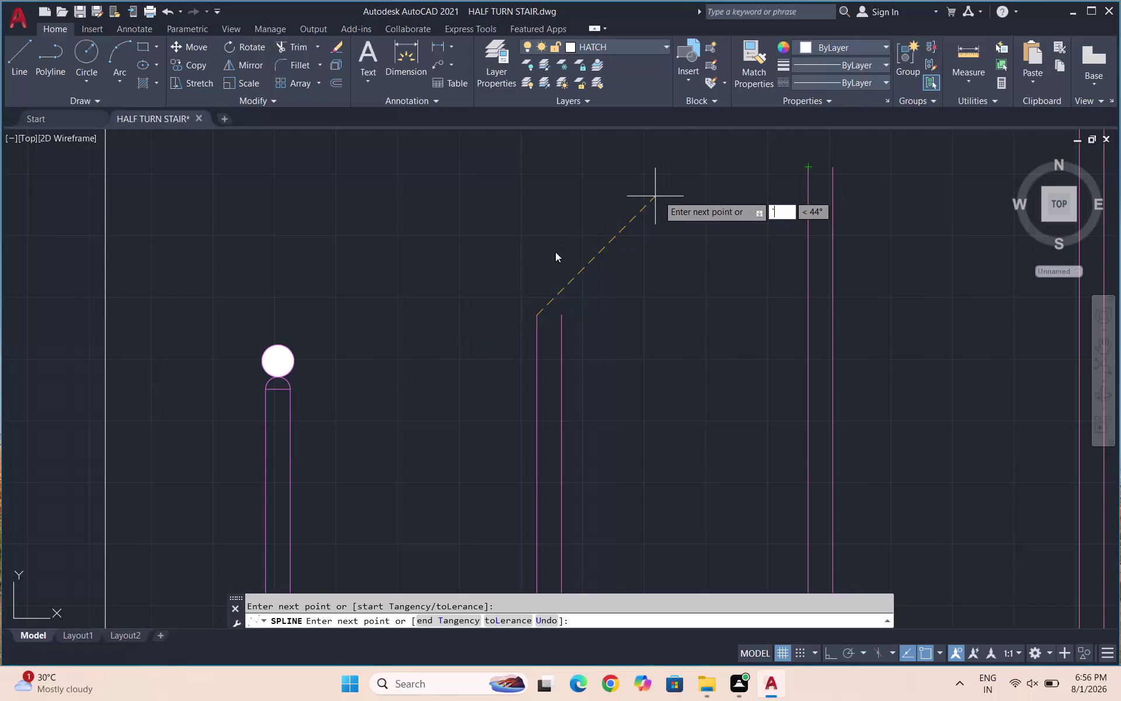
Cancel the unfinished spline on the half-turn stair drawing.
key(Escape)
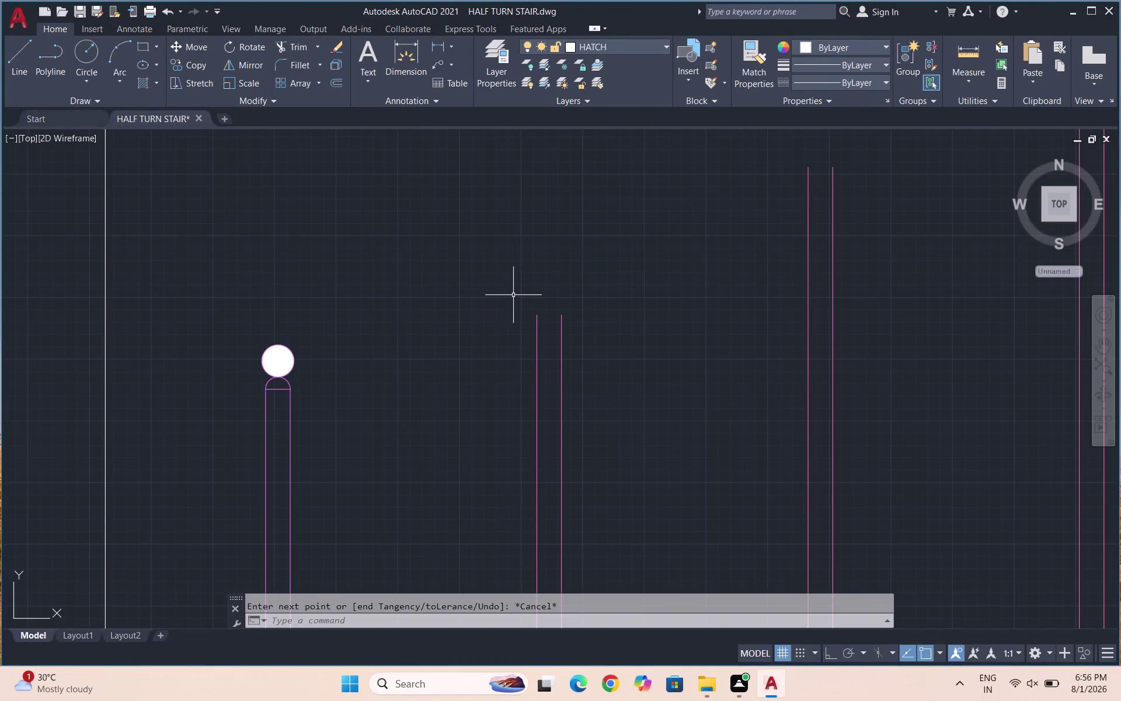
Start a handrail polyline (PL) at the bottom baluster top and run it across the first balusters.
text(PL)
key(Return)
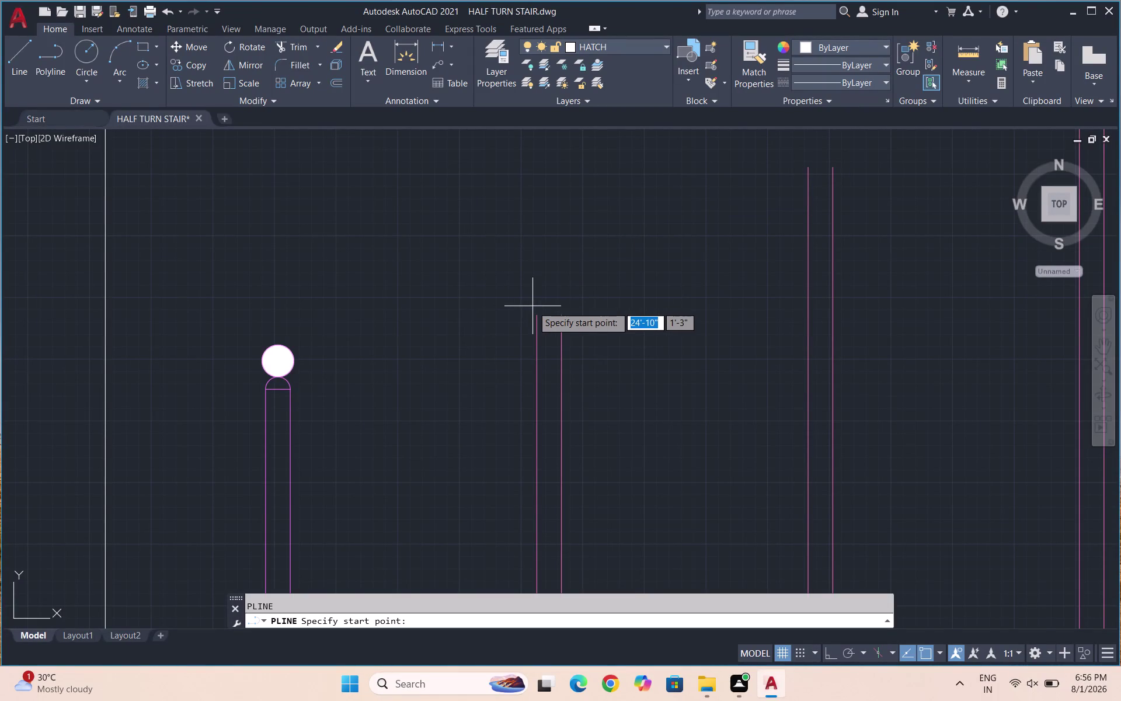
click(535, 319)
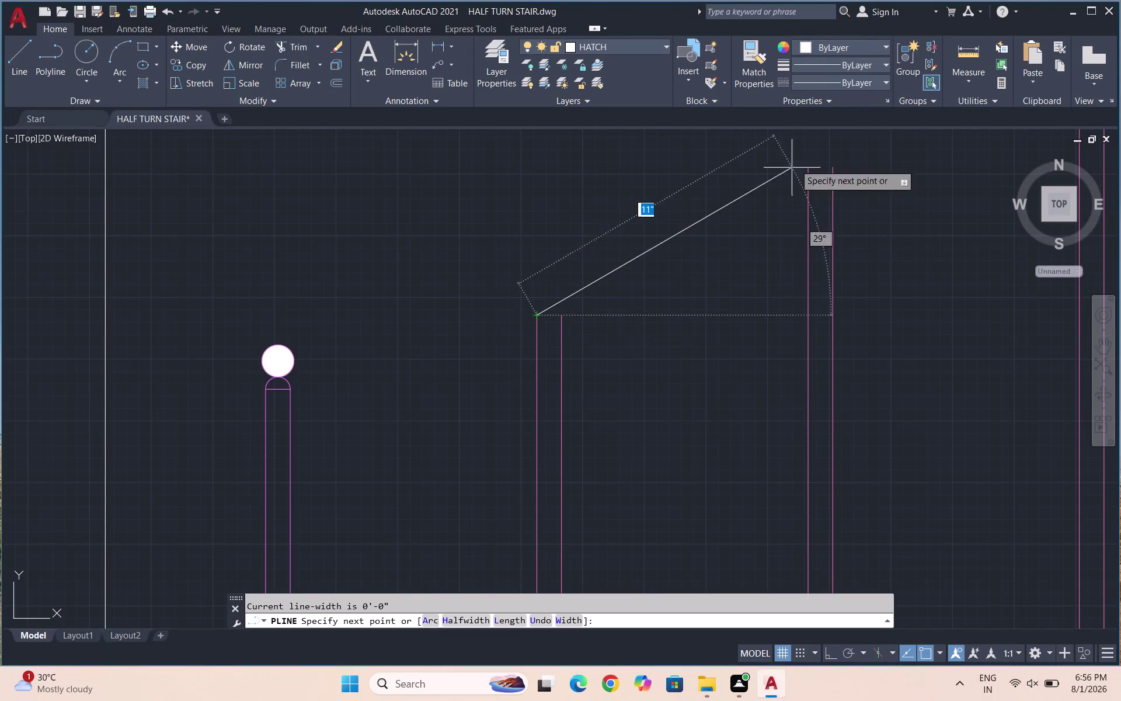
click(809, 163)
scroll(down, 3)
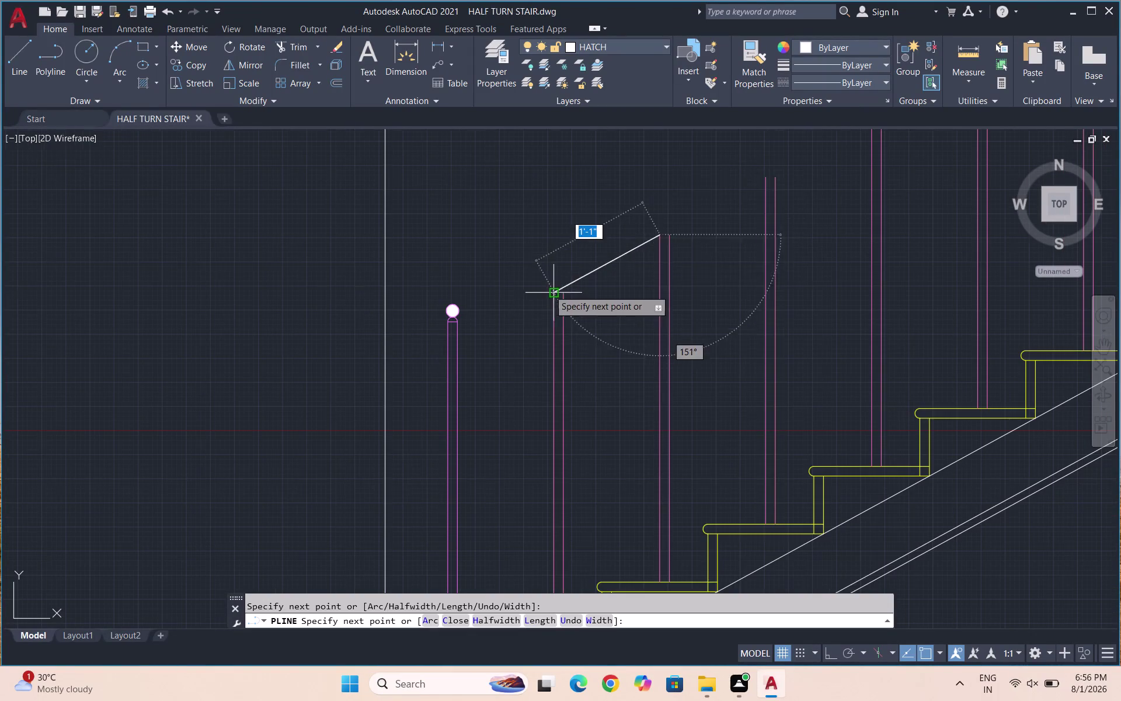
click(765, 175)
scroll(down, 3)
scroll(up, 3)
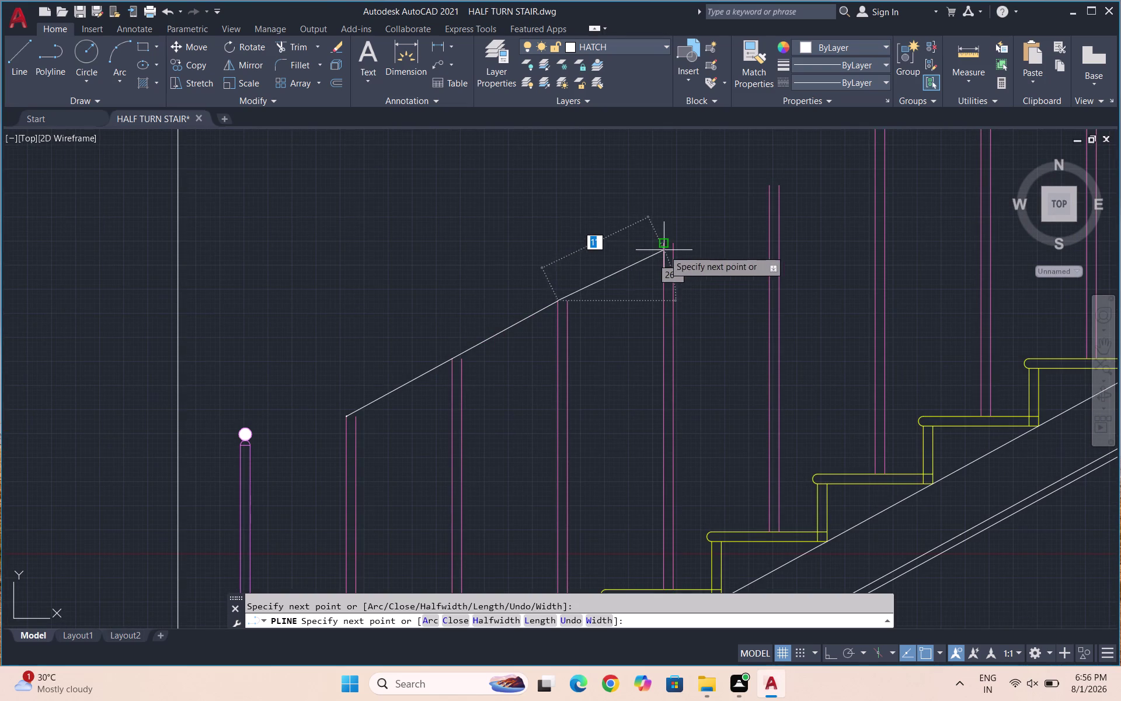
click(664, 248)
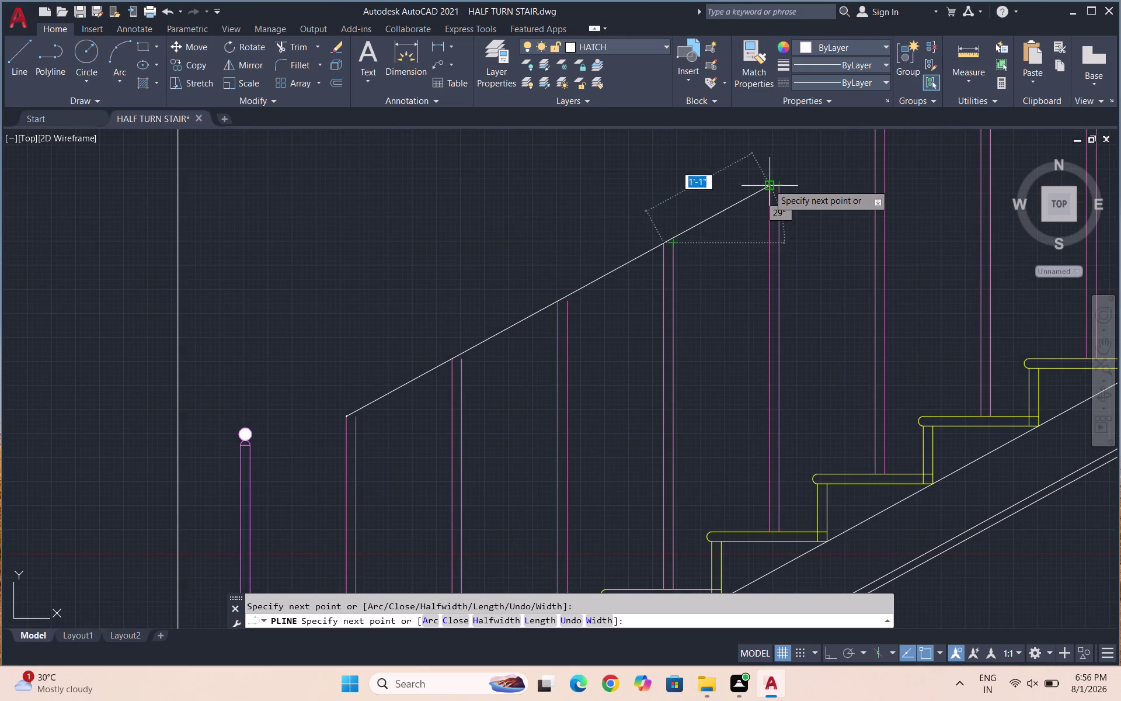
click(769, 184)
scroll(down, 3)
scroll(up, 3)
click(753, 195)
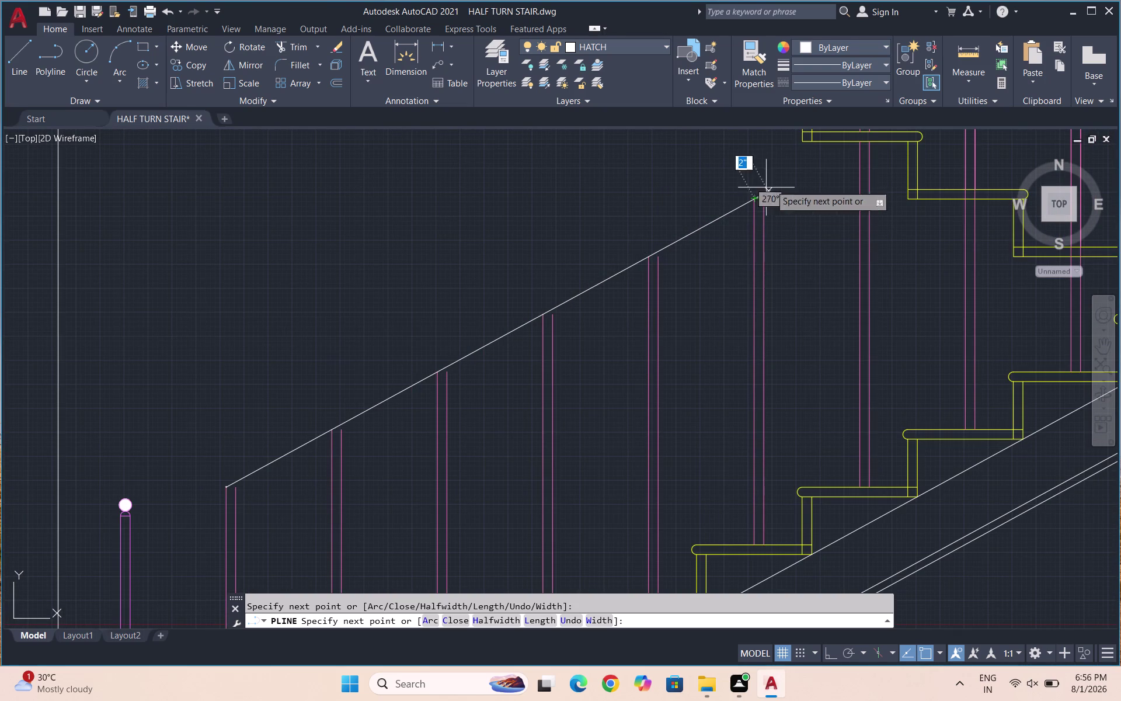
Continue the handrail to the baluster by the landing, finish it, and select it.
scroll(down, 3)
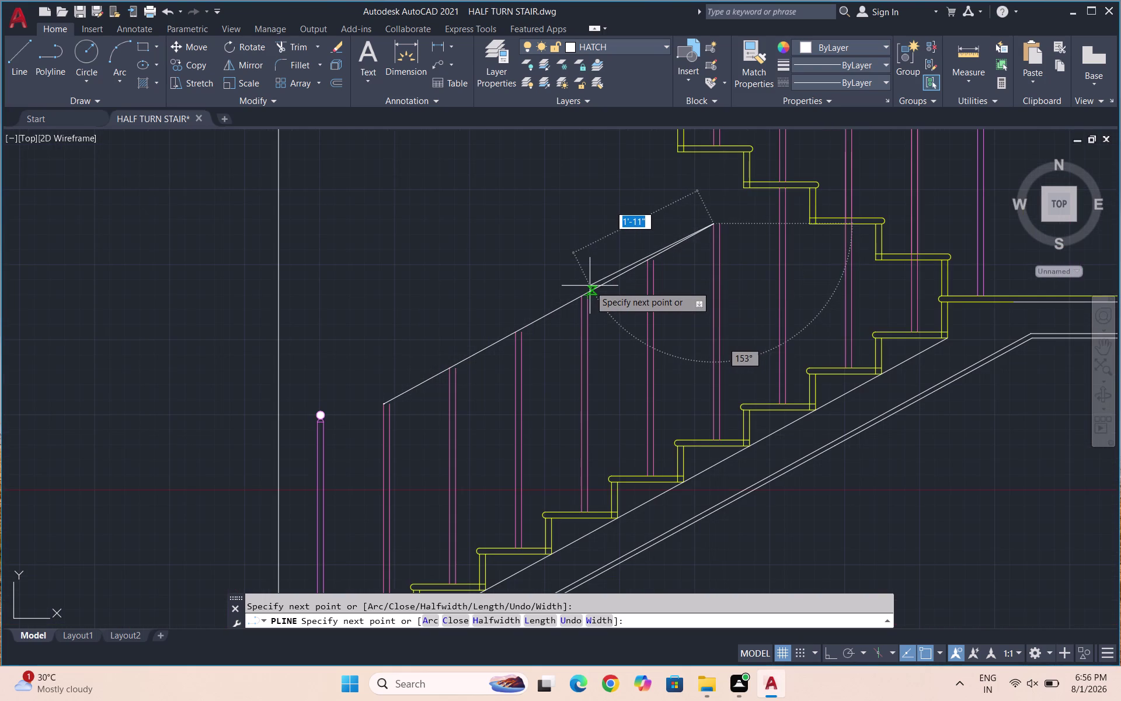
click(777, 191)
scroll(down, 3)
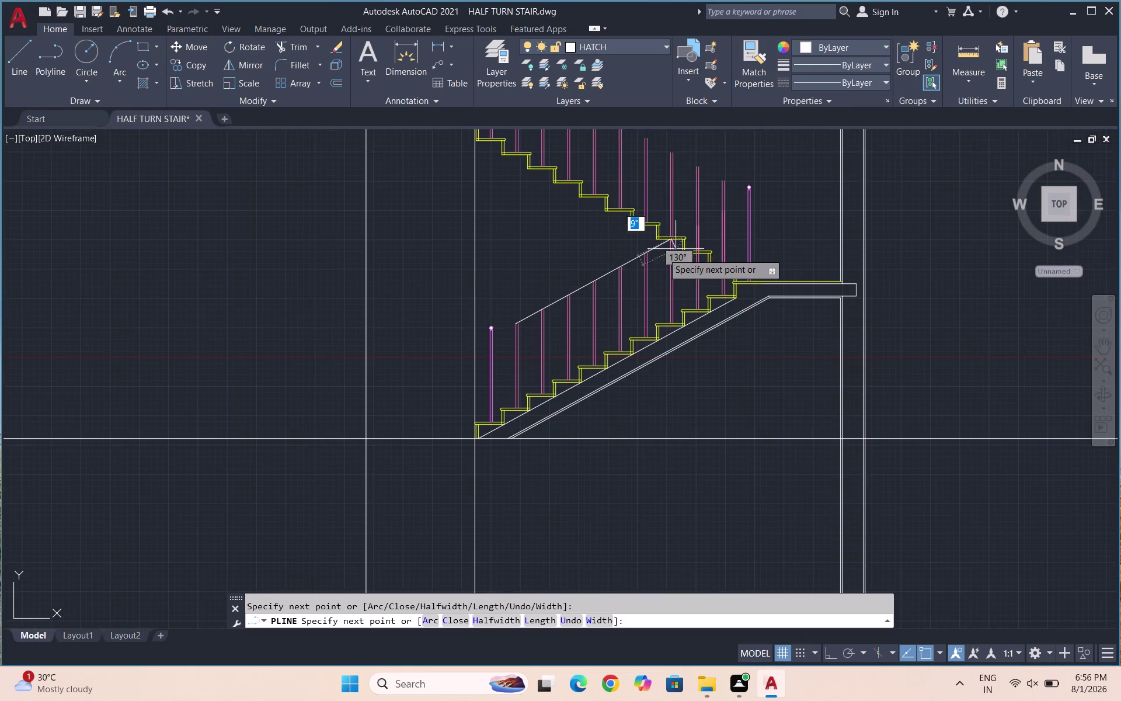
scroll(up, 3)
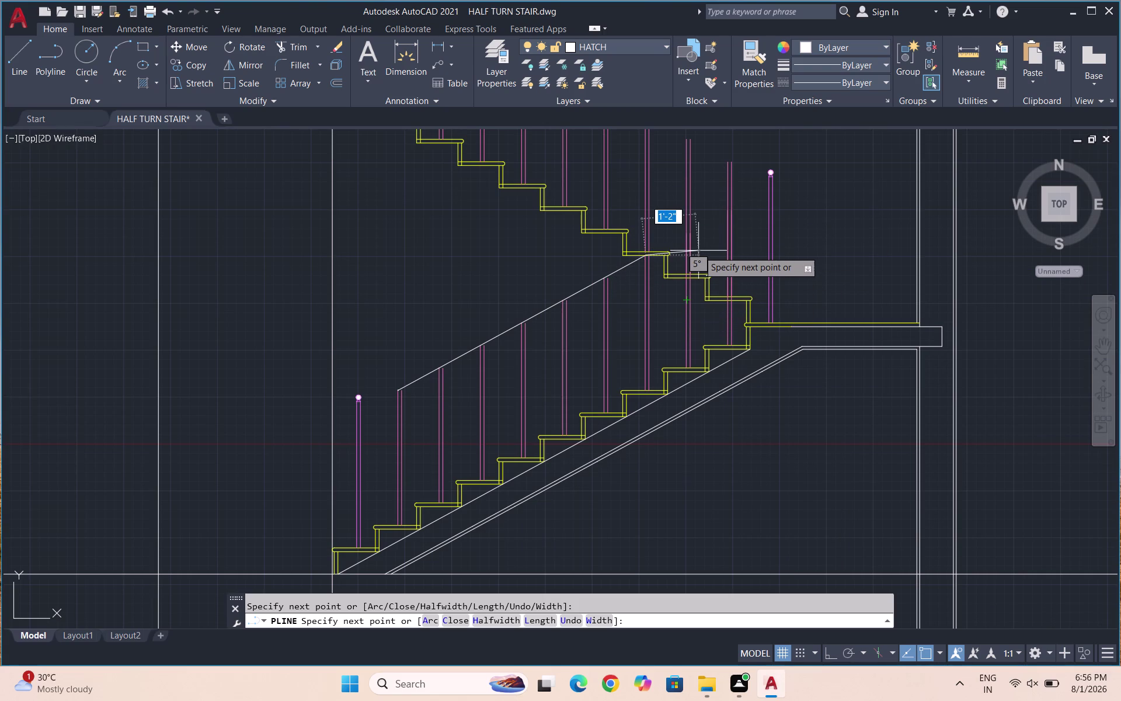
scroll(up, 3)
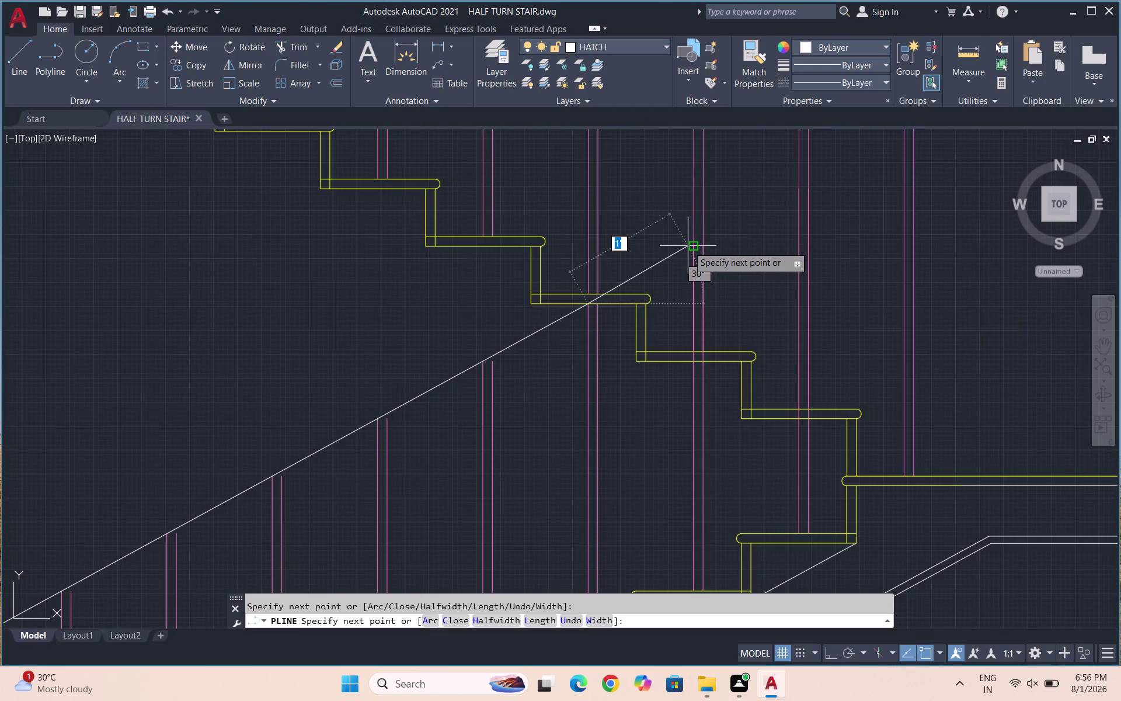
click(697, 247)
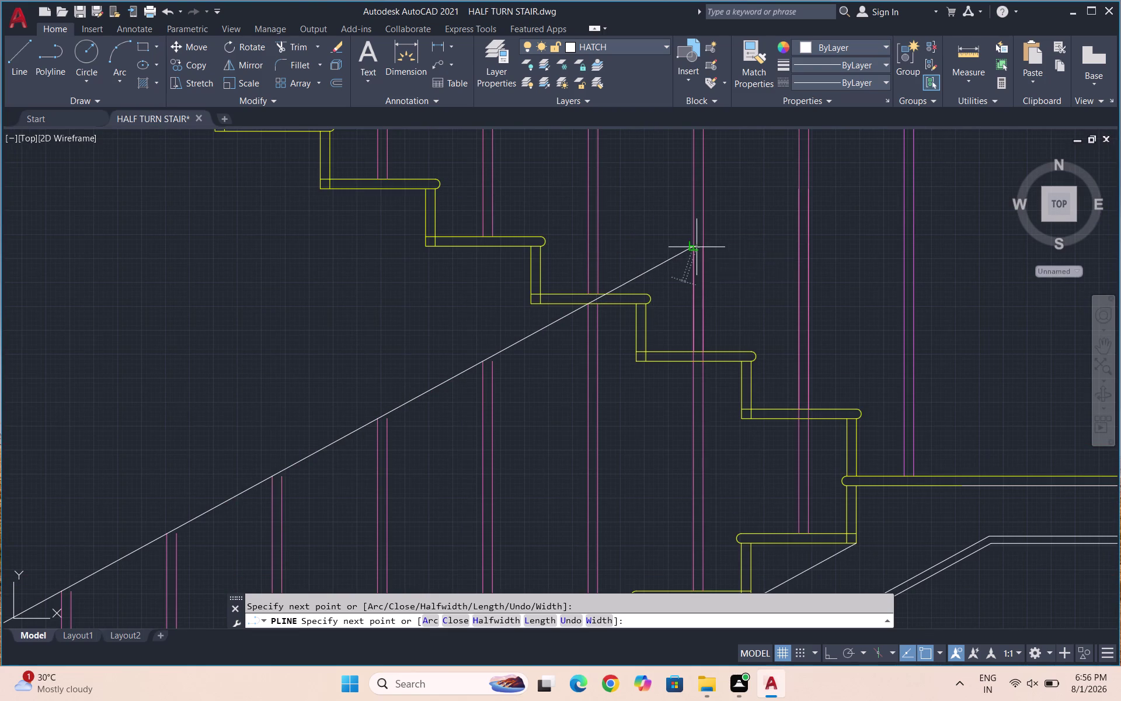
click(799, 184)
scroll(down, 3)
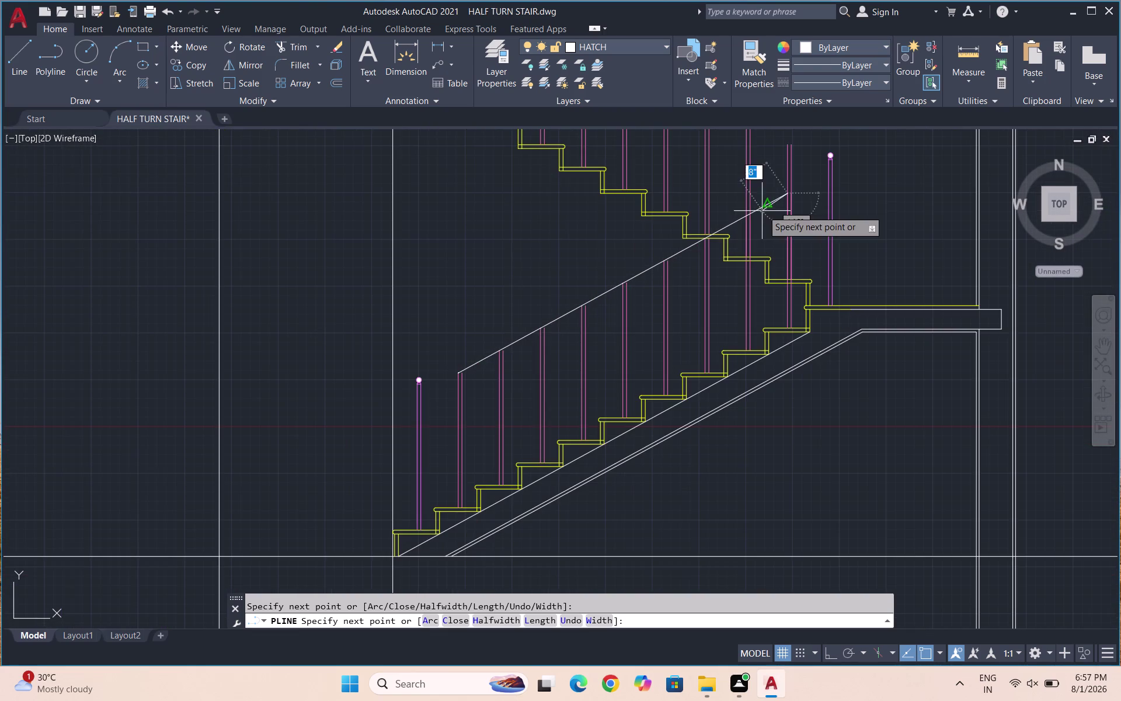
scroll(up, 3)
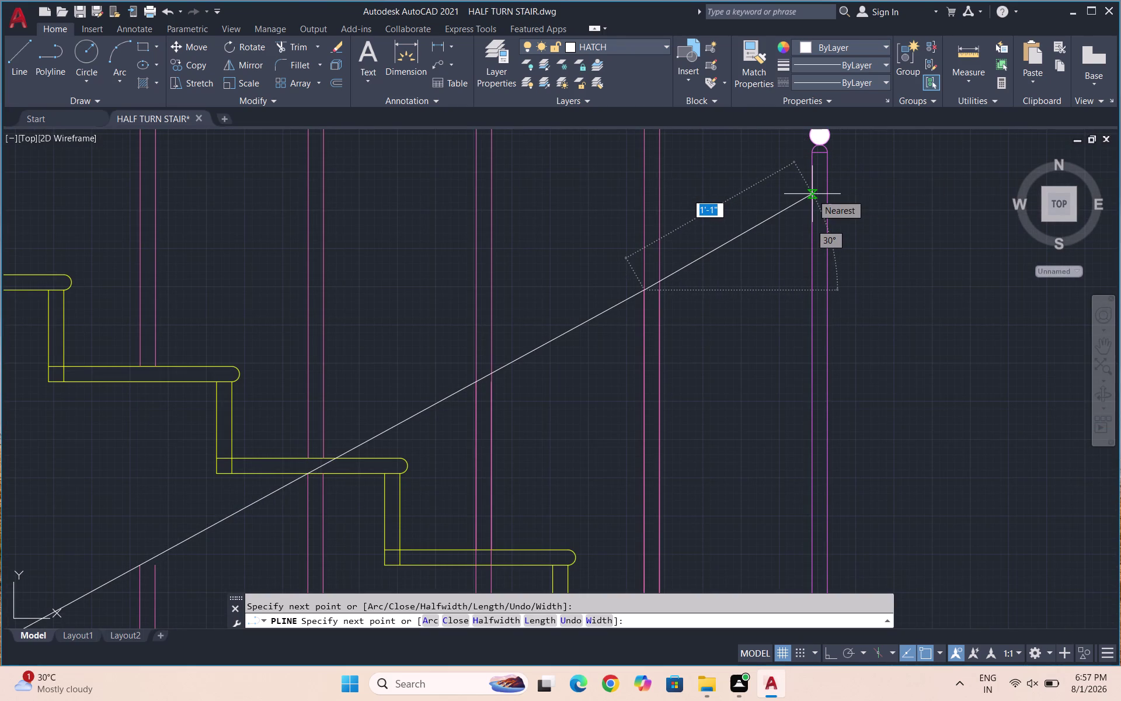
click(815, 198)
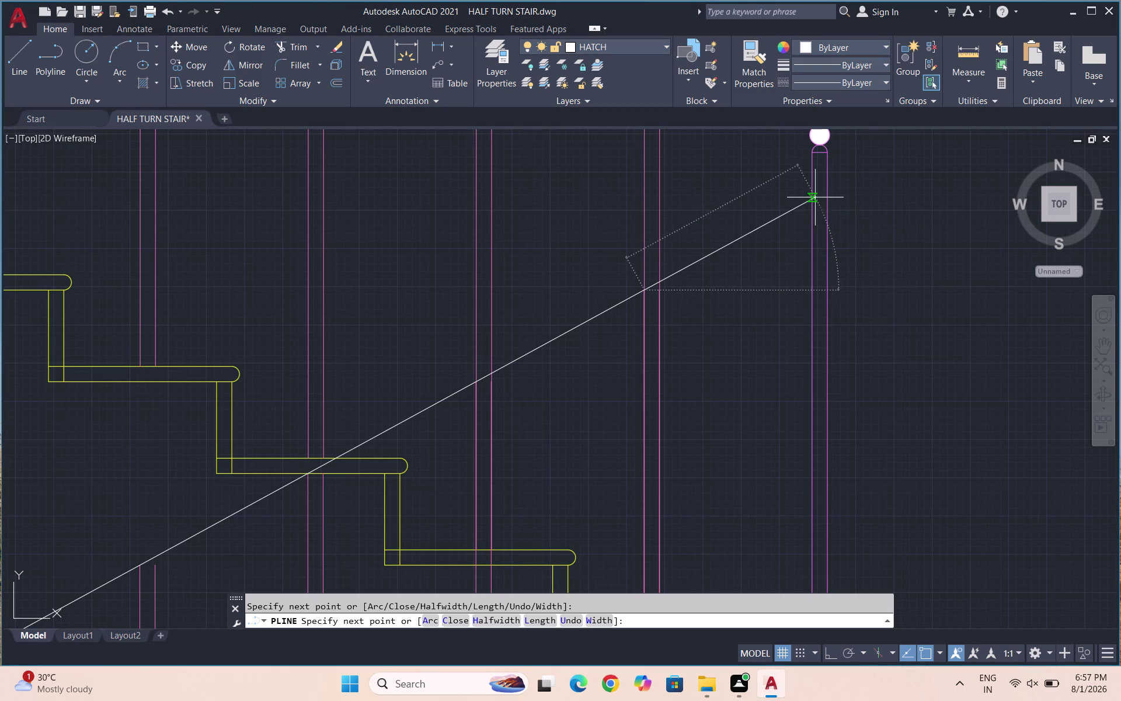
key(Escape)
scroll(down, 3)
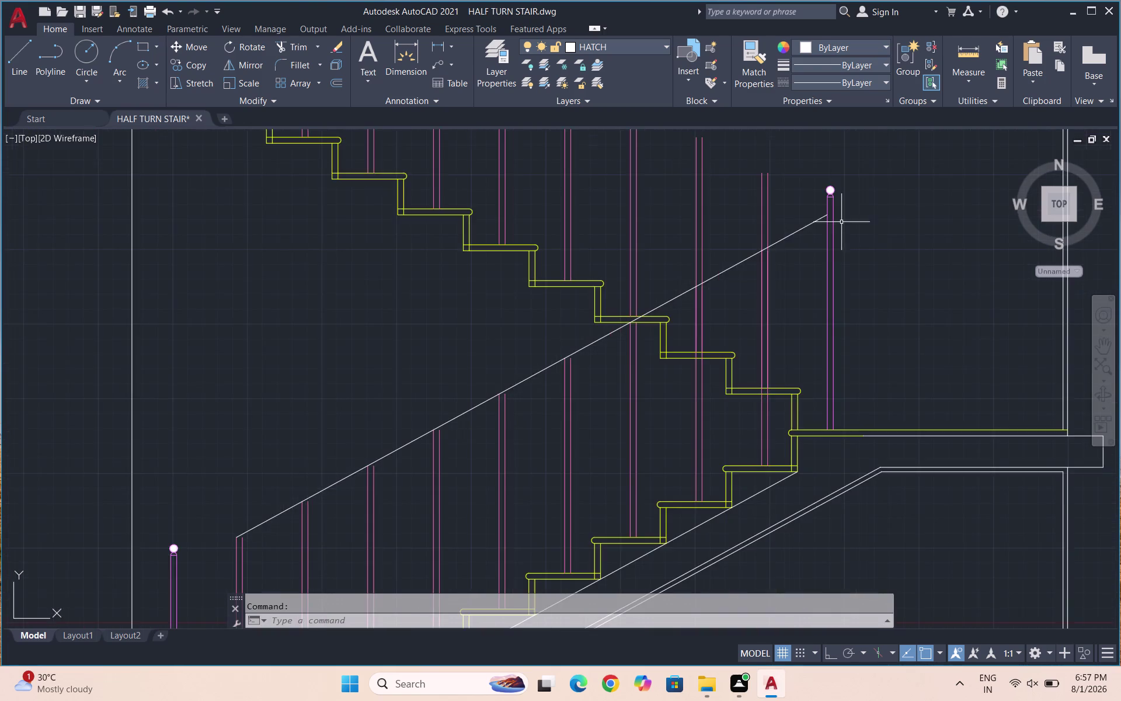
scroll(down, 3)
scroll(up, 3)
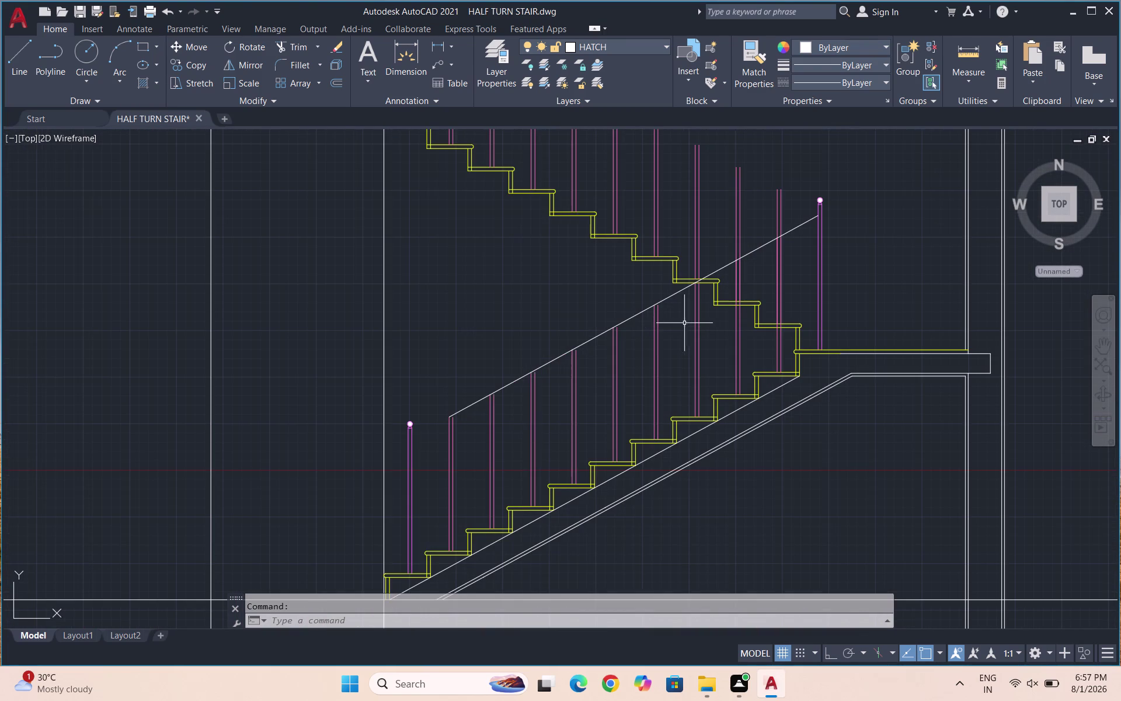
scroll(up, 3)
drag(630, 332, 619, 327)
click(597, 305)
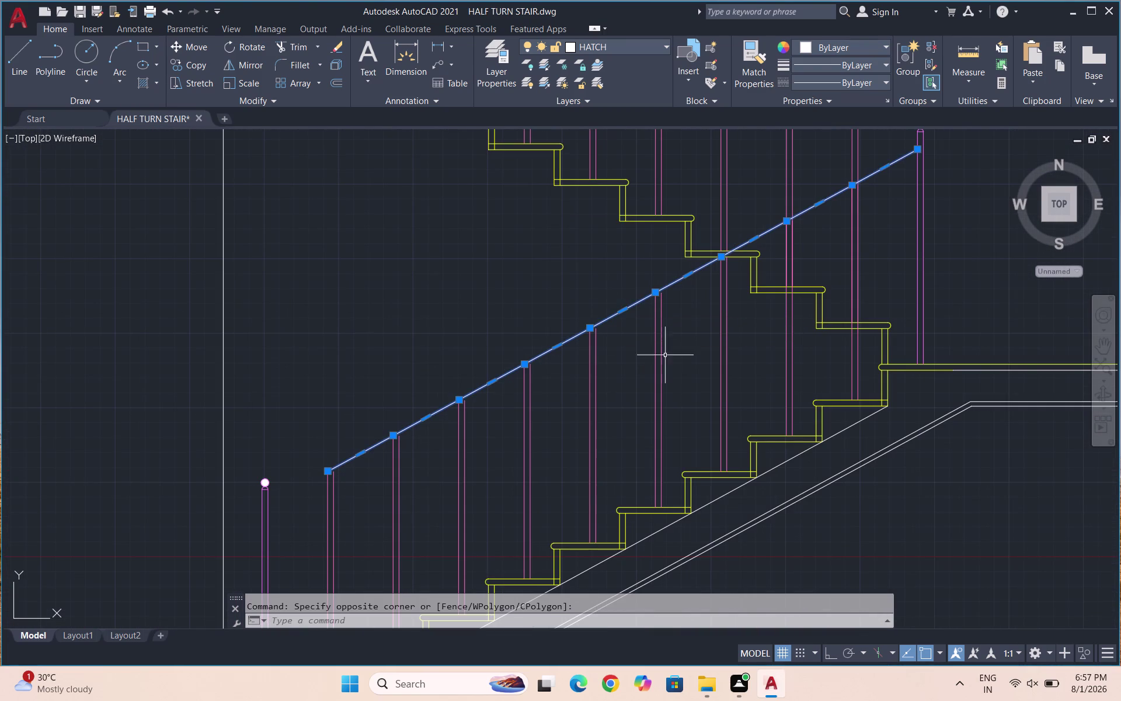
Offset the handrail 1 inch below, then undo that copy.
key(o)
key(Return)
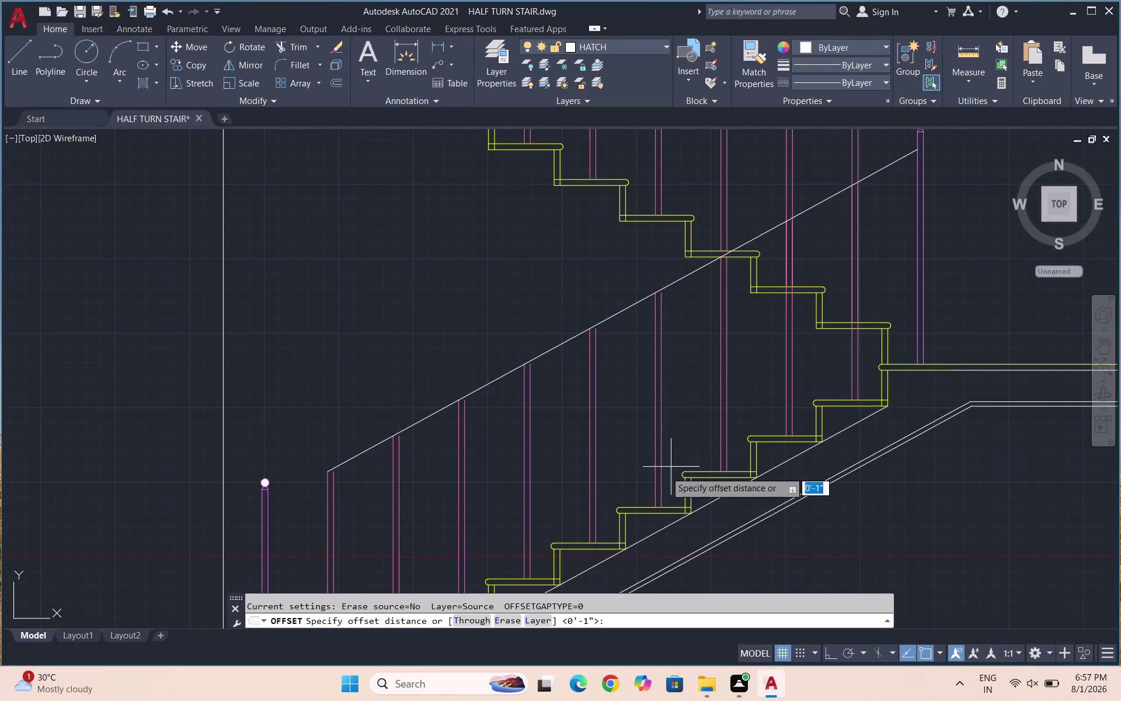
text(1)
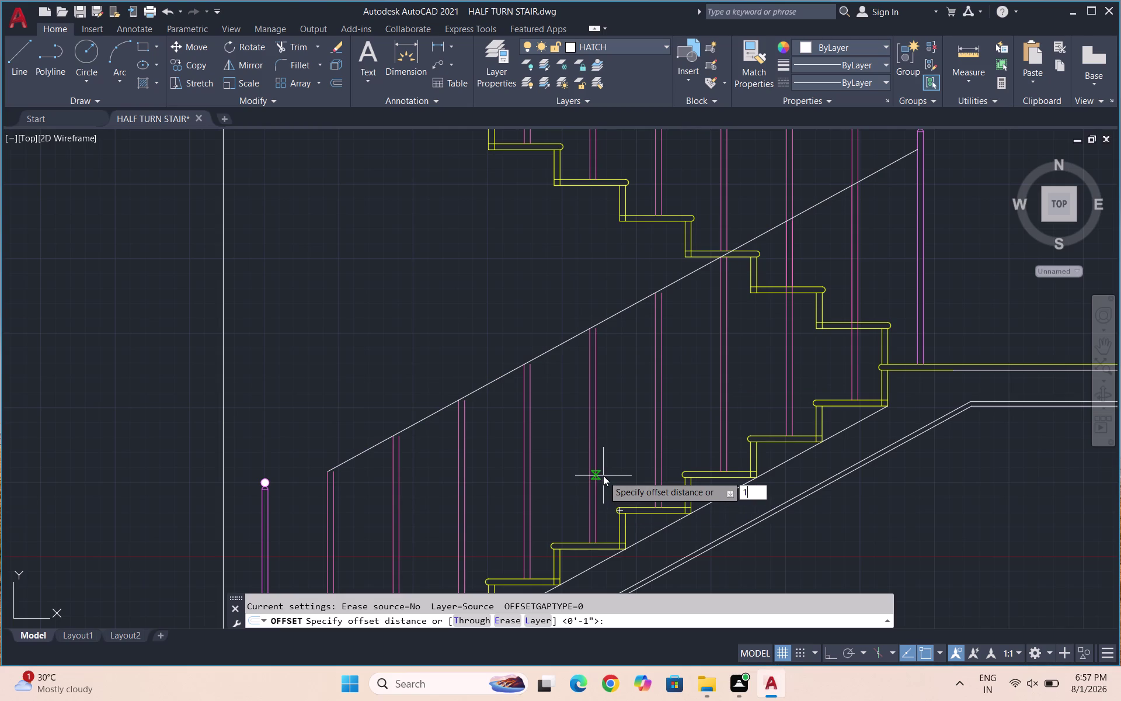
text(")
key(Return)
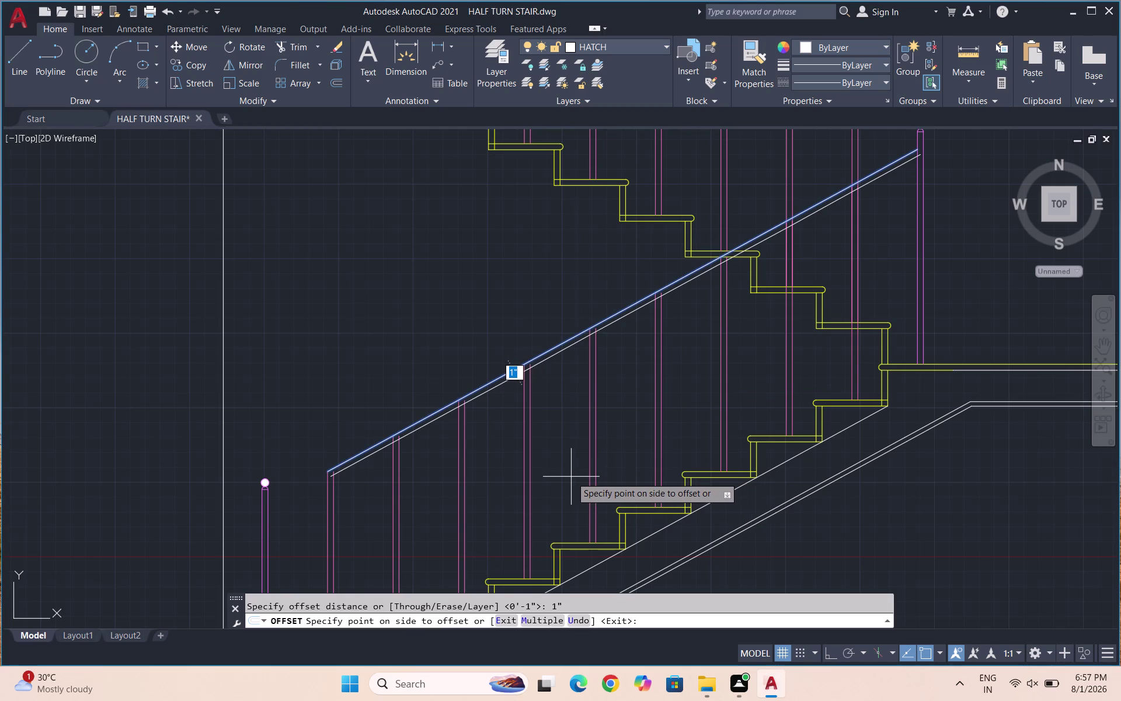
click(572, 476)
key(Escape)
scroll(up, 3)
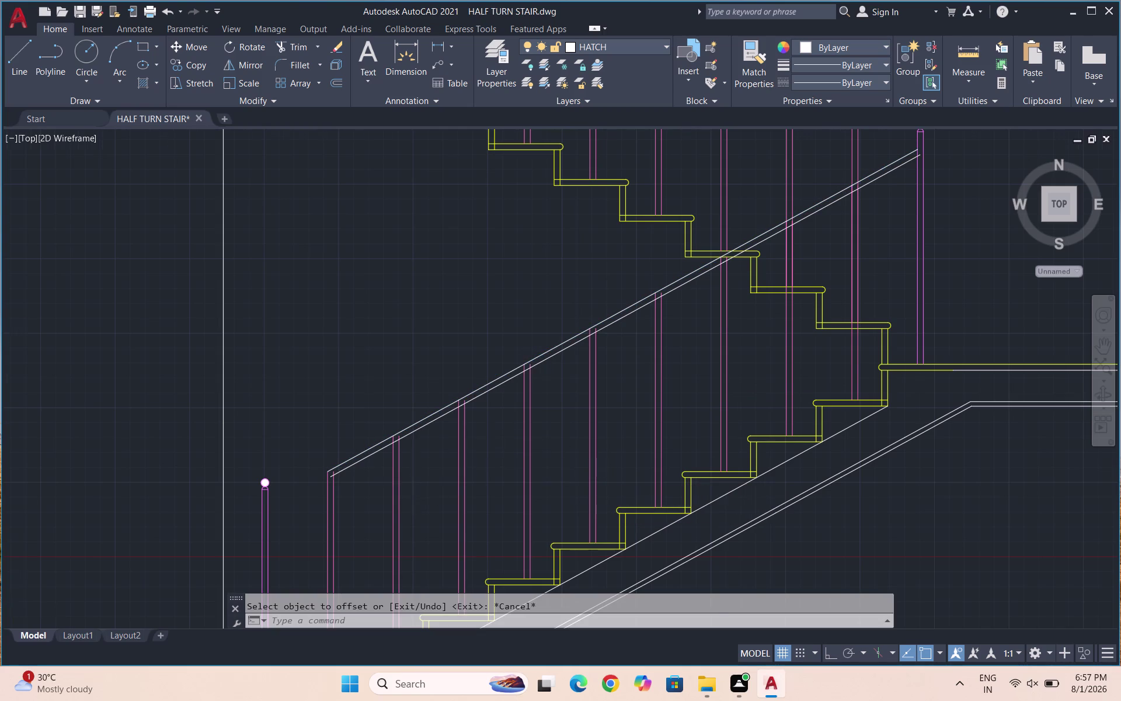
scroll(up, 3)
scroll(down, 3)
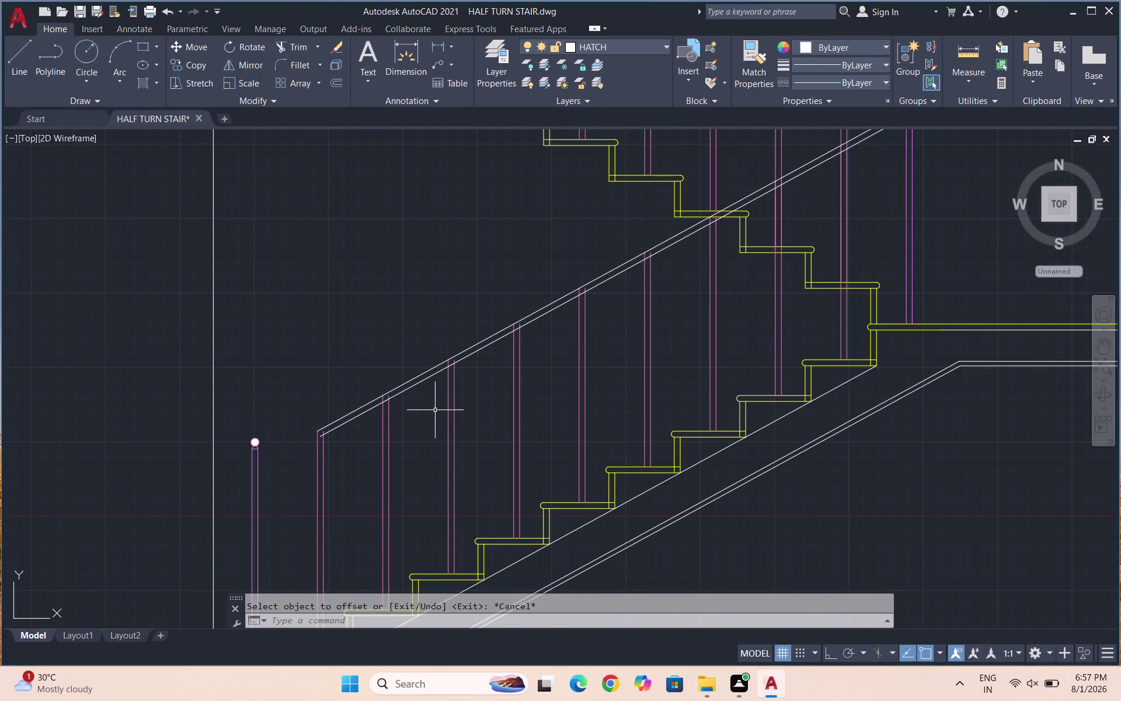
key(ctrl+z)
key(ctrl+z)
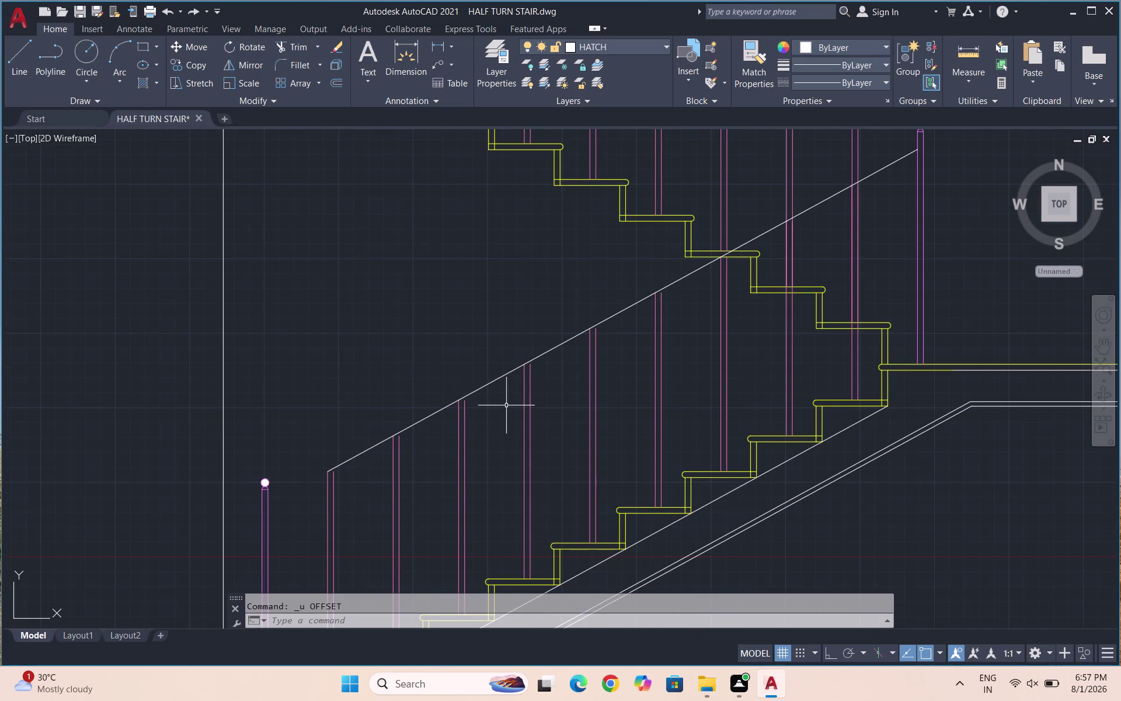
drag(497, 402, 493, 392)
click(487, 369)
Offset the lower-flight handrail 2 inches below as its second line.
key(o)
key(Return)
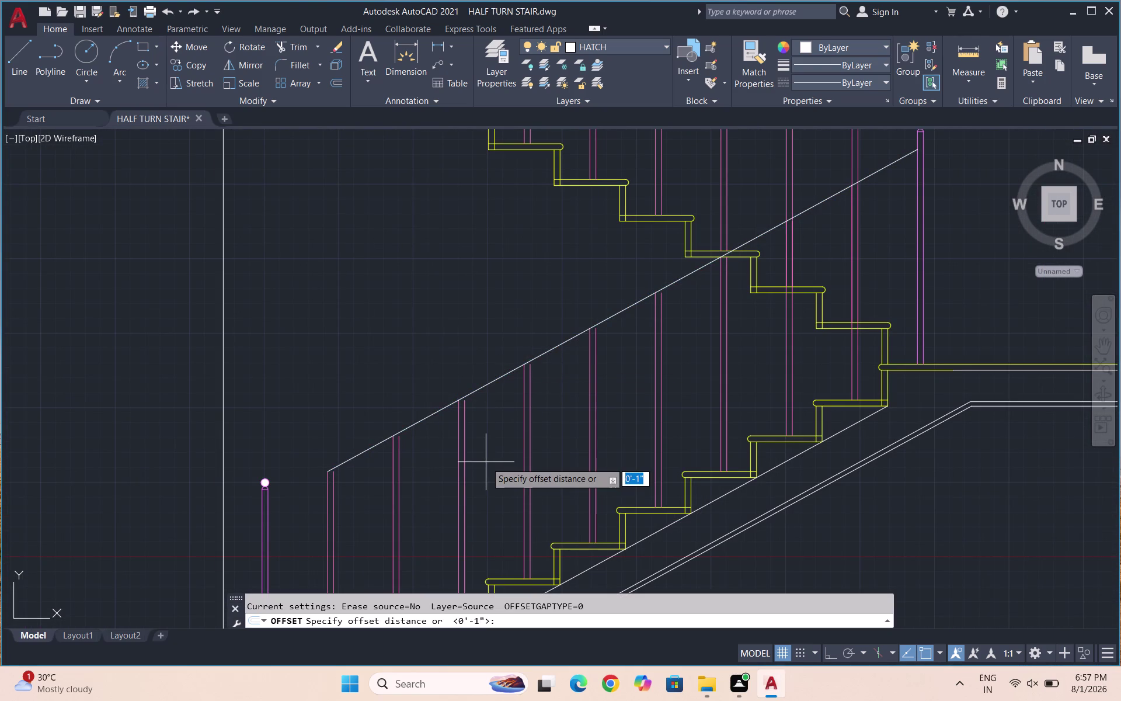
text(2")
key(Return)
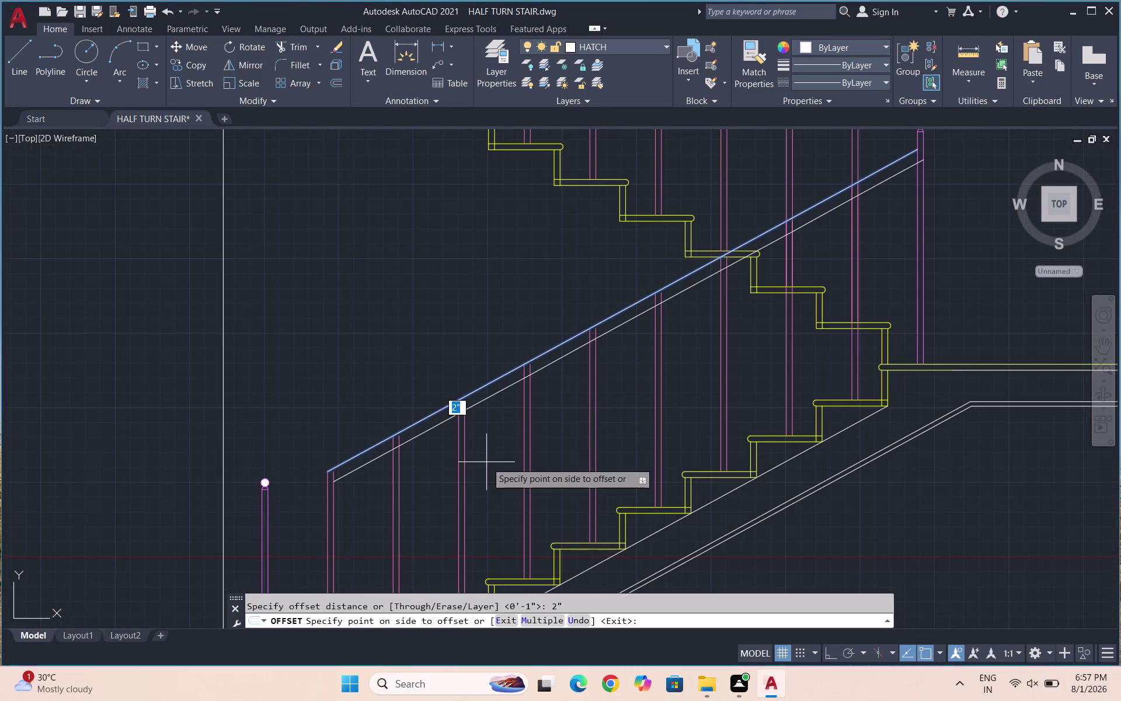
click(487, 462)
scroll(down, 3)
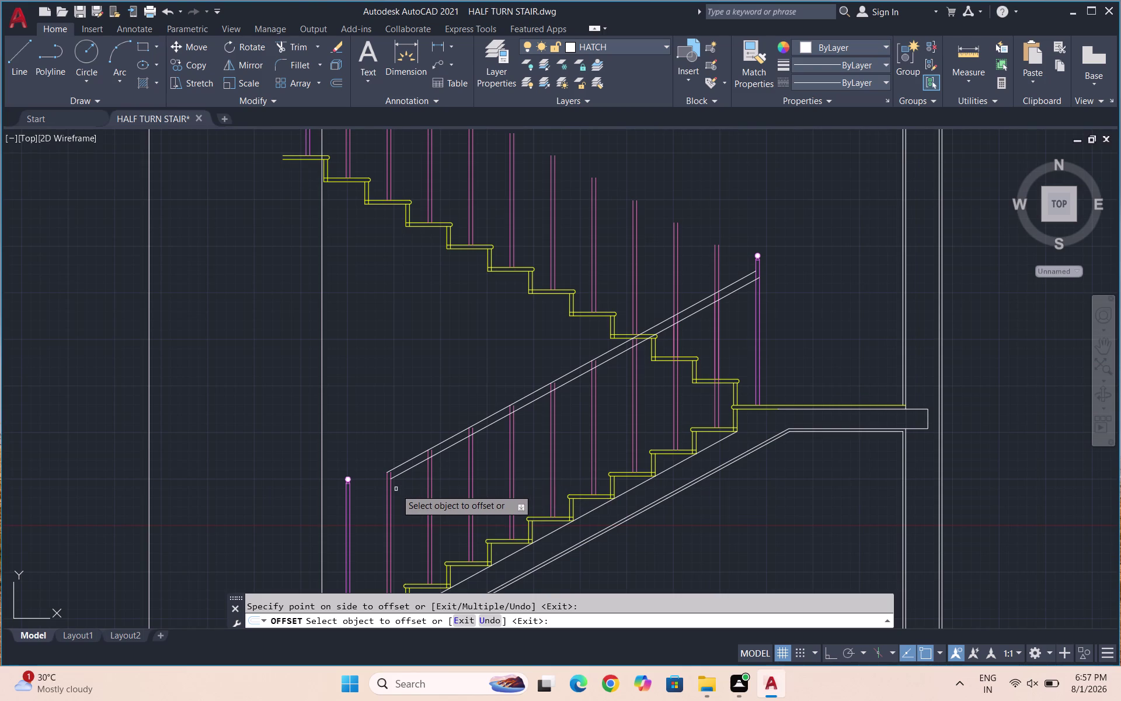
scroll(up, 3)
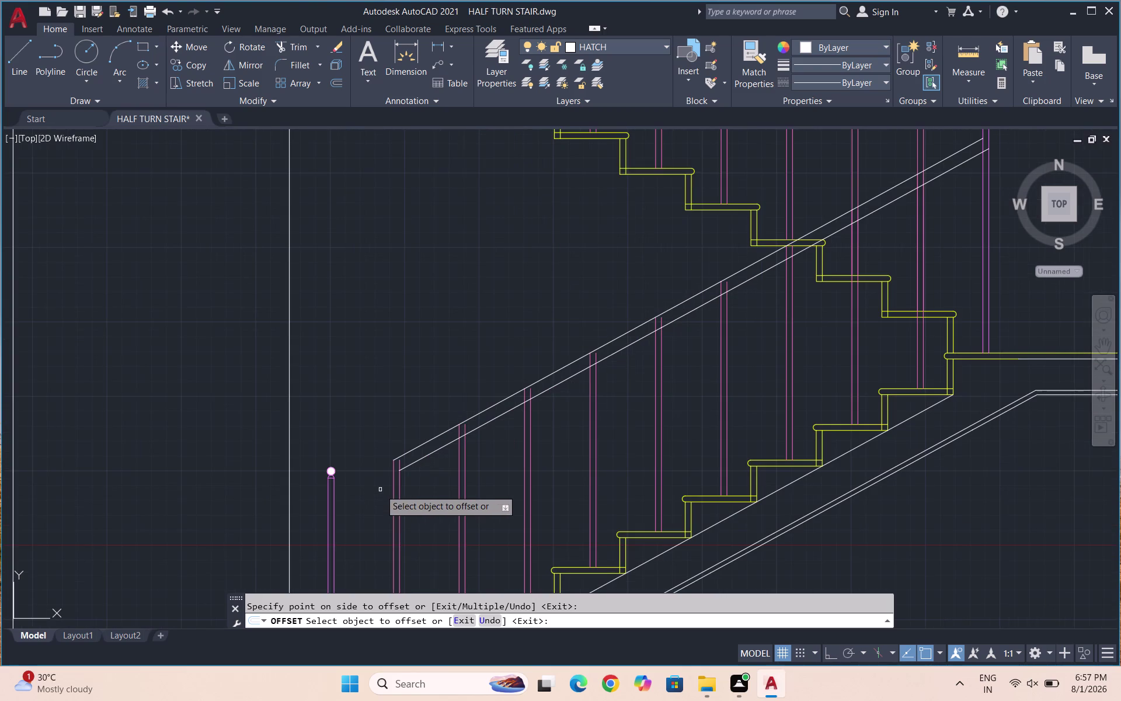
scroll(down, 3)
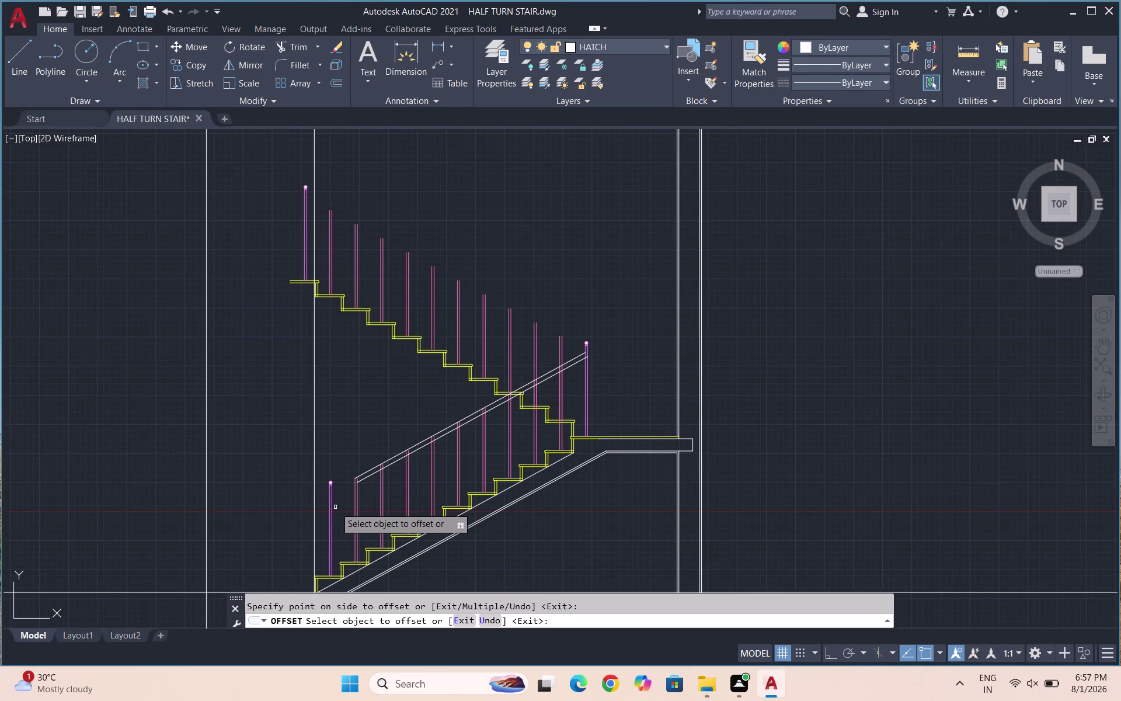
scroll(up, 3)
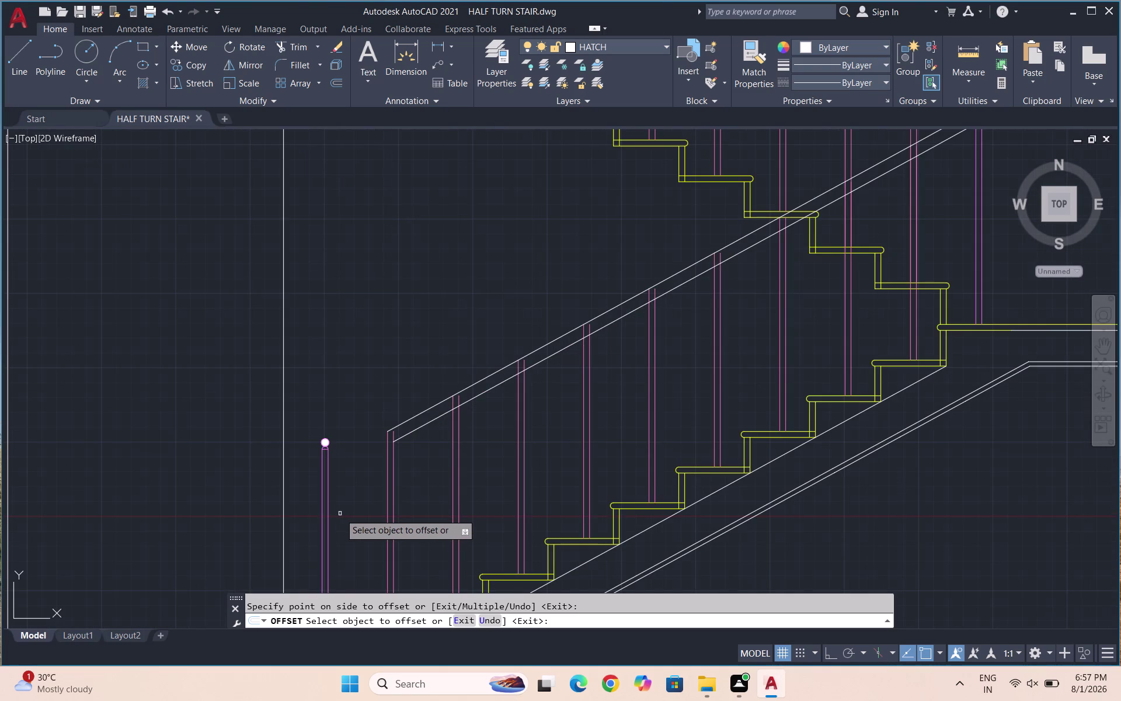
scroll(down, 3)
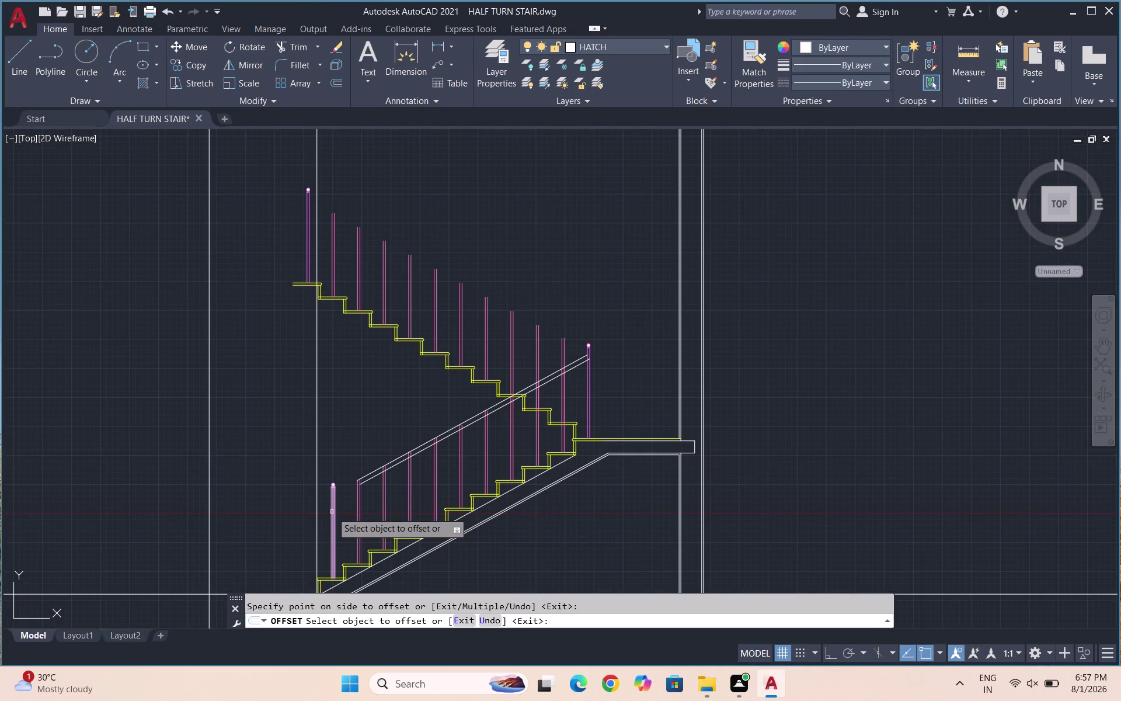
scroll(up, 3)
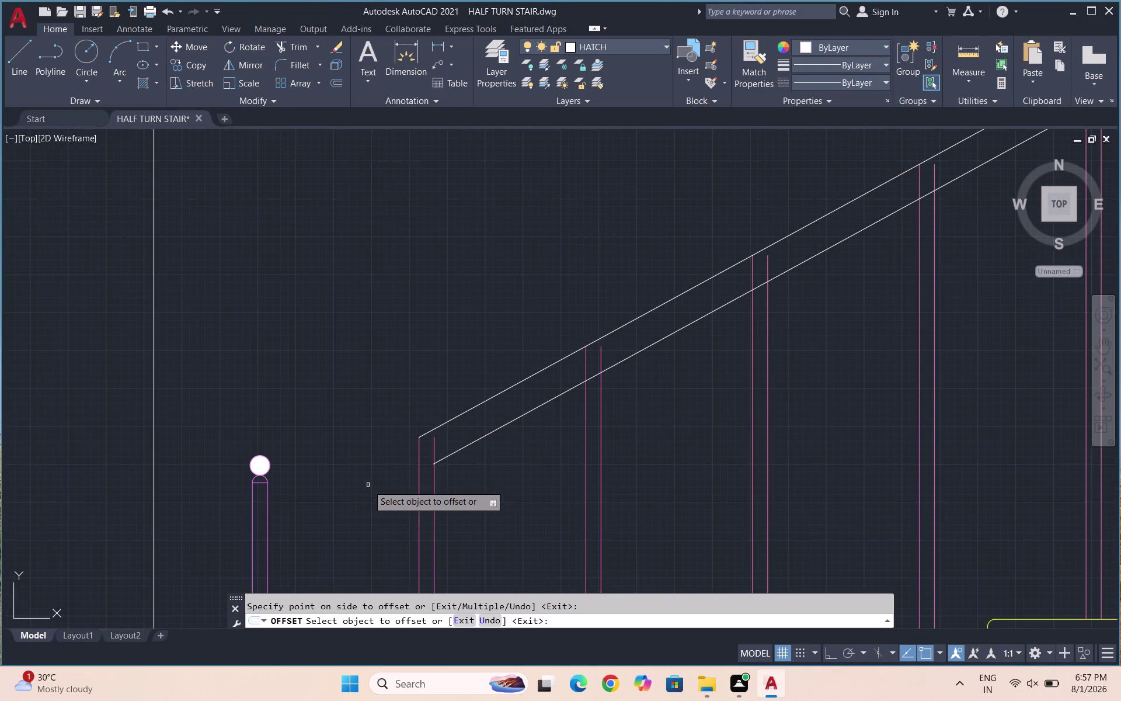
key(Escape)
key(e)
key(x)
key(Return)
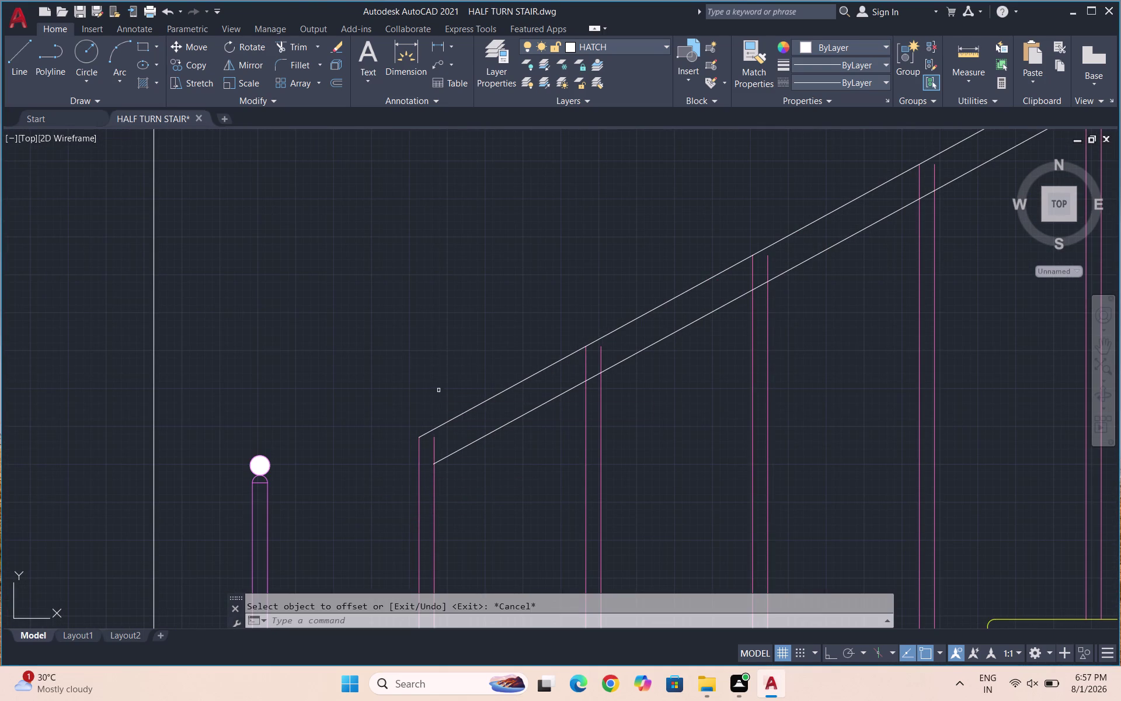
Extend both lower-flight handrail lines to the newel posts at each end.
click(423, 433)
click(454, 452)
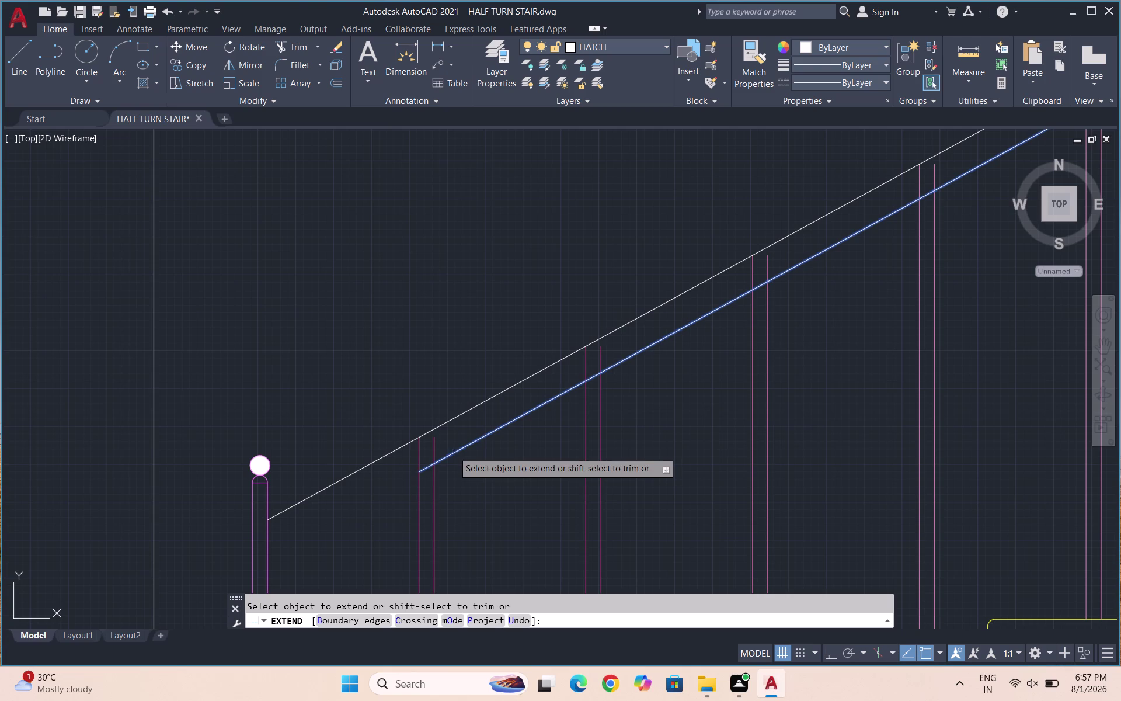
click(427, 468)
scroll(down, 3)
scroll(down, 3)
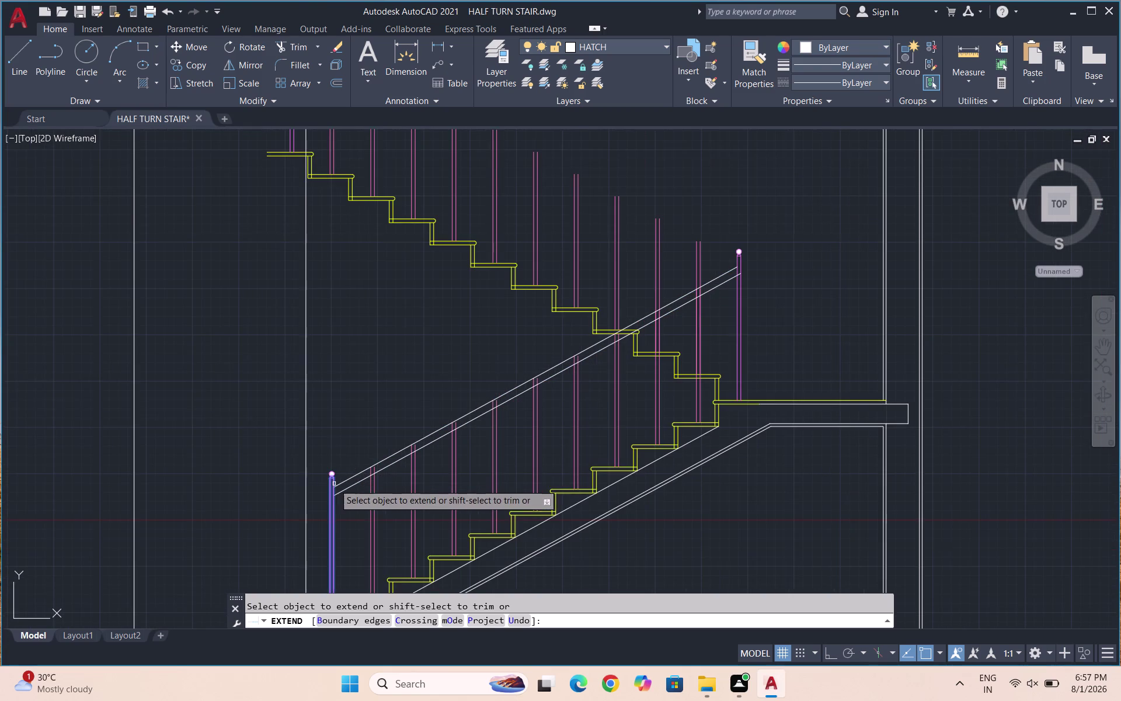
scroll(down, 3)
scroll(up, 3)
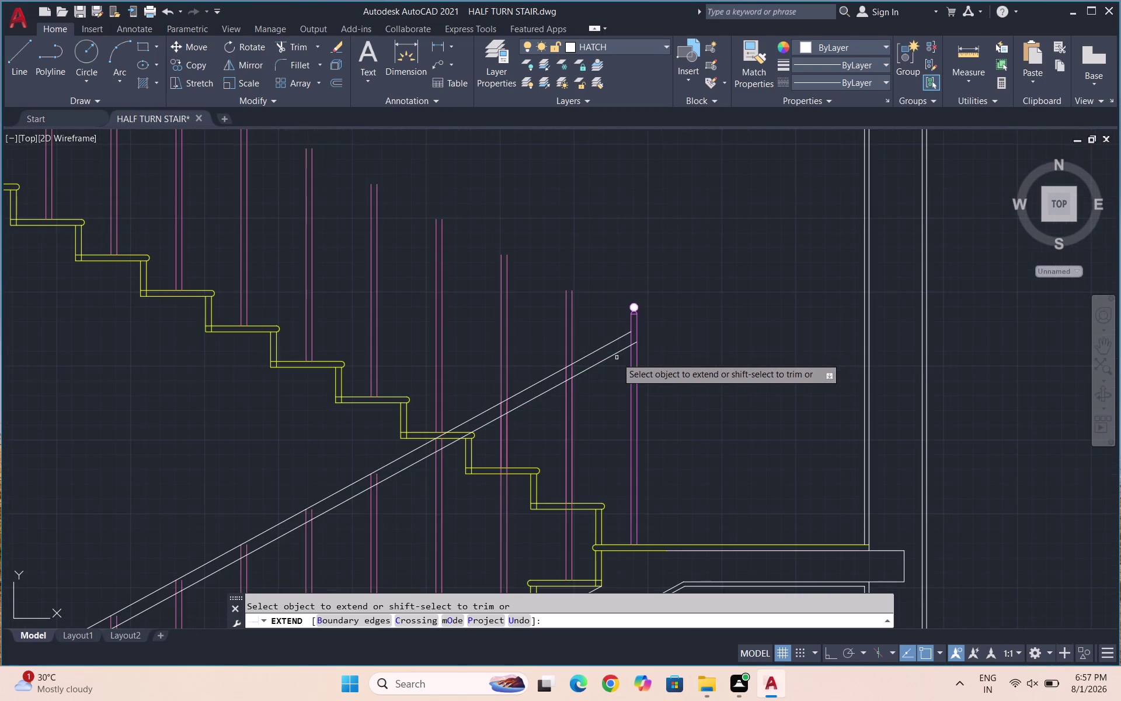
scroll(up, 3)
scroll(down, 3)
key(Escape)
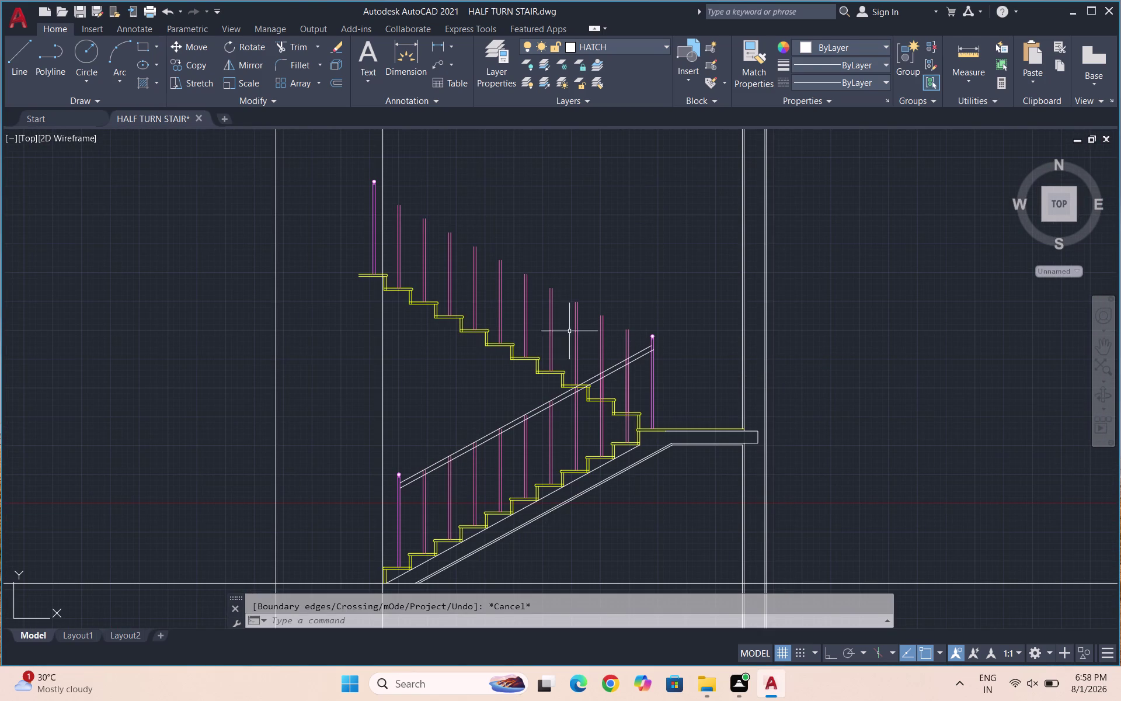
scroll(up, 3)
key(l)
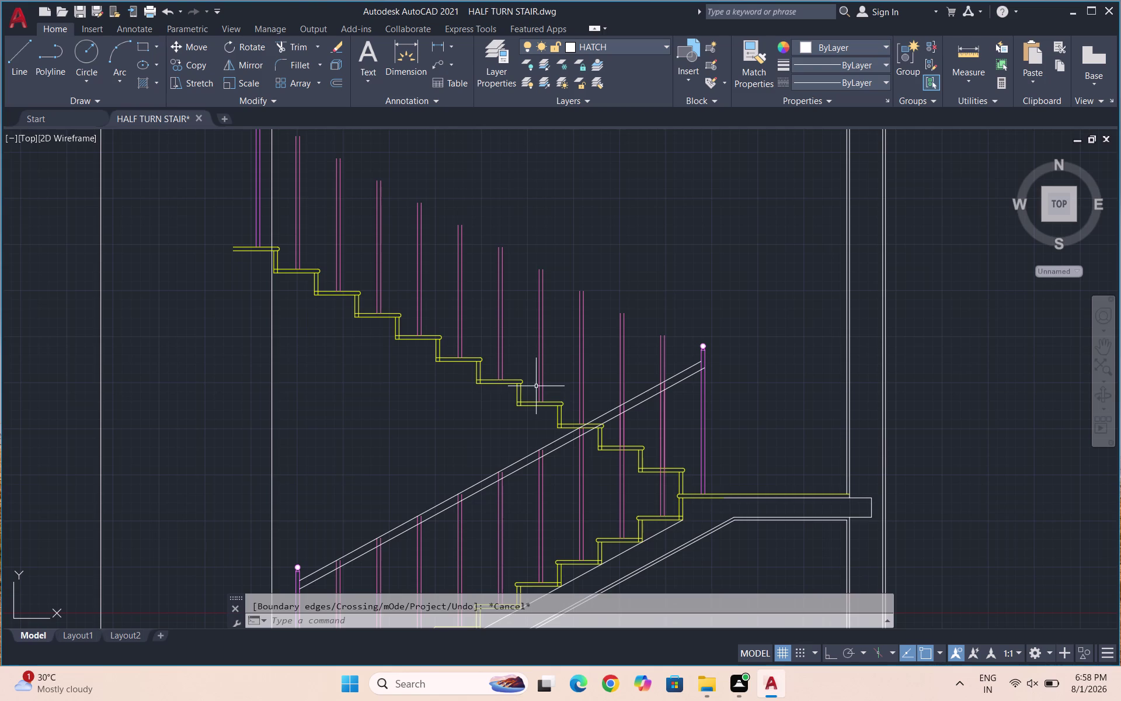
key(Return)
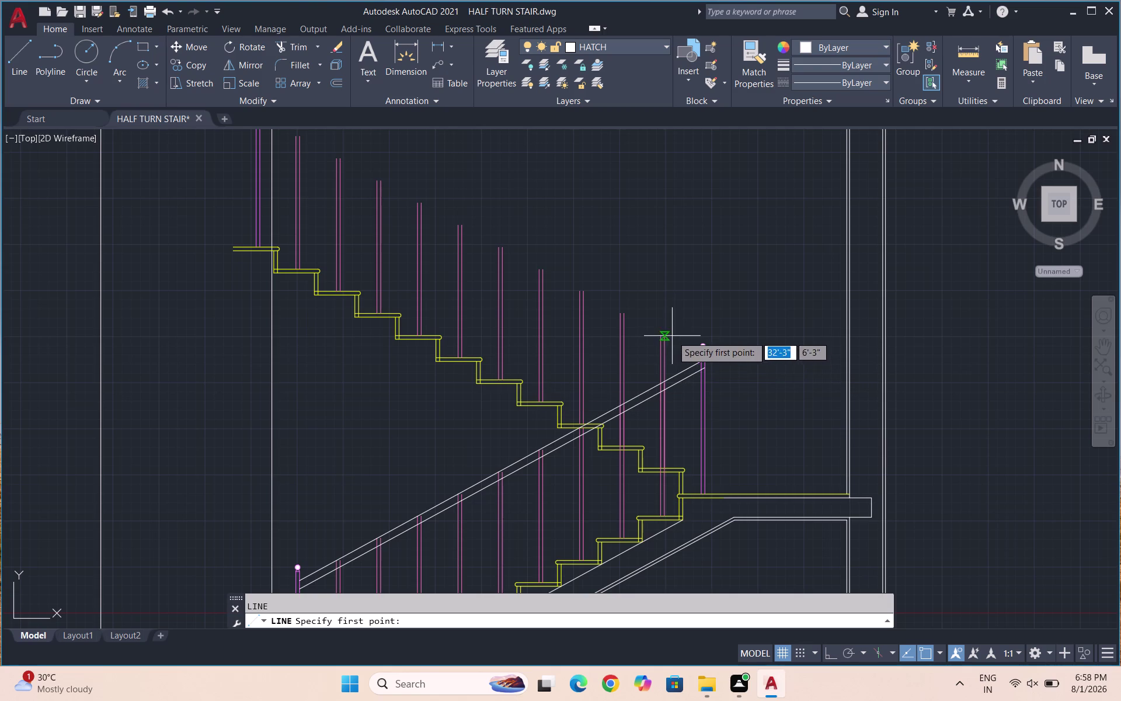
click(702, 361)
click(669, 337)
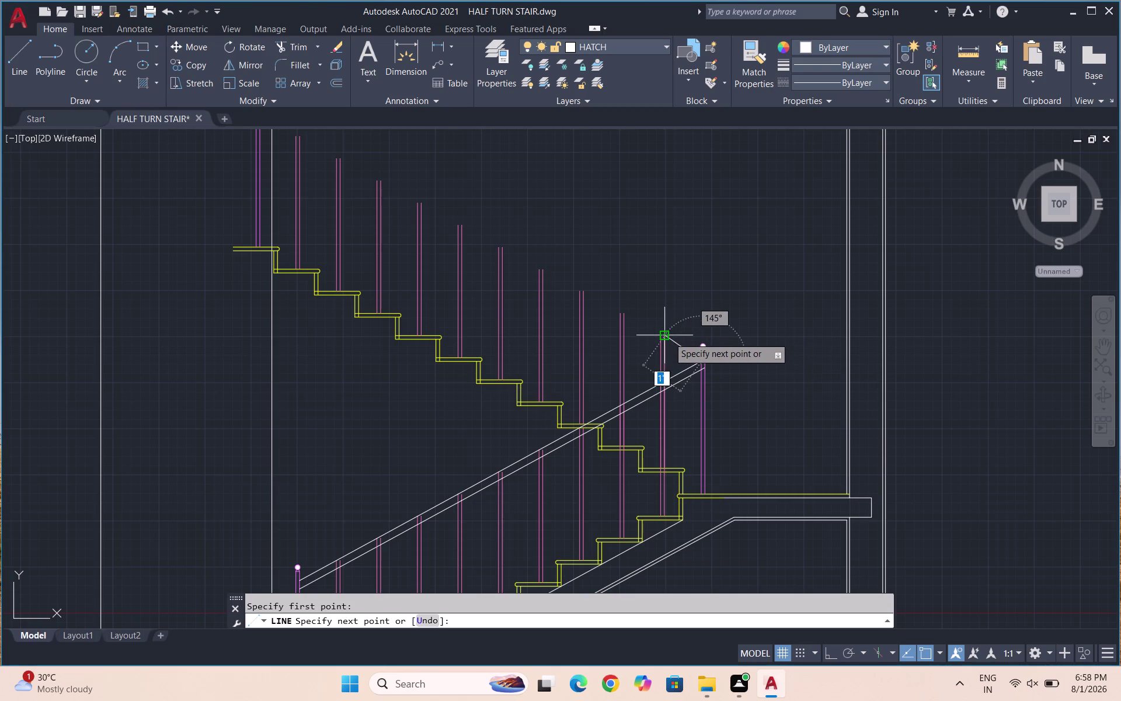
click(629, 312)
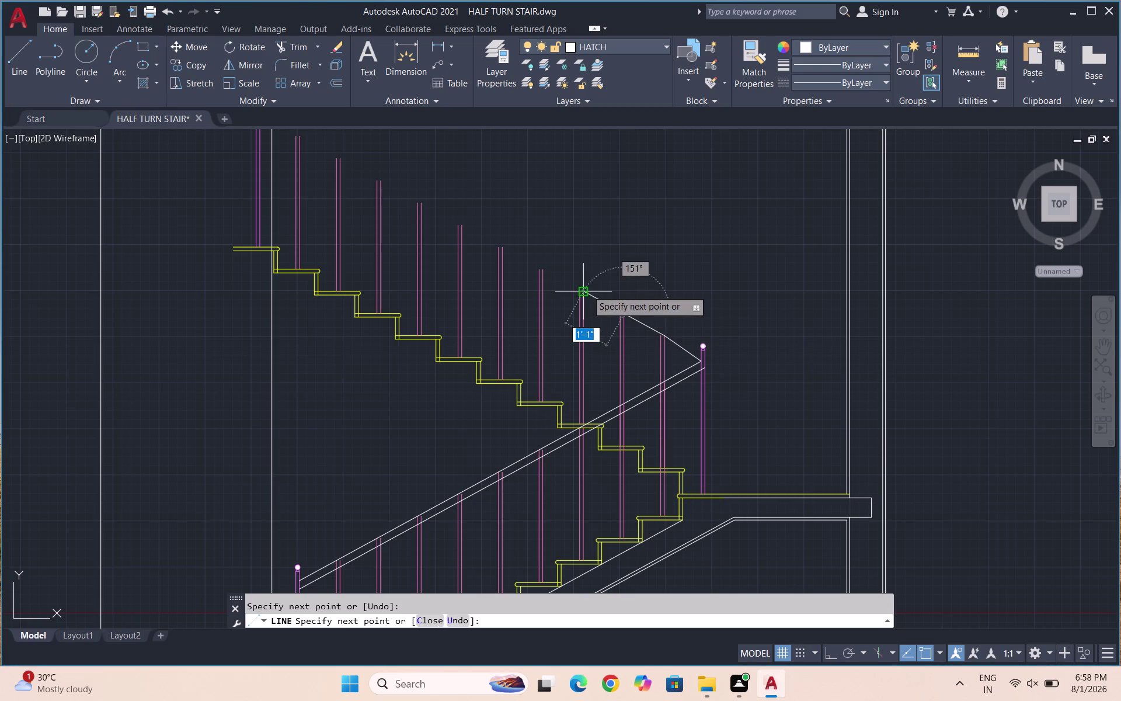
click(587, 290)
click(546, 265)
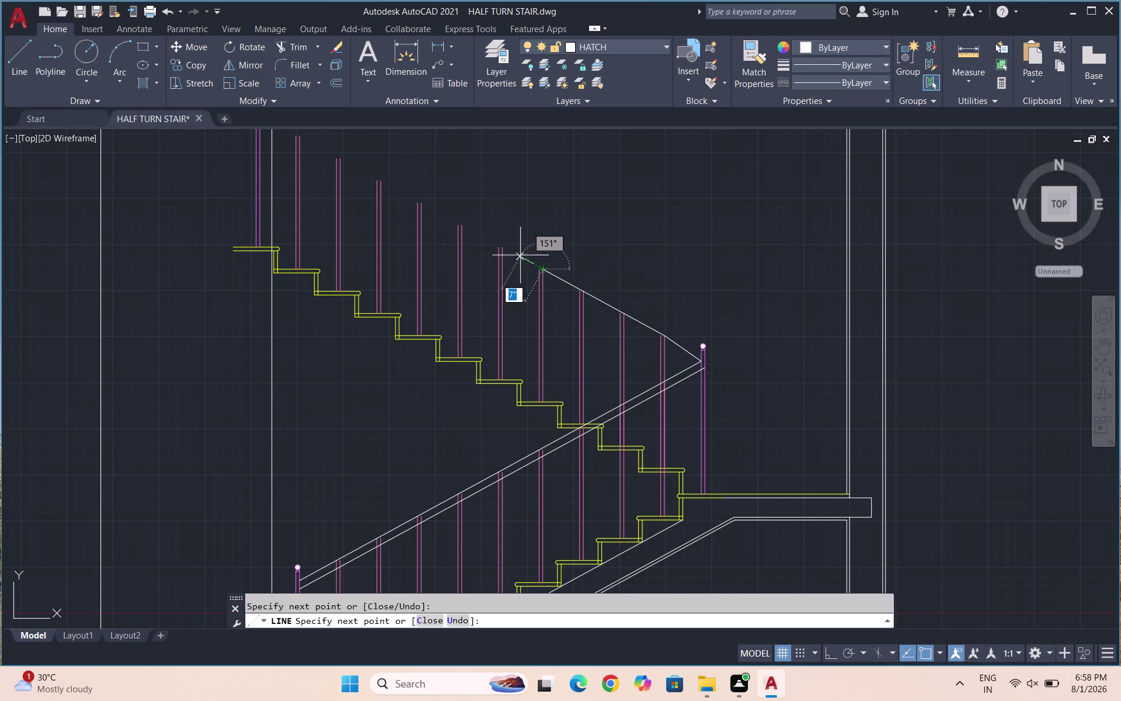
key(Escape)
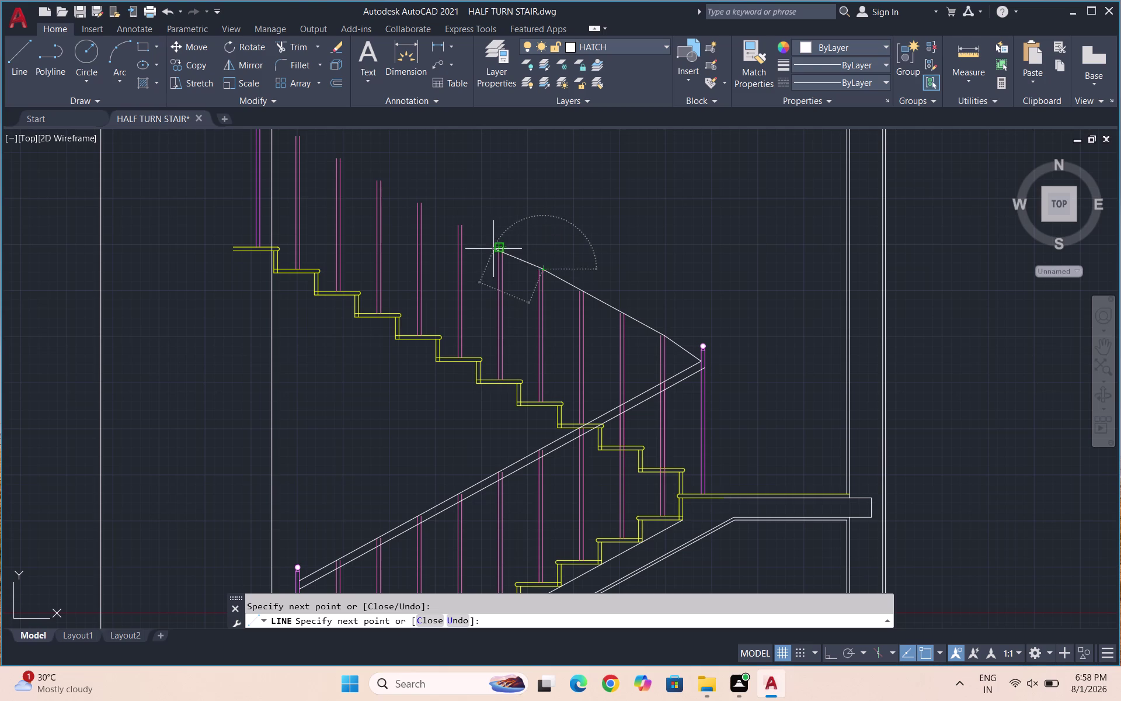
key(ctrl+z)
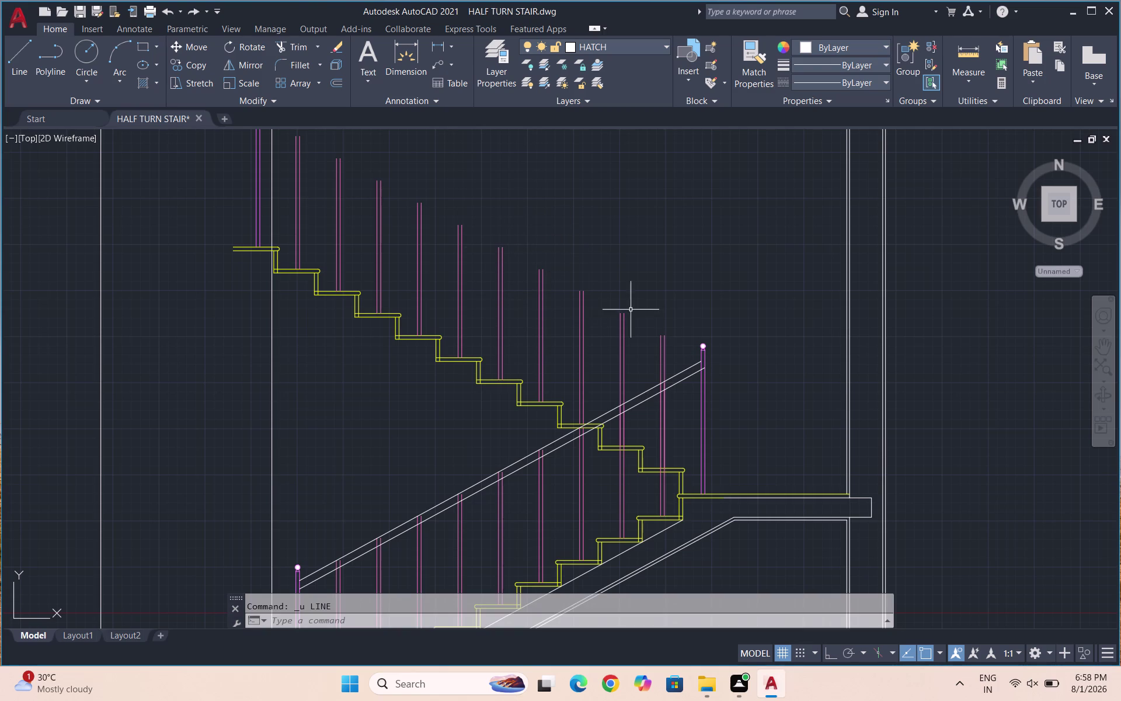
text(PL)
key(Return)
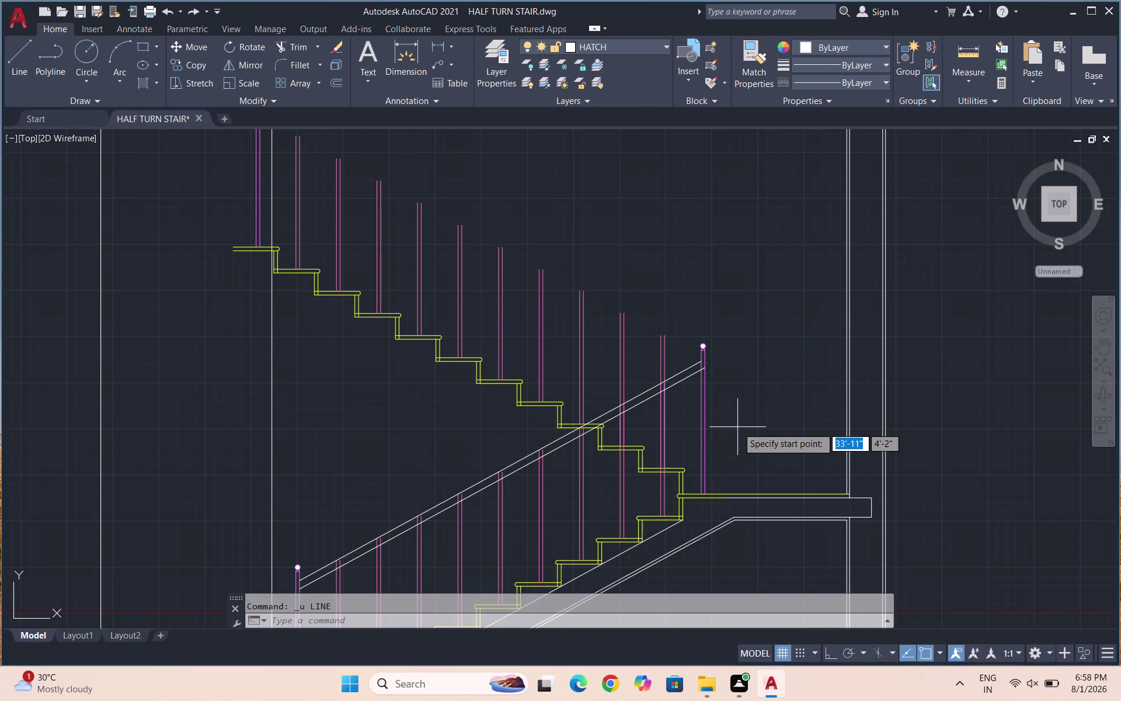
key(F8)
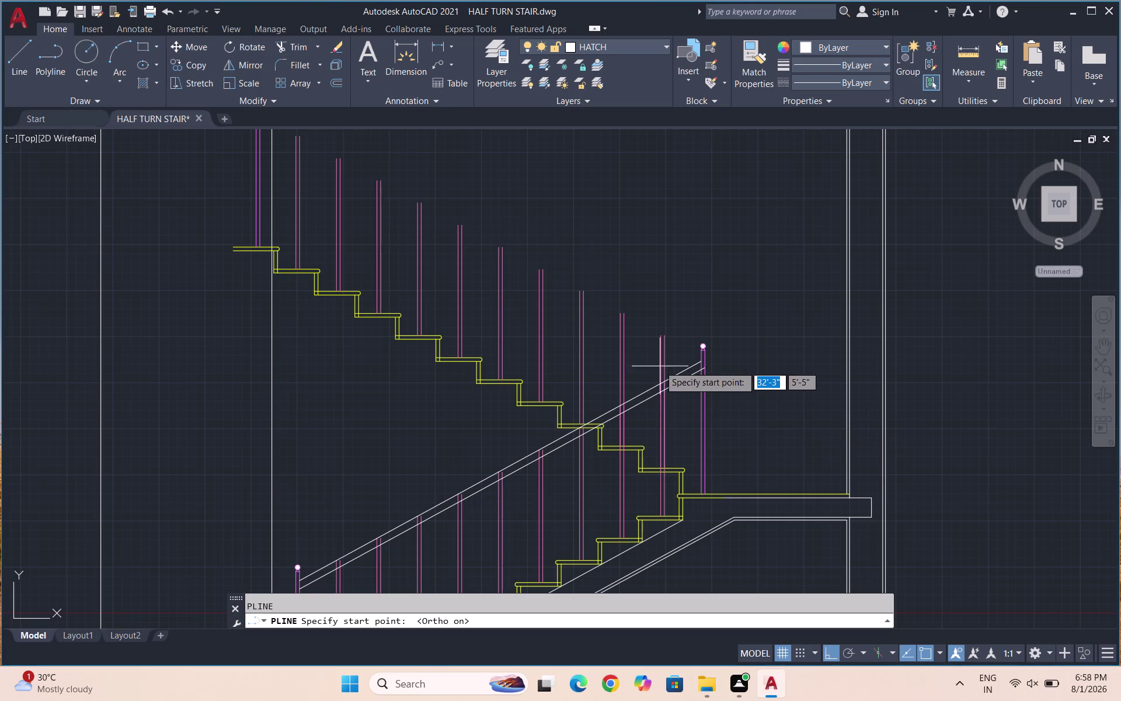
Start the upper-flight polyline at the landing handrail corner, with Ortho off, adding the first vertices.
scroll(up, 3)
click(769, 396)
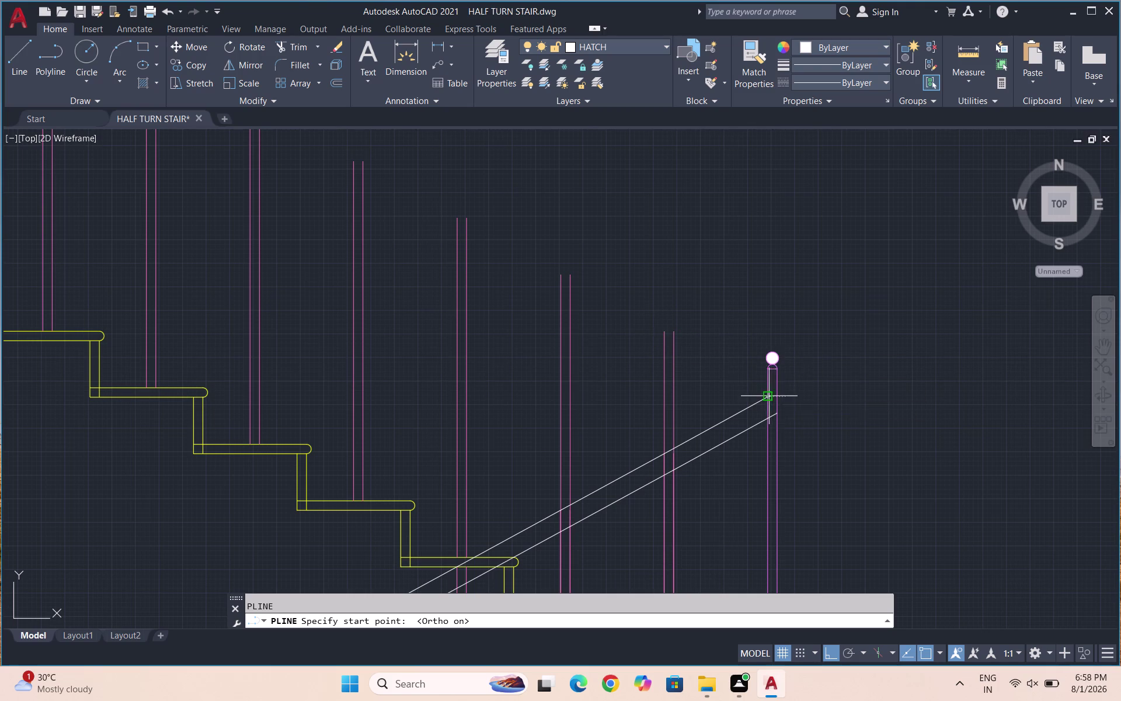
click(673, 334)
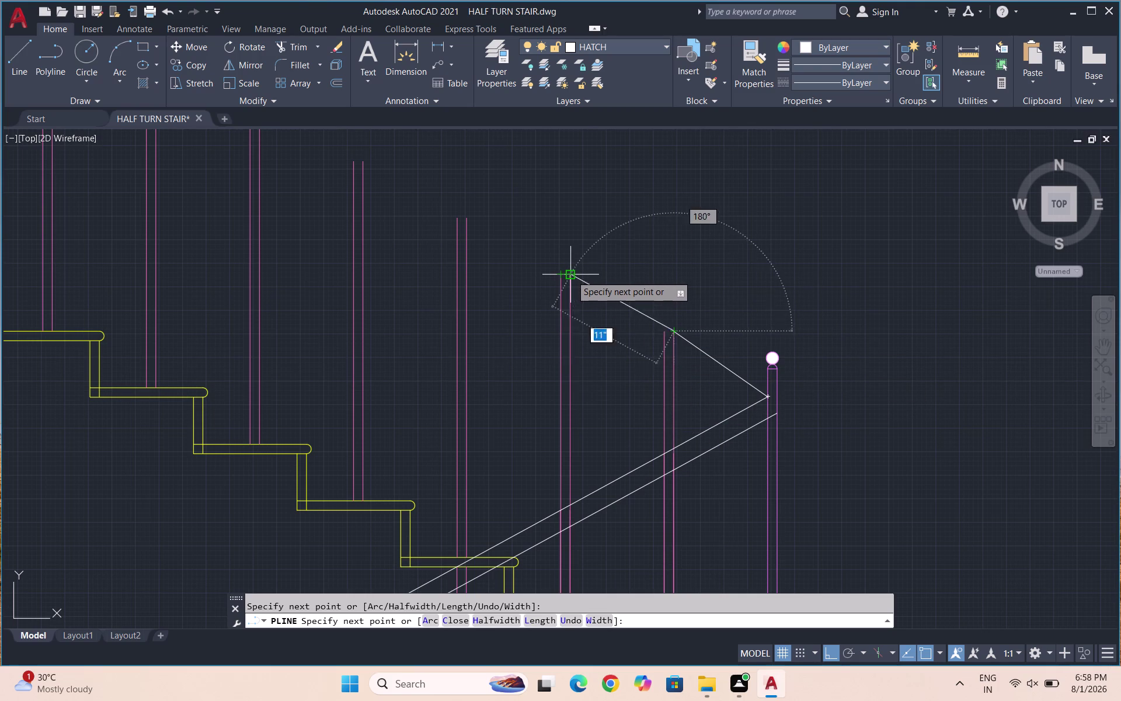
key(F8)
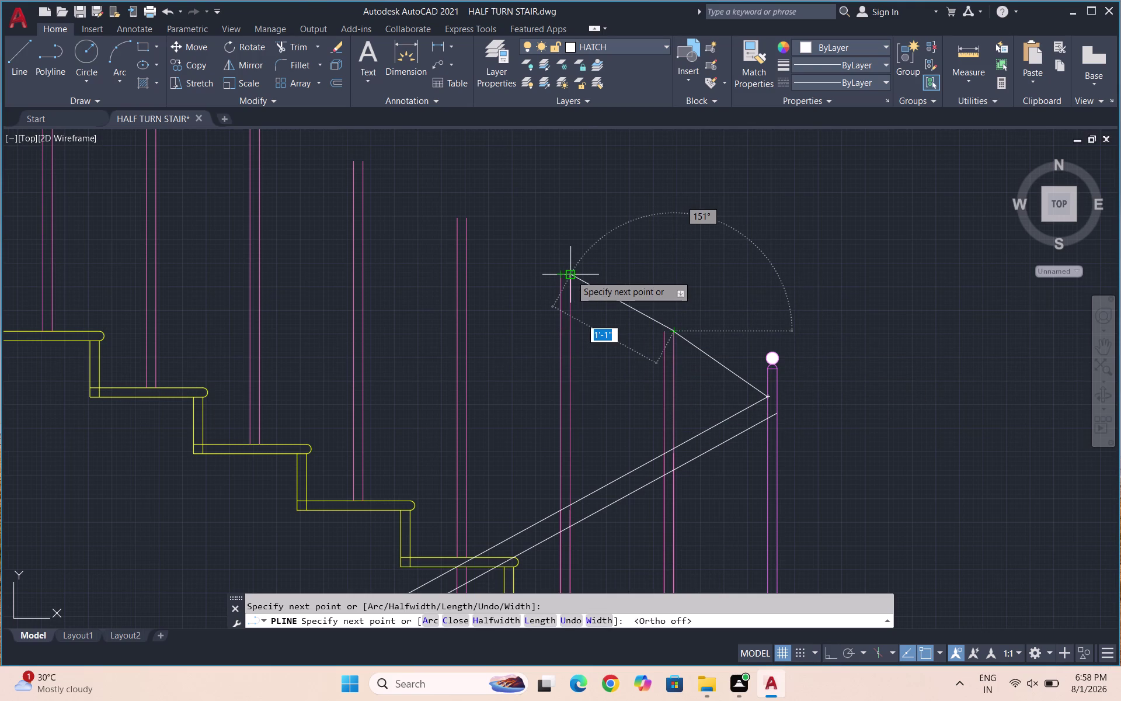
click(571, 275)
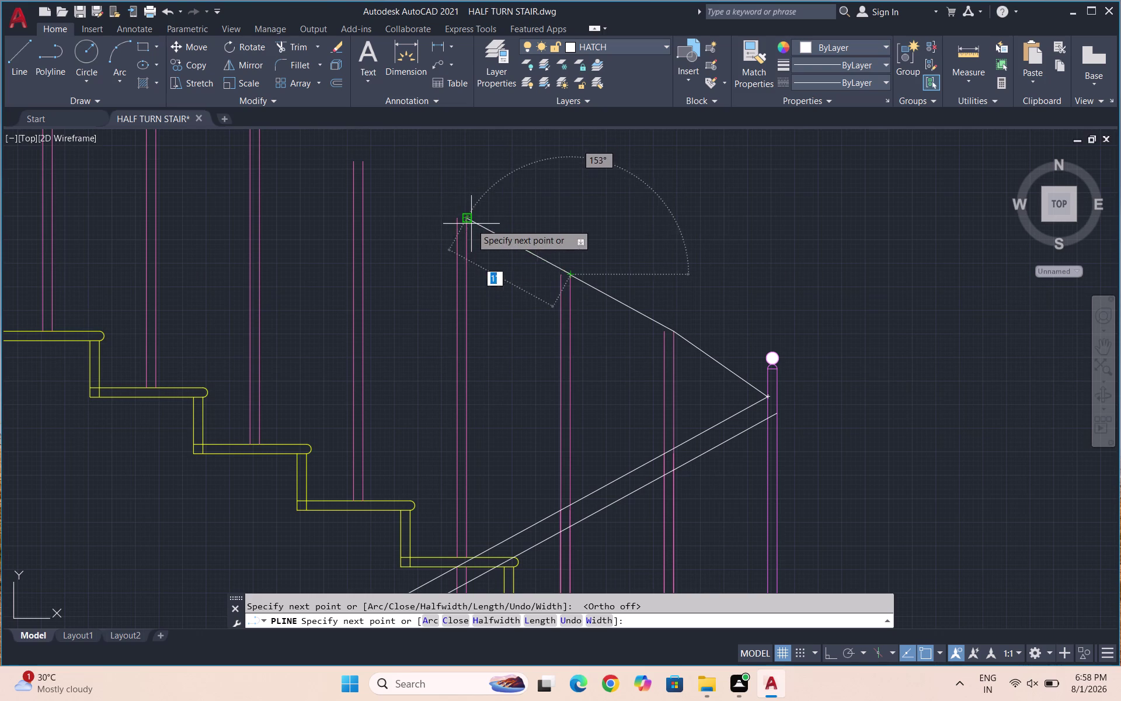
click(469, 222)
scroll(down, 3)
scroll(up, 3)
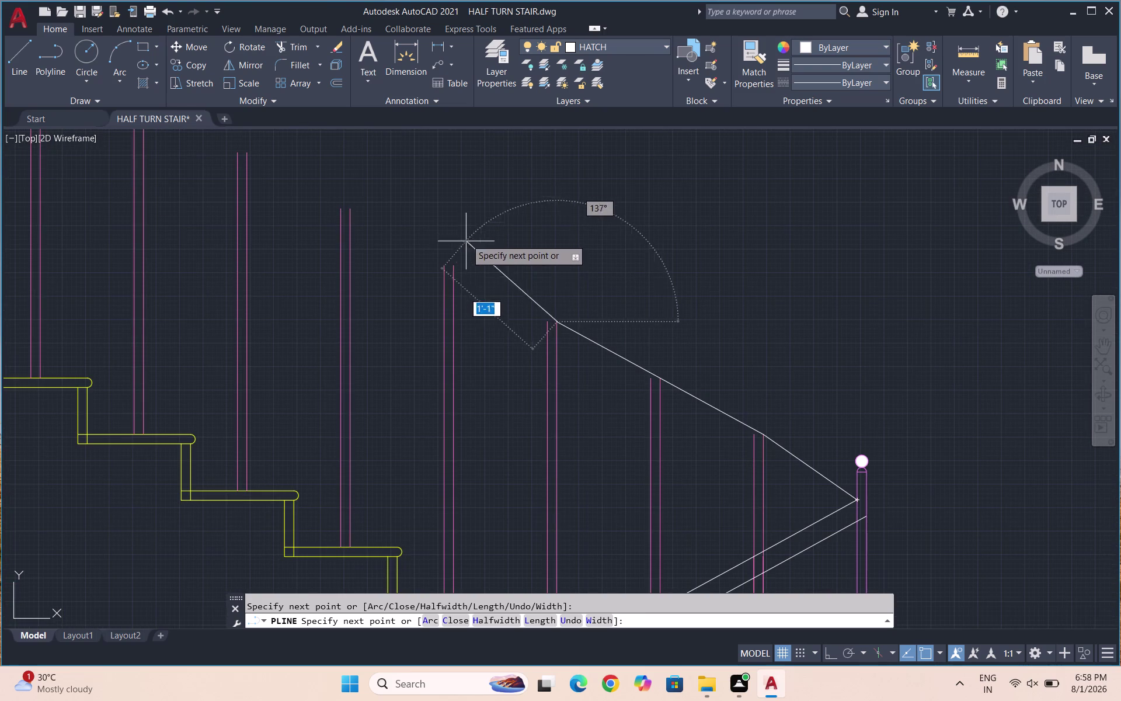
click(455, 260)
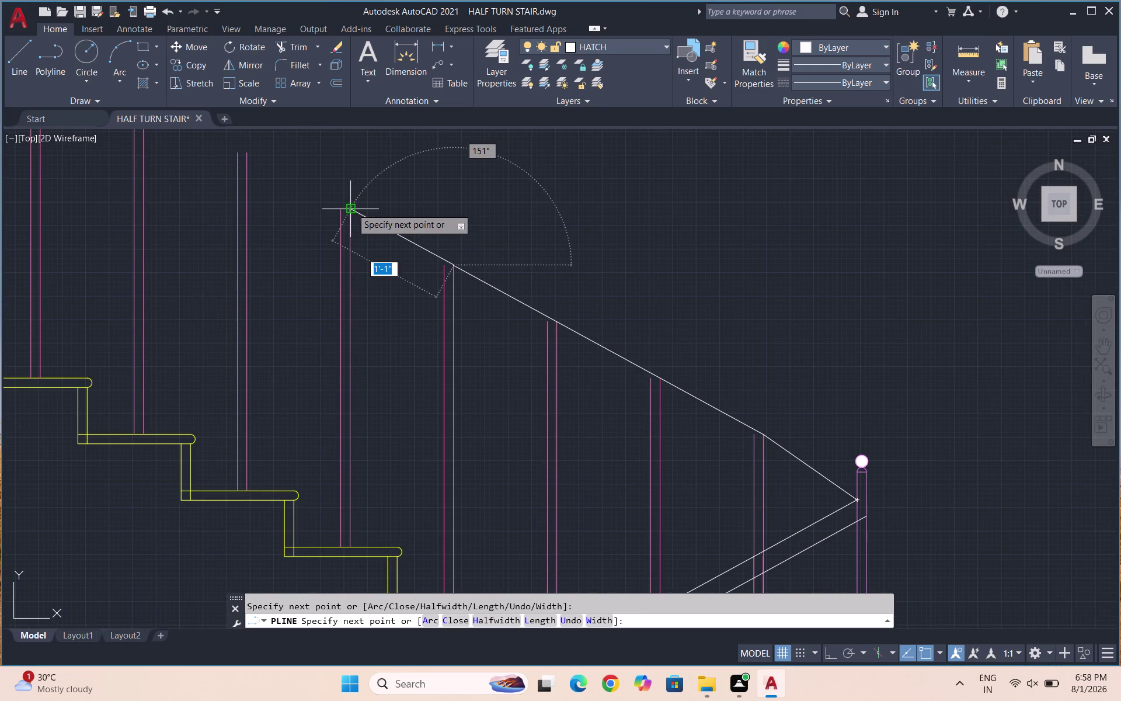
click(352, 207)
scroll(down, 3)
scroll(up, 3)
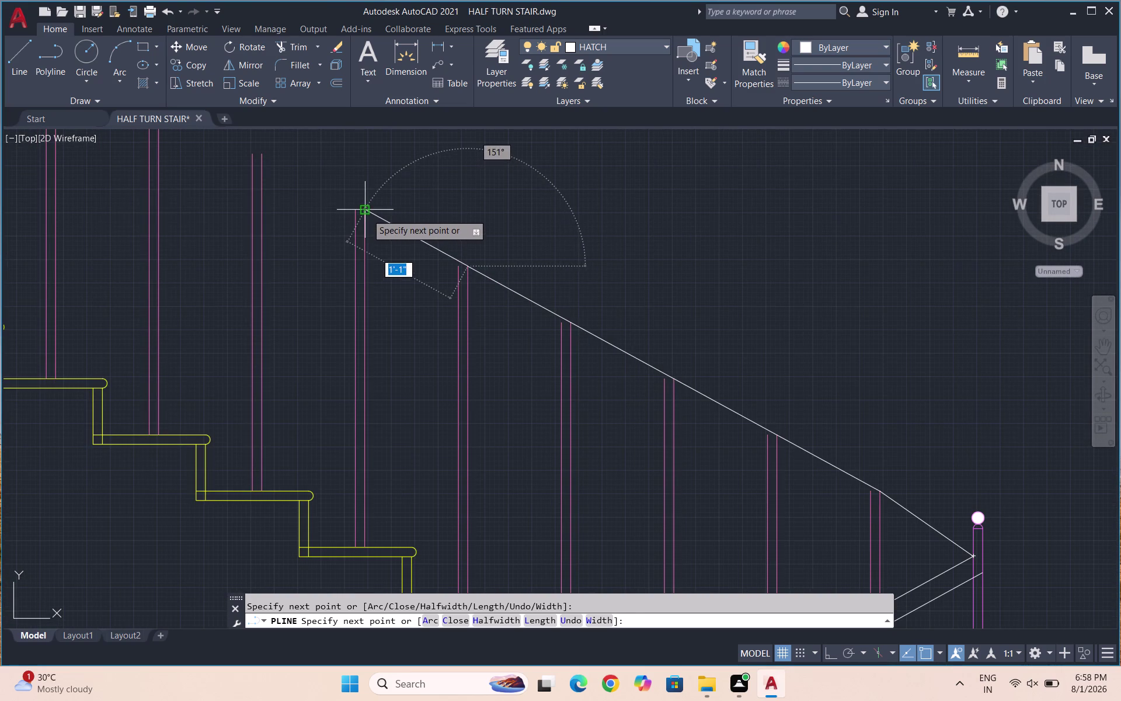
Continue the polyline over the upper baluster tops to the final vertex and finish it.
click(367, 214)
scroll(down, 3)
scroll(up, 3)
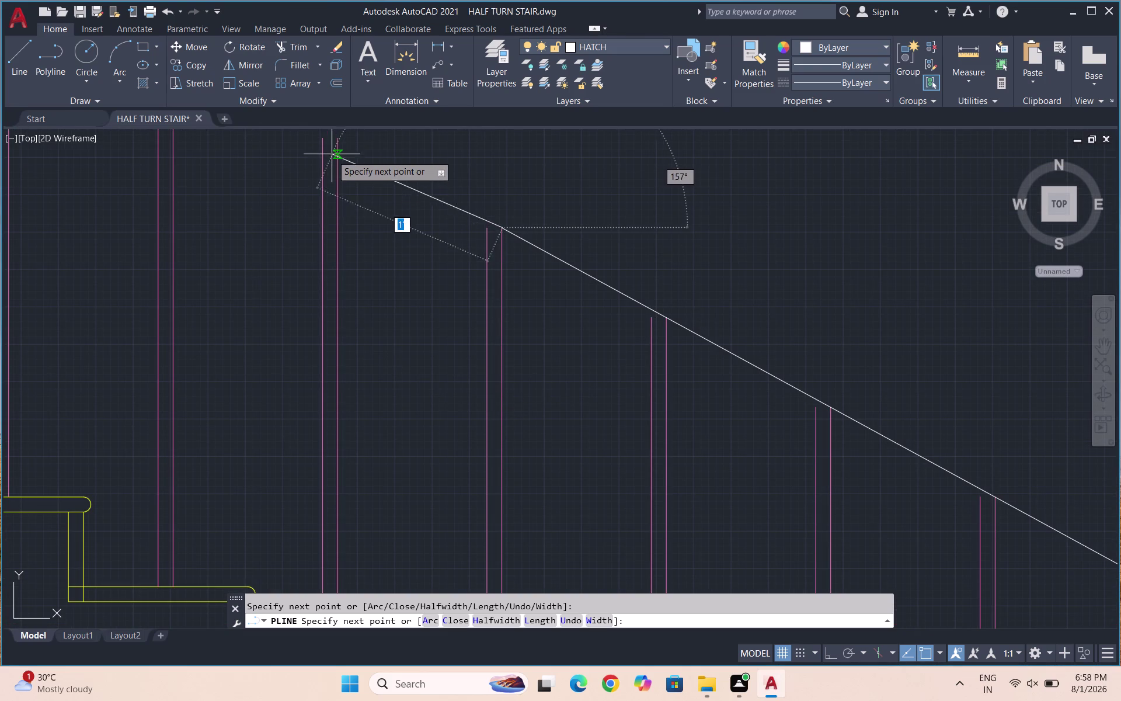
click(335, 141)
scroll(down, 3)
scroll(up, 3)
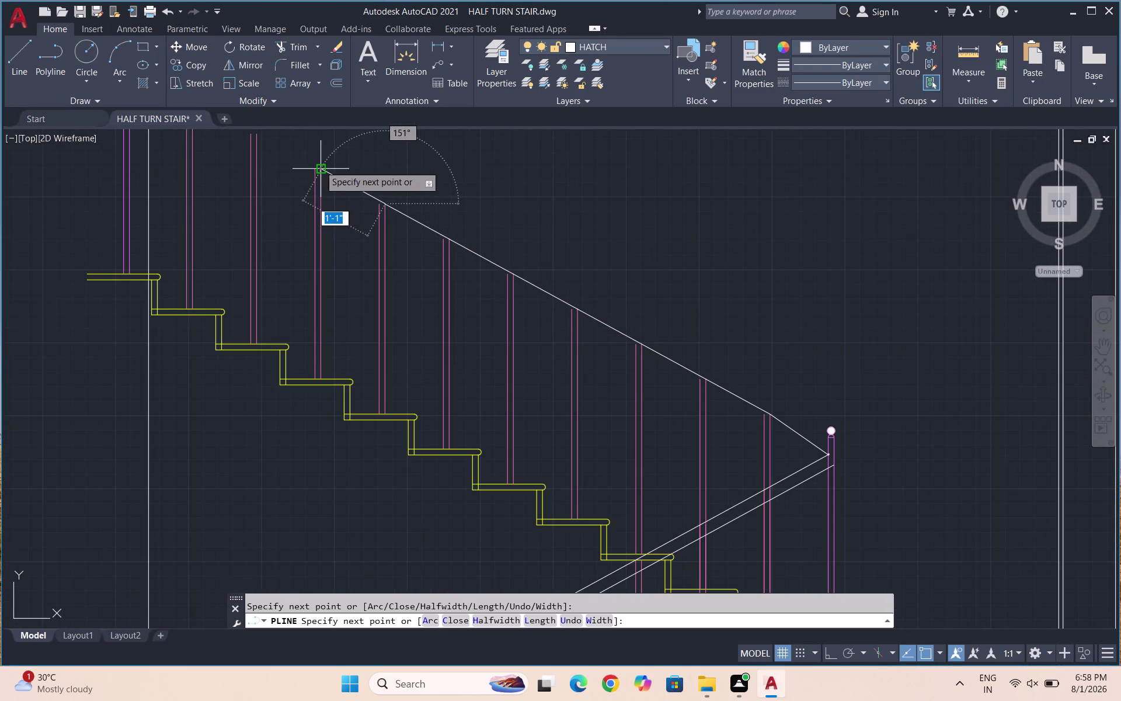
click(319, 165)
scroll(down, 3)
scroll(up, 3)
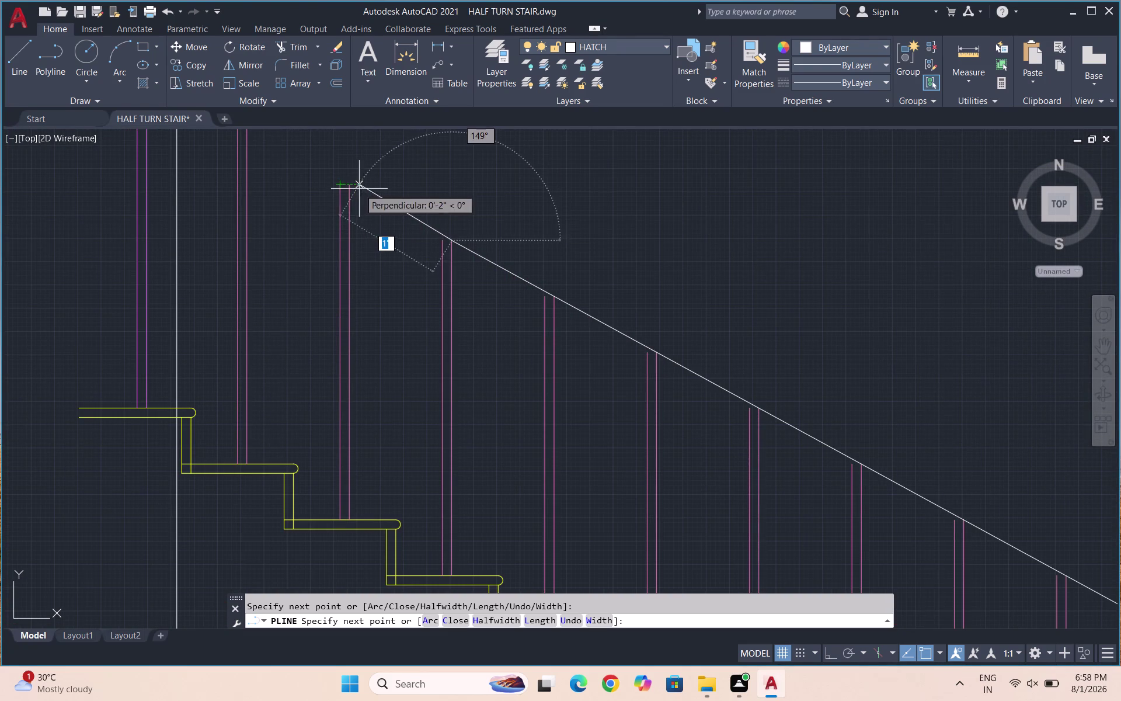
click(351, 189)
scroll(down, 3)
scroll(up, 3)
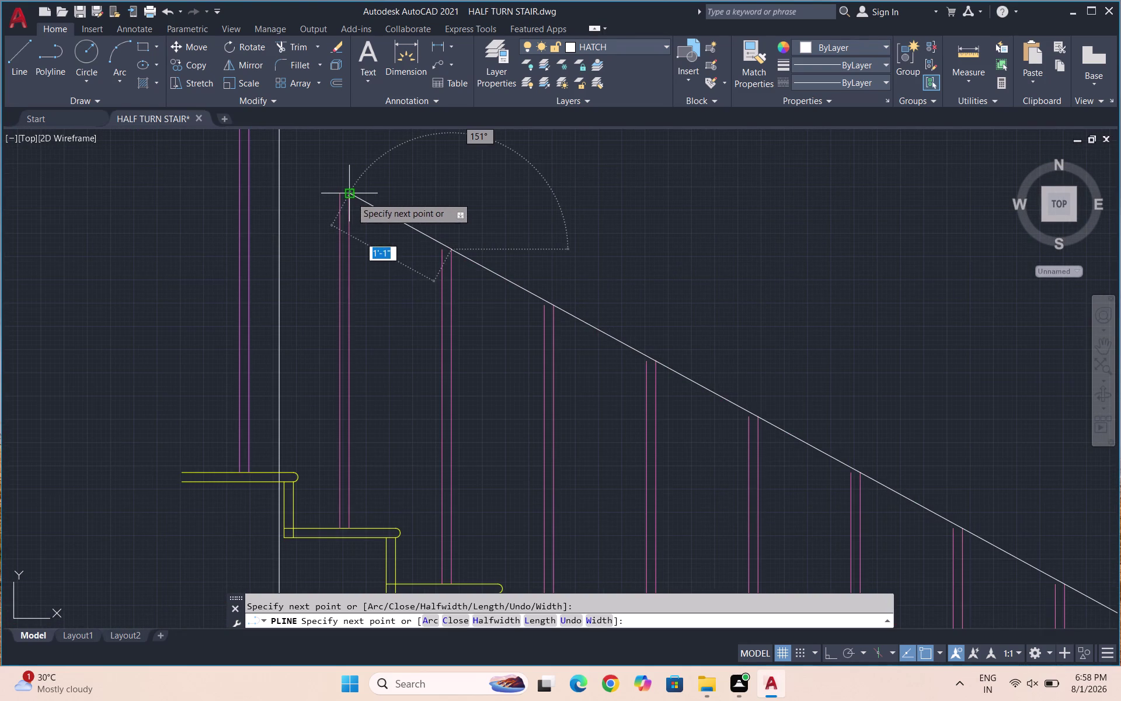
click(351, 197)
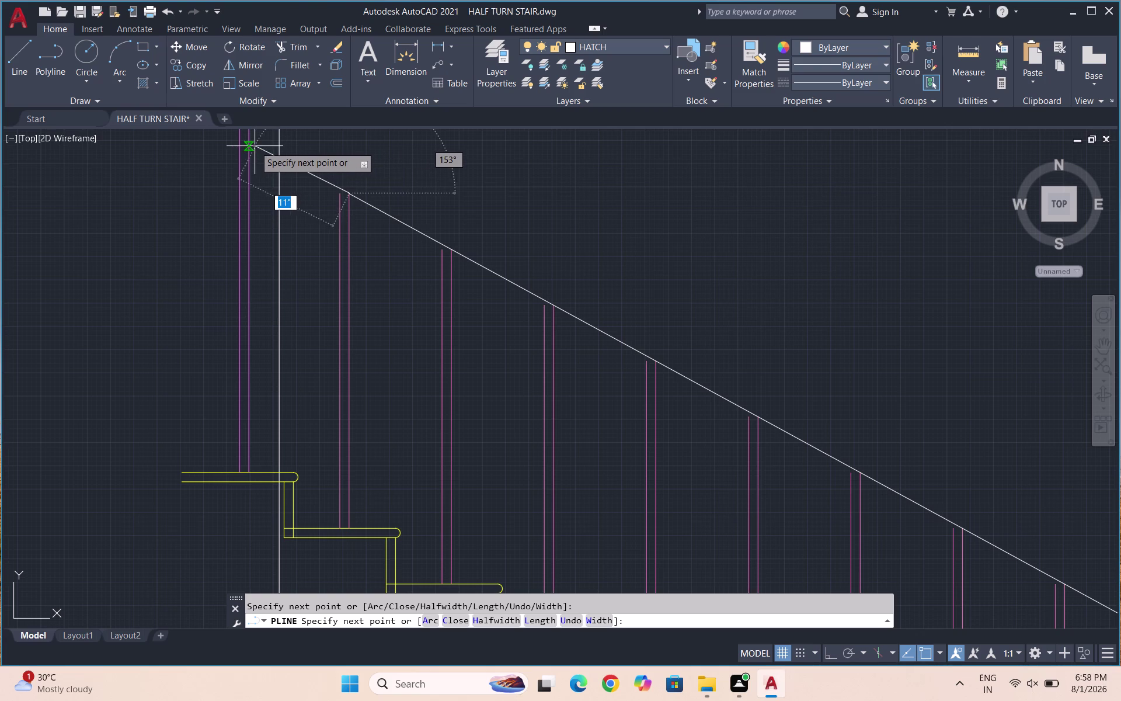
click(250, 143)
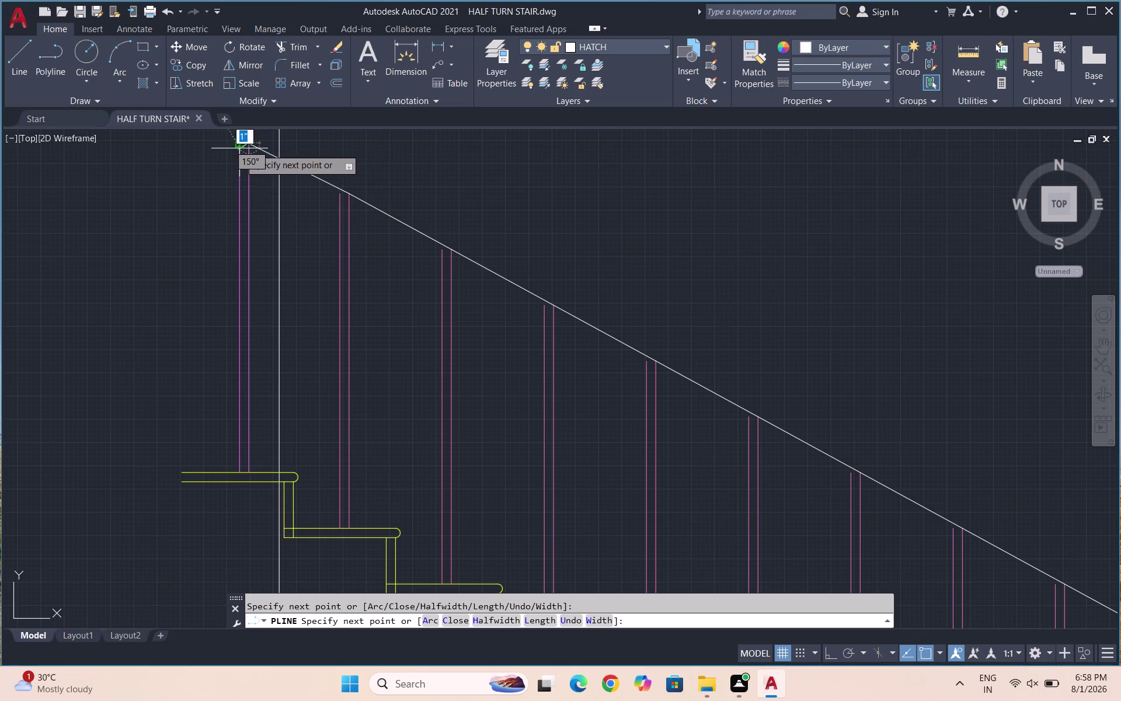
key(Escape)
scroll(down, 3)
scroll(up, 3)
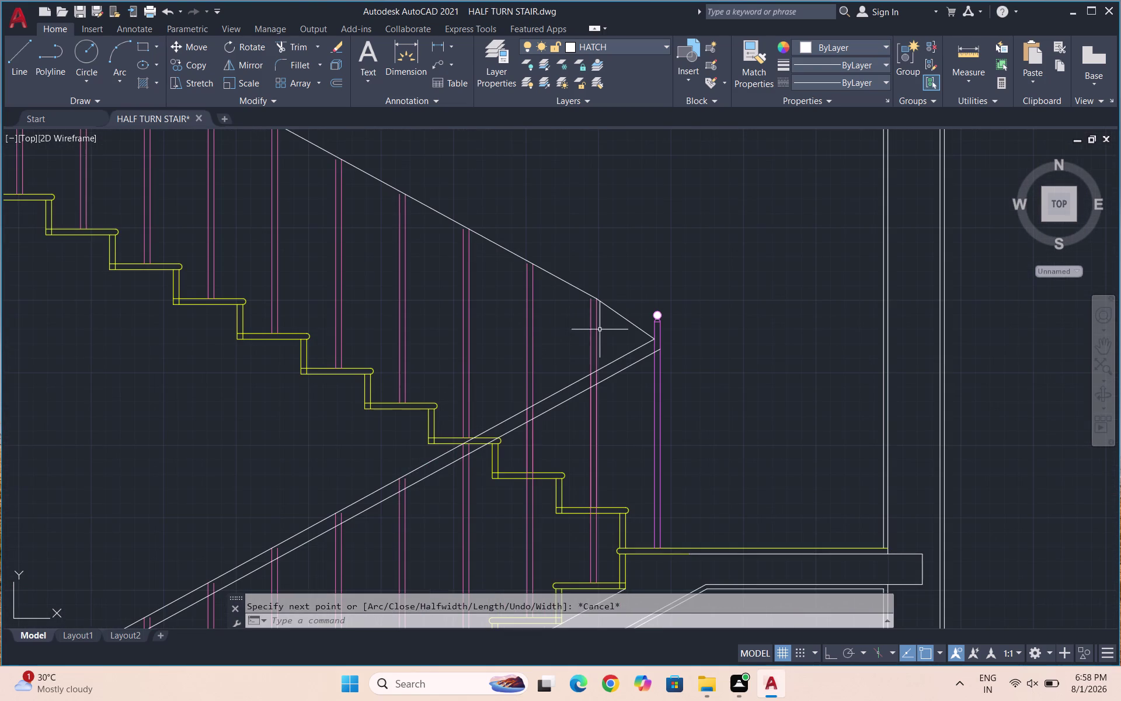
scroll(up, 3)
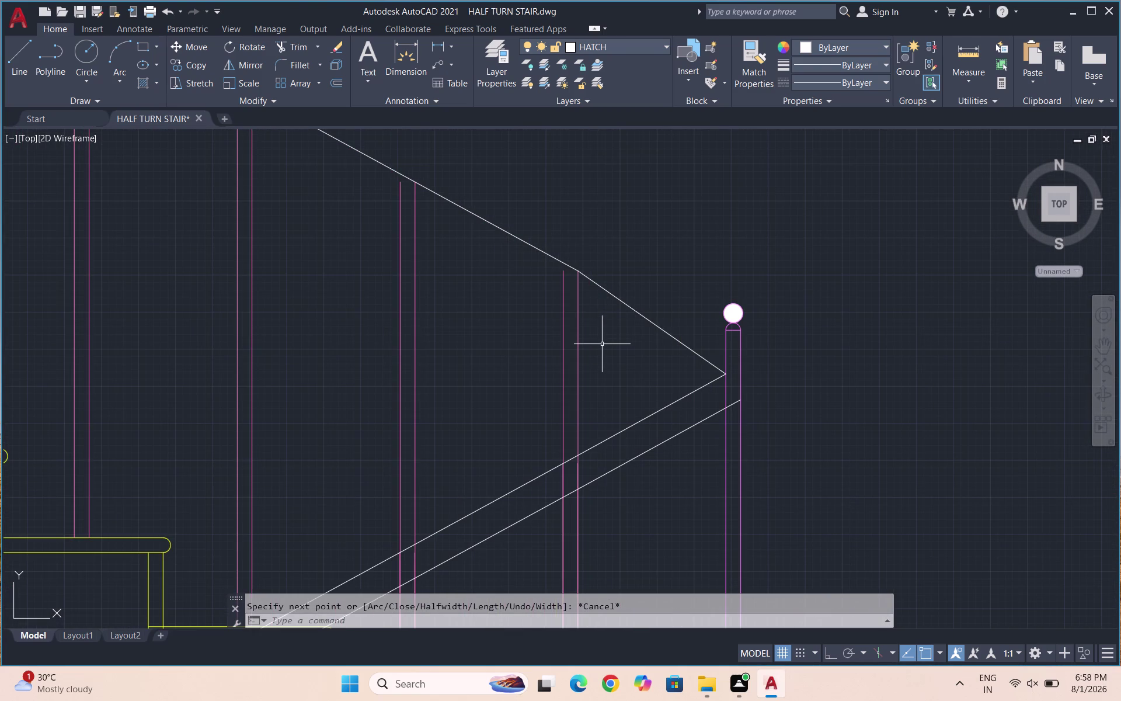
scroll(down, 3)
click(638, 340)
click(624, 286)
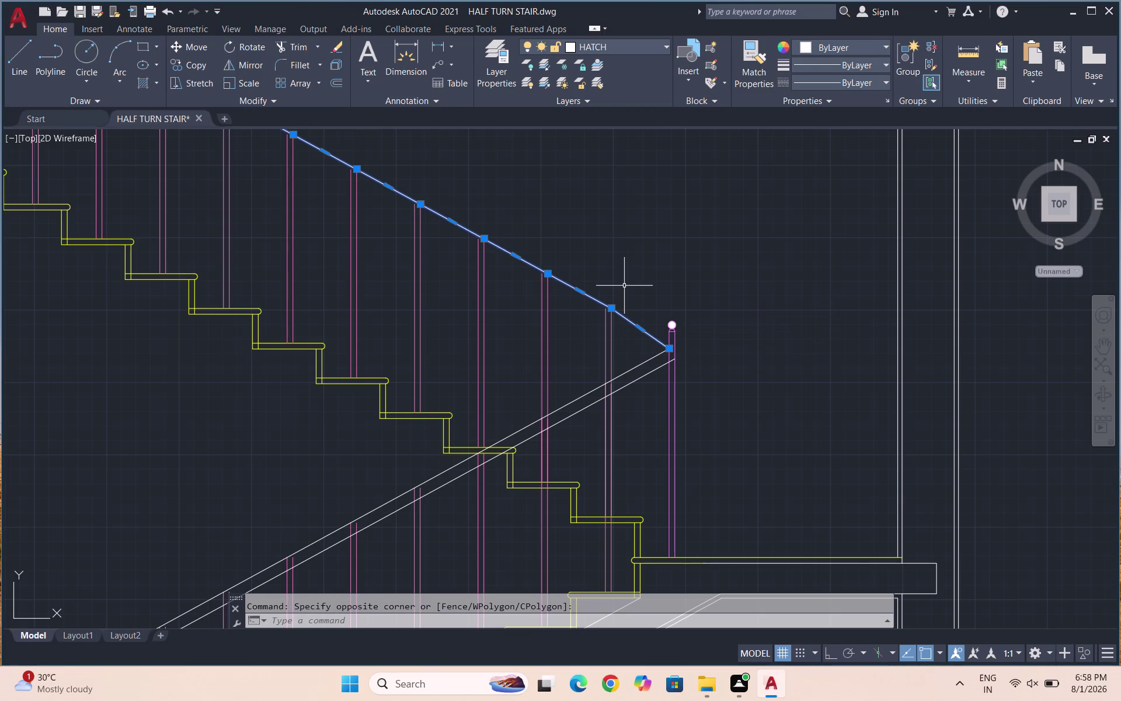
key(Delete)
key(Escape)
text(PL)
key(Return)
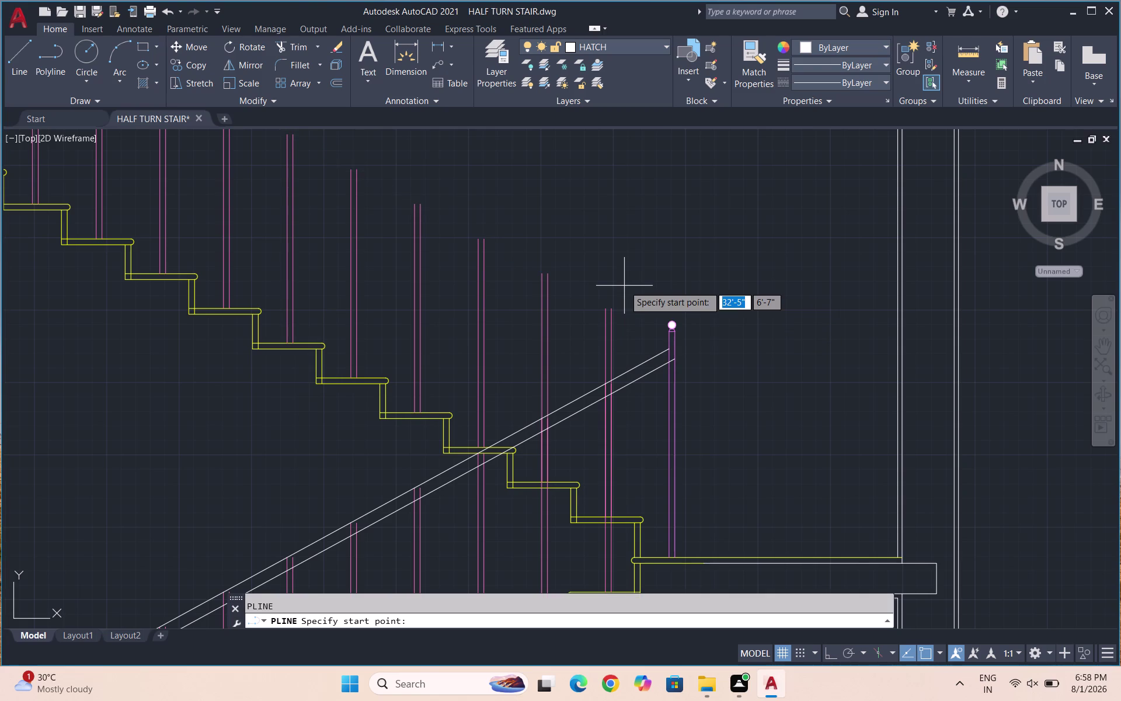
click(665, 351)
click(603, 309)
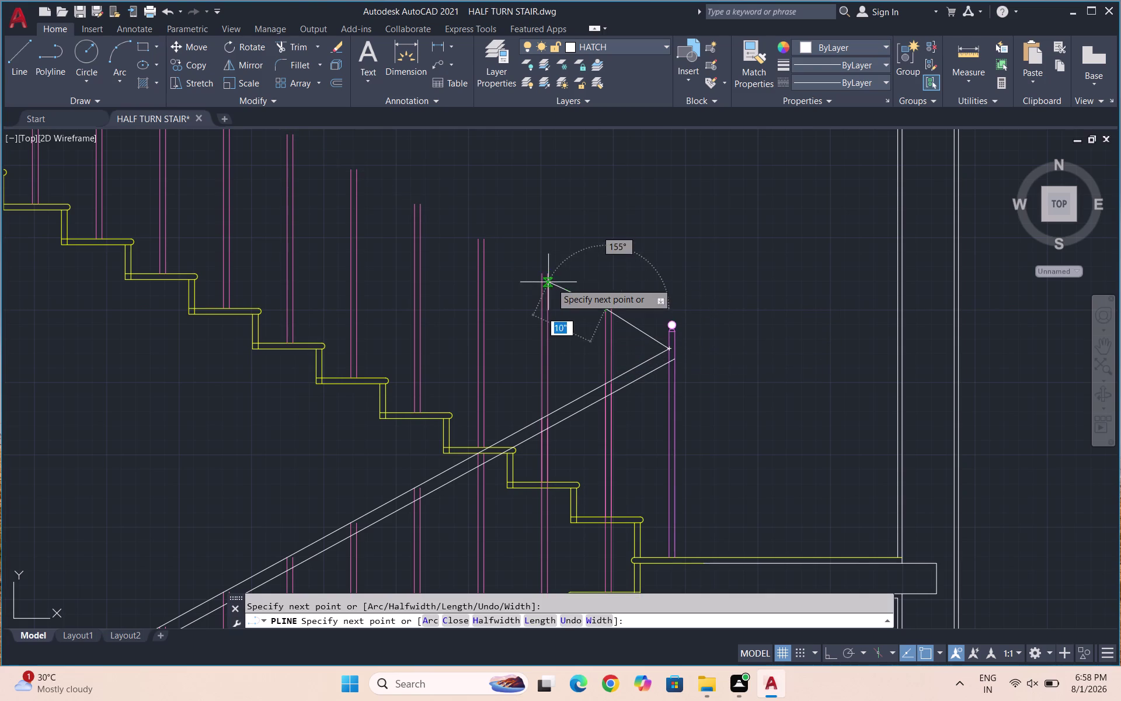
click(541, 275)
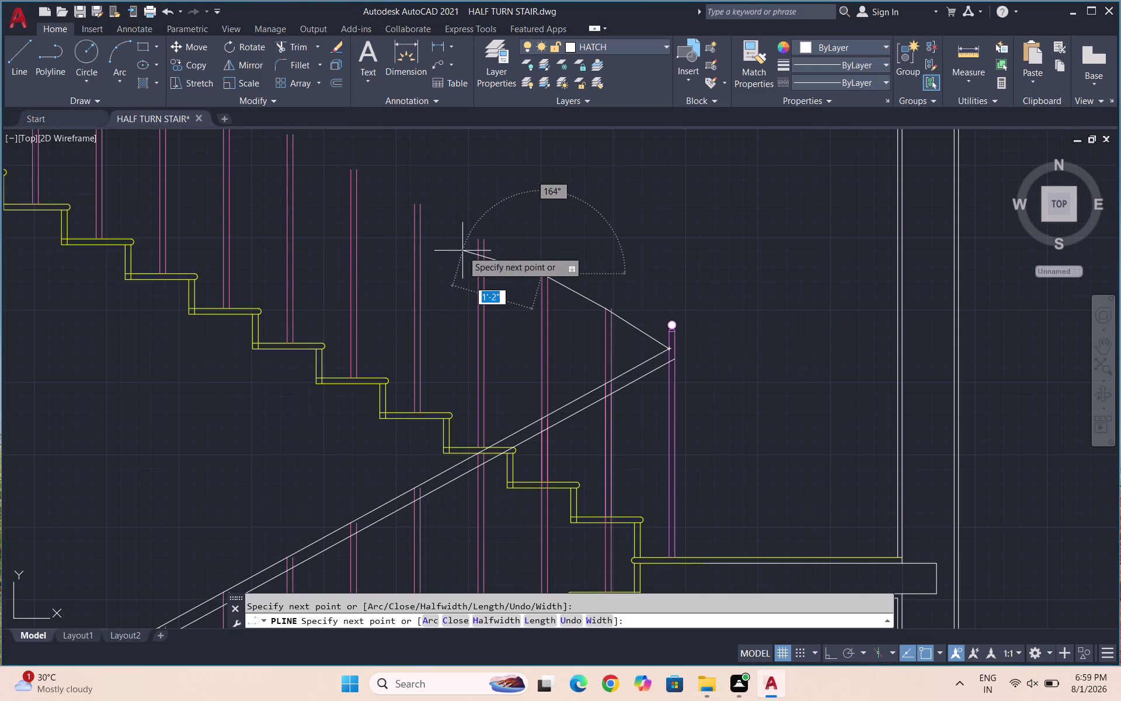
key(Escape)
scroll(down, 3)
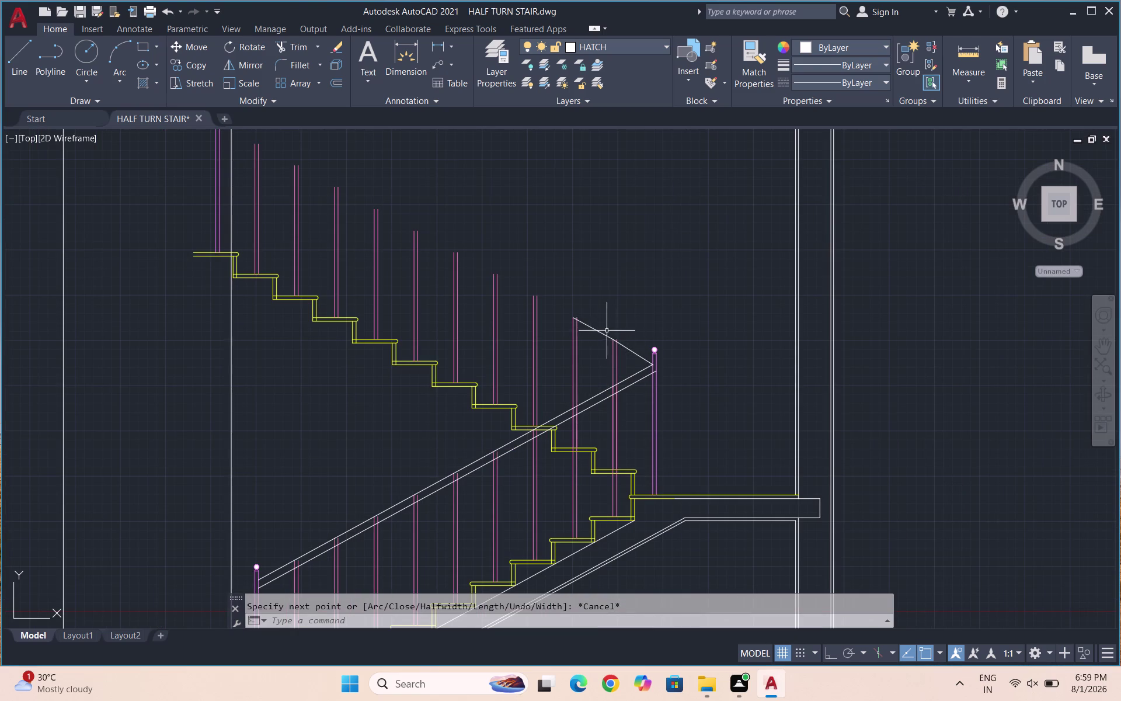
scroll(up, 3)
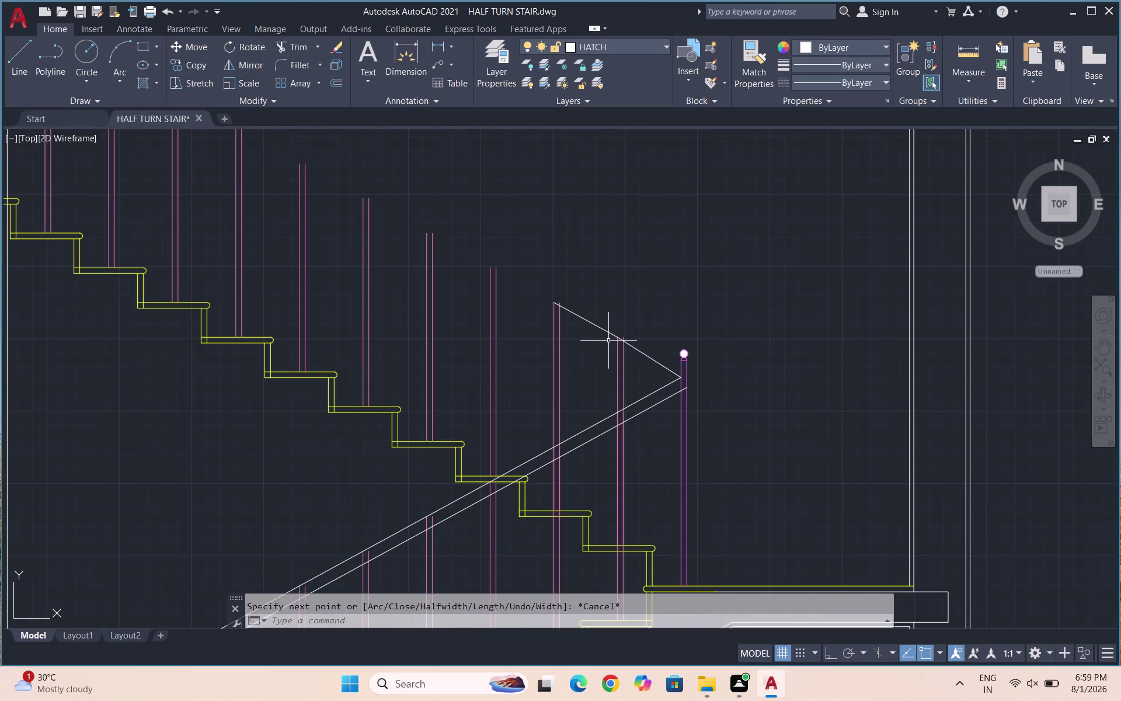
key(Escape)
drag(648, 370, 652, 361)
click(649, 346)
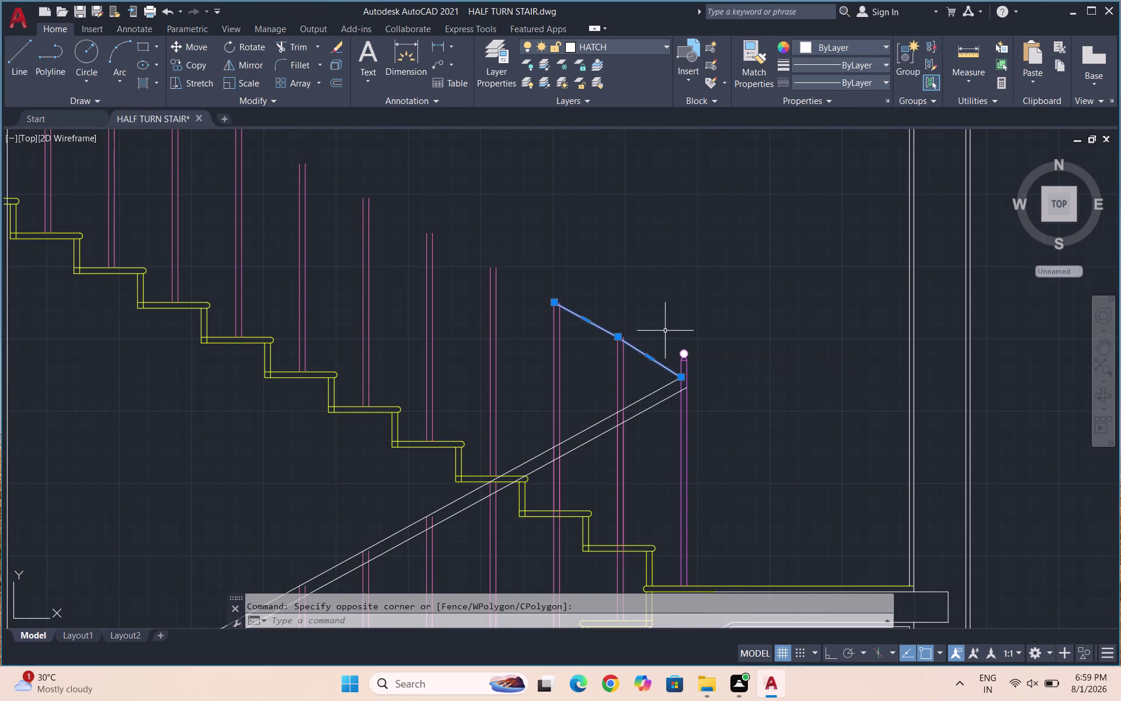
key(Delete)
text(PL)
key(Return)
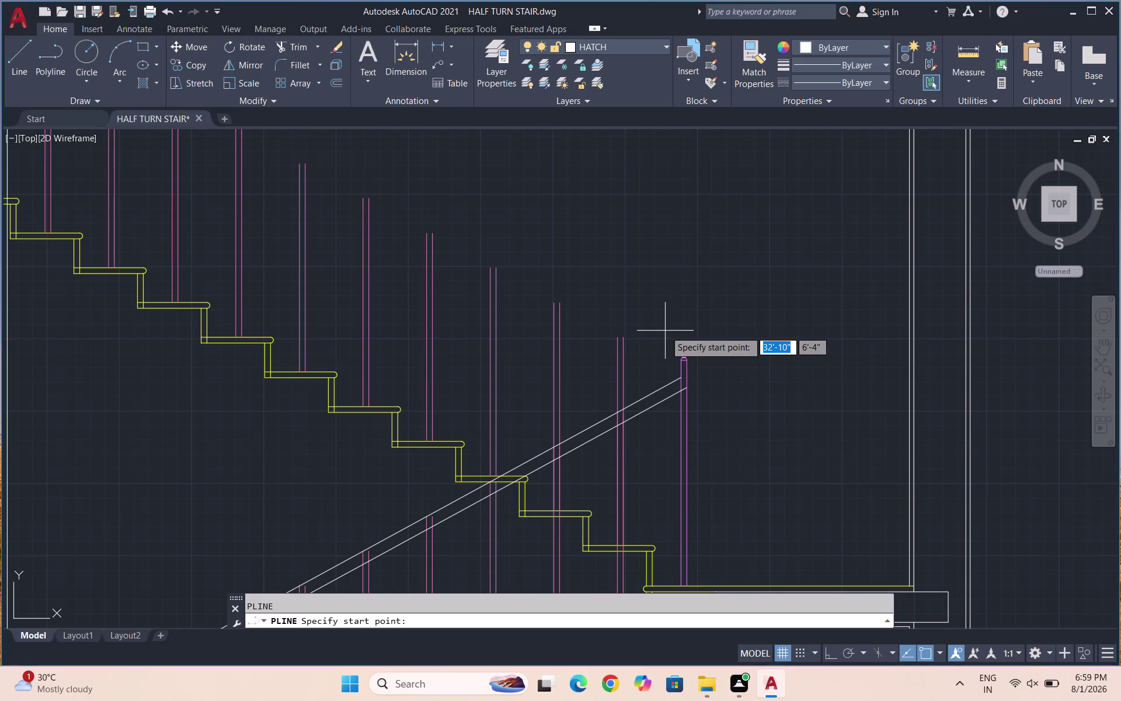
click(685, 387)
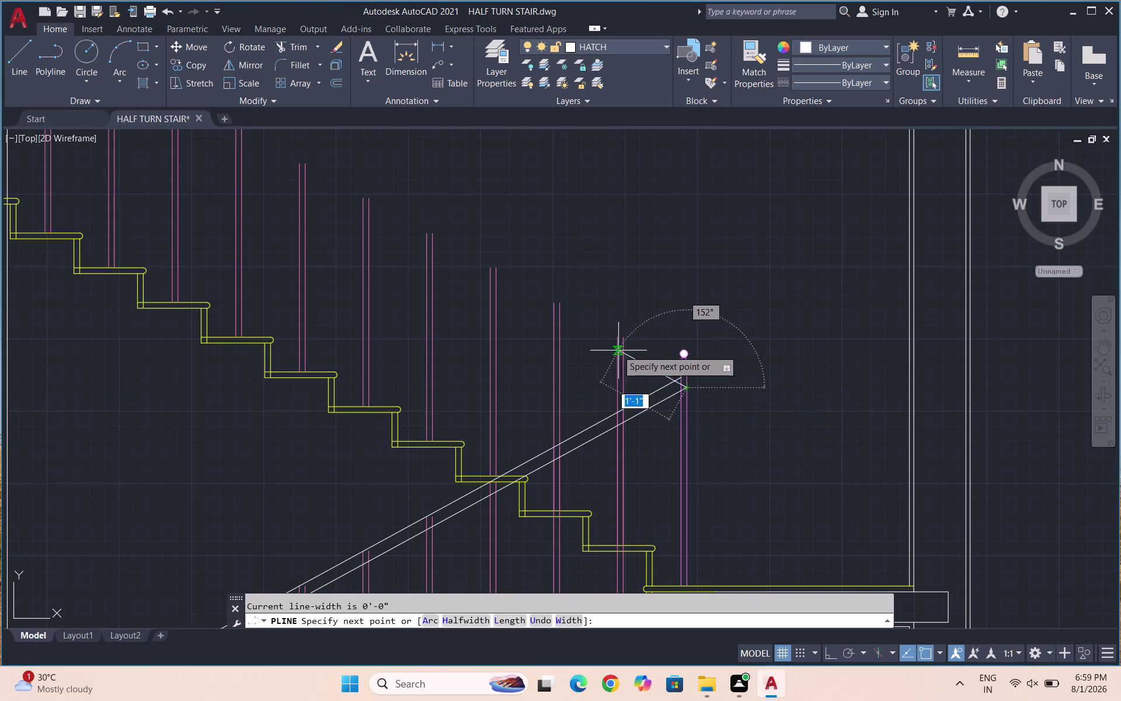
click(614, 340)
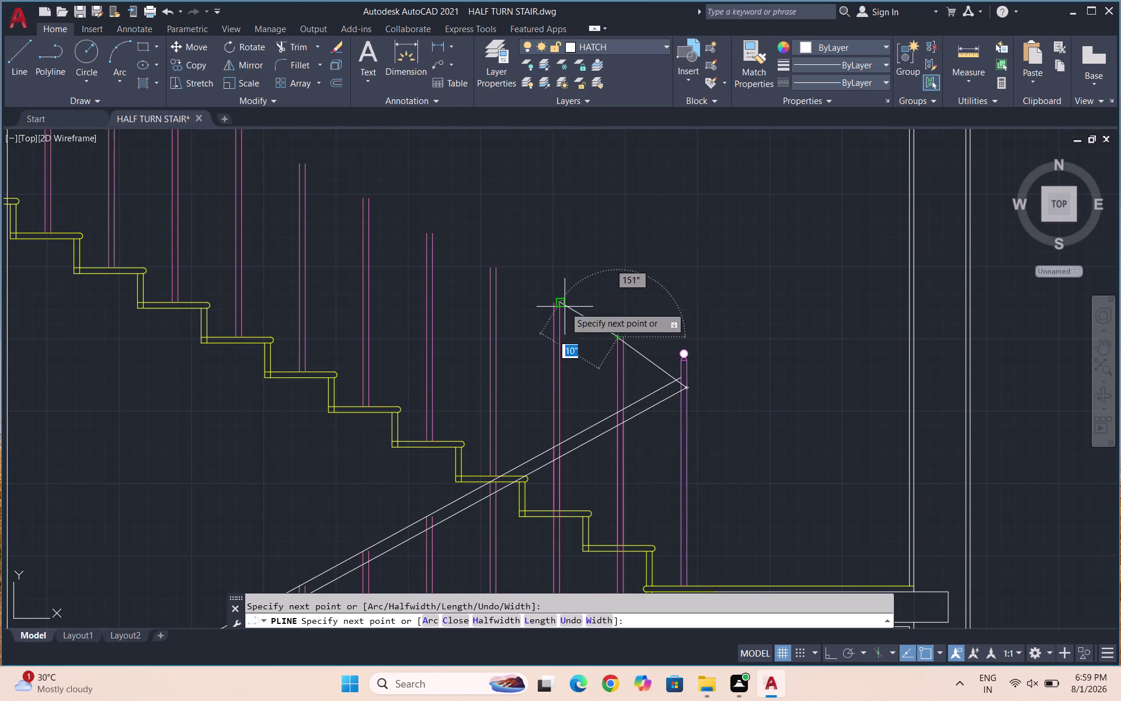
scroll(up, 3)
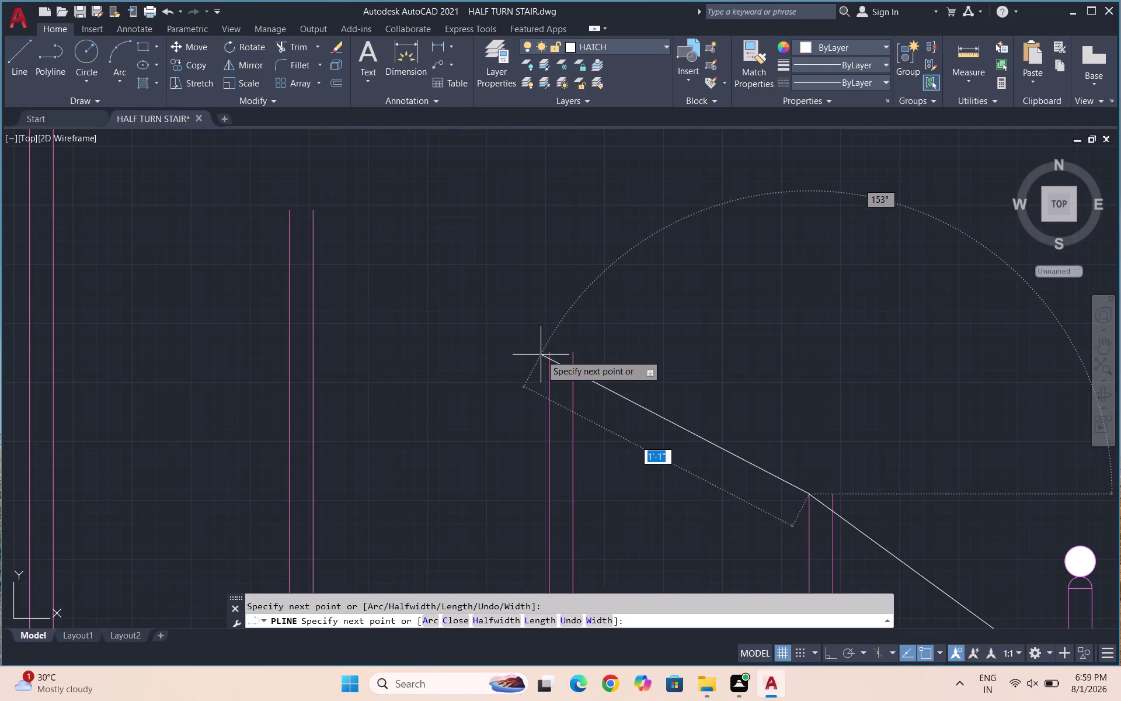
key(Escape)
scroll(down, 3)
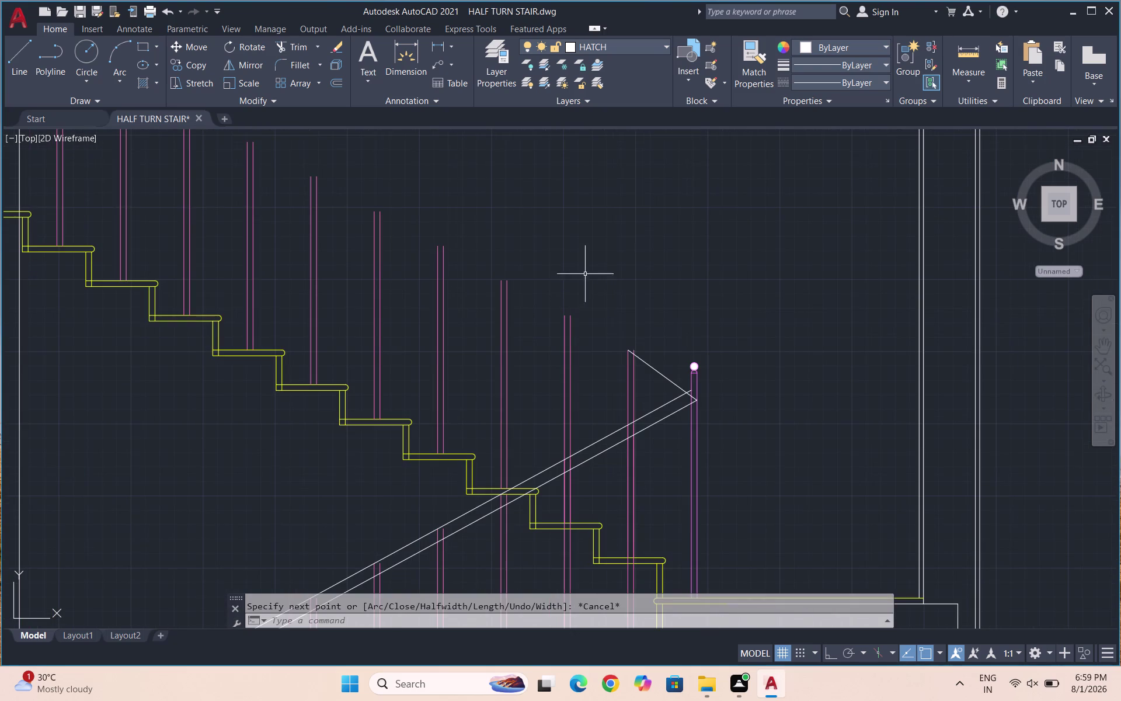
click(652, 382)
click(653, 364)
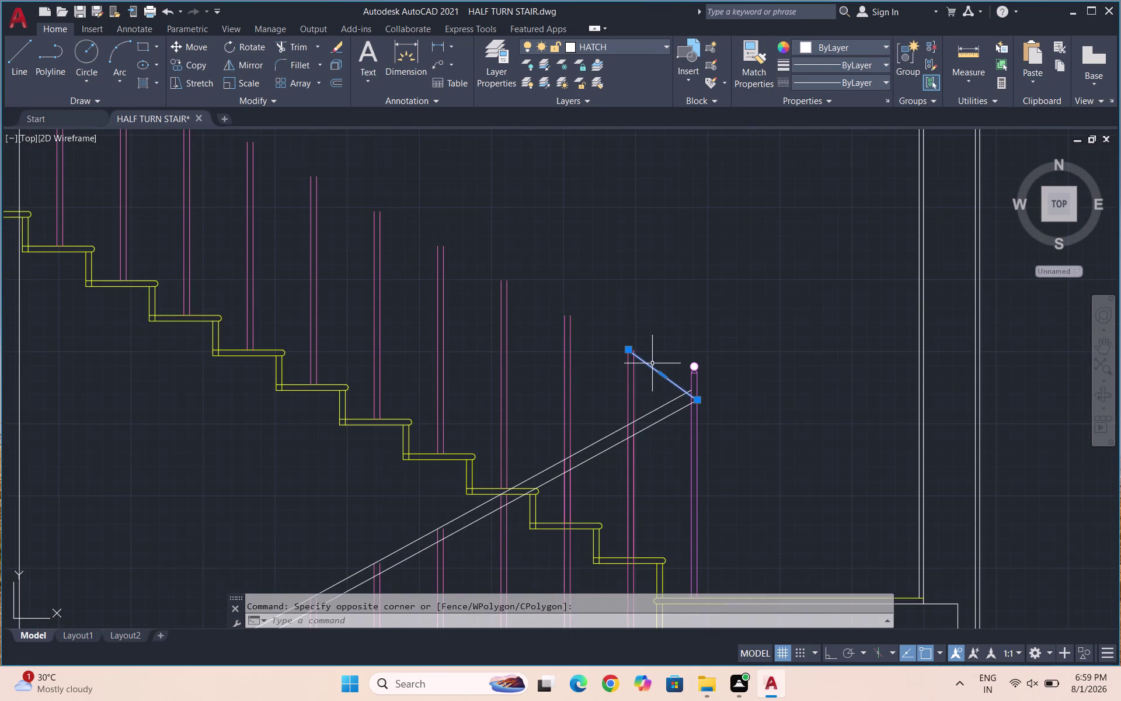
key(Delete)
key(Escape)
key(Escape)
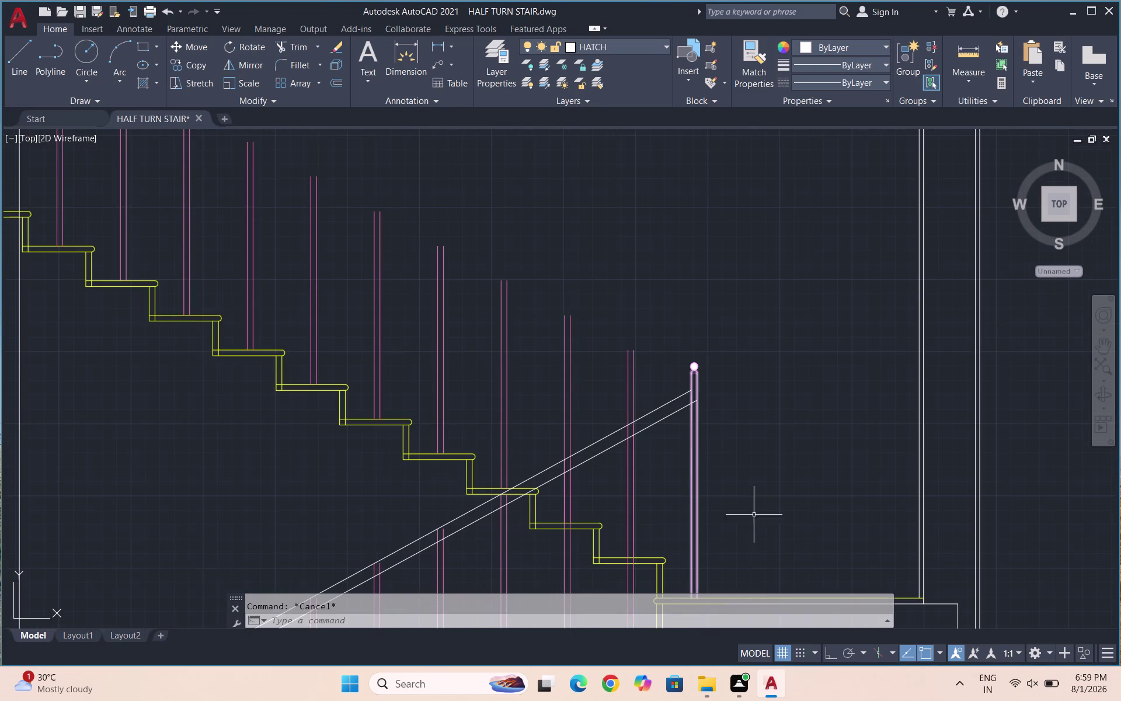
key(ctrl+z)
key(ctrl+z)
key(ctrl+z)
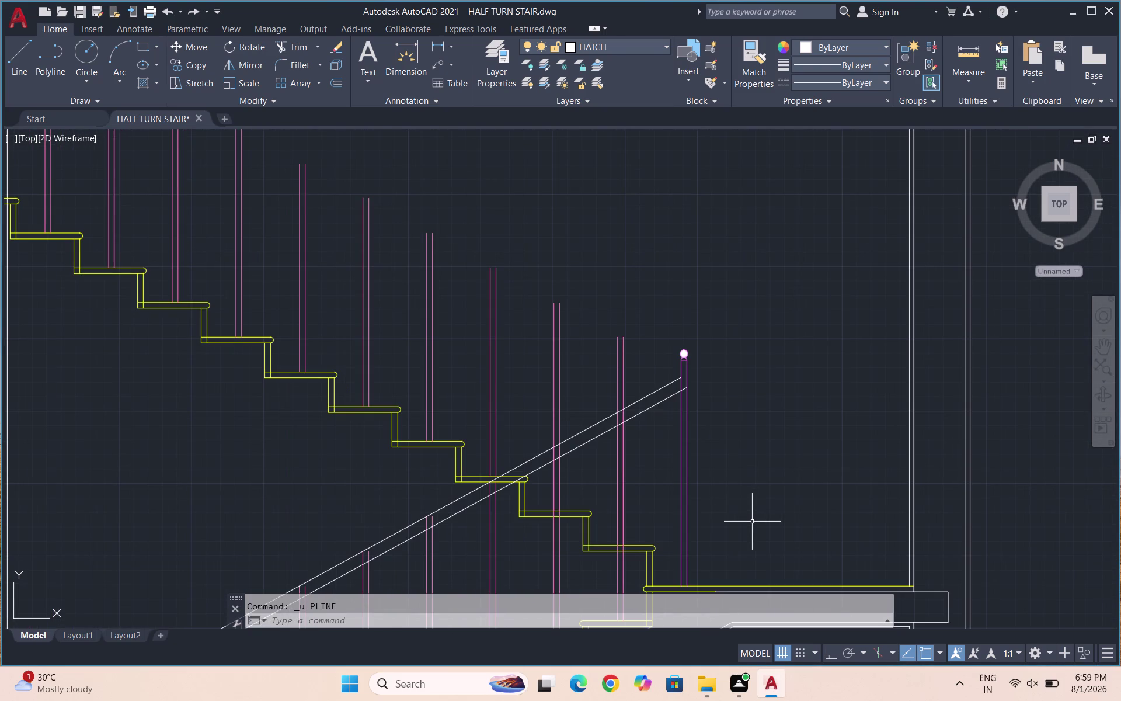
key(ctrl+z)
key(ctrl+z)
key(ctrl+z)
key(ctrl+z)
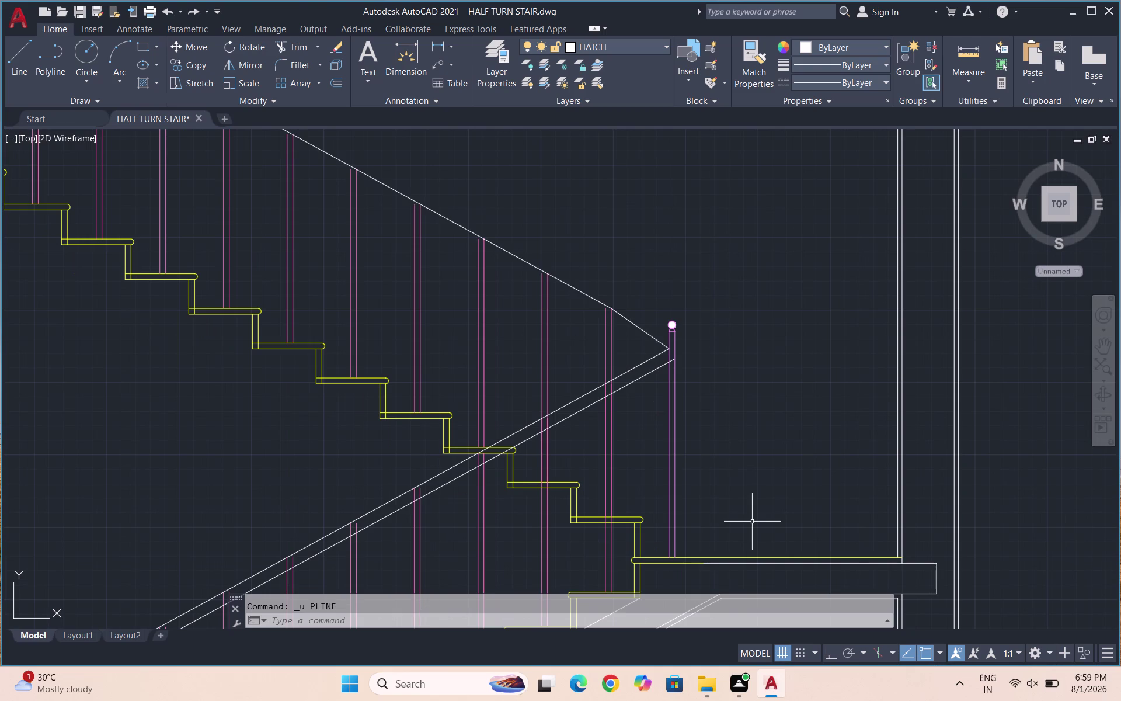
scroll(down, 3)
scroll(up, 3)
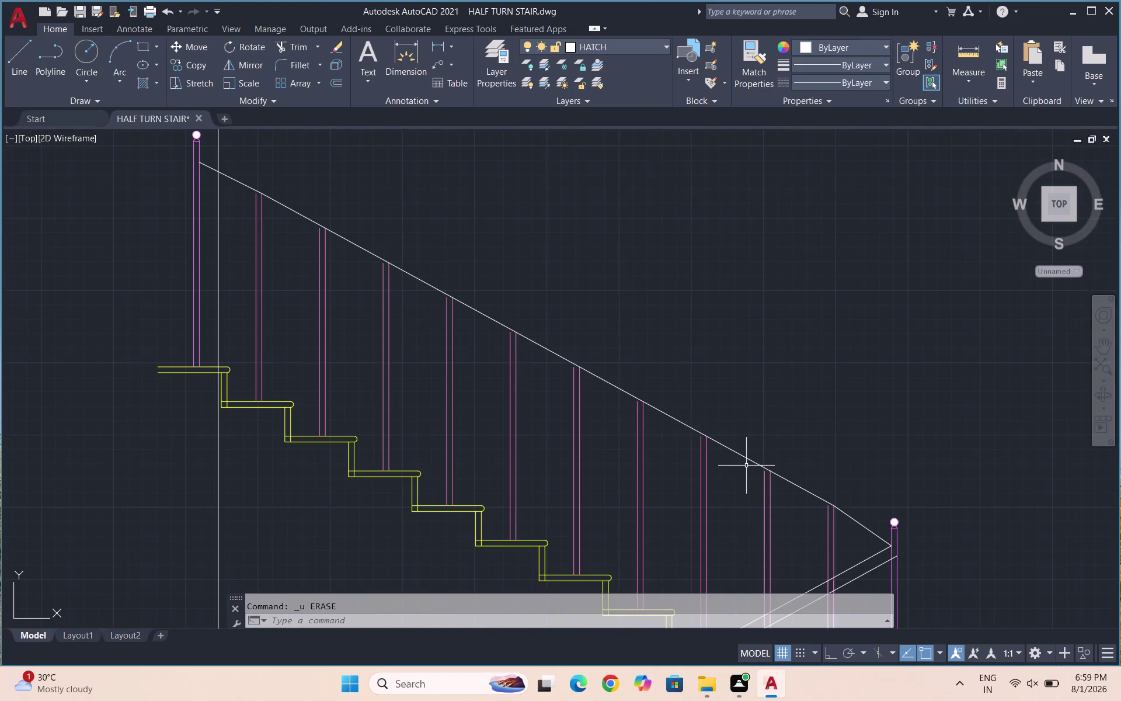
Offset the upper-flight handrail polyline by 2 inches for a second rail line.
scroll(up, 3)
click(745, 423)
click(721, 466)
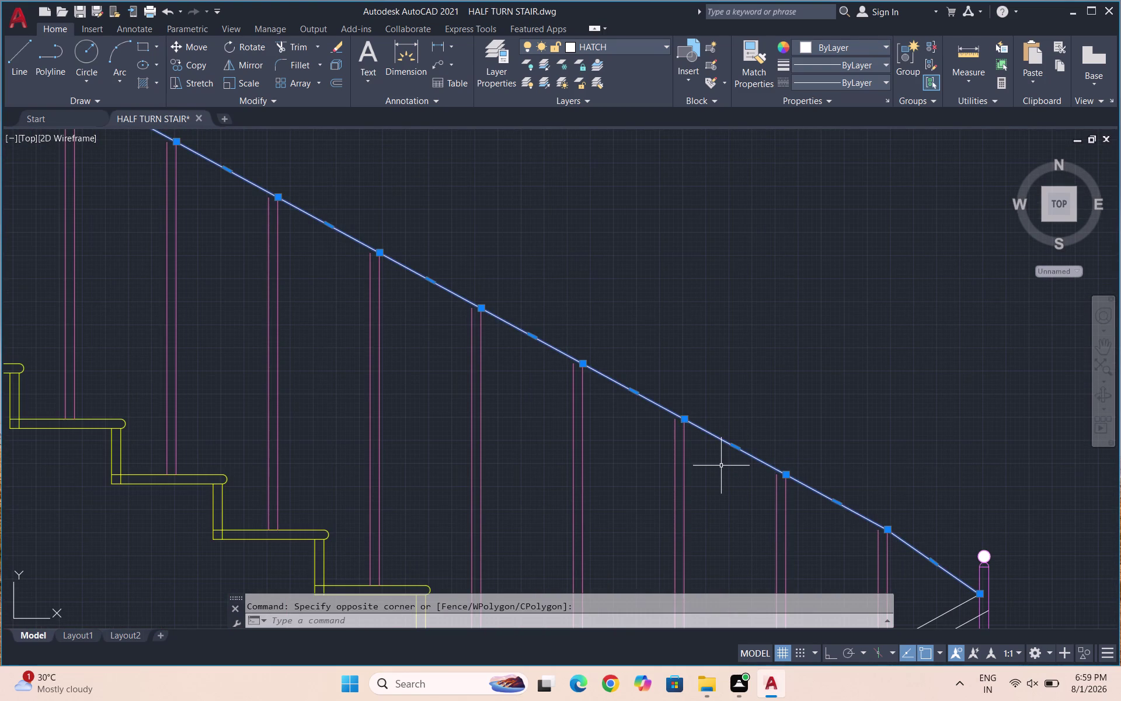
key(o)
key(Return)
text(2")
key(Return)
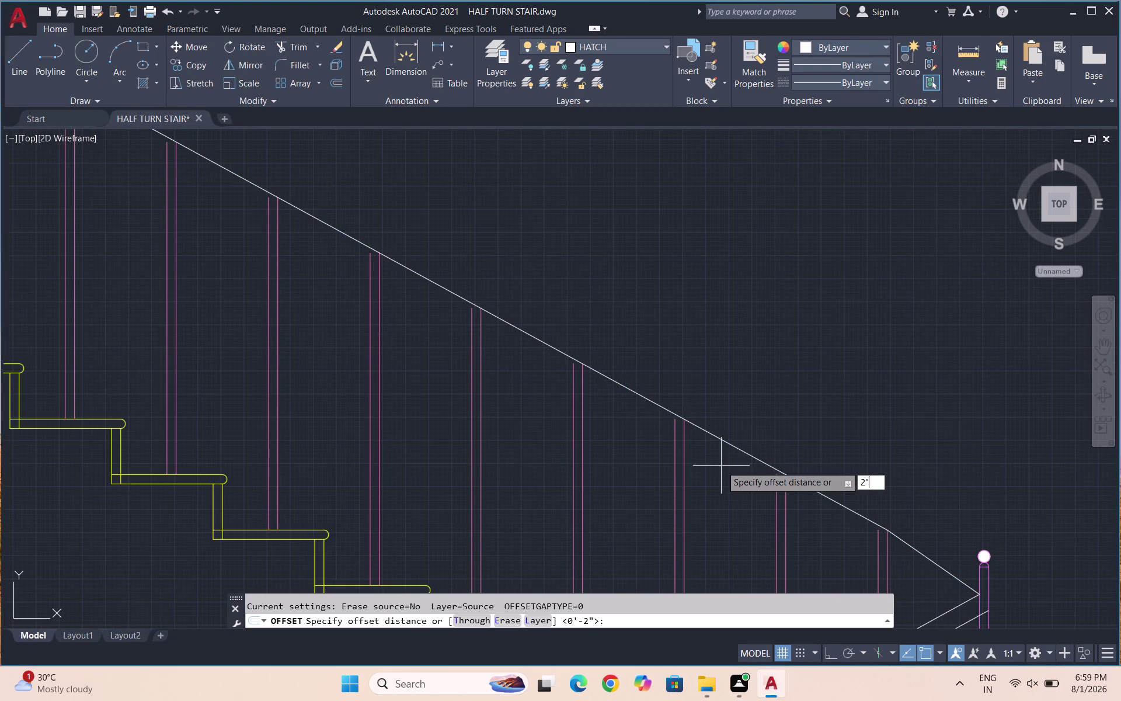
click(721, 465)
scroll(down, 3)
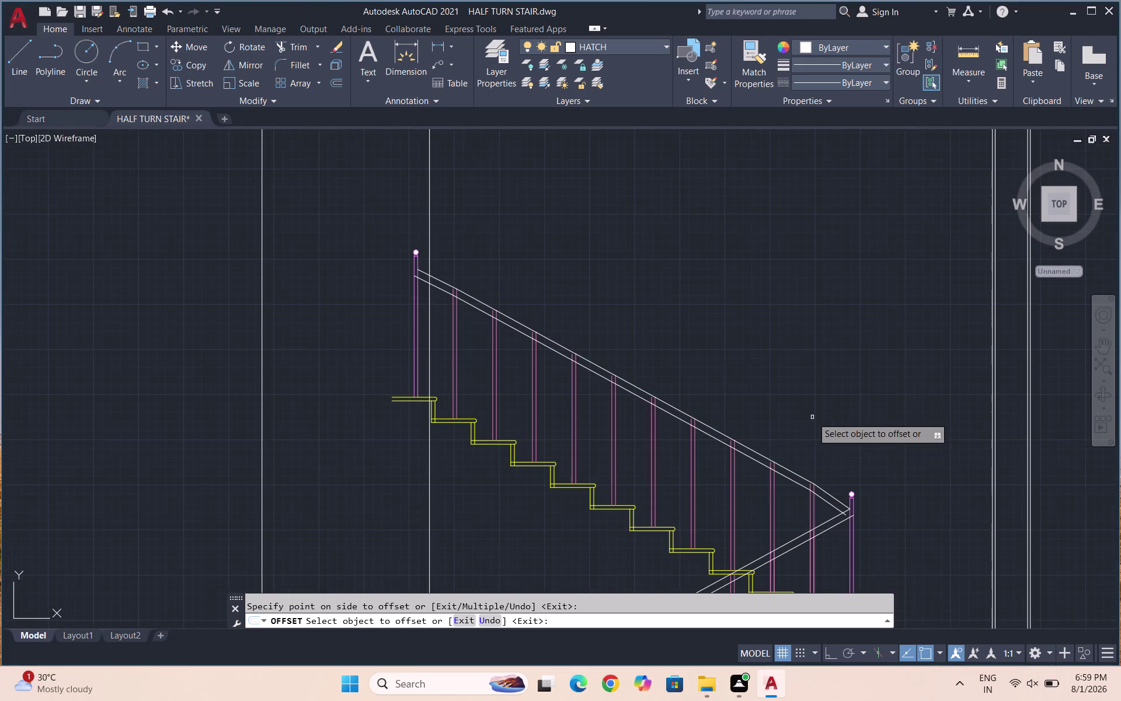
key(Escape)
scroll(down, 3)
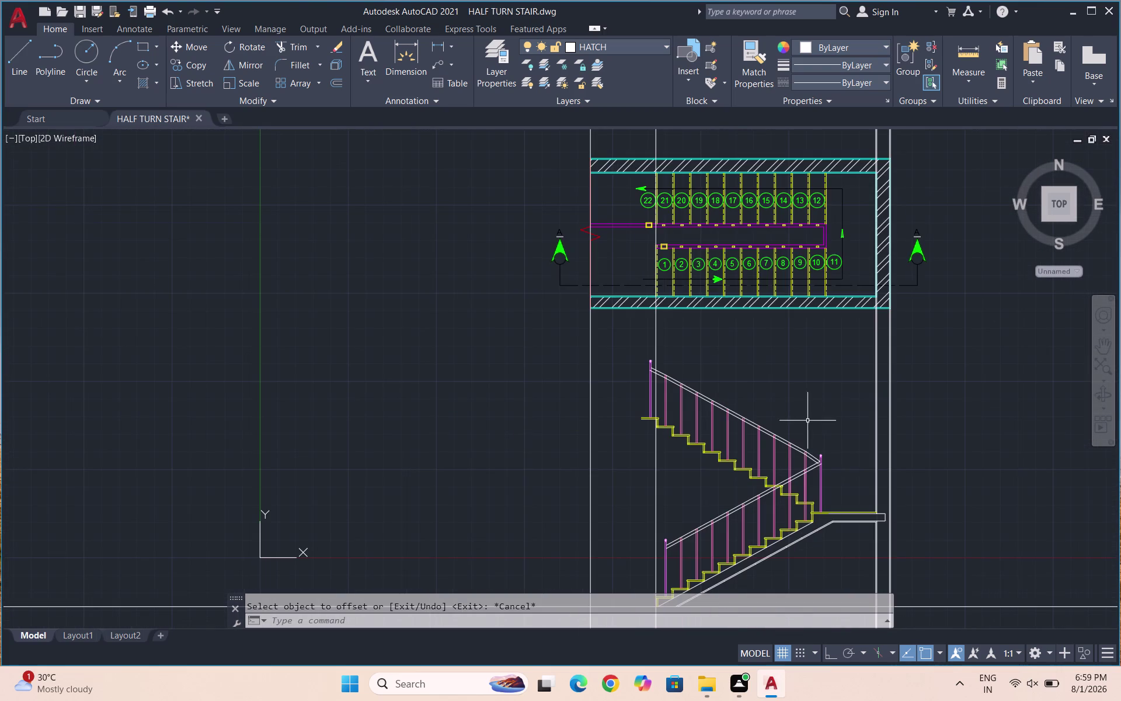
scroll(up, 3)
scroll(up, 3)
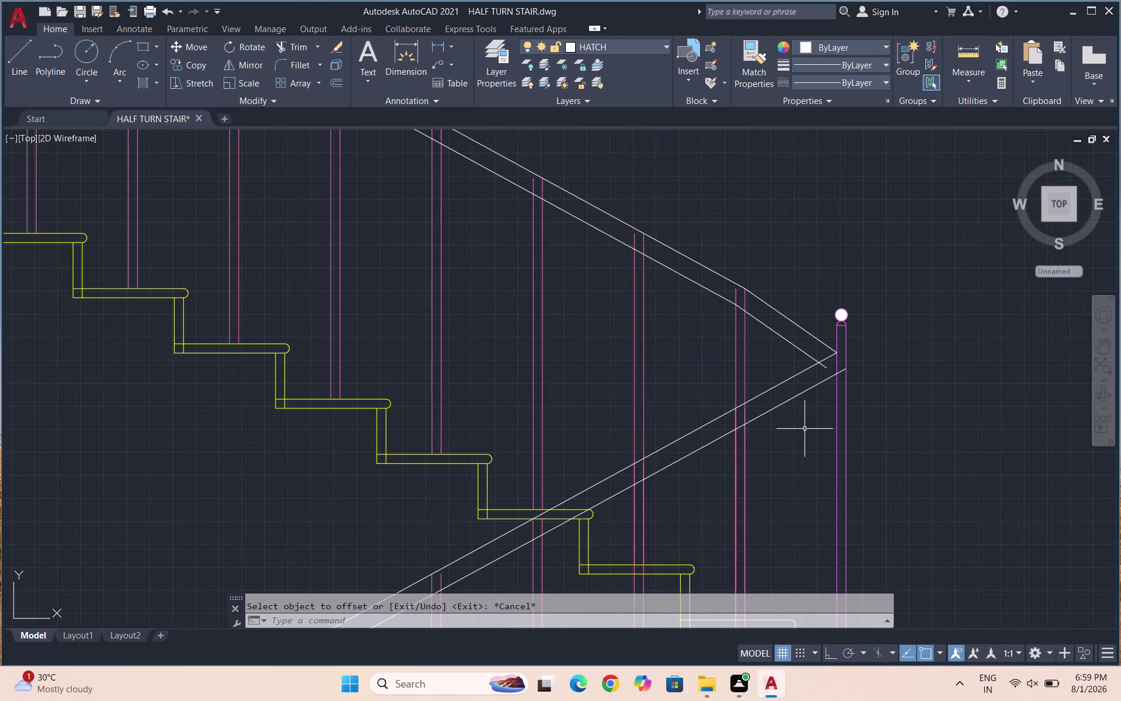
Extend both rail line ends to the landing post.
text(EX)
key(Return)
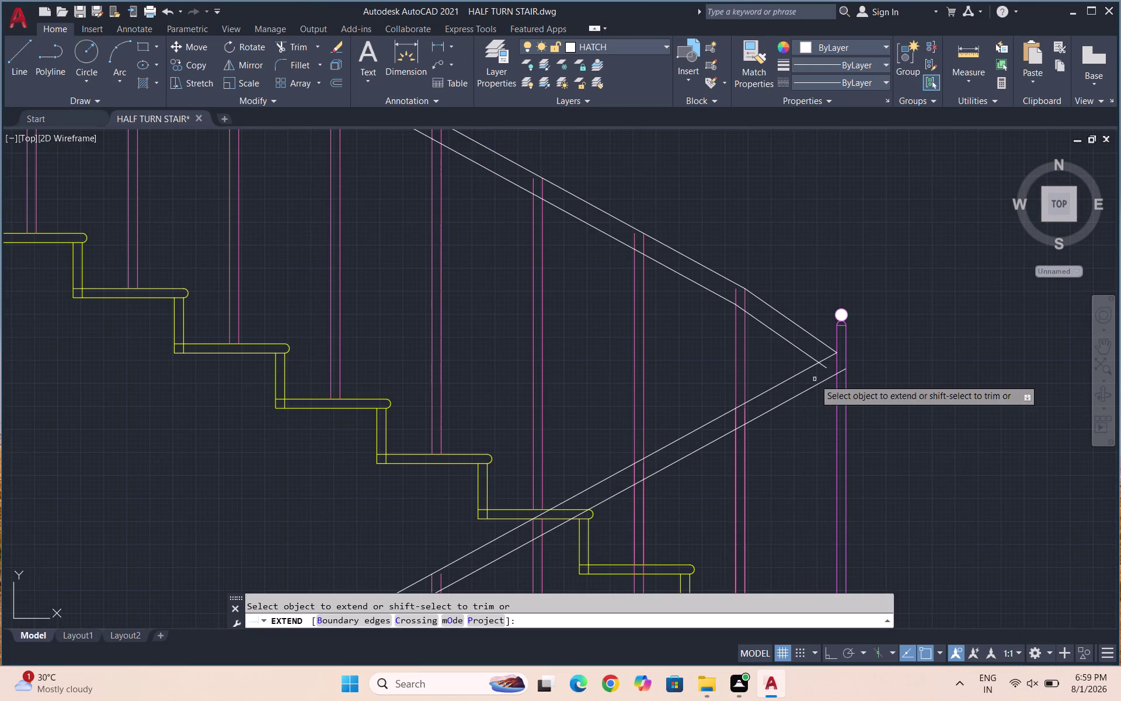
click(824, 366)
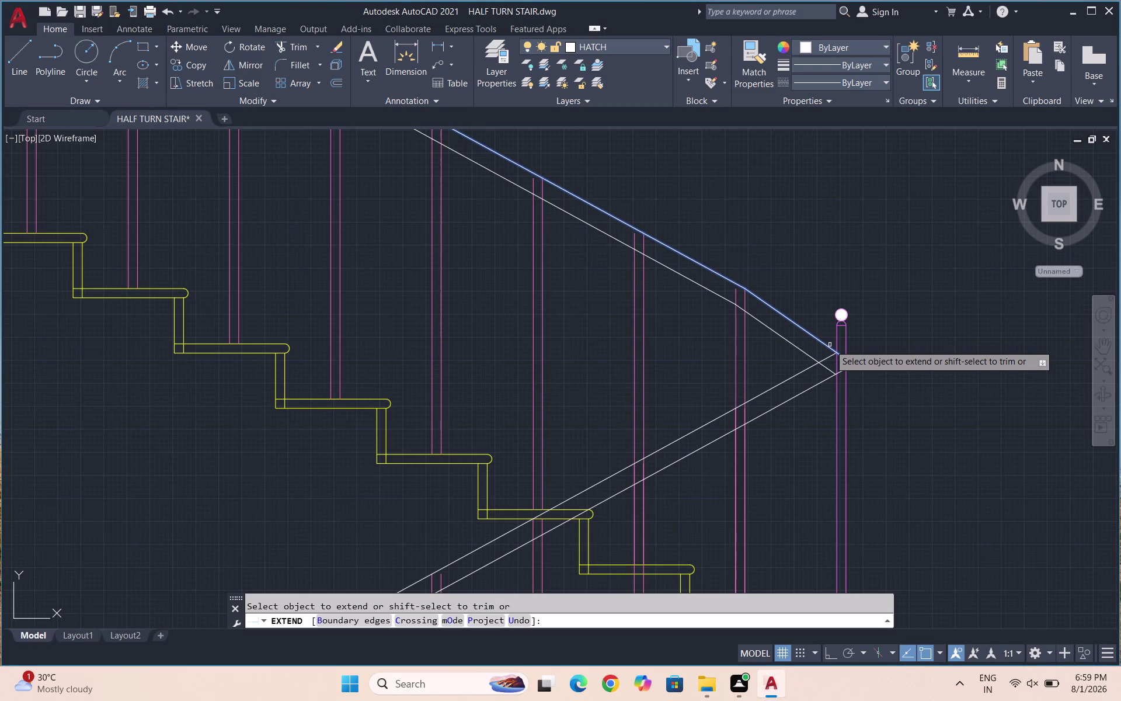
click(830, 344)
key(Escape)
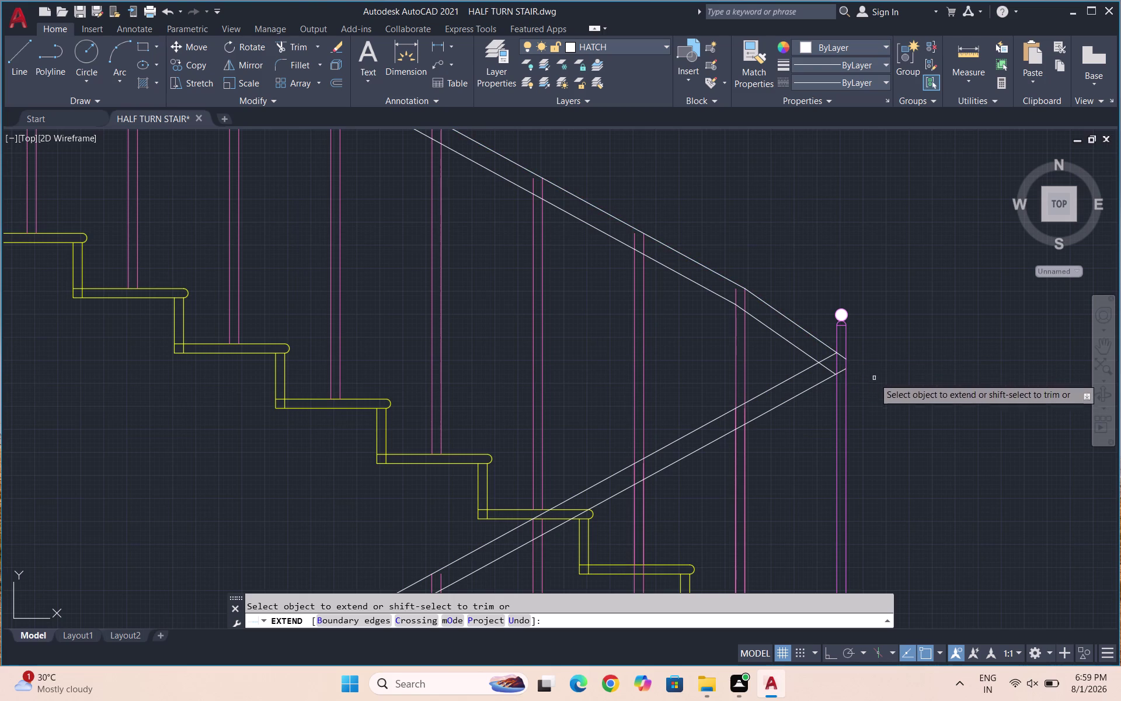
scroll(up, 3)
Trim the overlapping rail ends at the landing post corner.
text(TR)
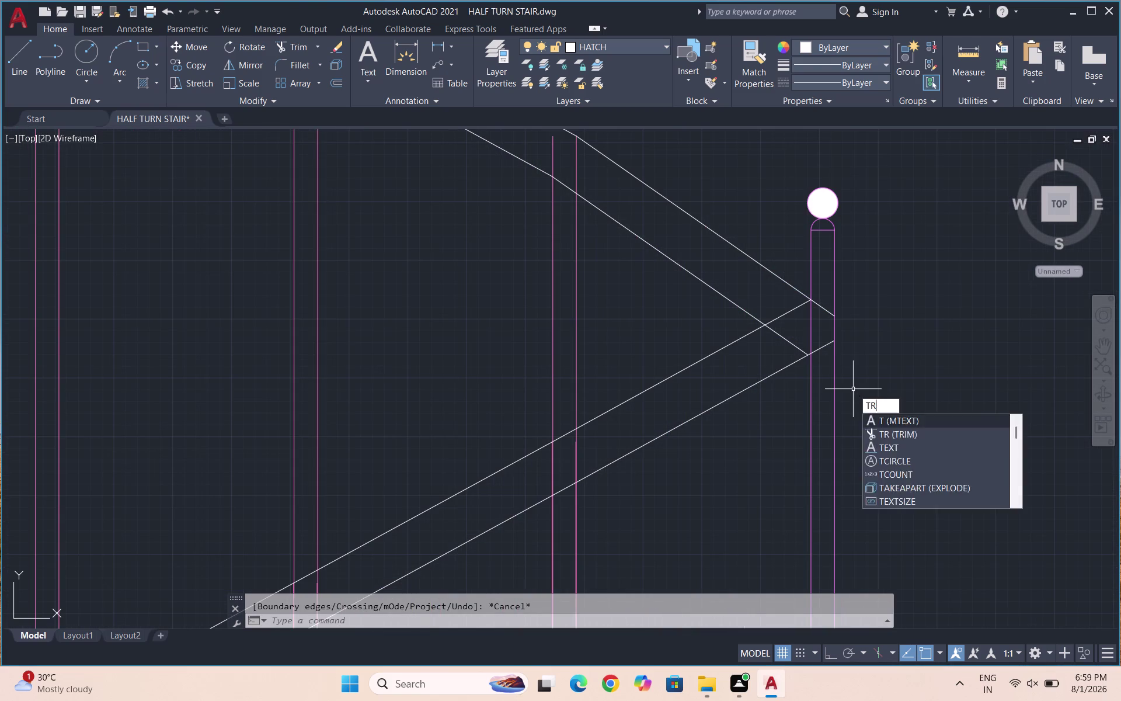
key(Return)
key(Return)
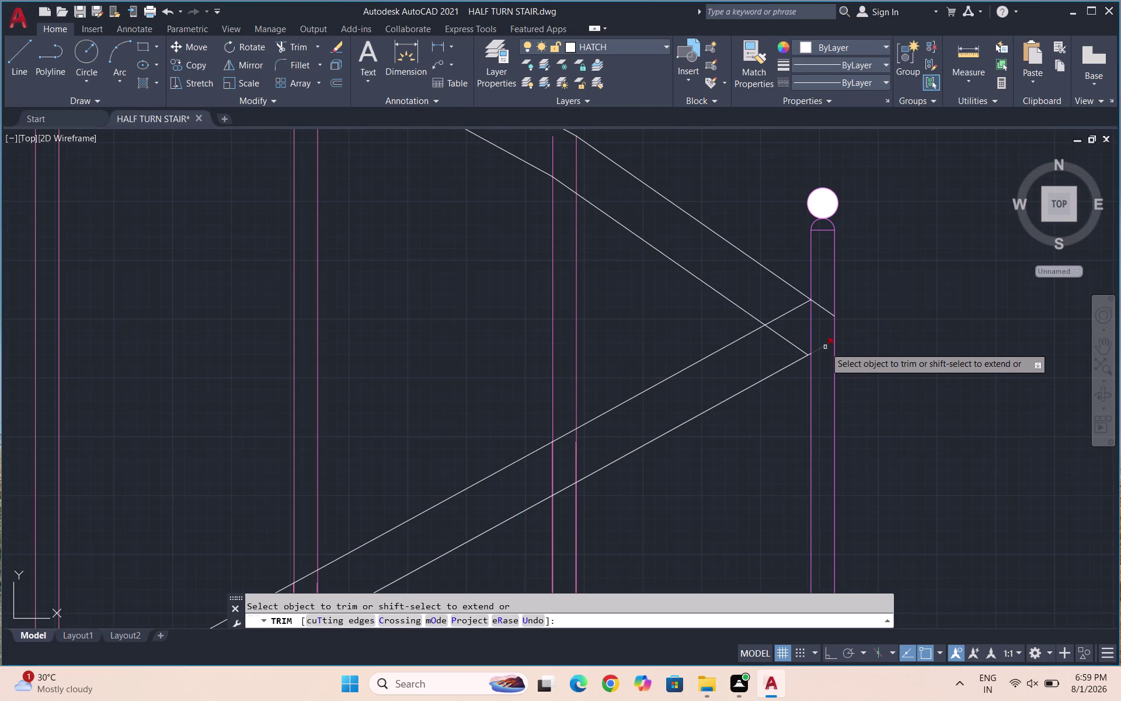
click(825, 347)
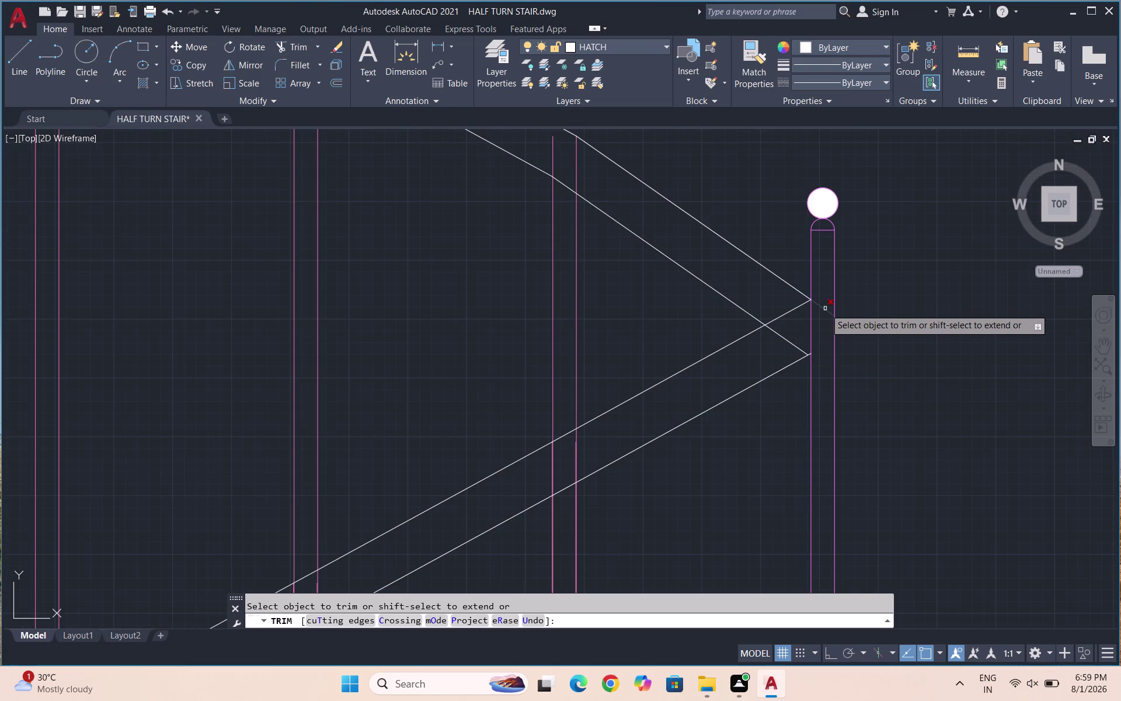
click(826, 308)
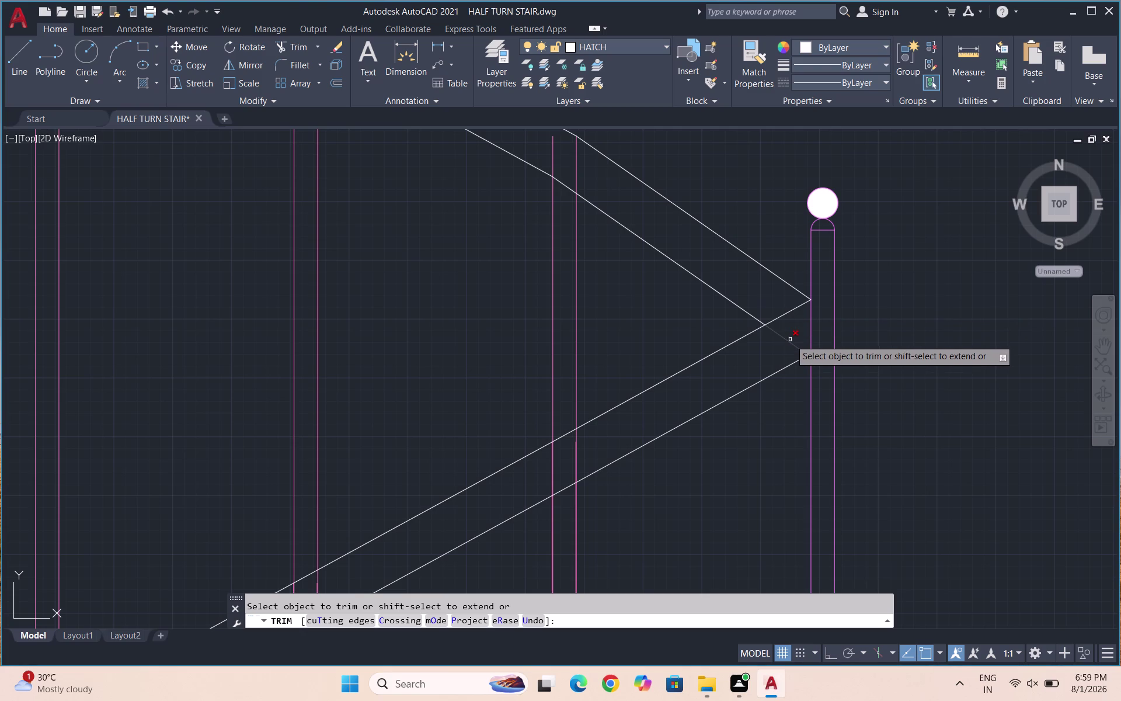
click(790, 340)
scroll(down, 3)
scroll(down, 3)
scroll(down, 3)
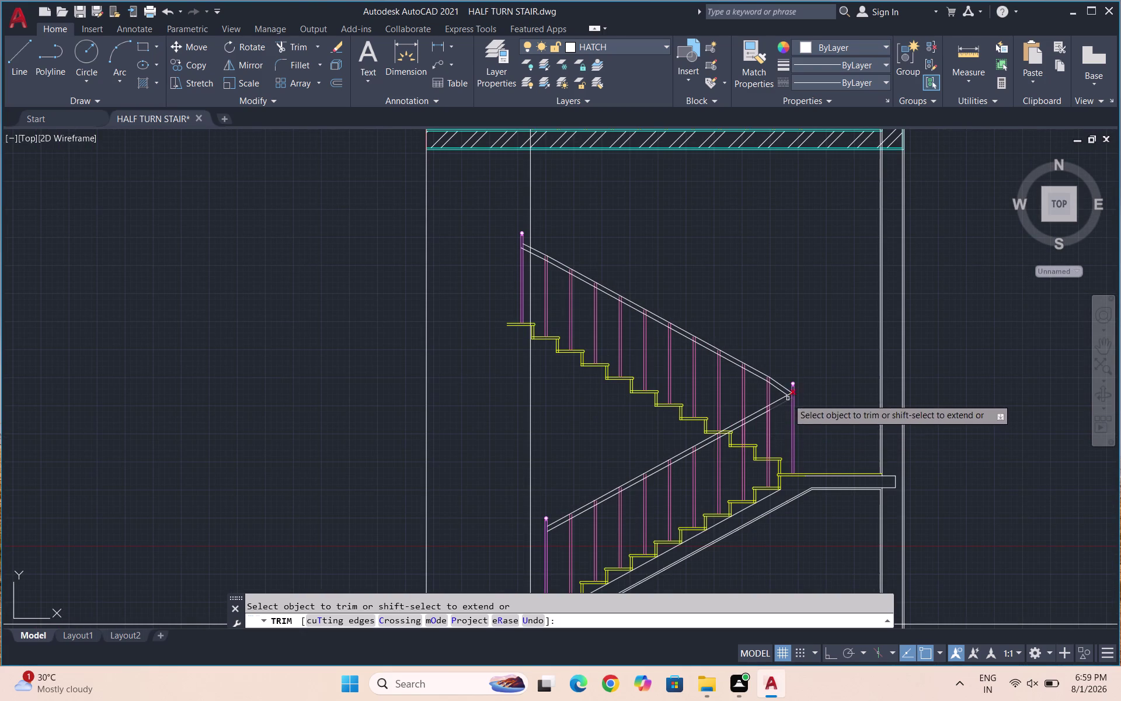
scroll(down, 3)
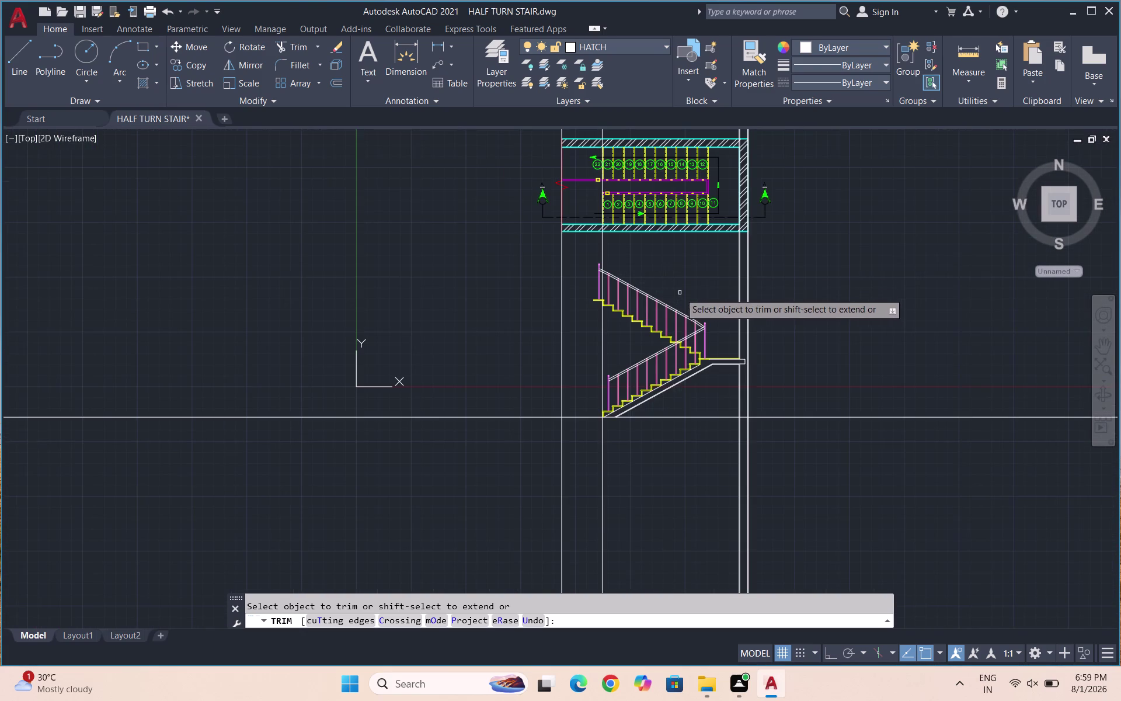
scroll(up, 3)
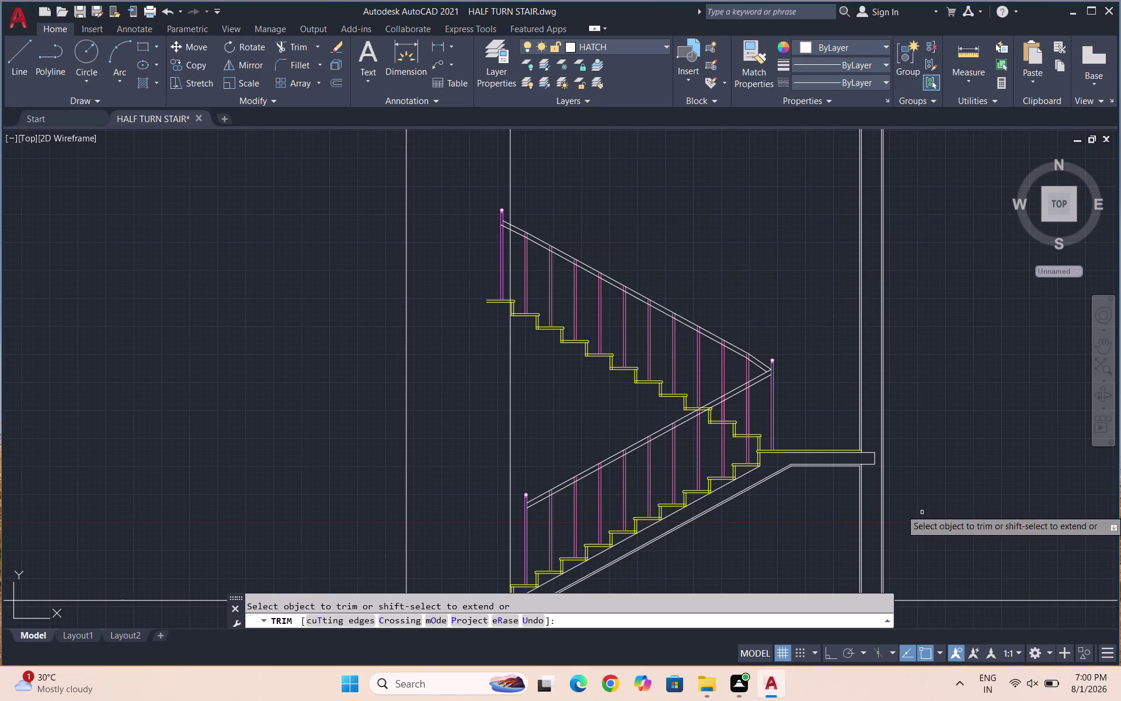
key(Escape)
scroll(down, 3)
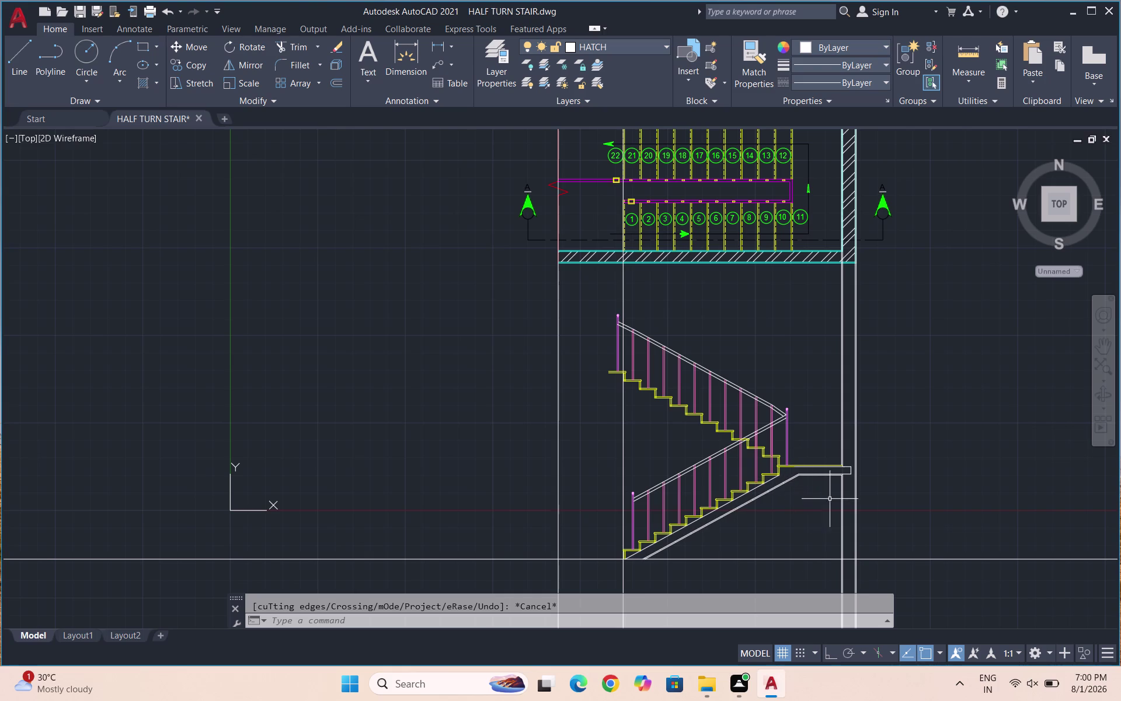
scroll(up, 3)
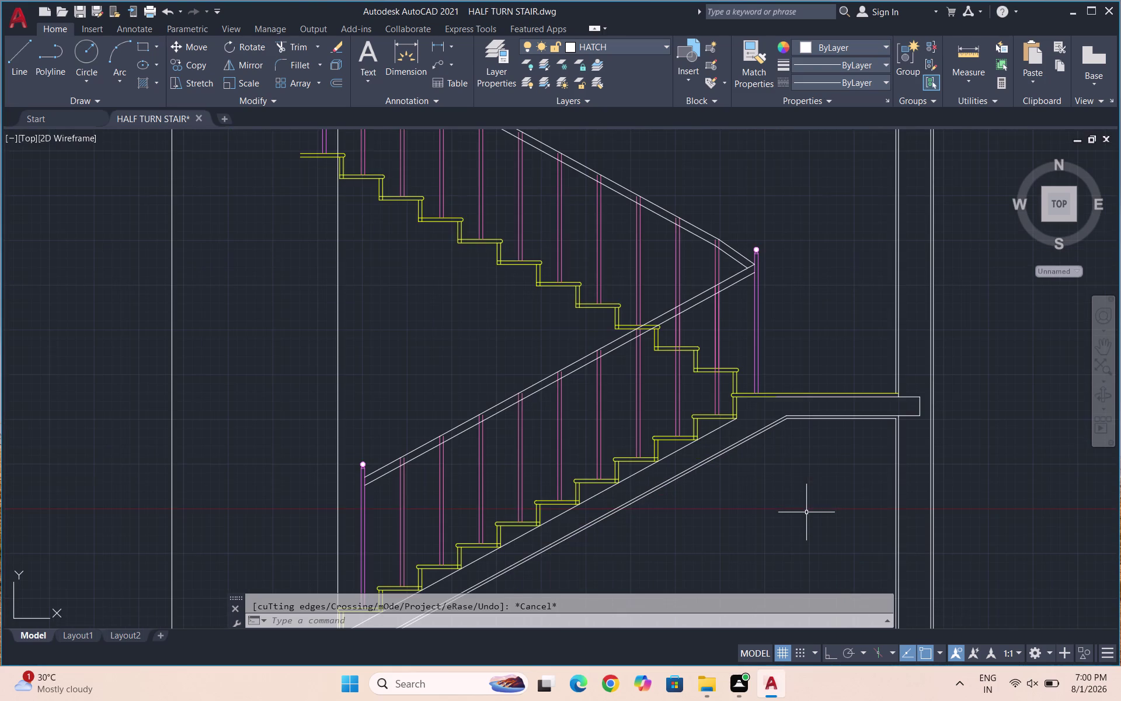
Select the sloped waist slab outline lines.
click(813, 502)
click(771, 409)
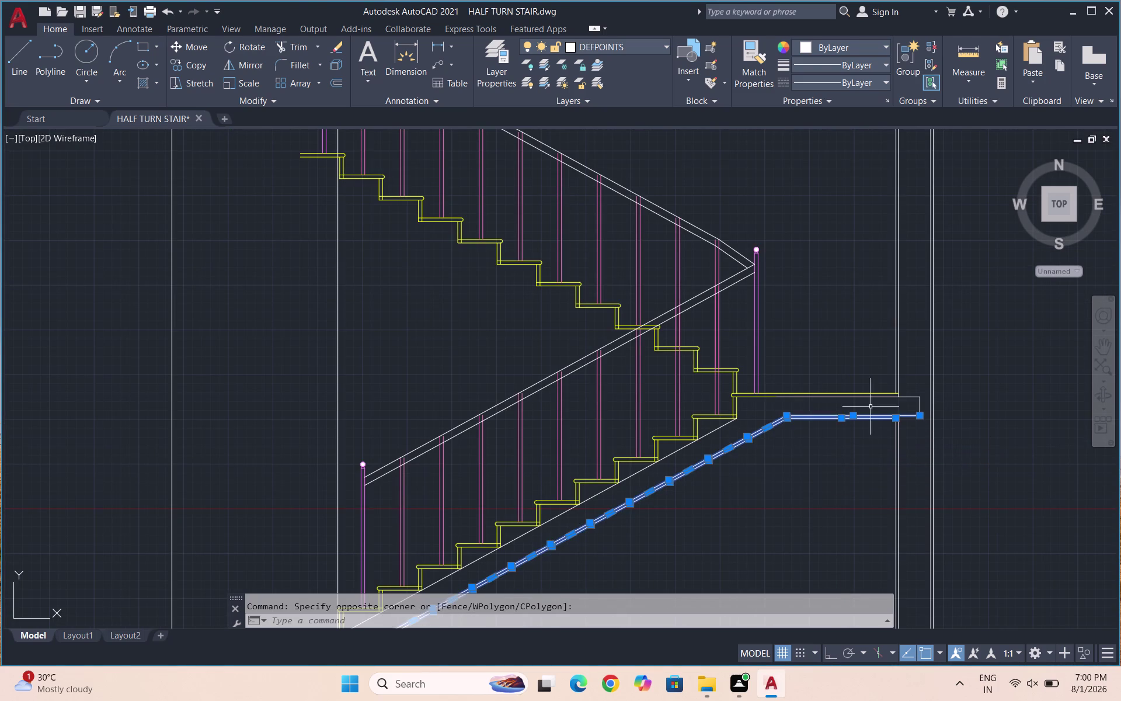
scroll(up, 3)
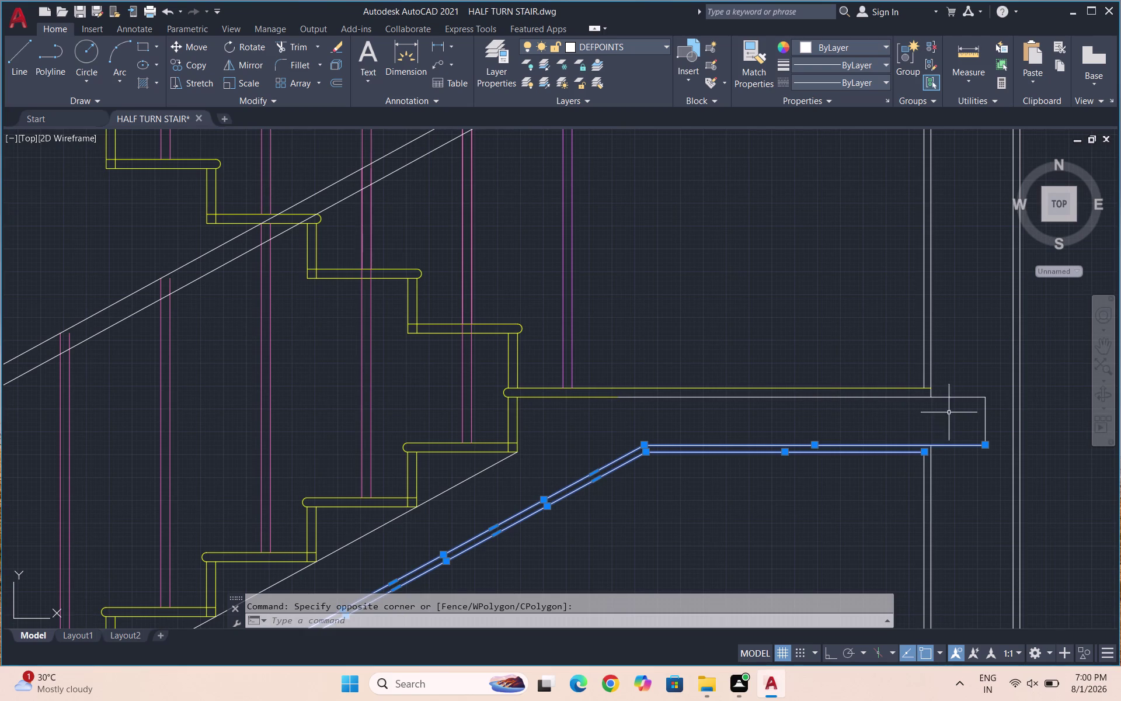
click(604, 40)
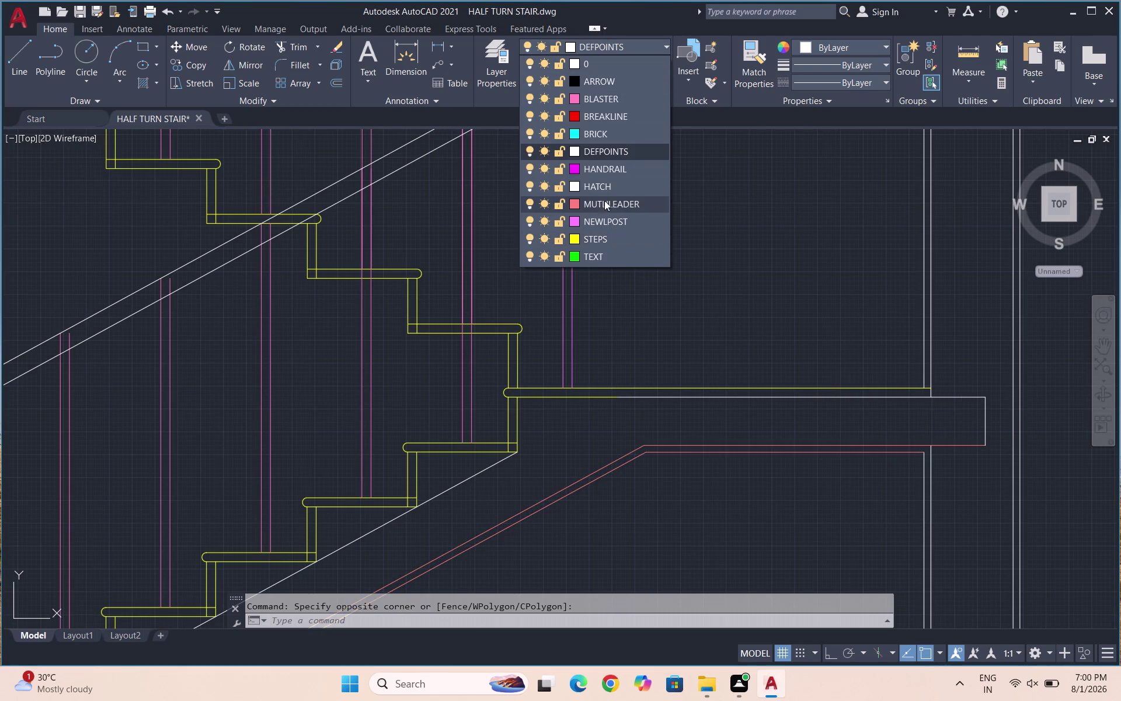
key(Escape)
Create a new layer named SLAB in the Layer Properties Manager.
click(500, 61)
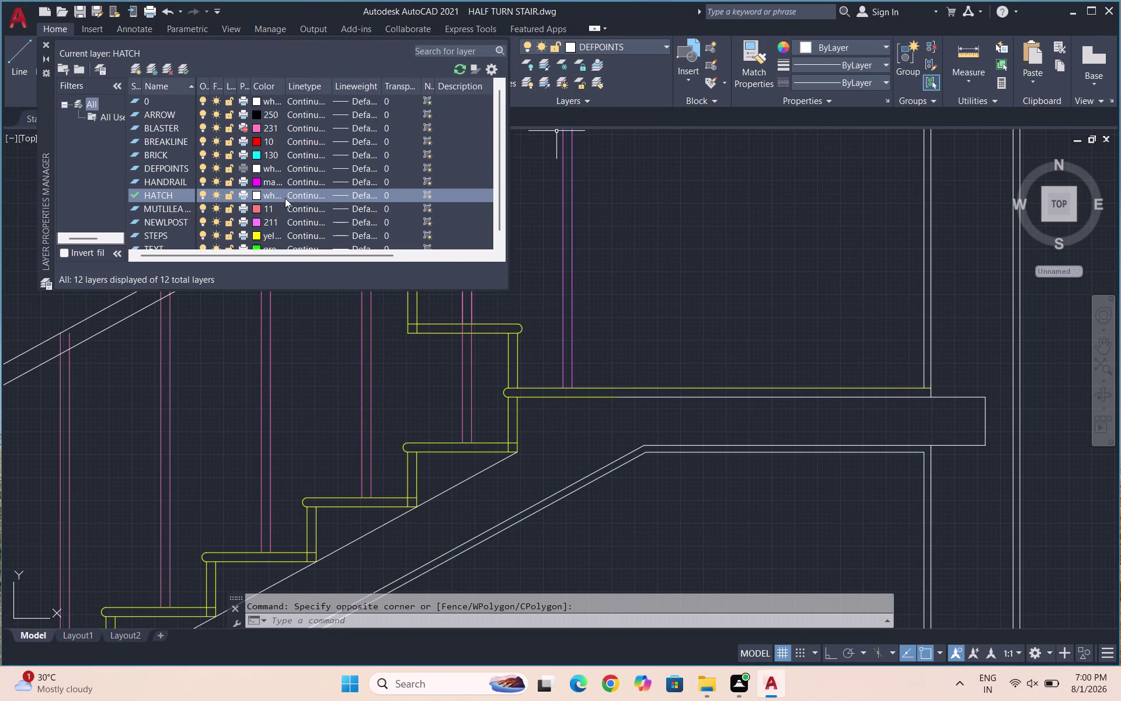
scroll(down, 3)
scroll(up, 3)
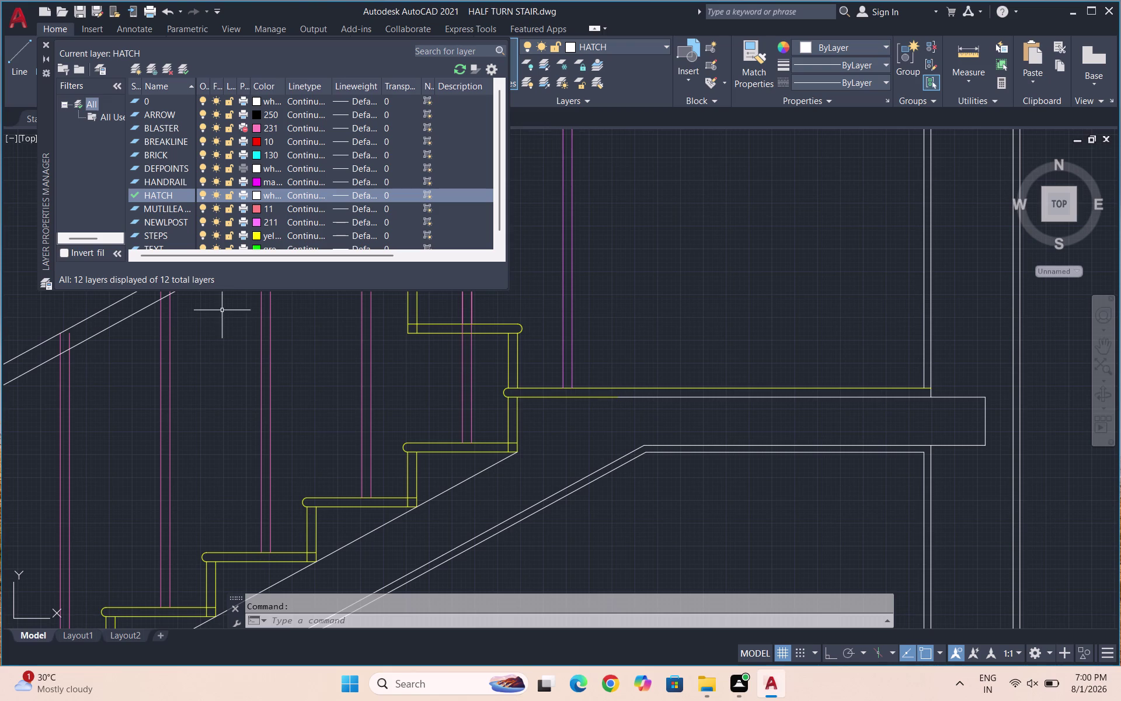
click(132, 72)
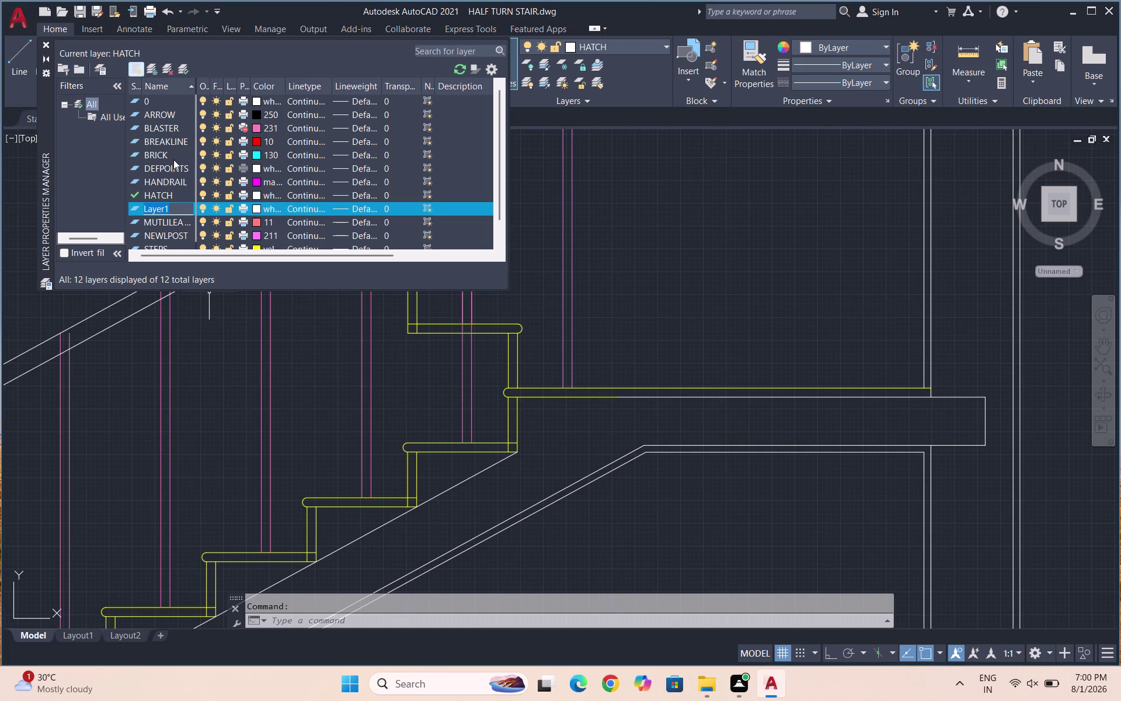
text(SLAB)
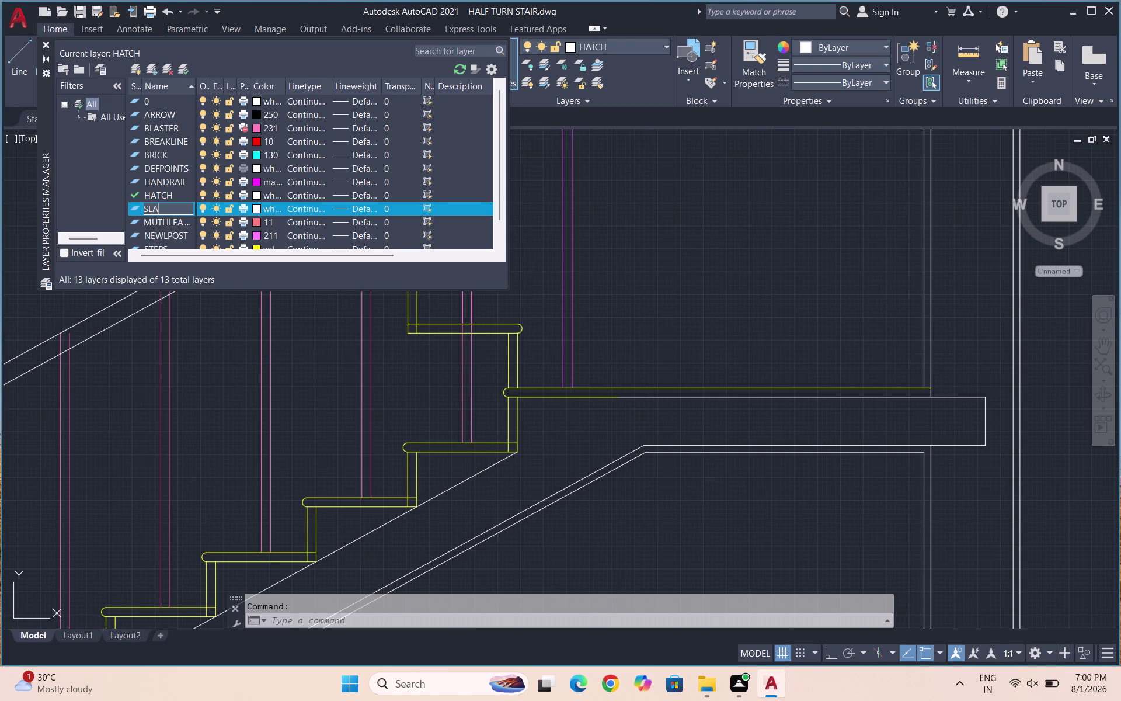
key(Return)
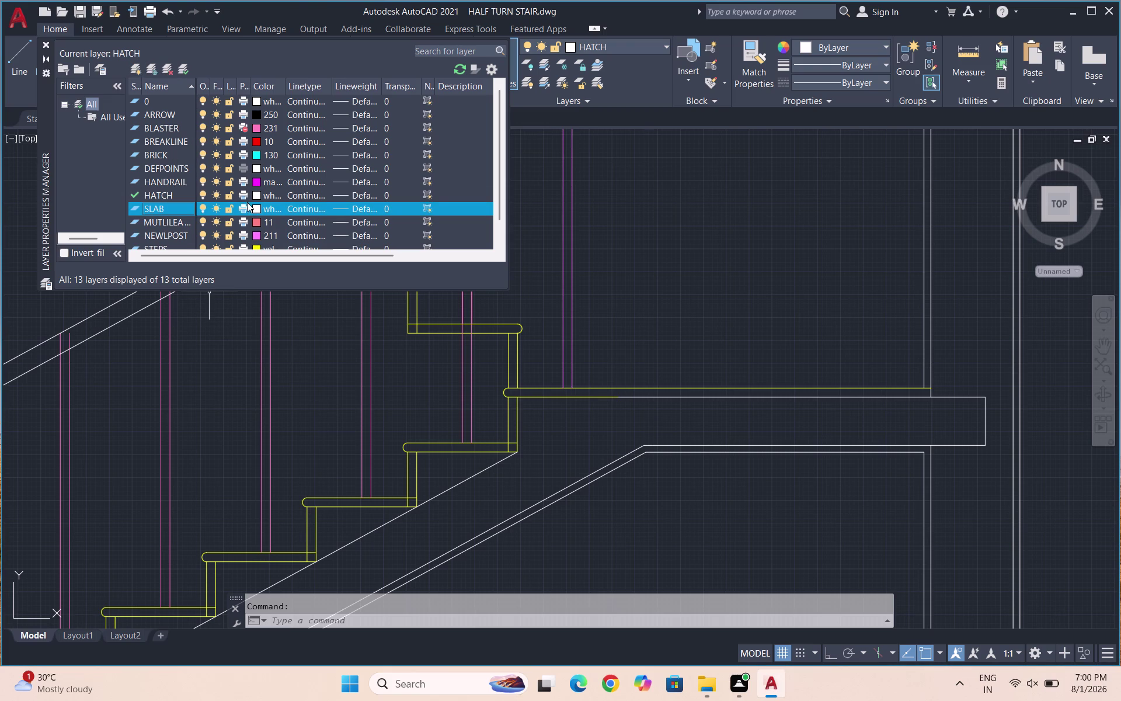
Give the SLAB layer colour 209, make it current, and close the manager.
click(256, 205)
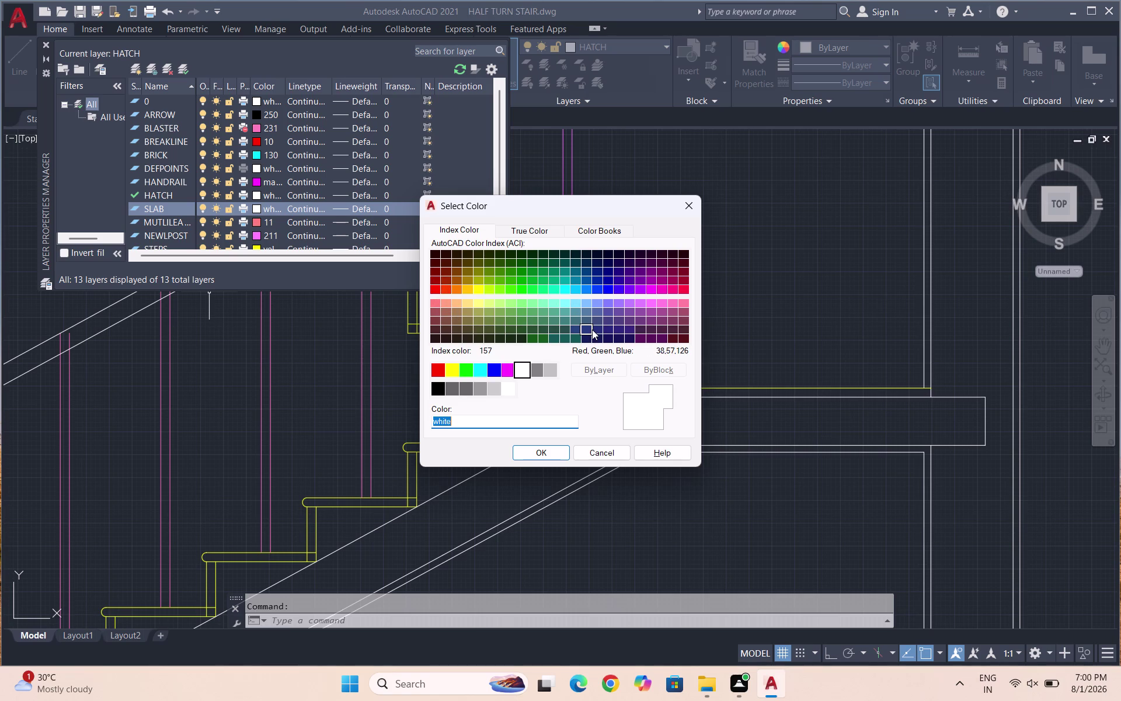
click(644, 341)
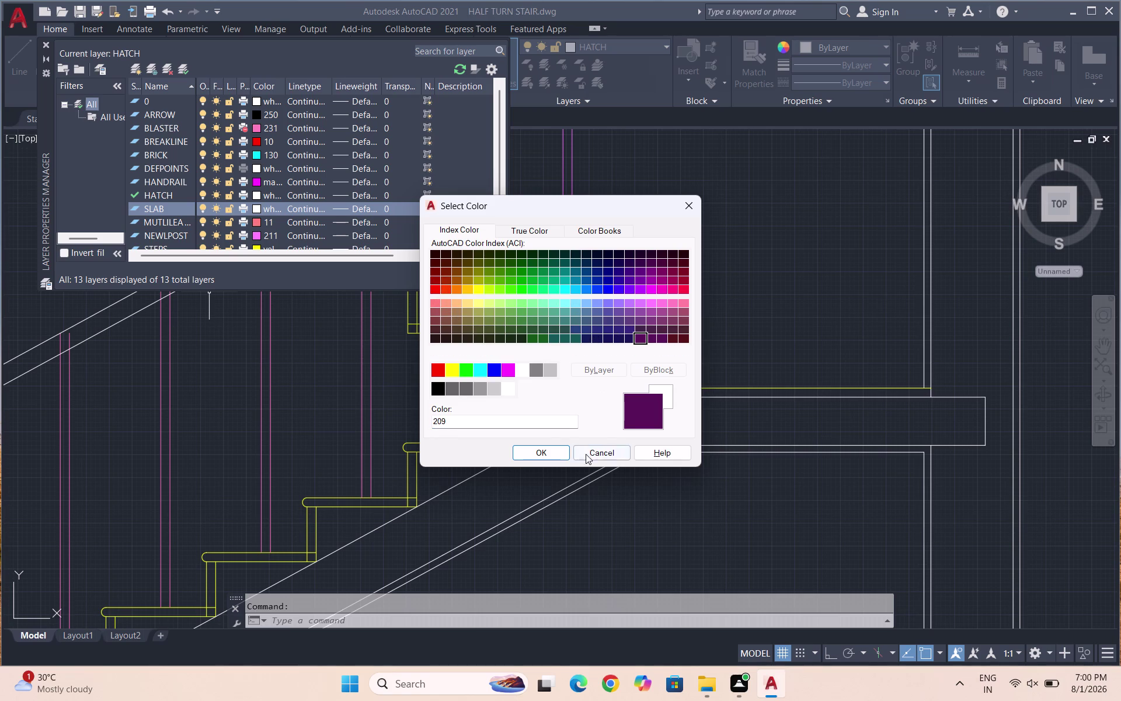
click(551, 448)
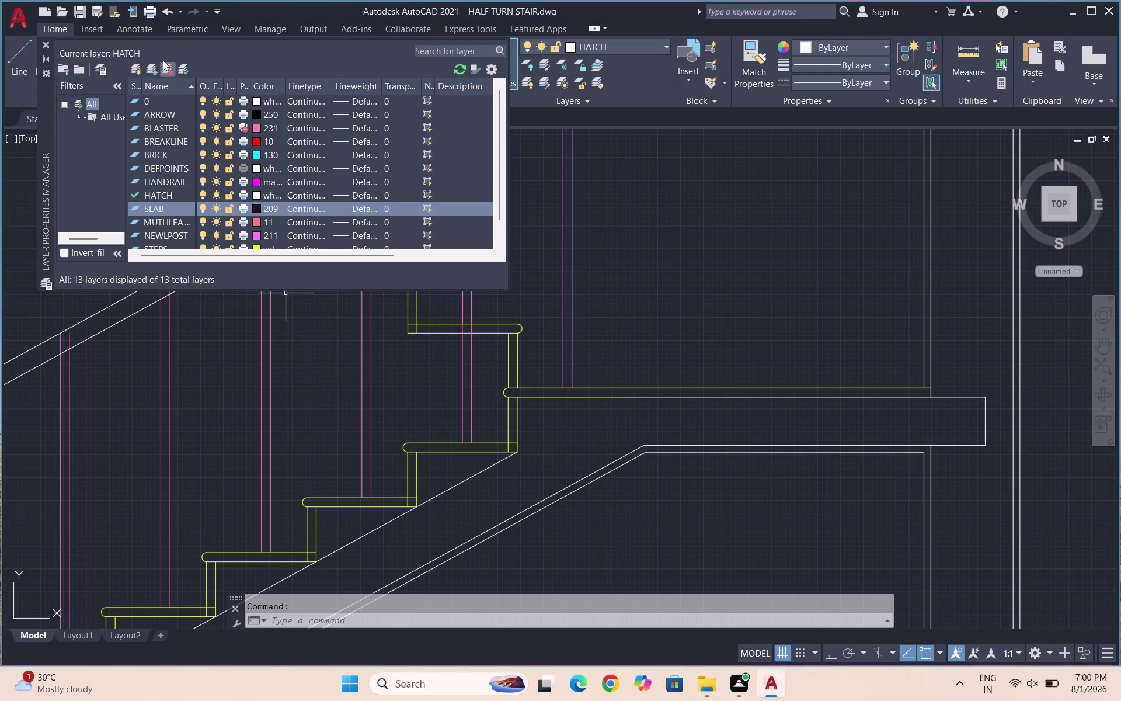
click(181, 69)
click(50, 43)
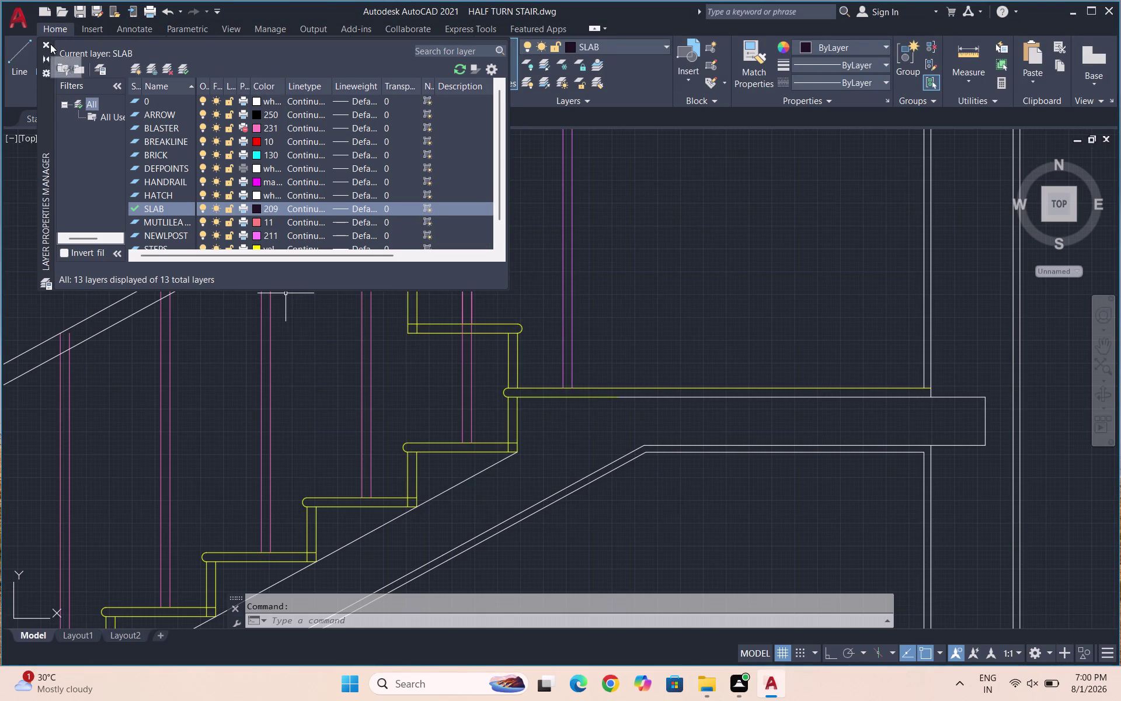
drag(700, 528, 612, 481)
click(569, 442)
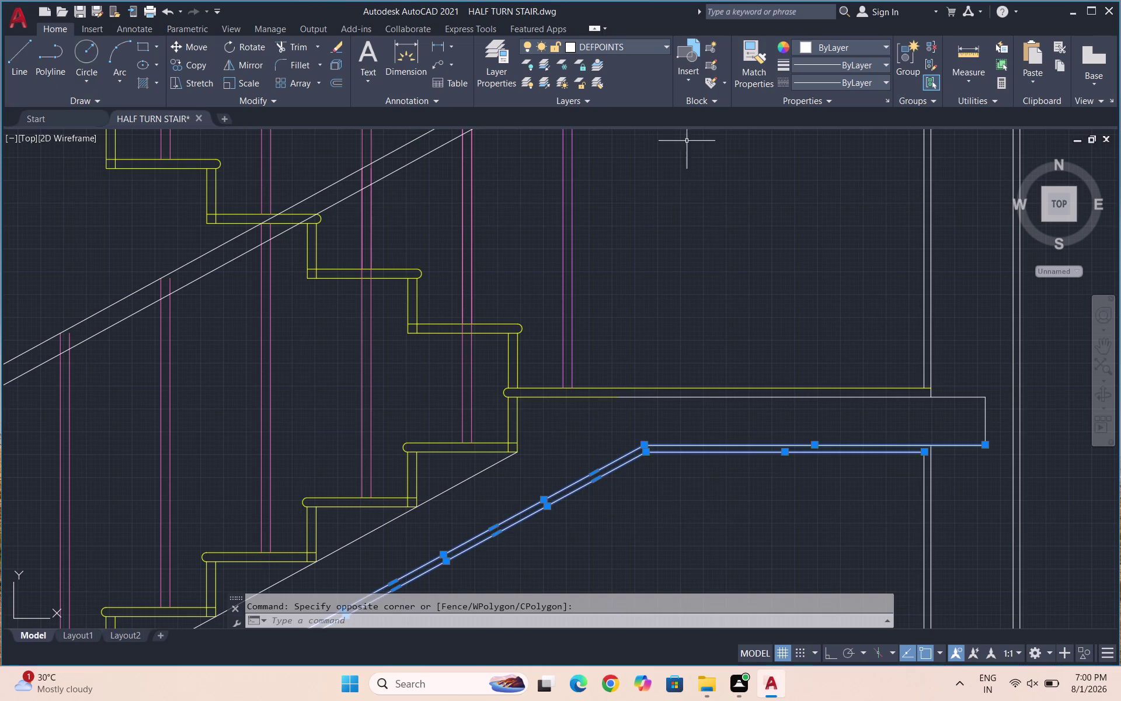
Move the selected waist slab outline onto the SLAB layer, deselect, and zoom out.
click(594, 47)
click(612, 236)
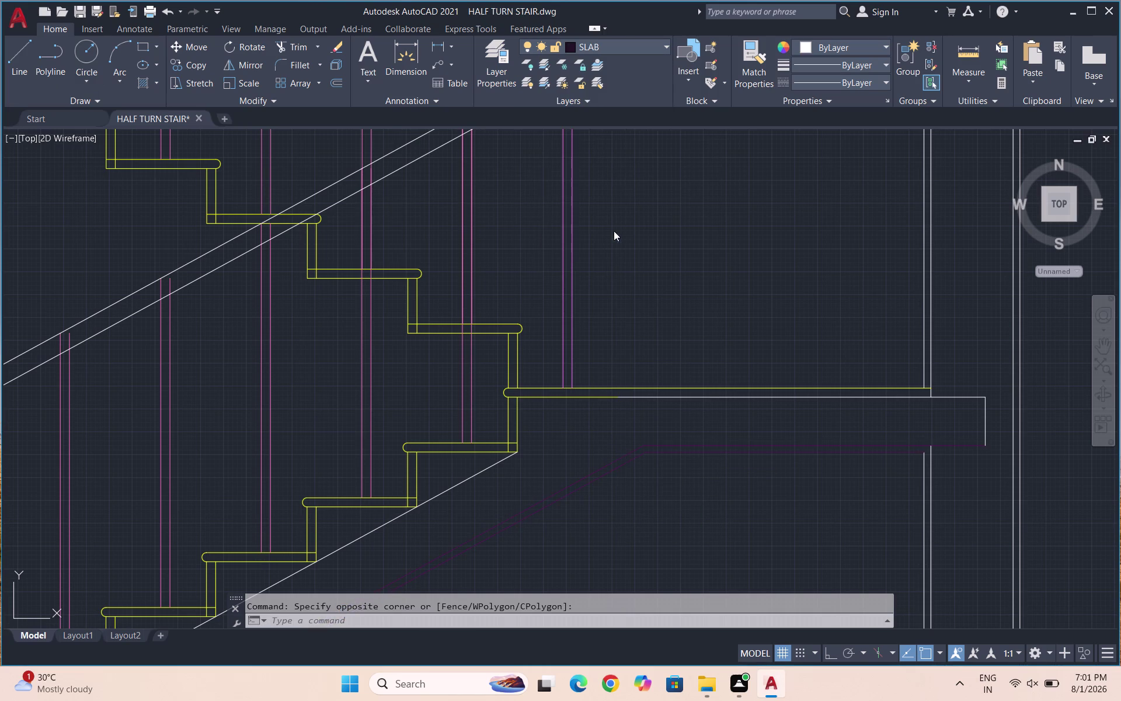
scroll(down, 3)
key(Escape)
scroll(down, 3)
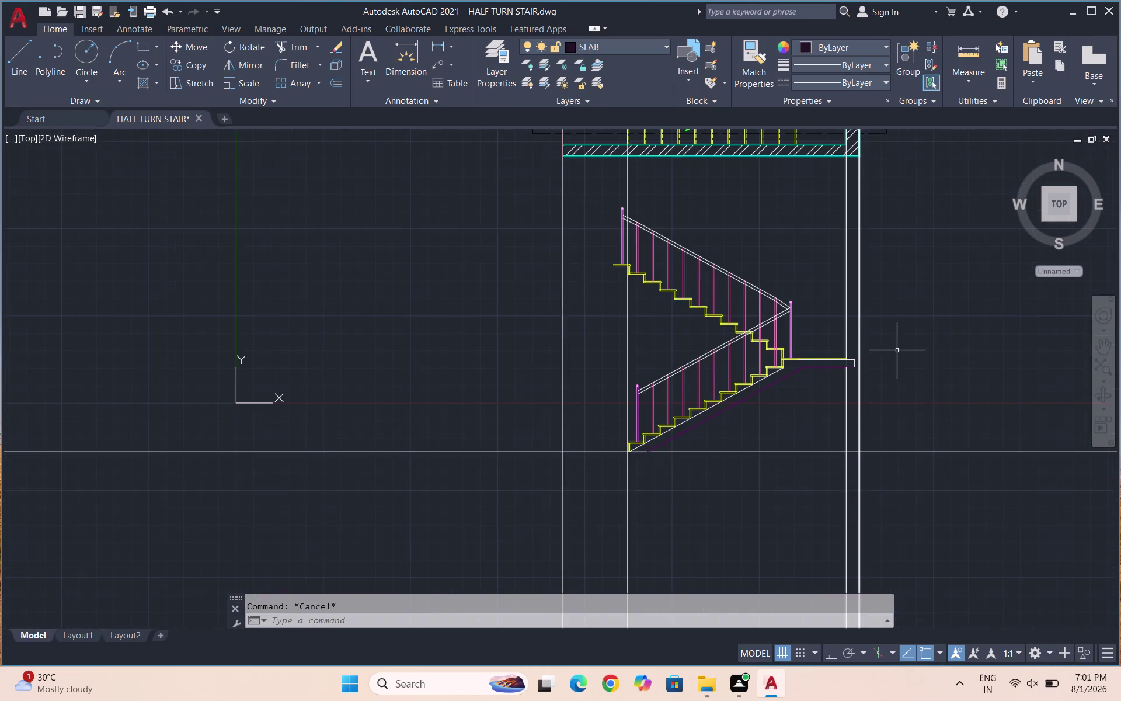
scroll(up, 3)
scroll(down, 3)
scroll(up, 3)
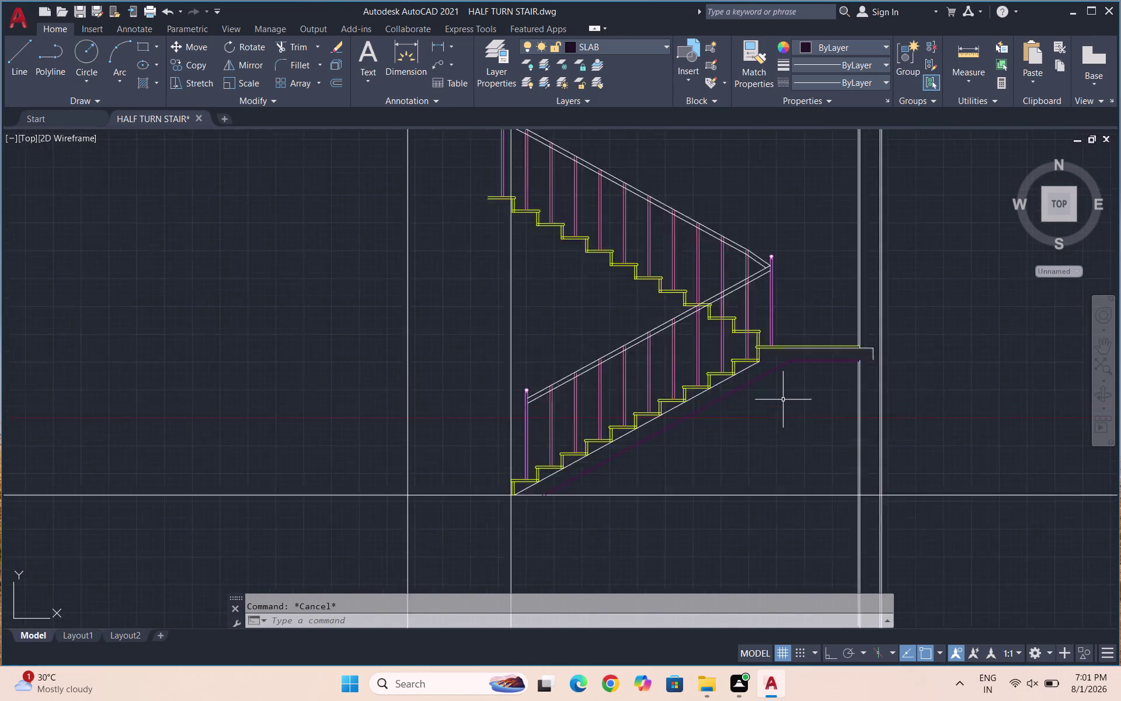
scroll(up, 3)
scroll(down, 3)
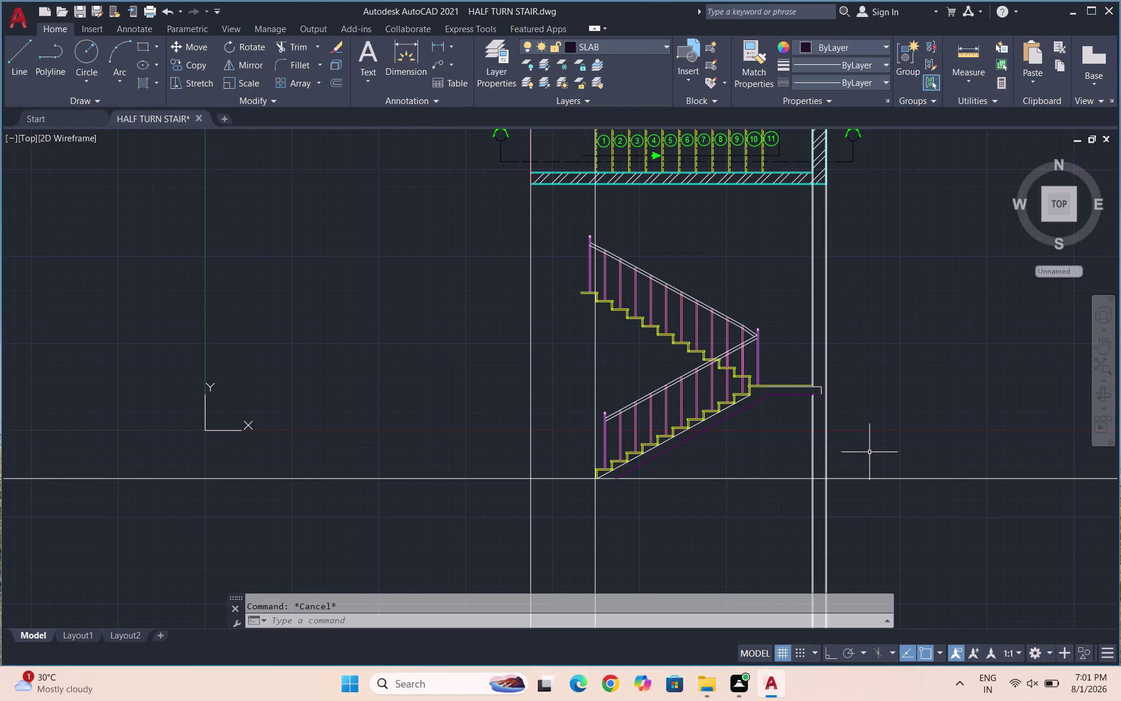
scroll(up, 3)
Start an accidental ERASE command and cancel it.
key(e)
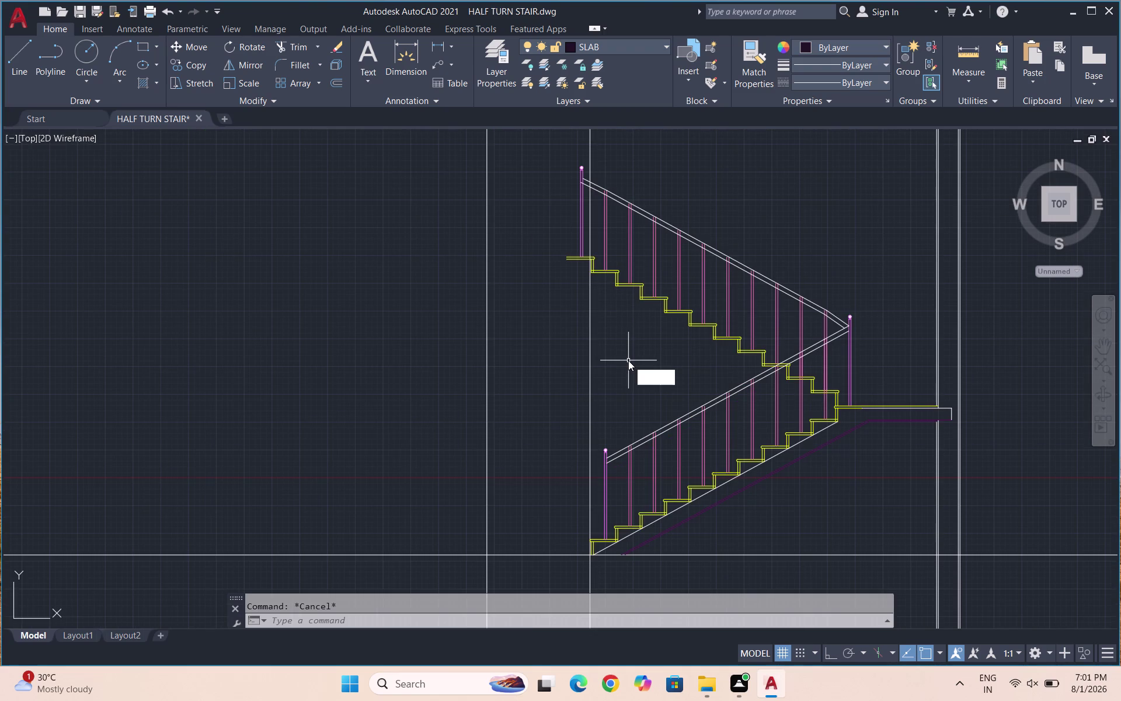
key(Return)
scroll(up, 3)
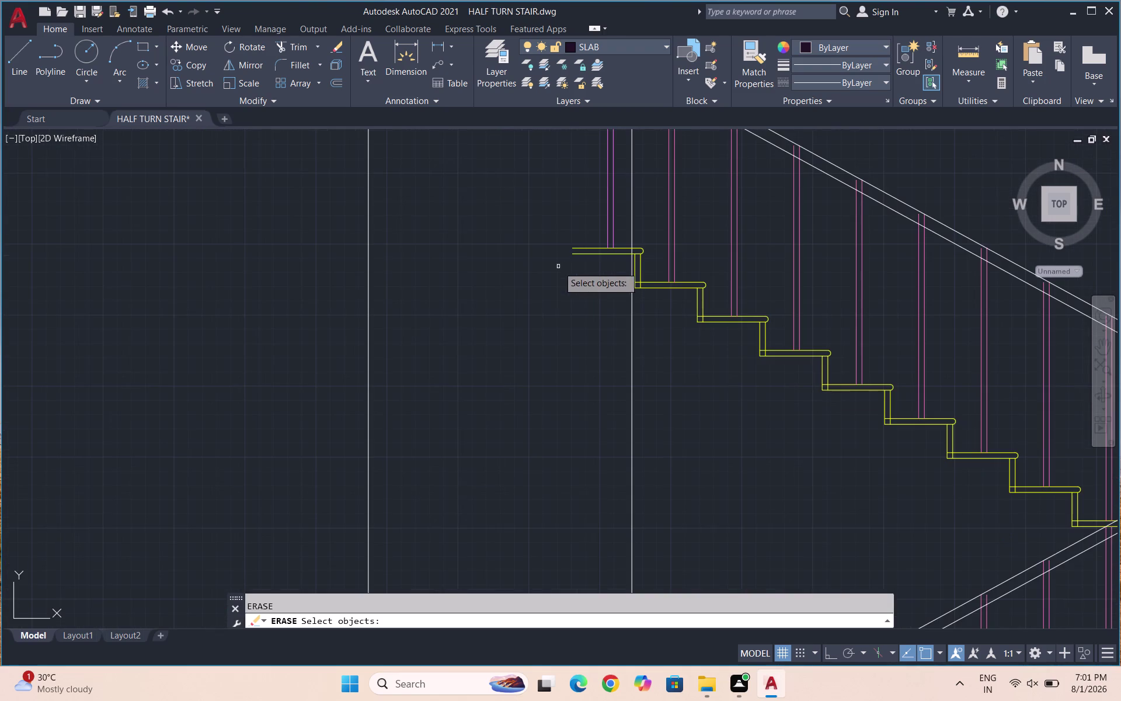
key(Escape)
key(Escape)
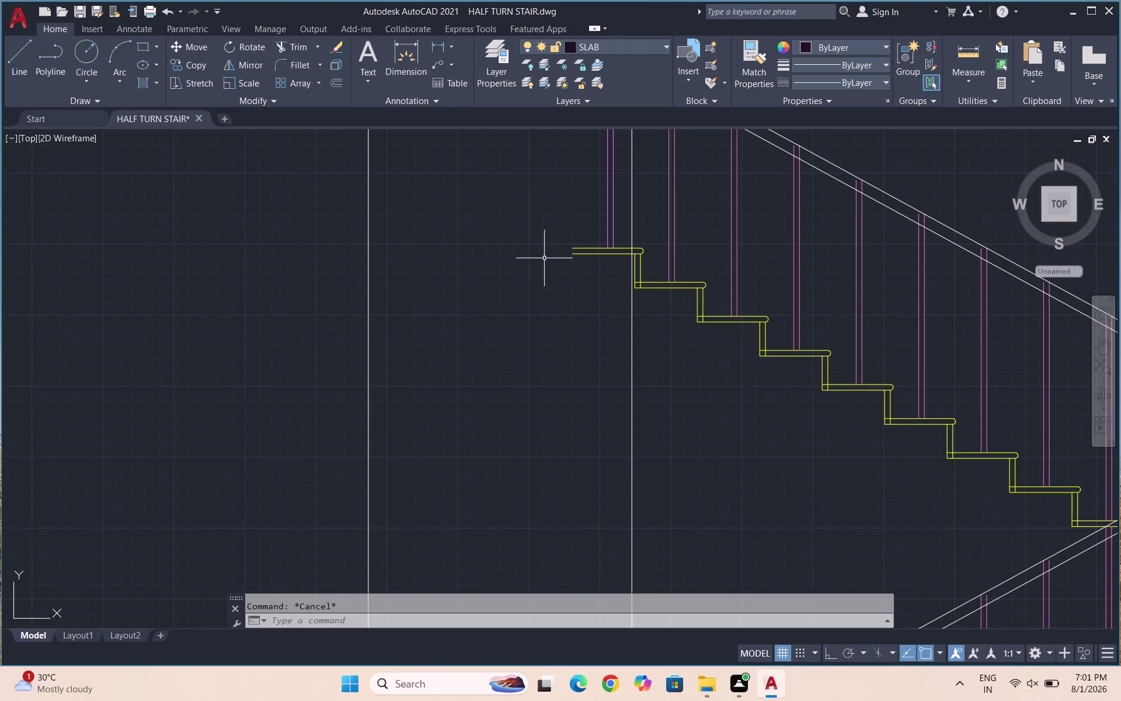
Extend both upper landing floor lines left to the wall line with EX.
key(e)
key(x)
key(Return)
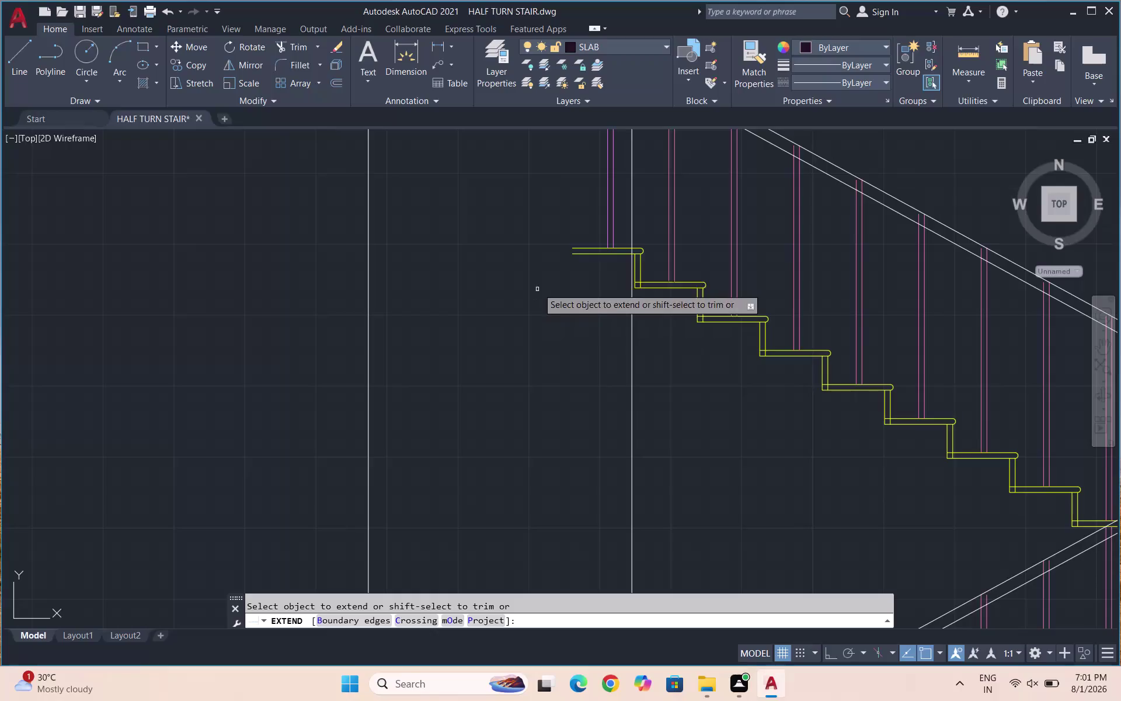
click(581, 250)
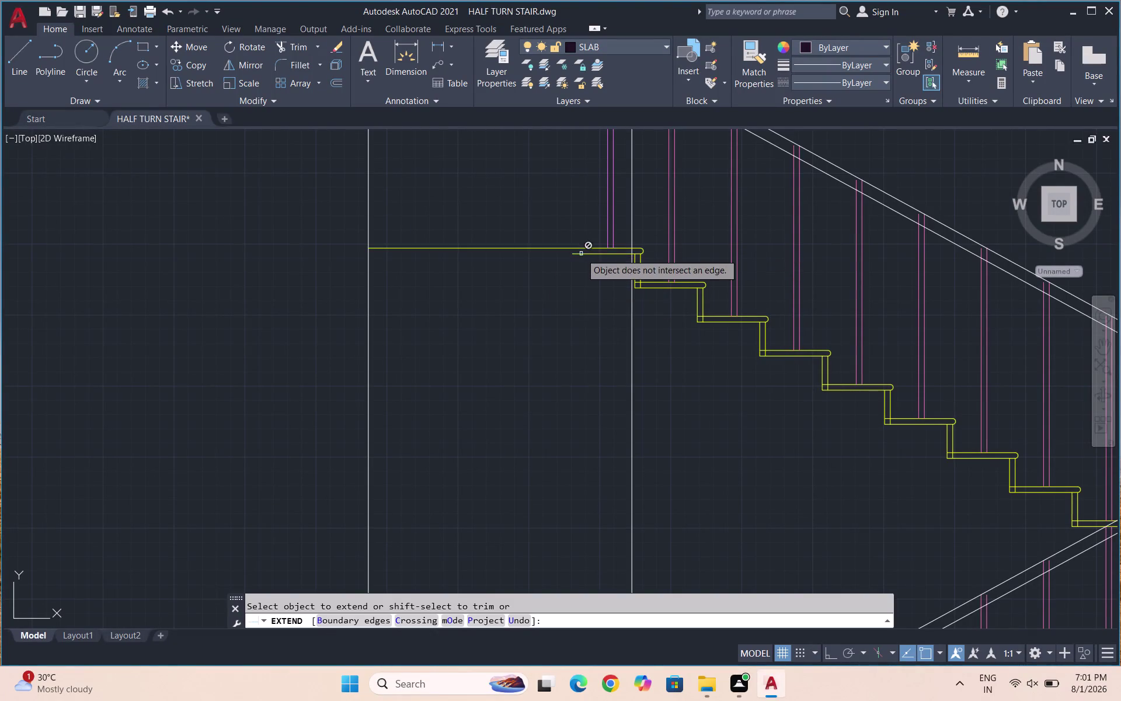
click(582, 253)
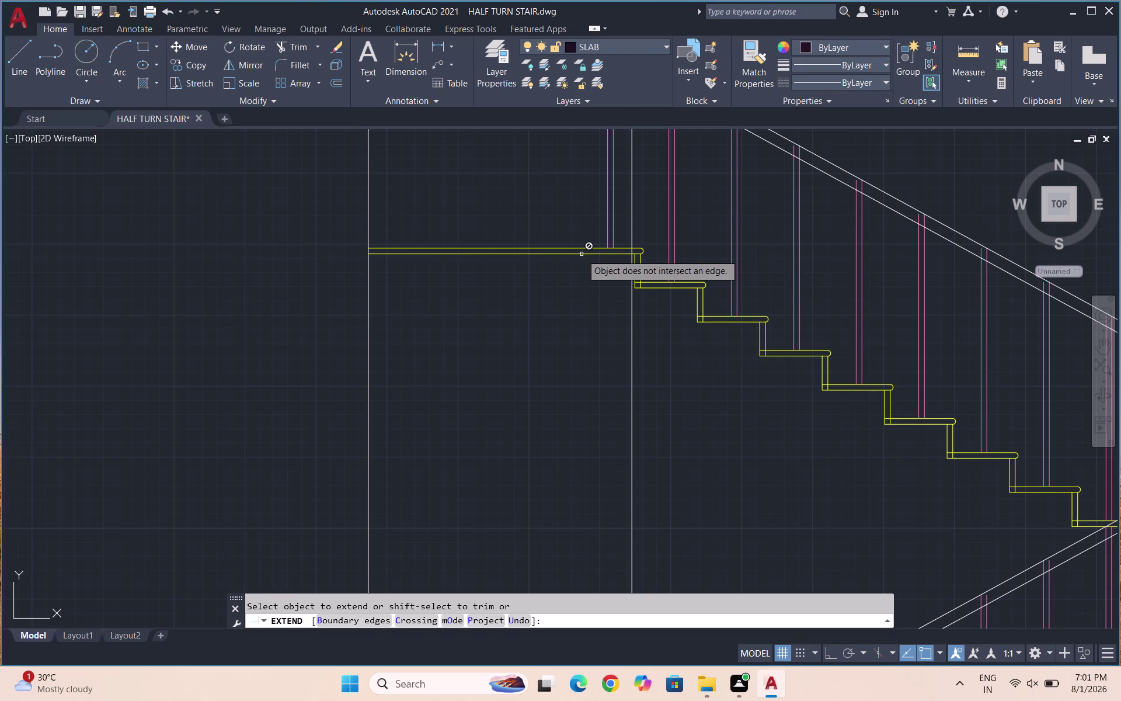
key(Escape)
scroll(down, 3)
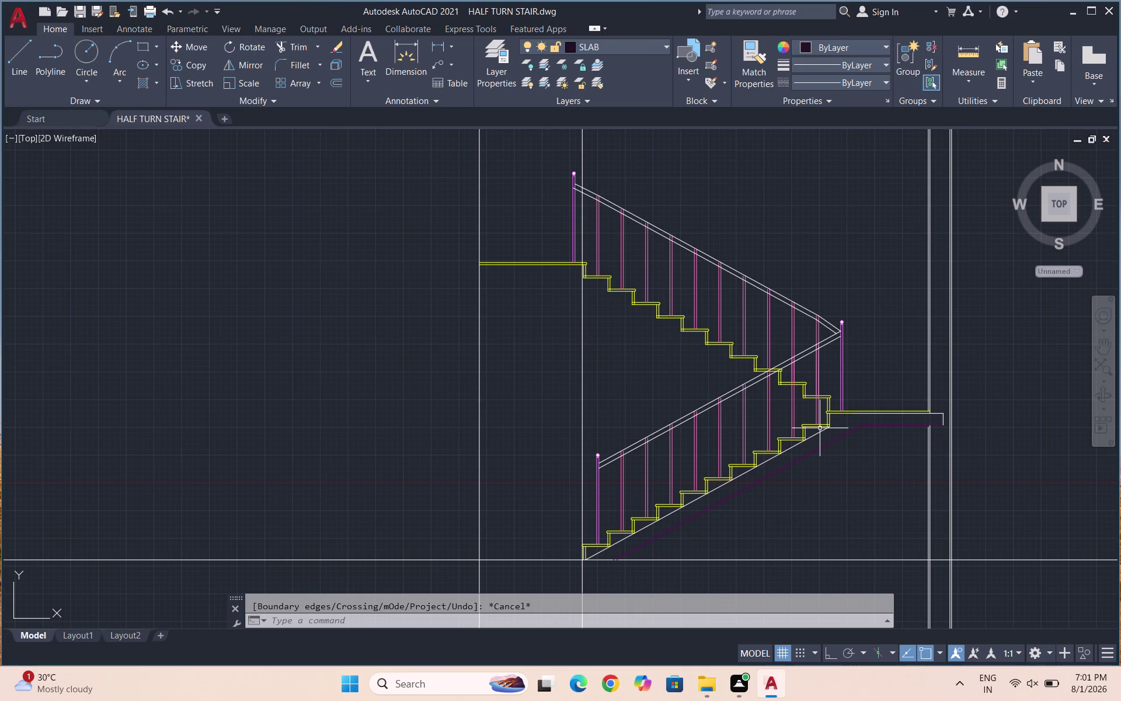
Start a polyline, then cancel it while zooming around the elevation.
text(PL)
key(shift+Return)
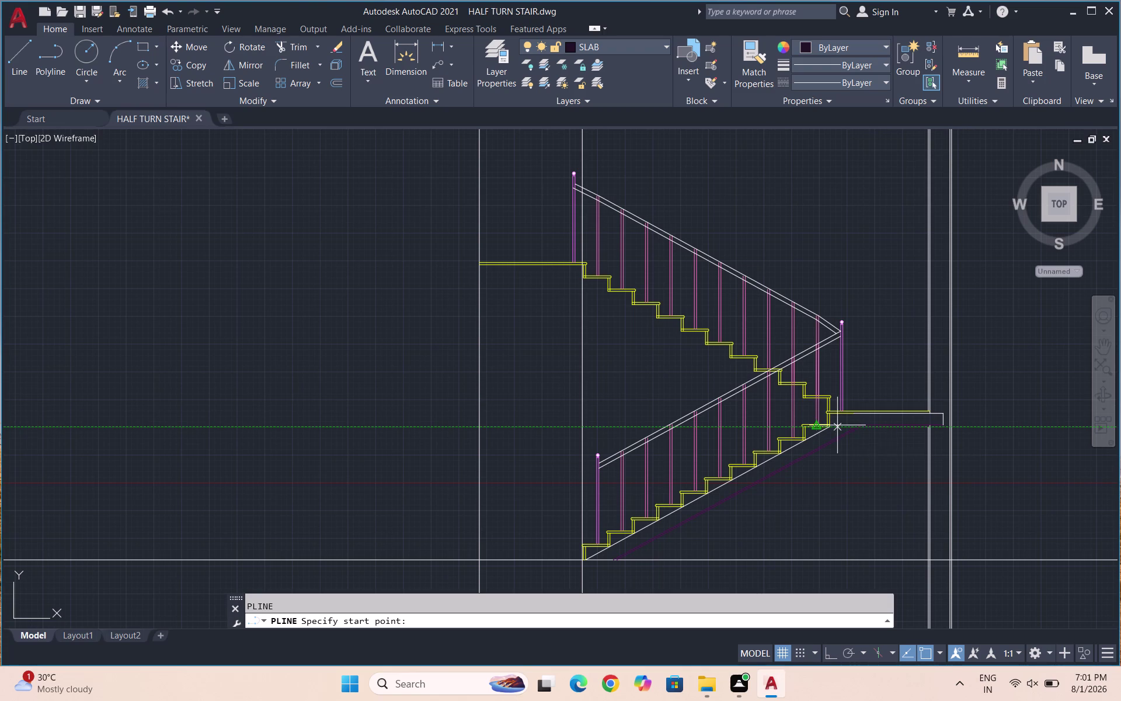
scroll(up, 3)
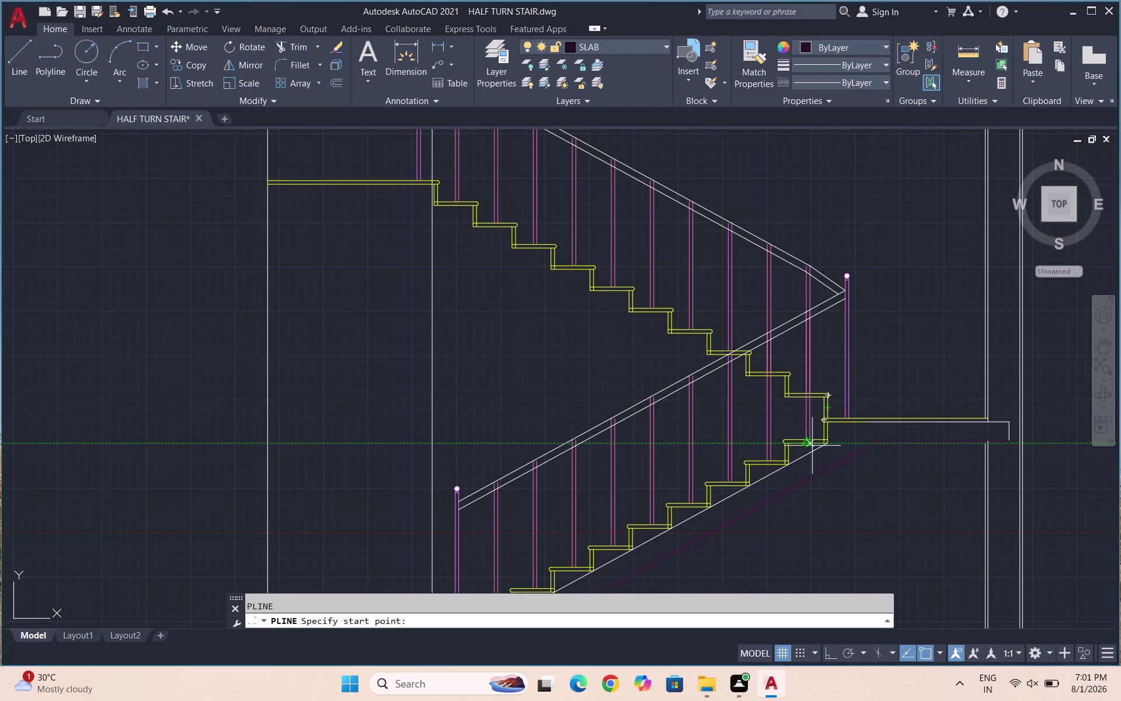
scroll(up, 3)
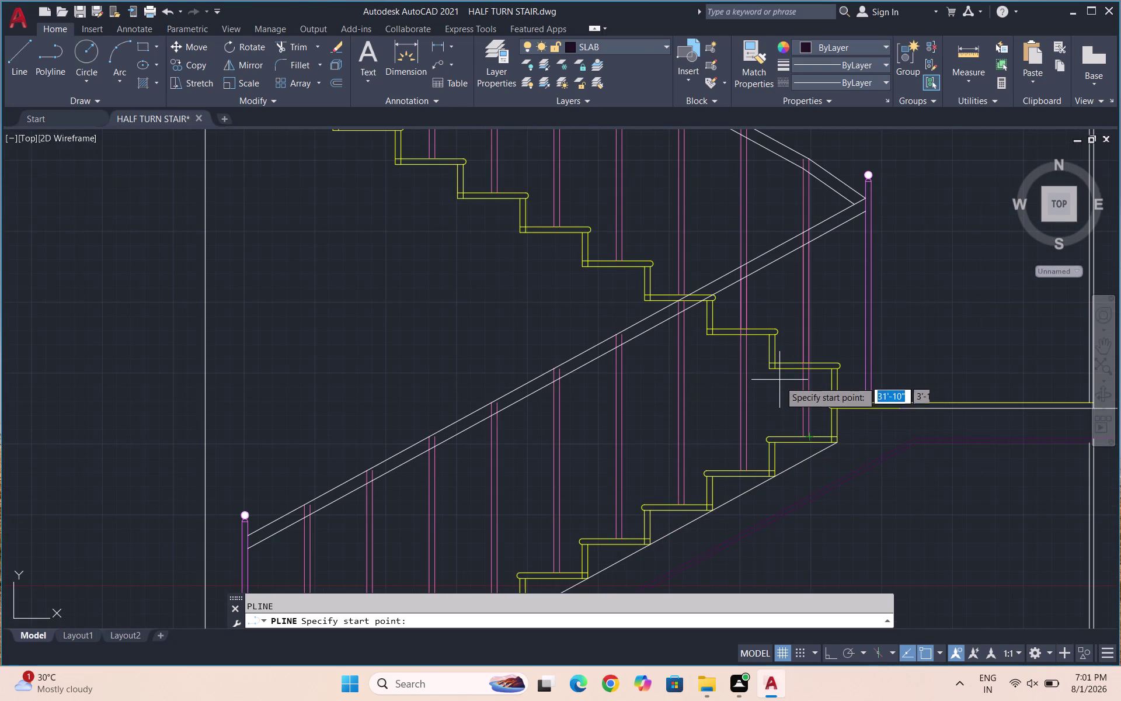
key(Escape)
scroll(down, 3)
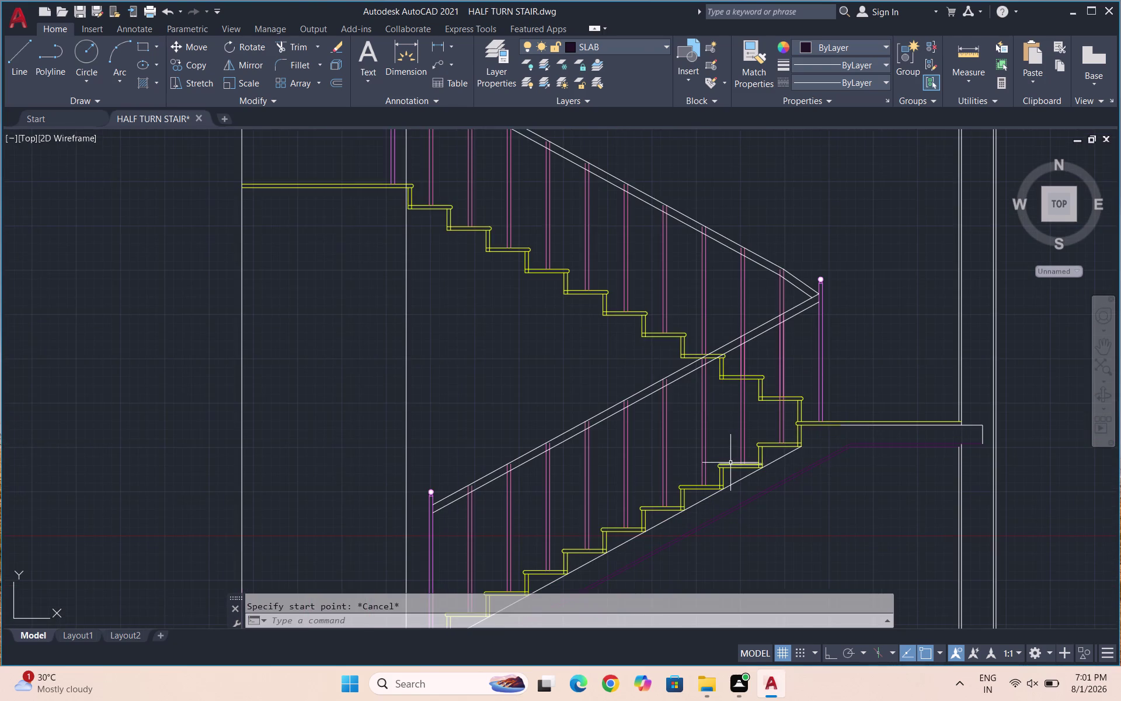
scroll(down, 3)
scroll(up, 3)
scroll(up, 3)
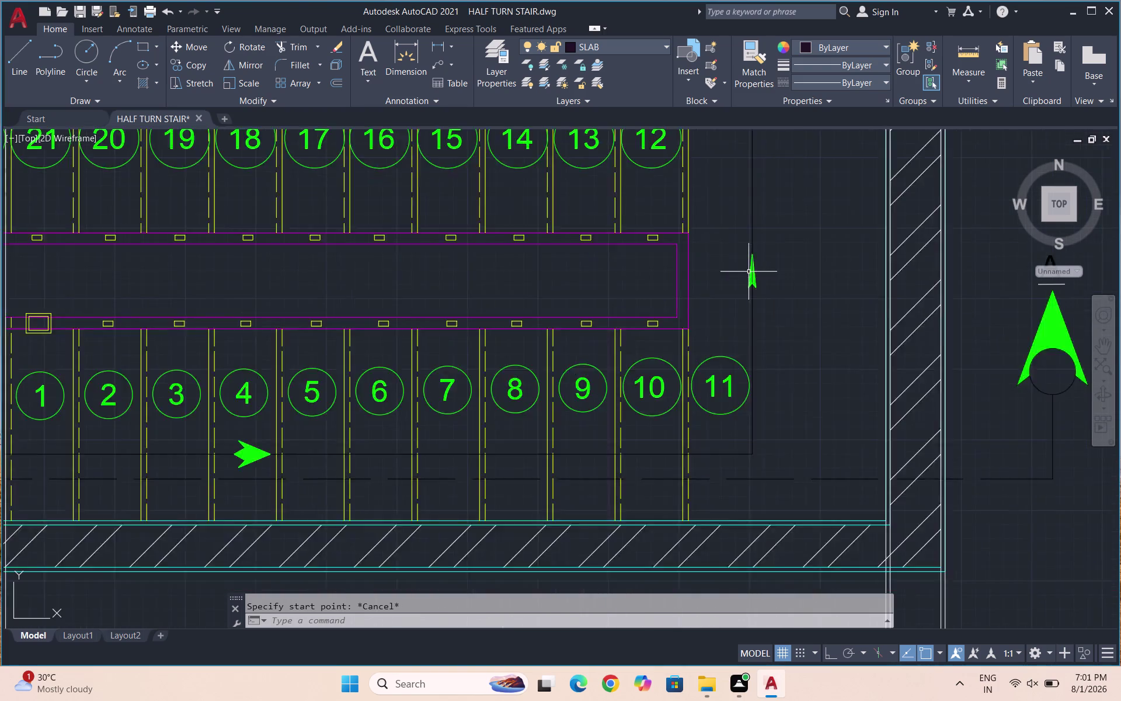
scroll(up, 3)
Start a line, cancel it, and re-zoom onto the stair elevation.
key(l)
key(Return)
scroll(up, 3)
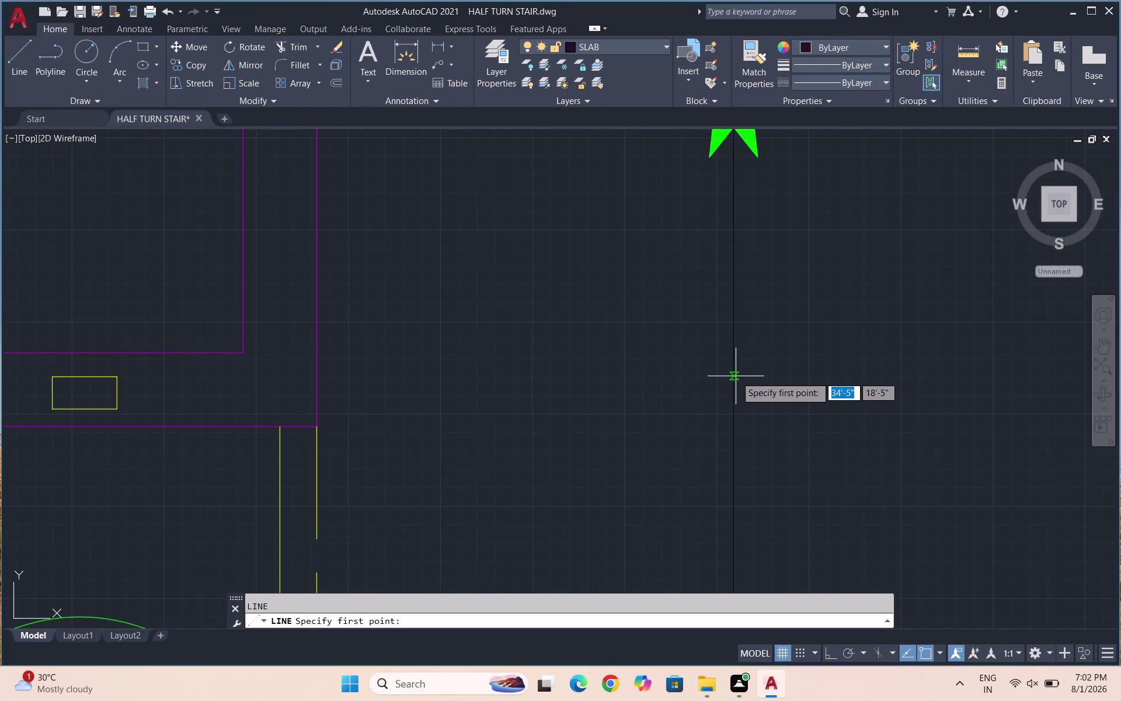
key(Escape)
scroll(down, 3)
scroll(down, 3)
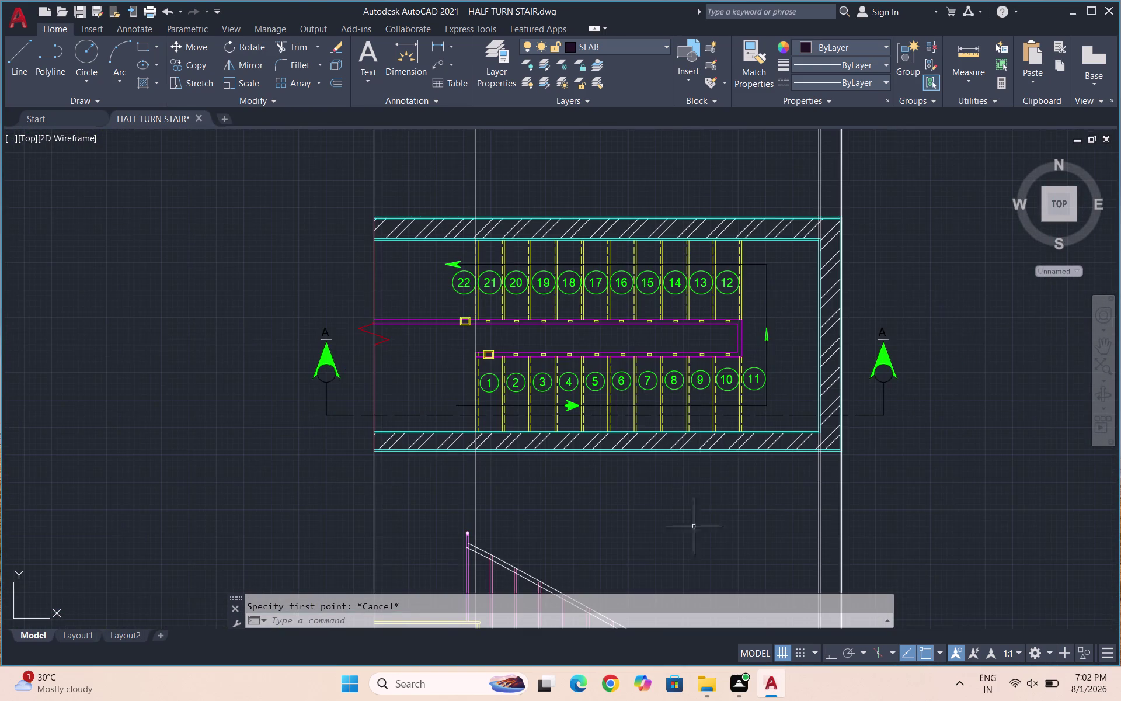
scroll(down, 3)
scroll(down, 3)
scroll(up, 3)
scroll(up, 3)
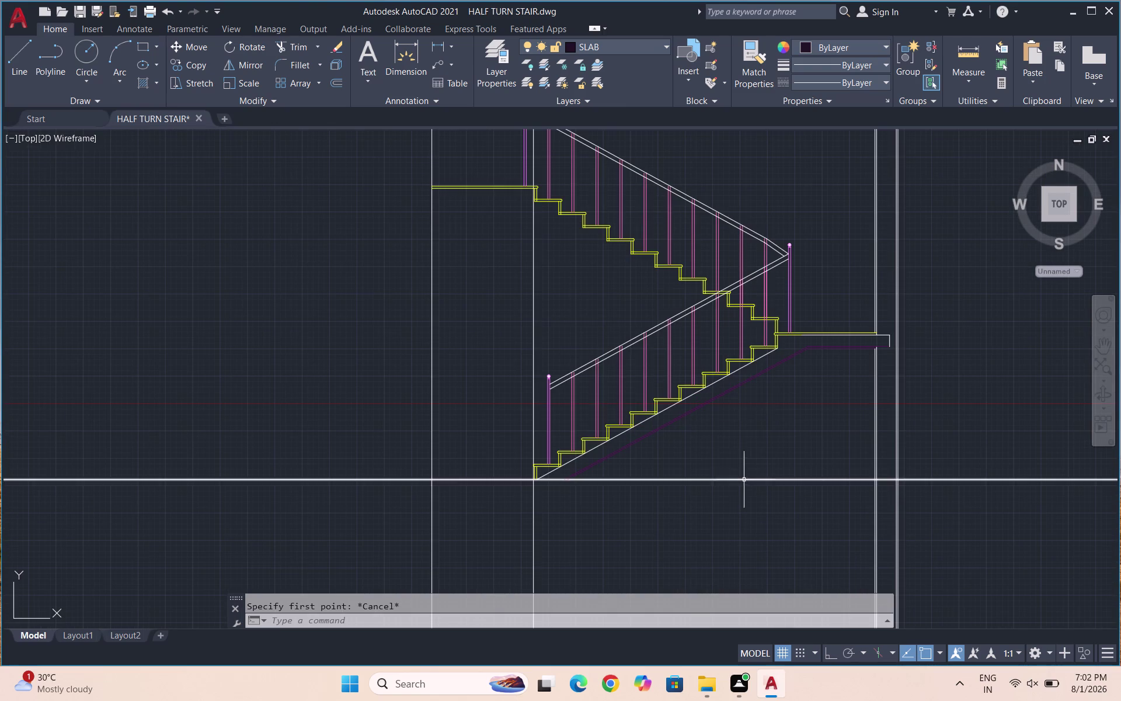
scroll(up, 3)
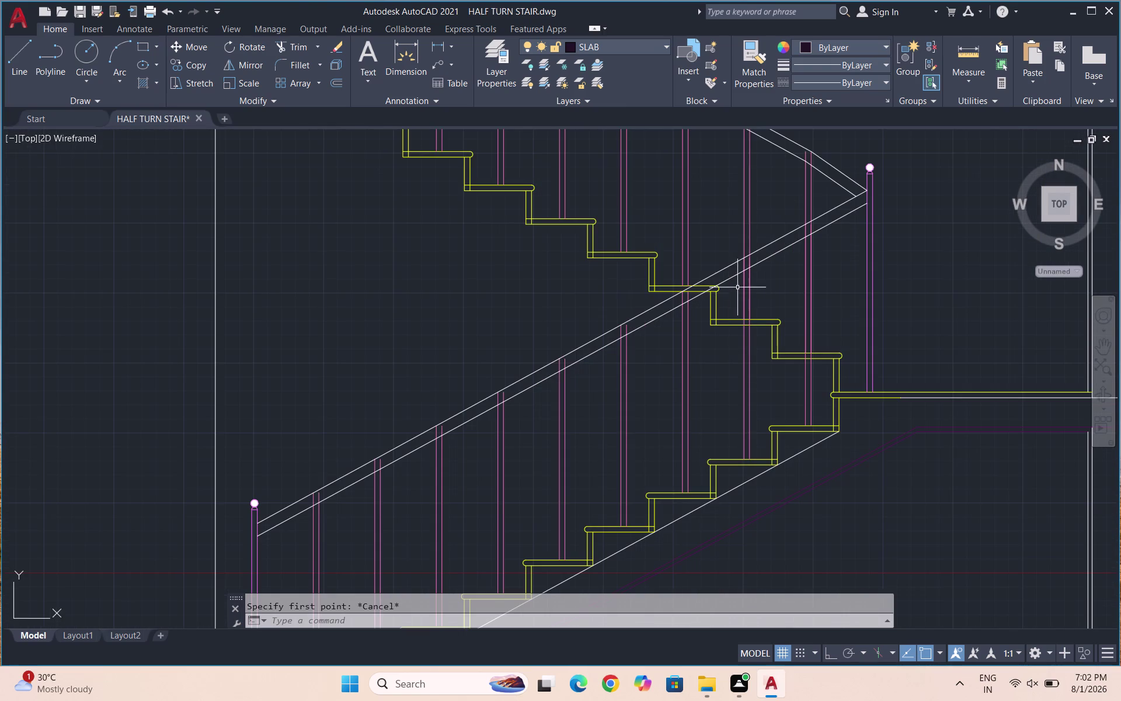
Begin a polyline with PL at a tread corner on the upper flight.
text(PL)
key(Return)
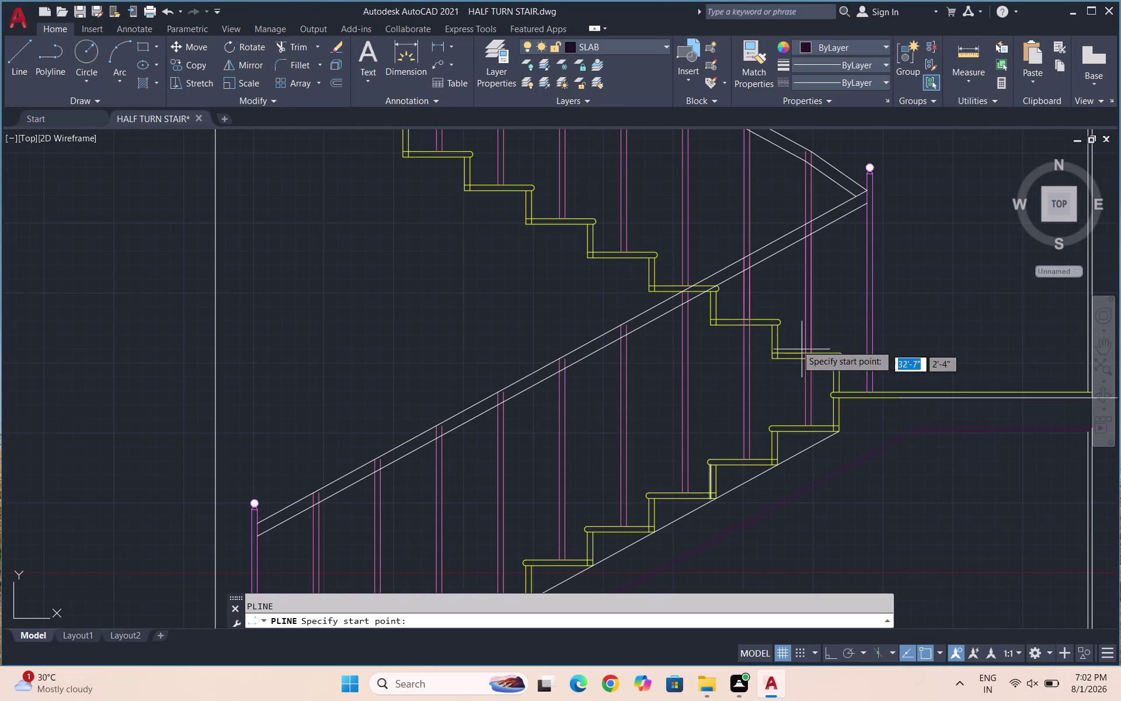
scroll(up, 3)
click(768, 365)
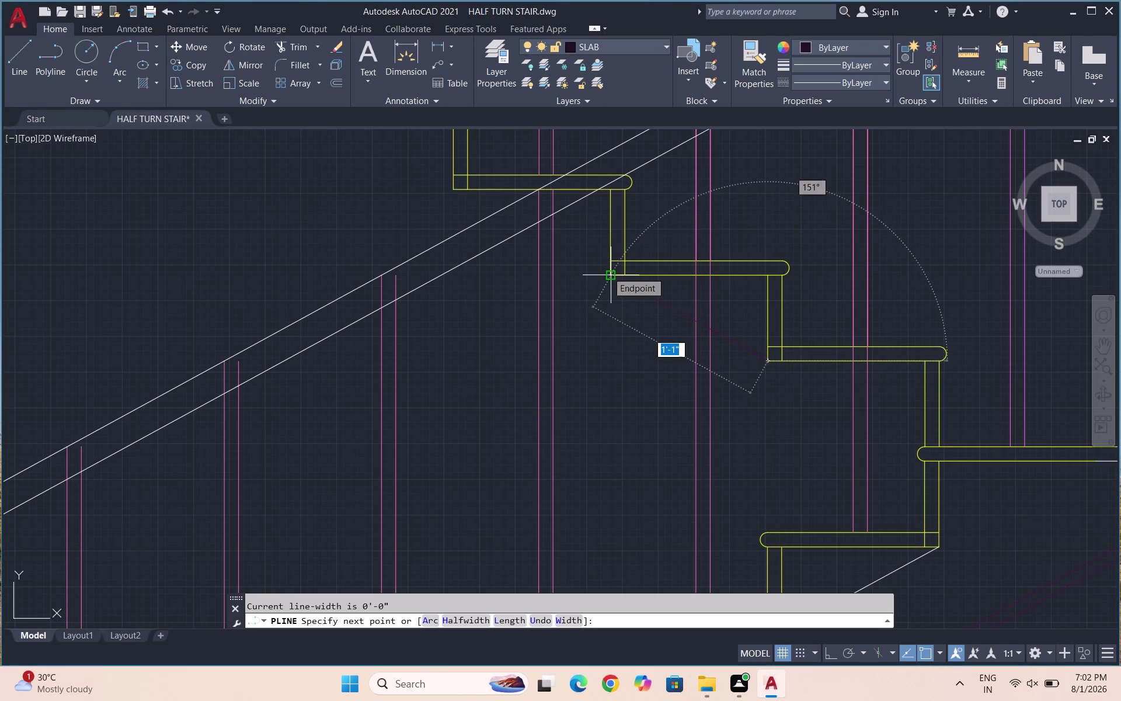
Cancel the unfinished polyline and make layer 0 current.
key(Escape)
click(635, 43)
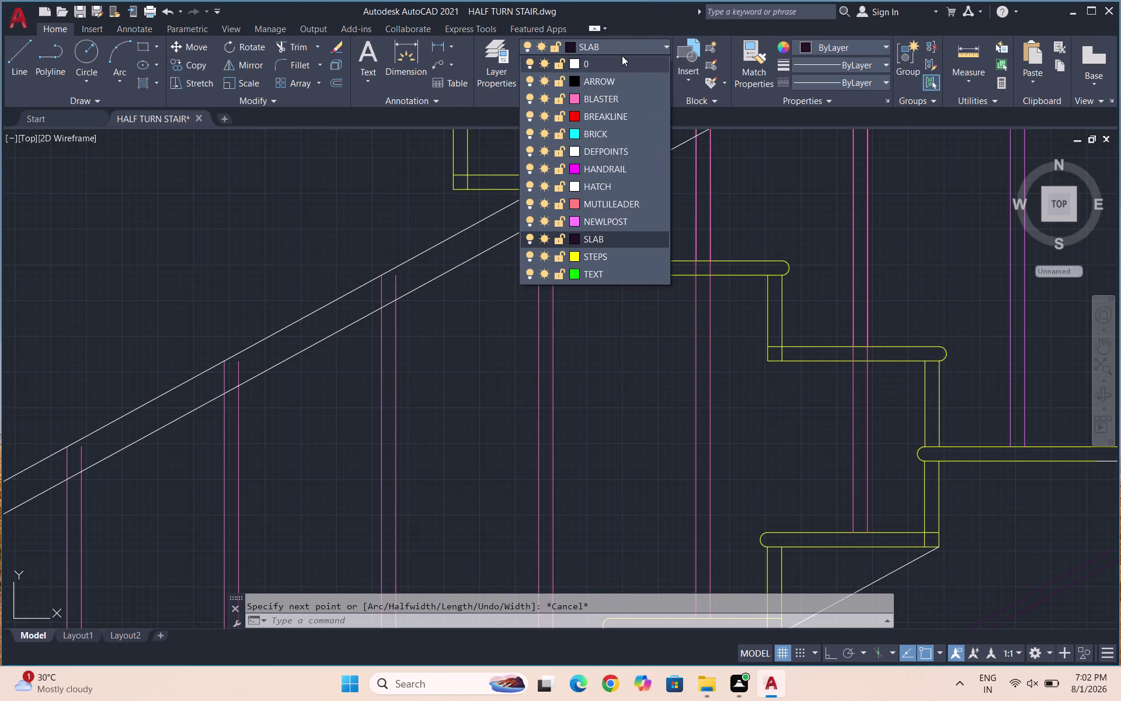
click(621, 64)
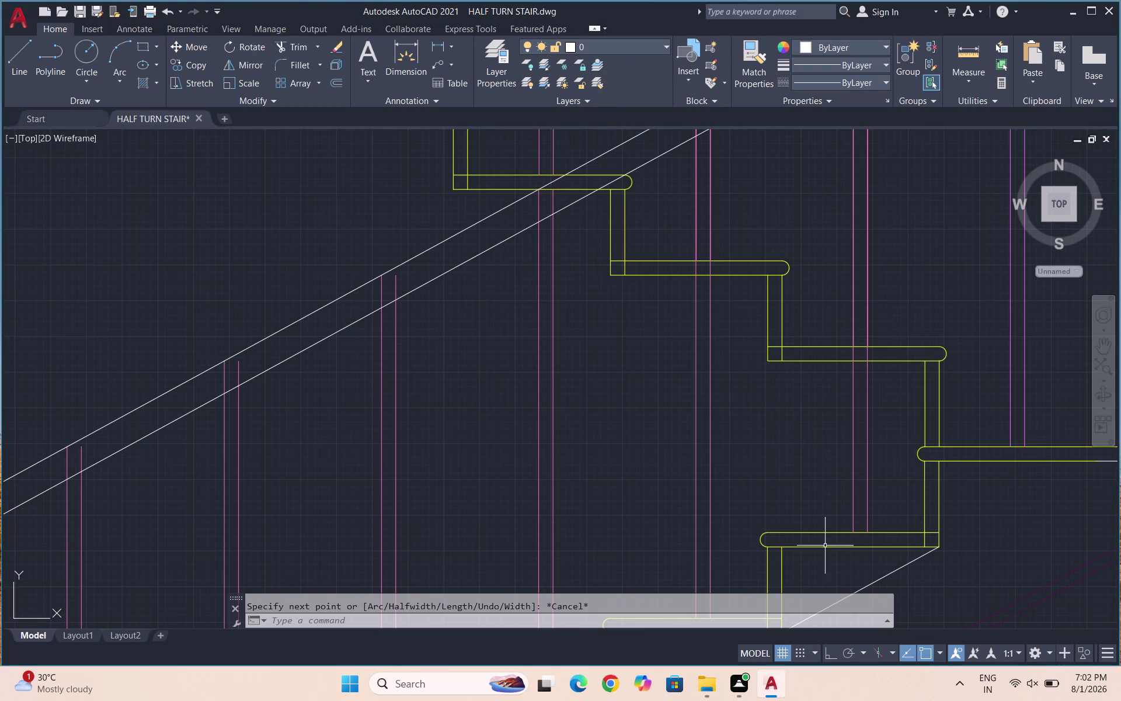
Draw a line from the lower tread corner through the next several tread corners.
key(l)
key(Return)
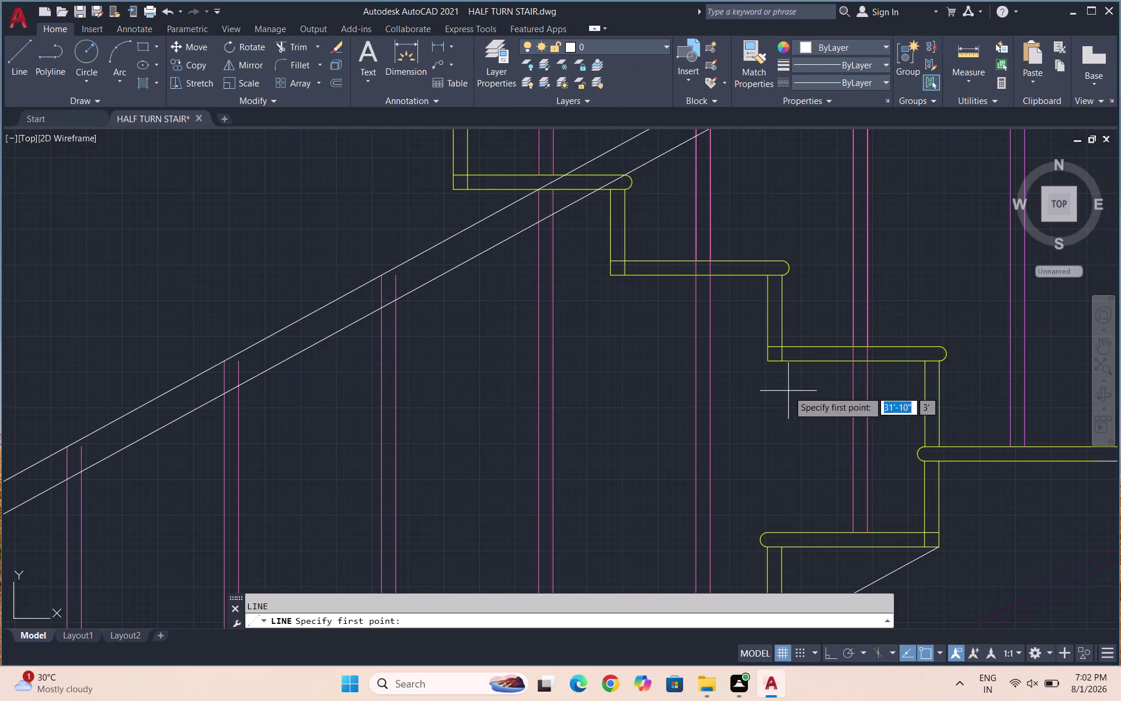
click(770, 362)
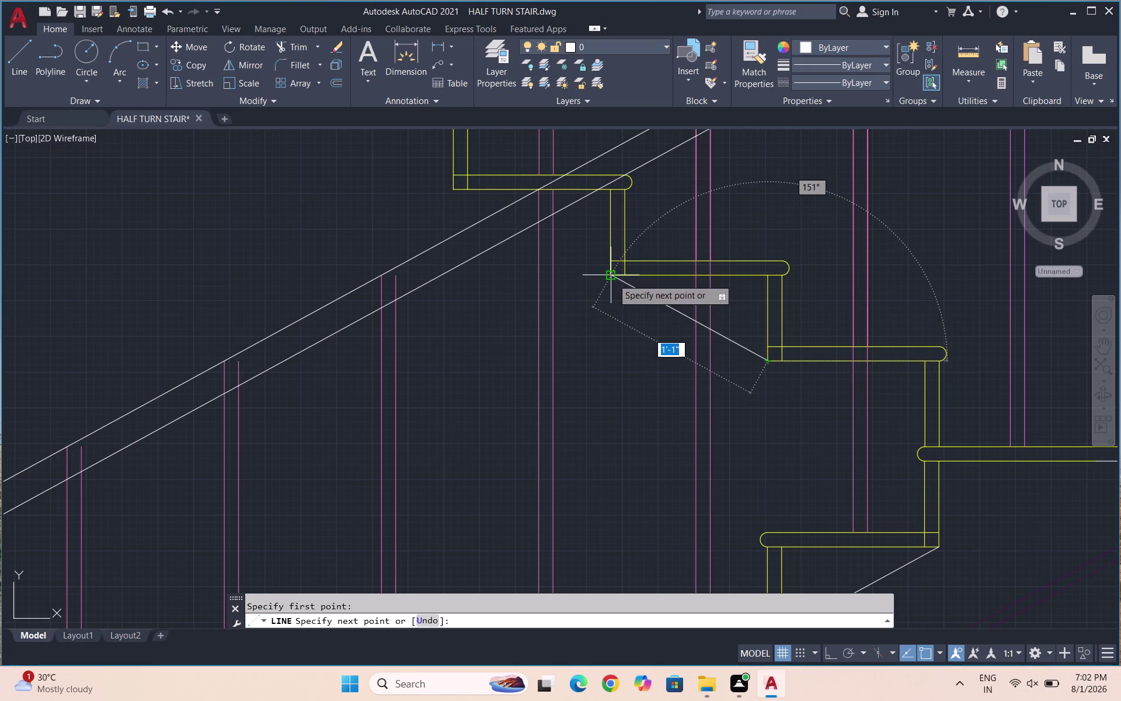
click(612, 277)
click(448, 193)
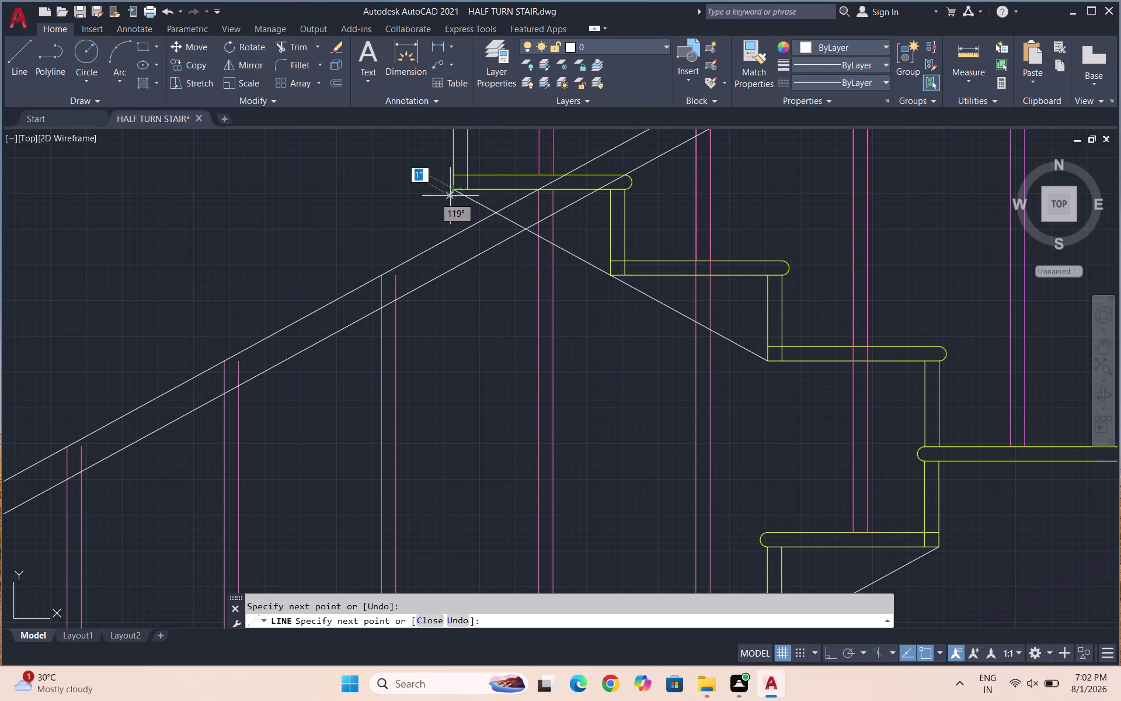
scroll(down, 3)
scroll(up, 3)
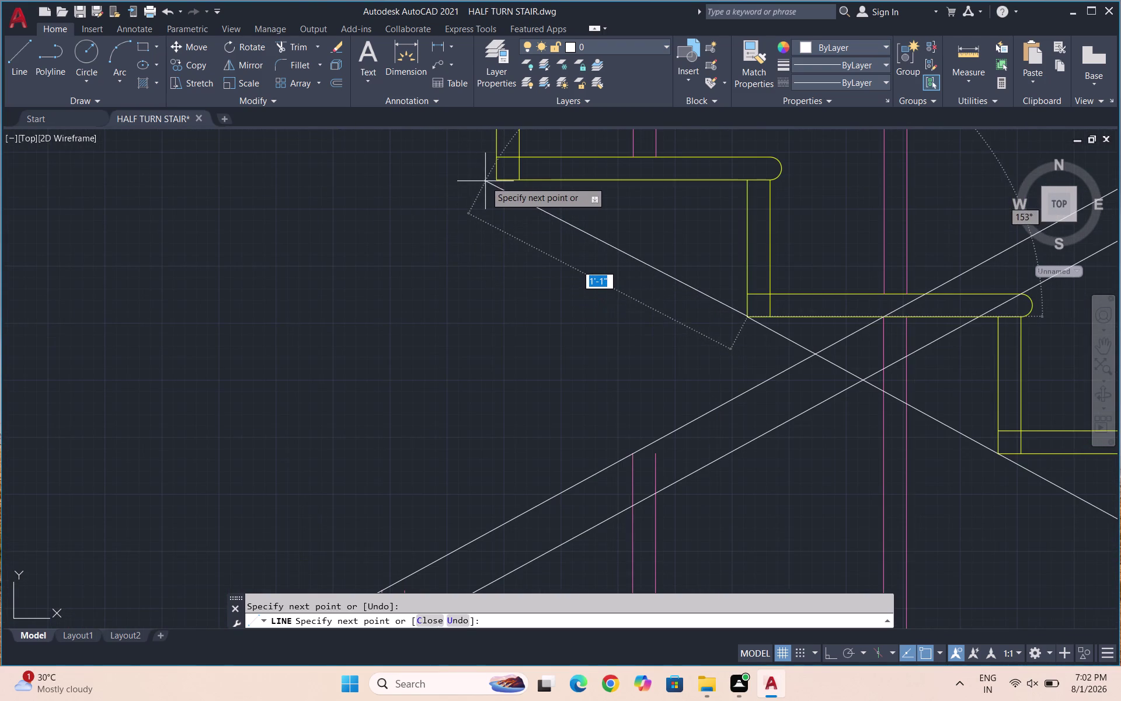
click(498, 179)
scroll(down, 3)
scroll(up, 3)
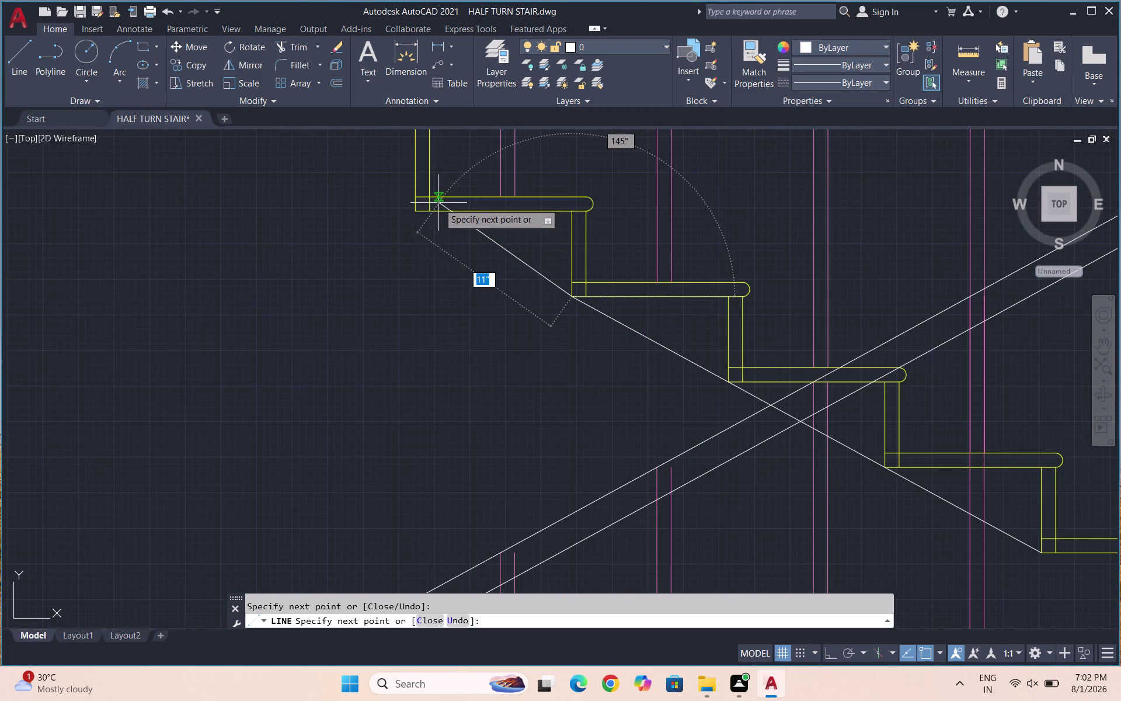
click(415, 212)
scroll(down, 3)
scroll(up, 3)
click(398, 204)
Continue the sloping line through the remaining corners to the top tread, then finish.
scroll(down, 3)
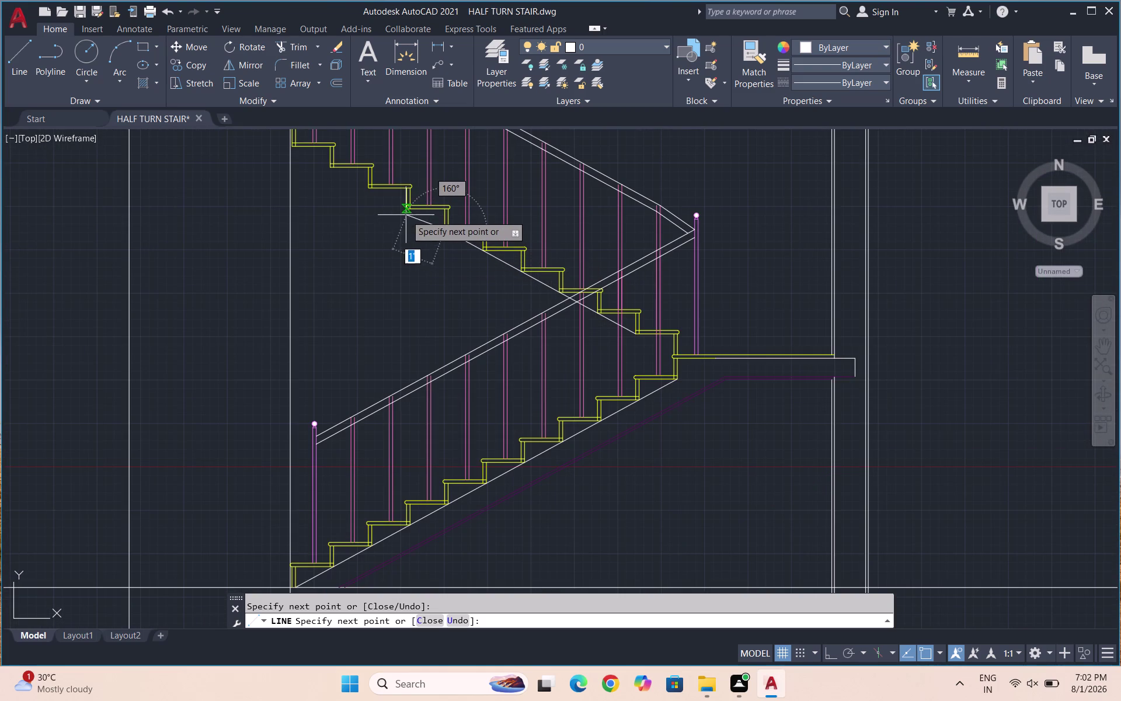
scroll(up, 3)
click(403, 205)
scroll(down, 3)
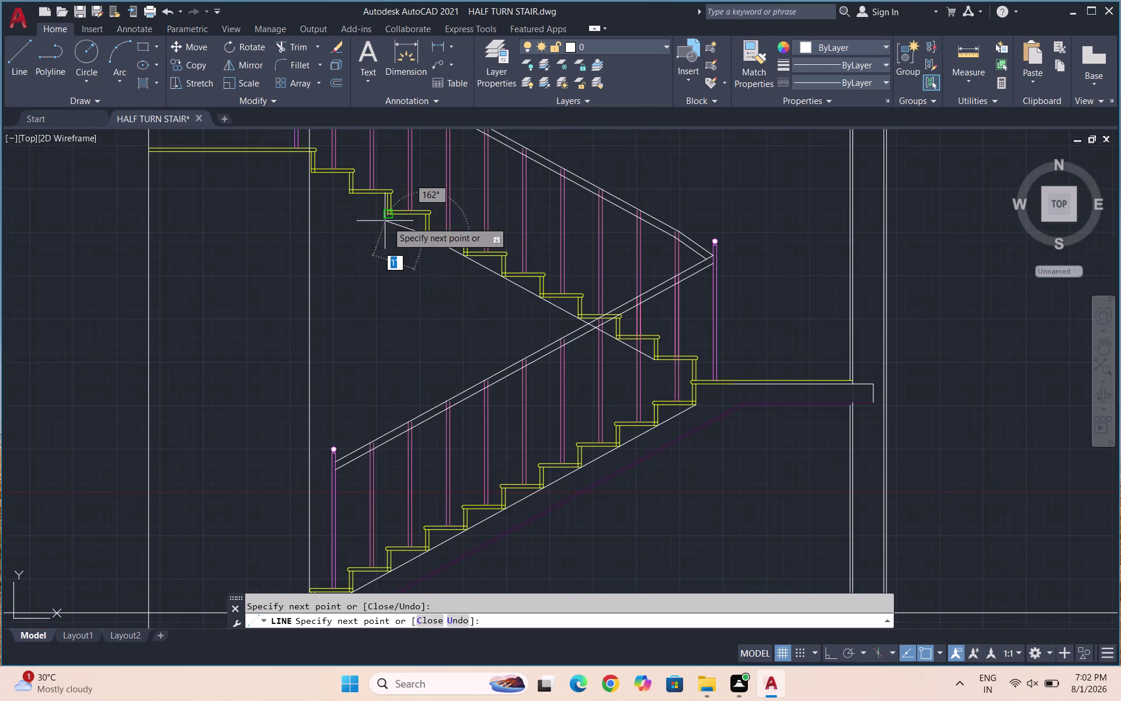
scroll(up, 3)
click(429, 208)
scroll(down, 3)
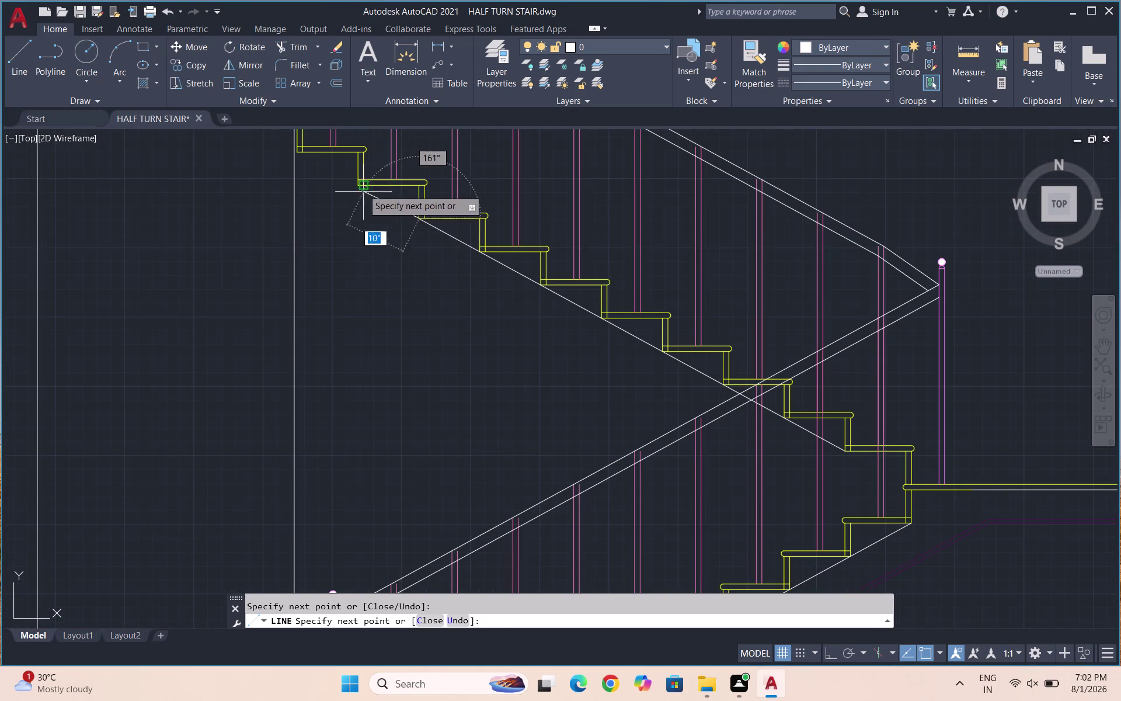
scroll(up, 3)
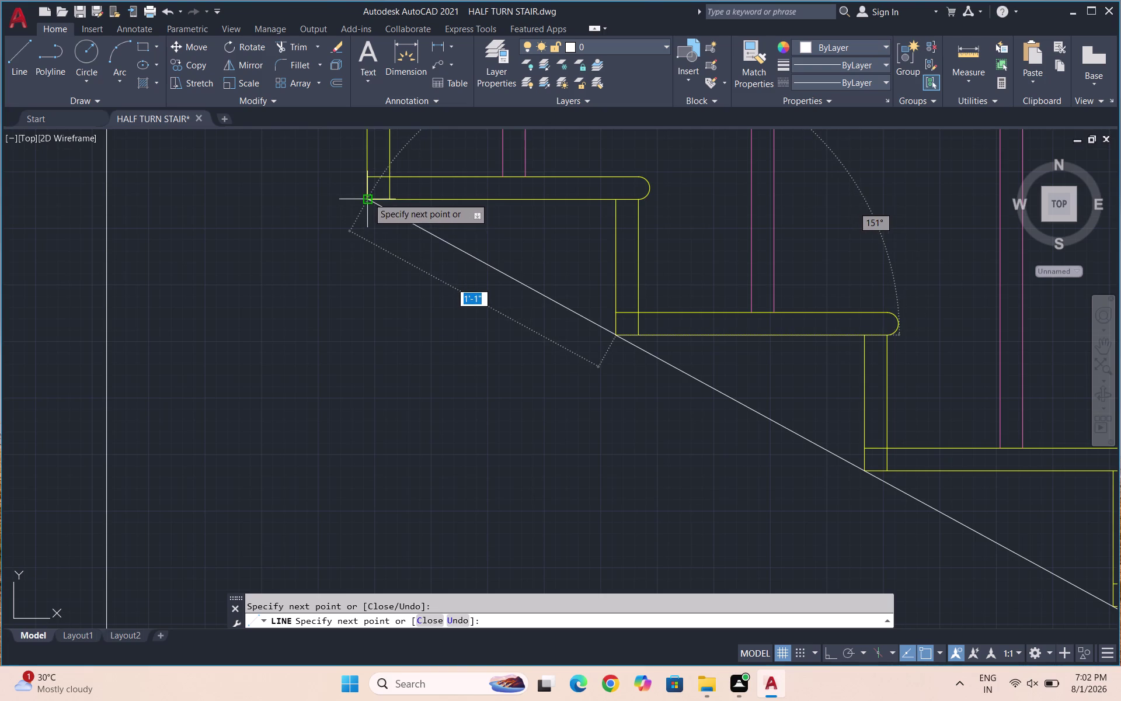
scroll(down, 3)
scroll(up, 3)
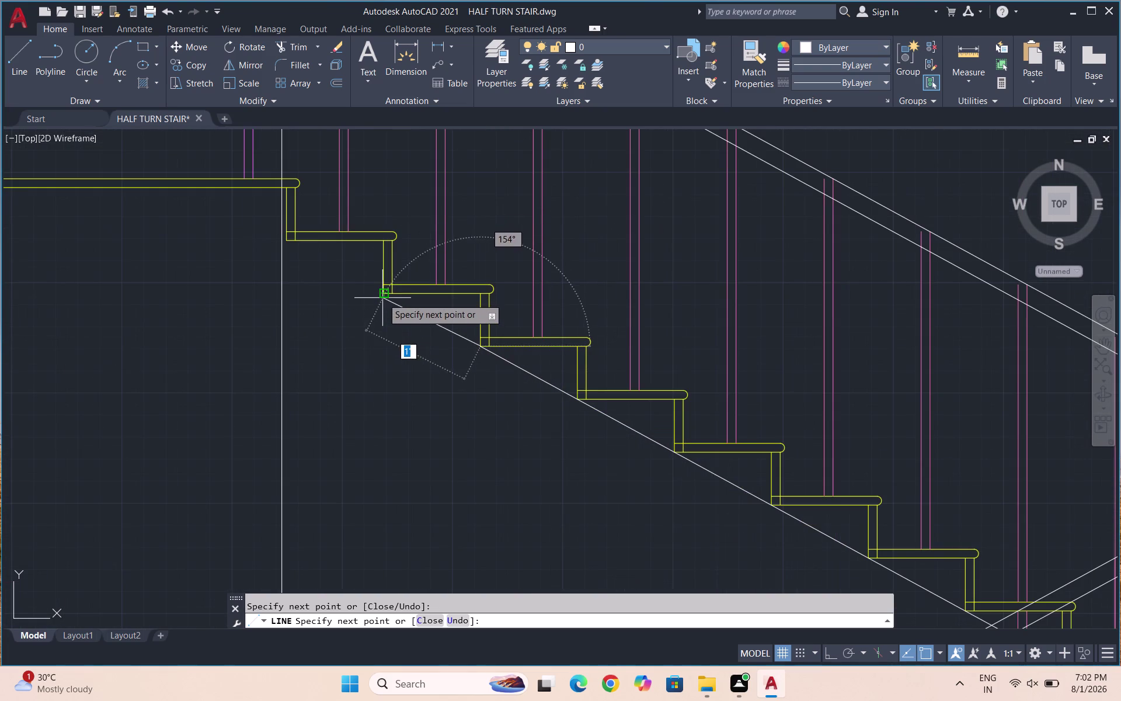
click(382, 298)
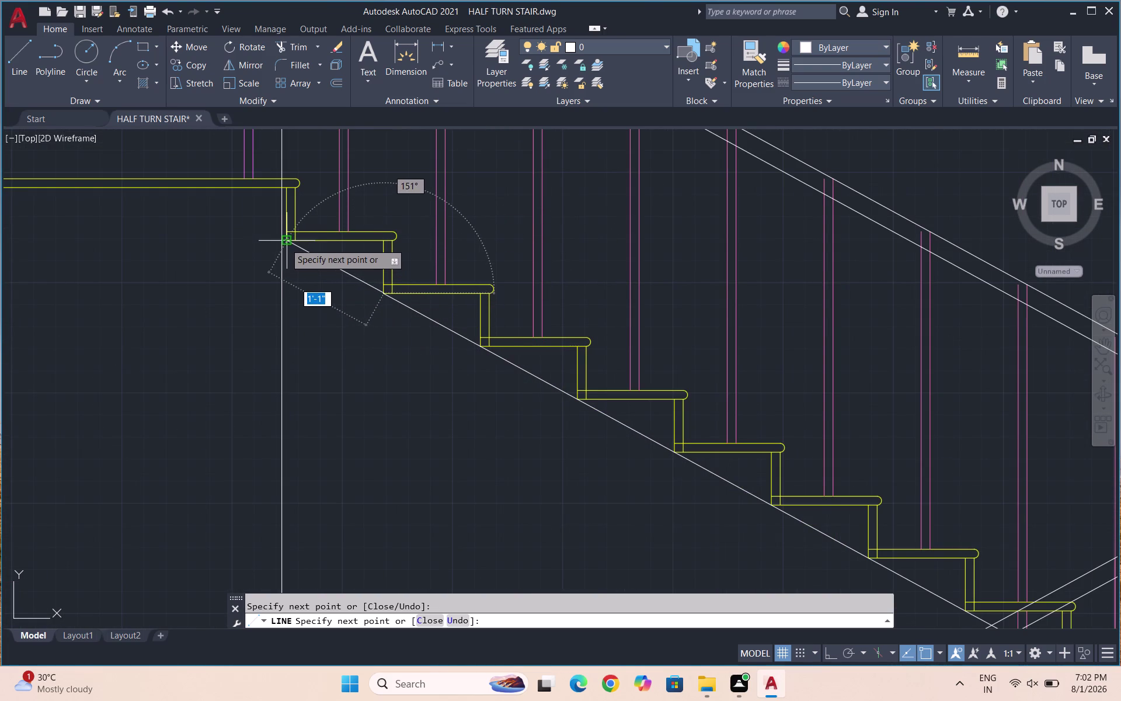
click(285, 243)
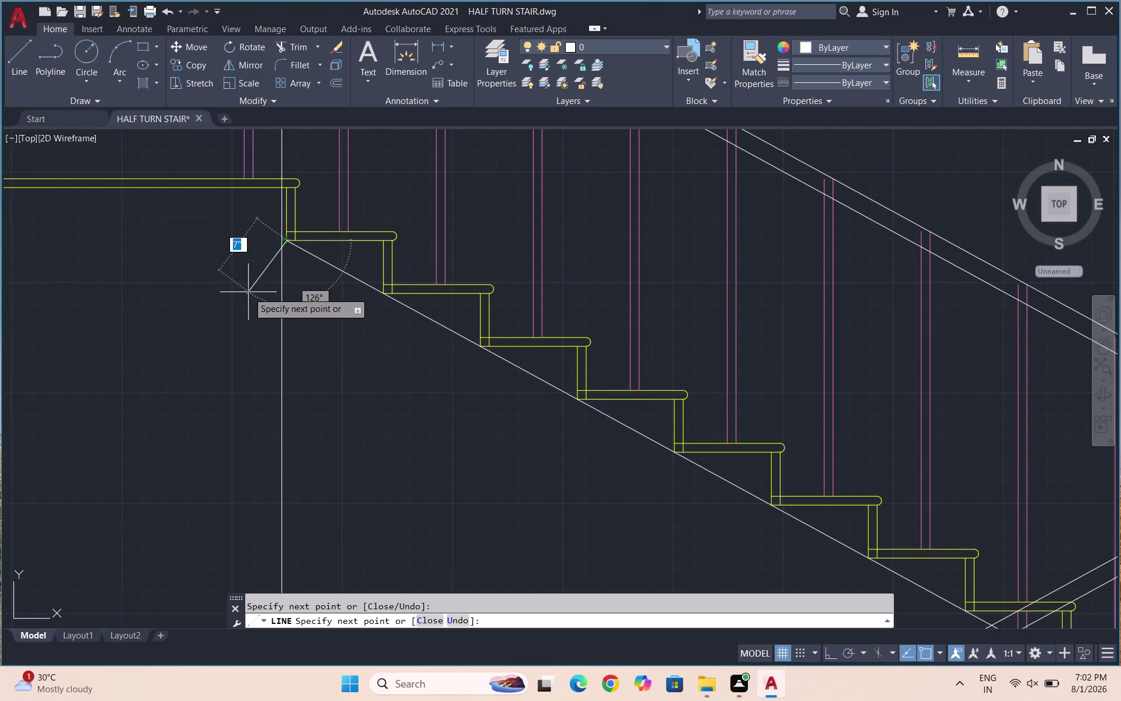
click(187, 187)
key(Escape)
scroll(down, 3)
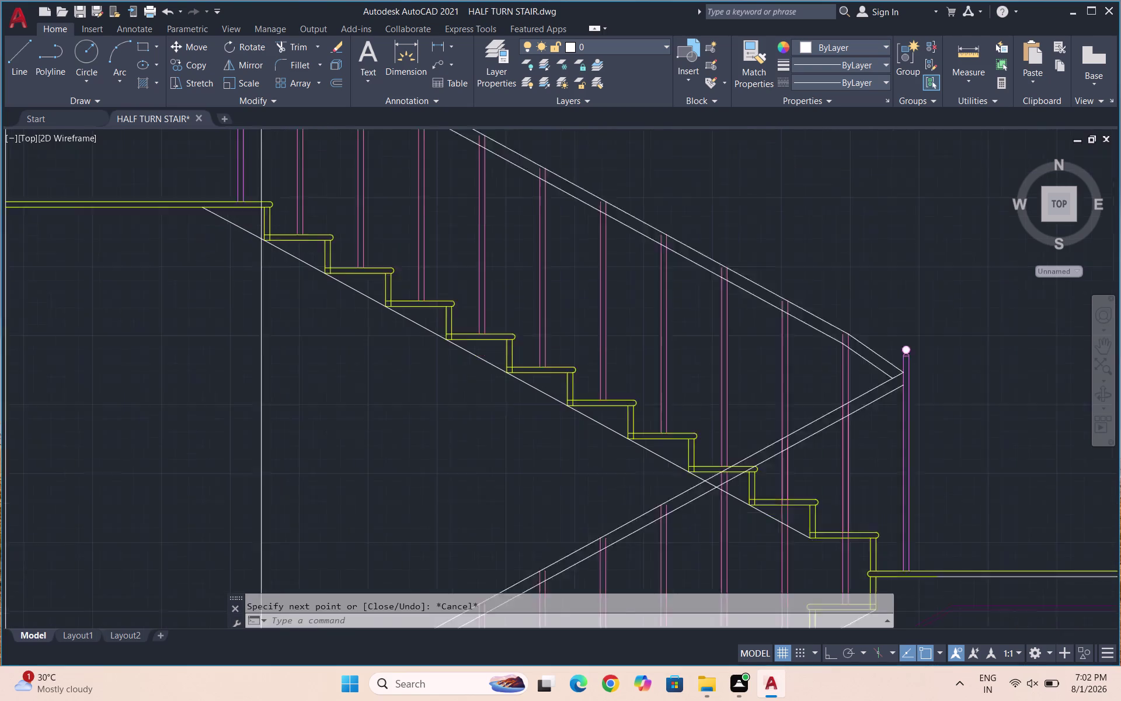
Try selecting a couple of sloping line segments, then clear the selection.
scroll(up, 3)
drag(393, 251, 368, 302)
click(364, 310)
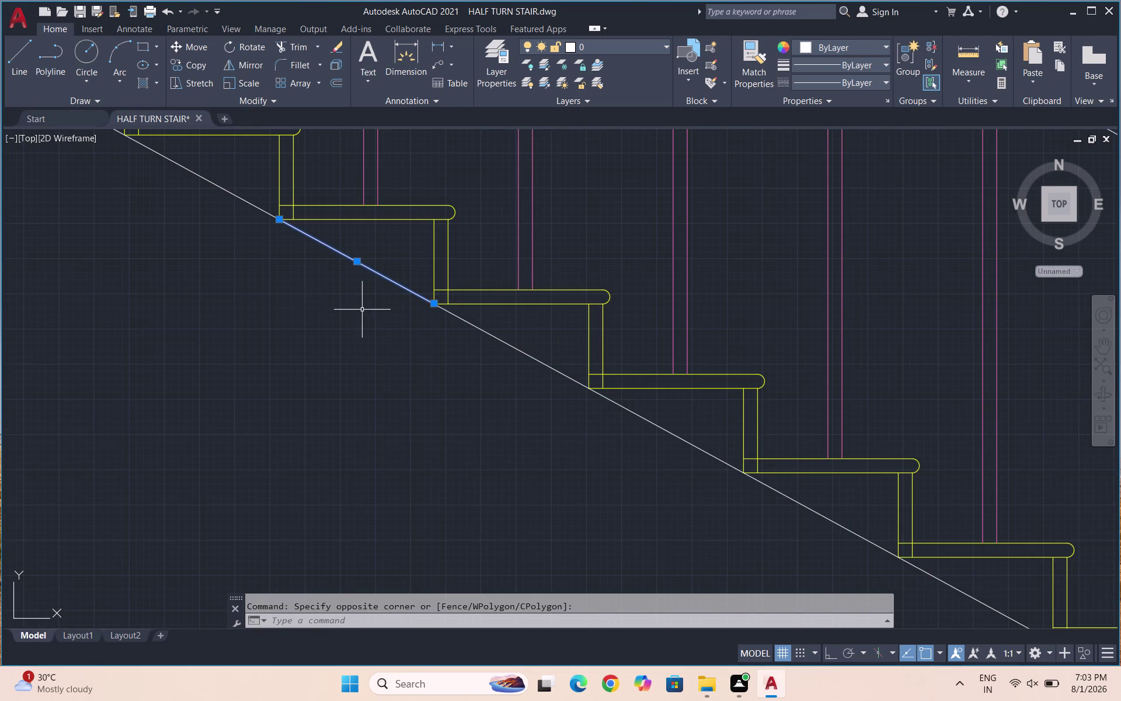
key(Escape)
scroll(down, 3)
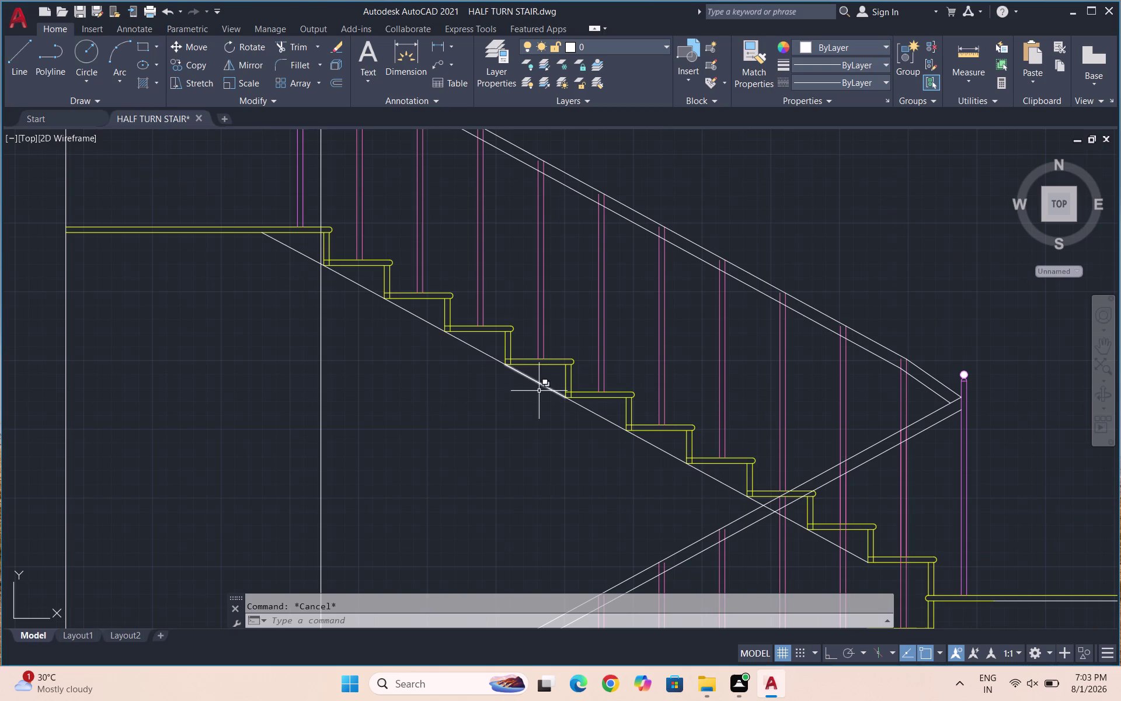
click(719, 482)
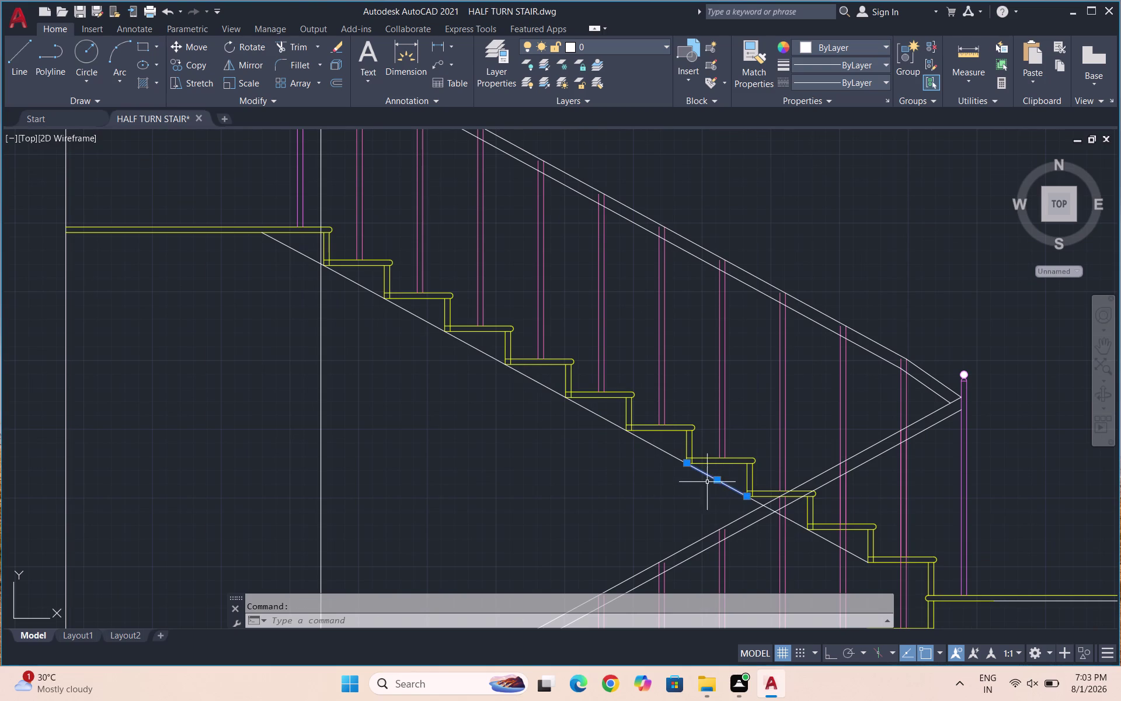
key(Escape)
scroll(up, 3)
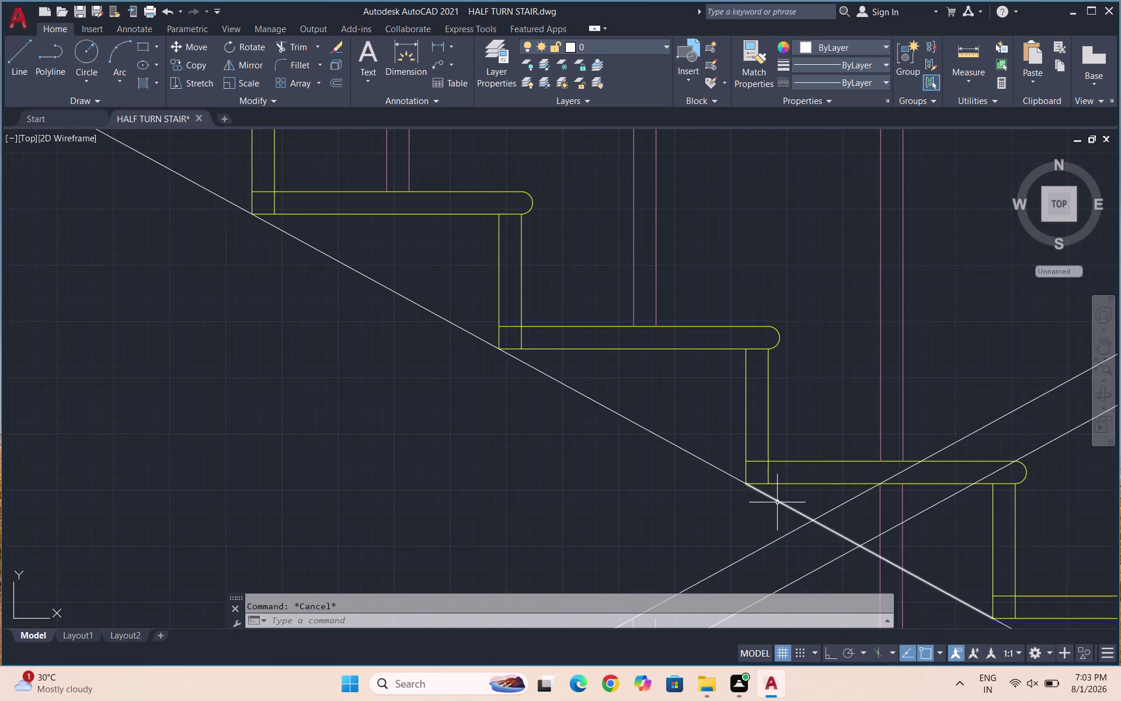
Select all the sloping line pieces along the tread nosings, bottom to top.
click(777, 502)
click(682, 450)
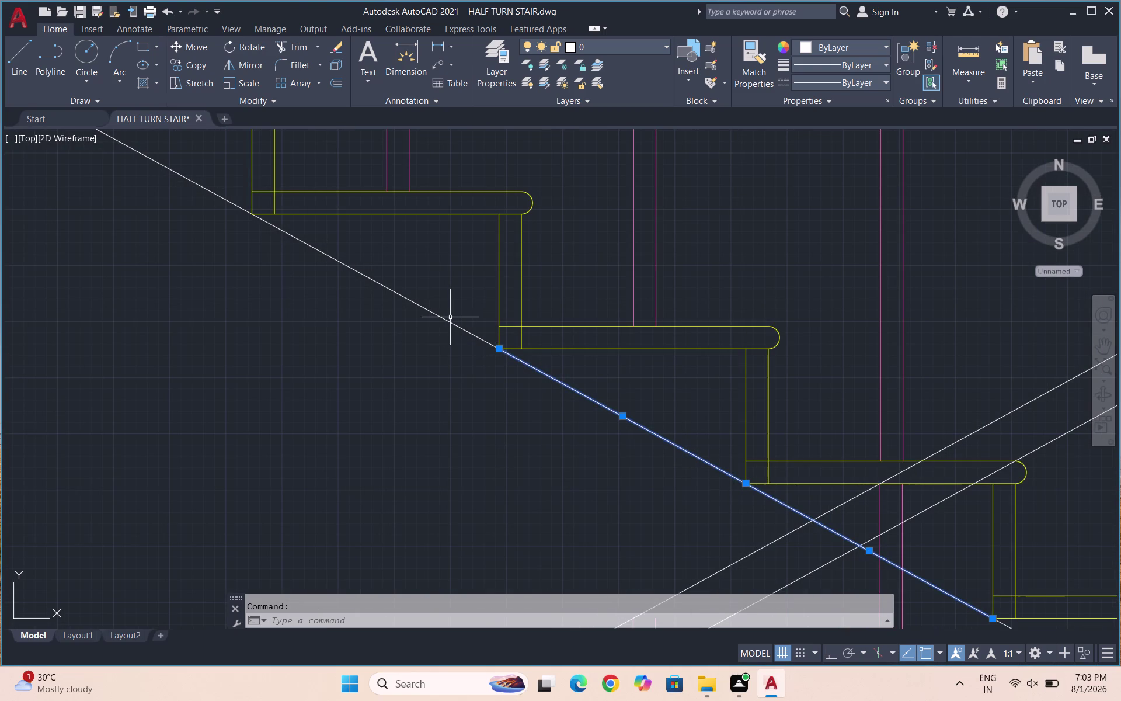
click(449, 321)
scroll(down, 3)
click(425, 276)
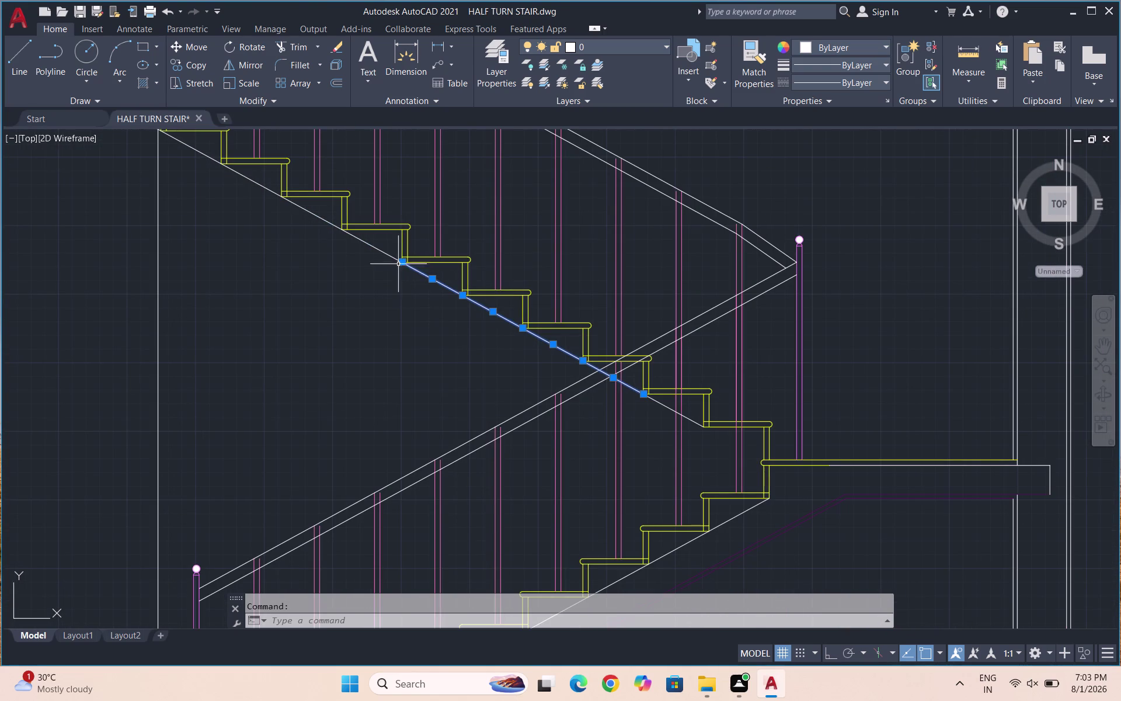
click(389, 253)
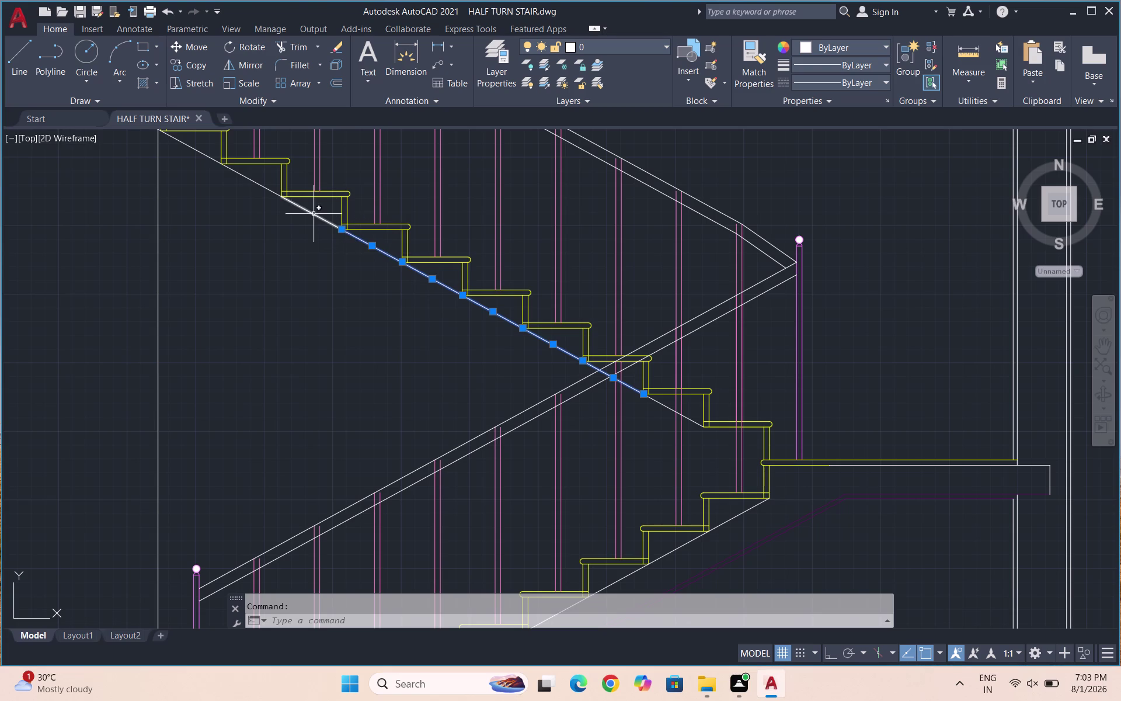
click(313, 212)
click(260, 184)
scroll(down, 3)
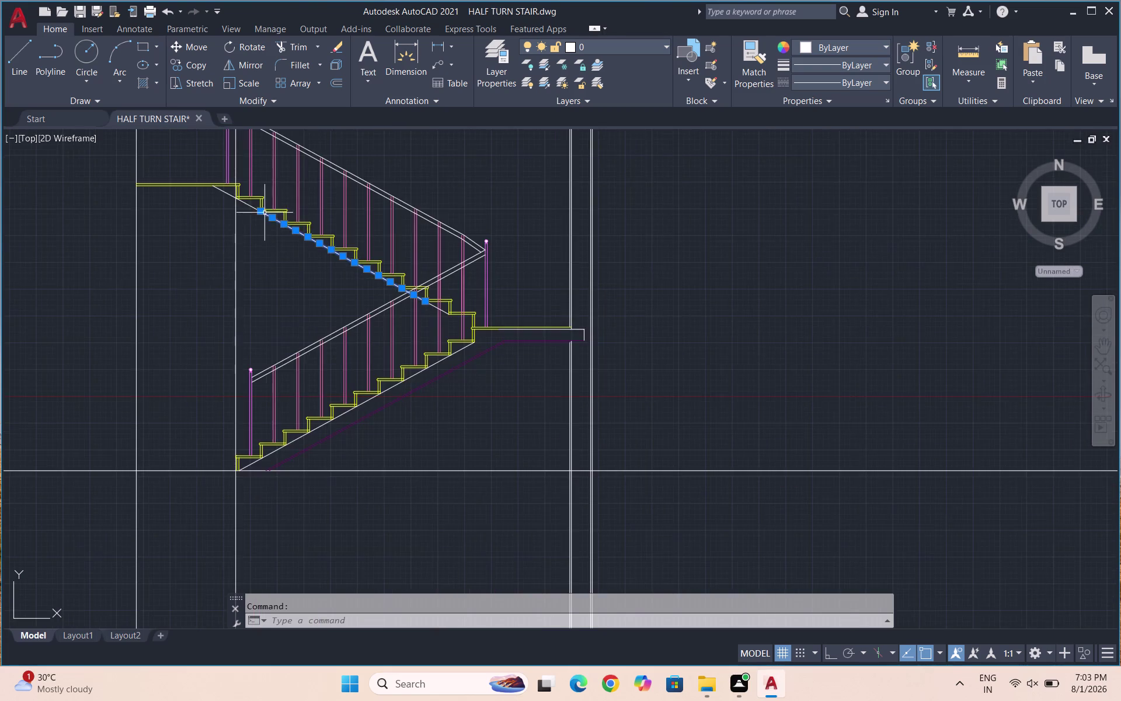
scroll(up, 3)
click(244, 194)
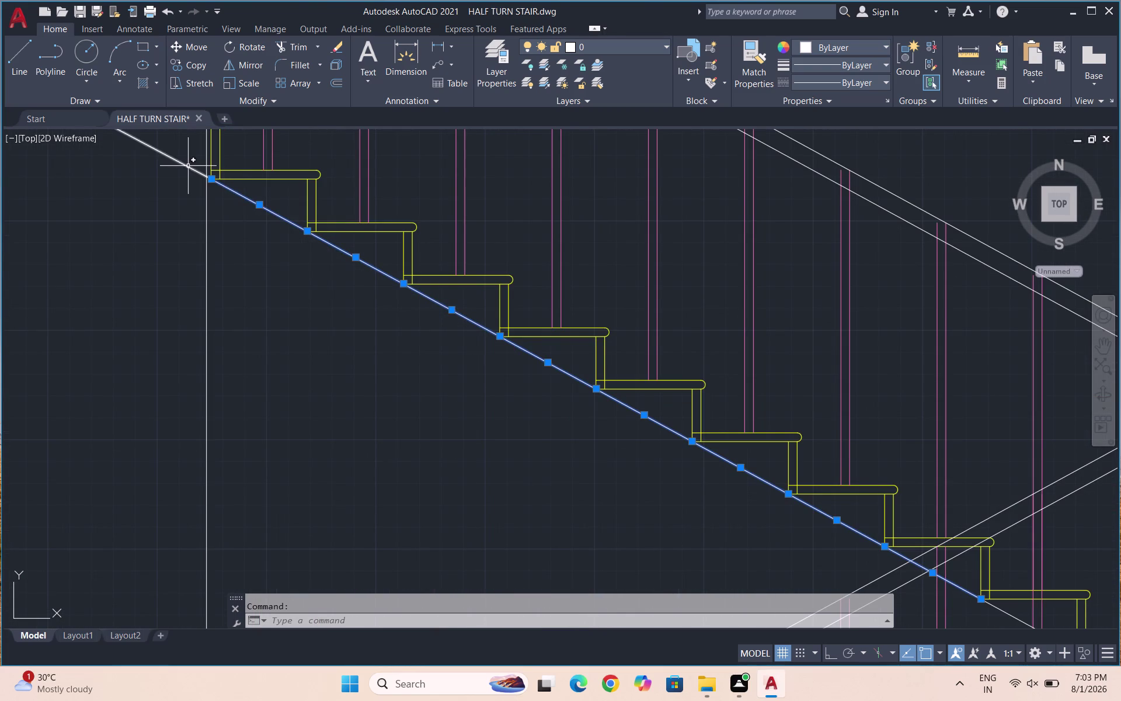
click(188, 167)
Join the selected nosing pieces into one continuous line with JOIN.
text(JOIN)
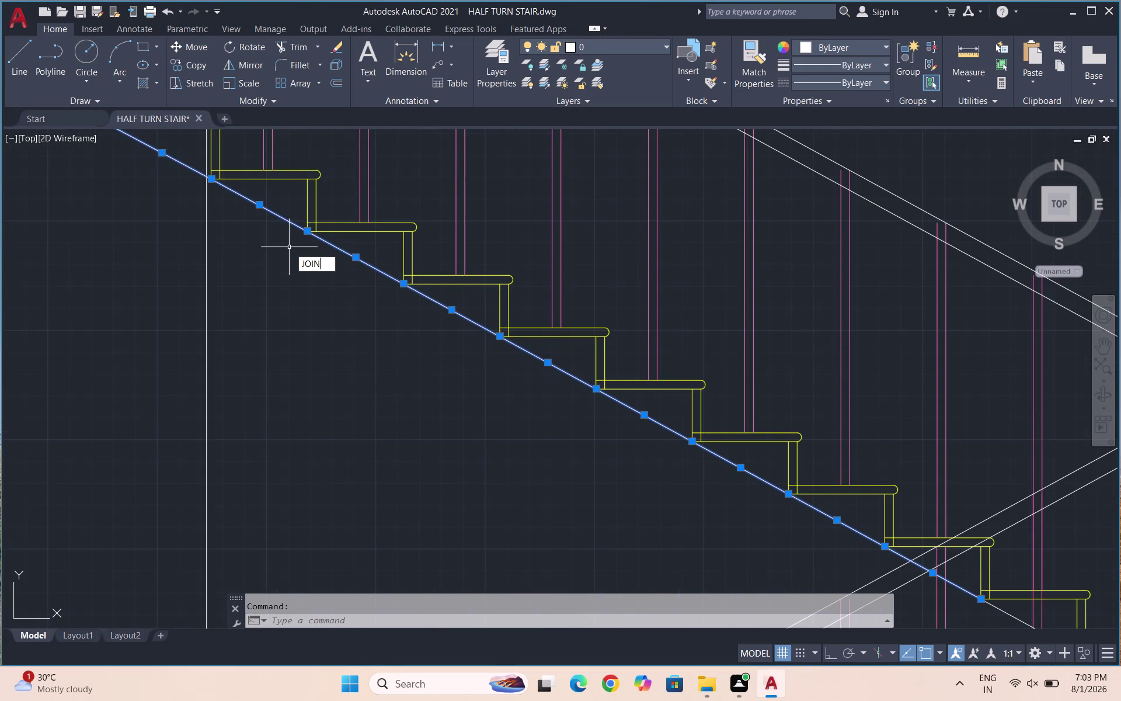
key(Return)
click(343, 250)
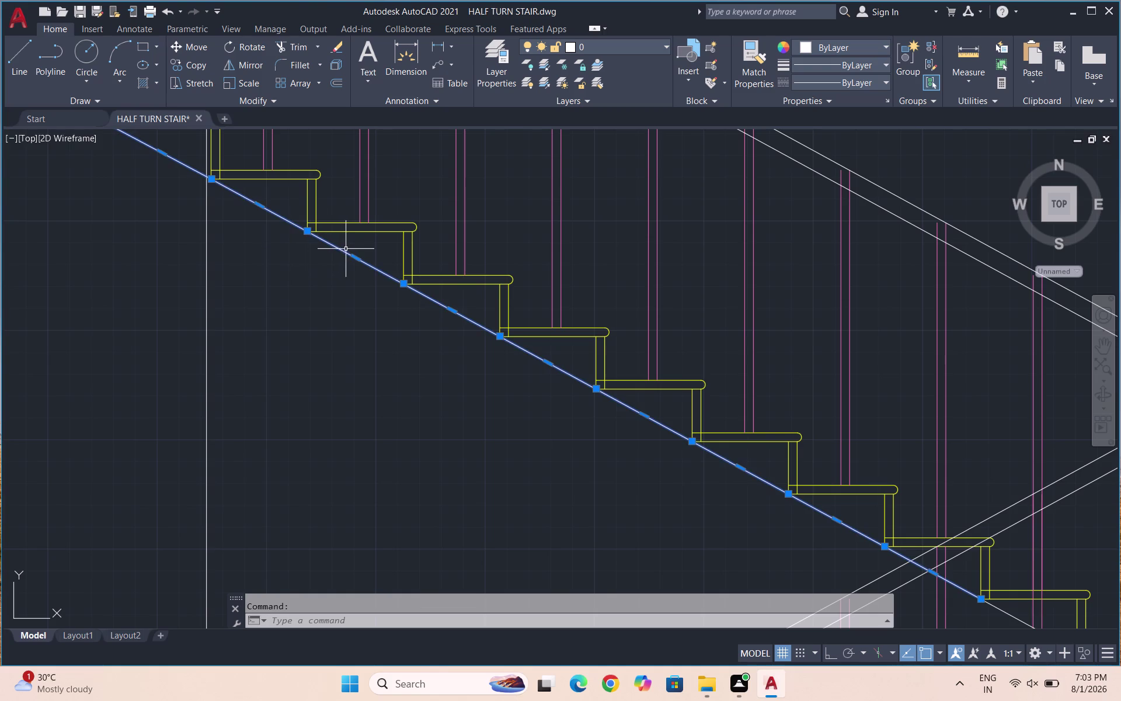
key(o)
key(Return)
Offset the nosing polyline 6" downward to create the soffit line.
text(6)
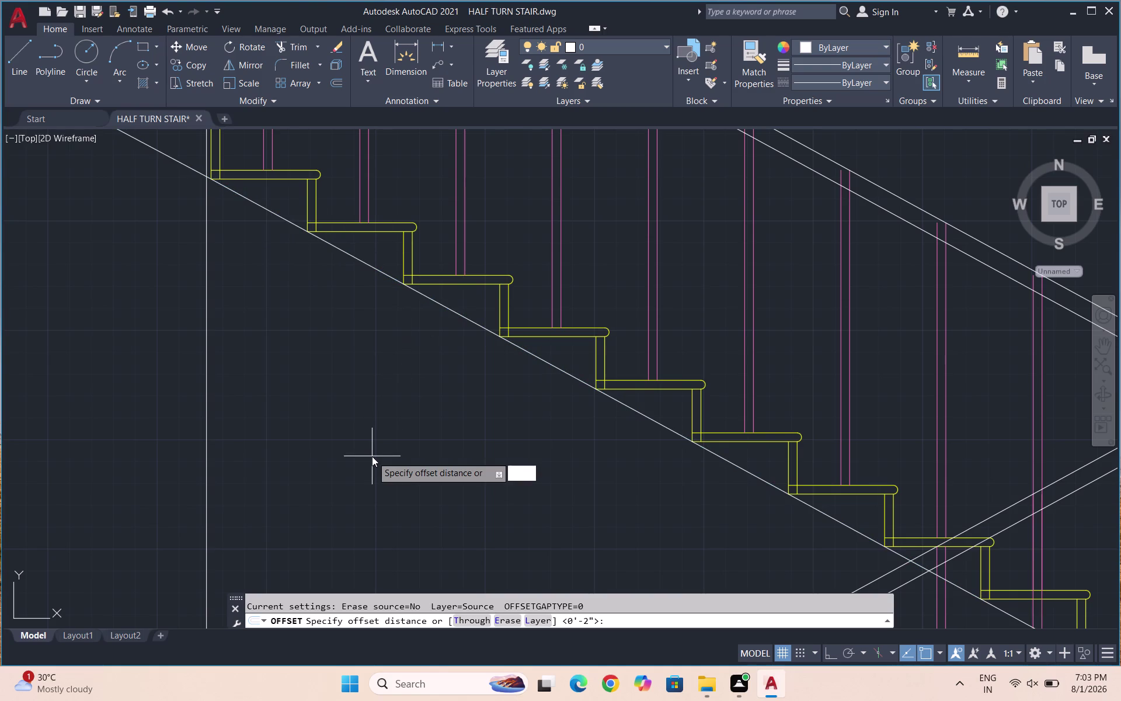
text(")
key(Return)
click(395, 437)
scroll(down, 3)
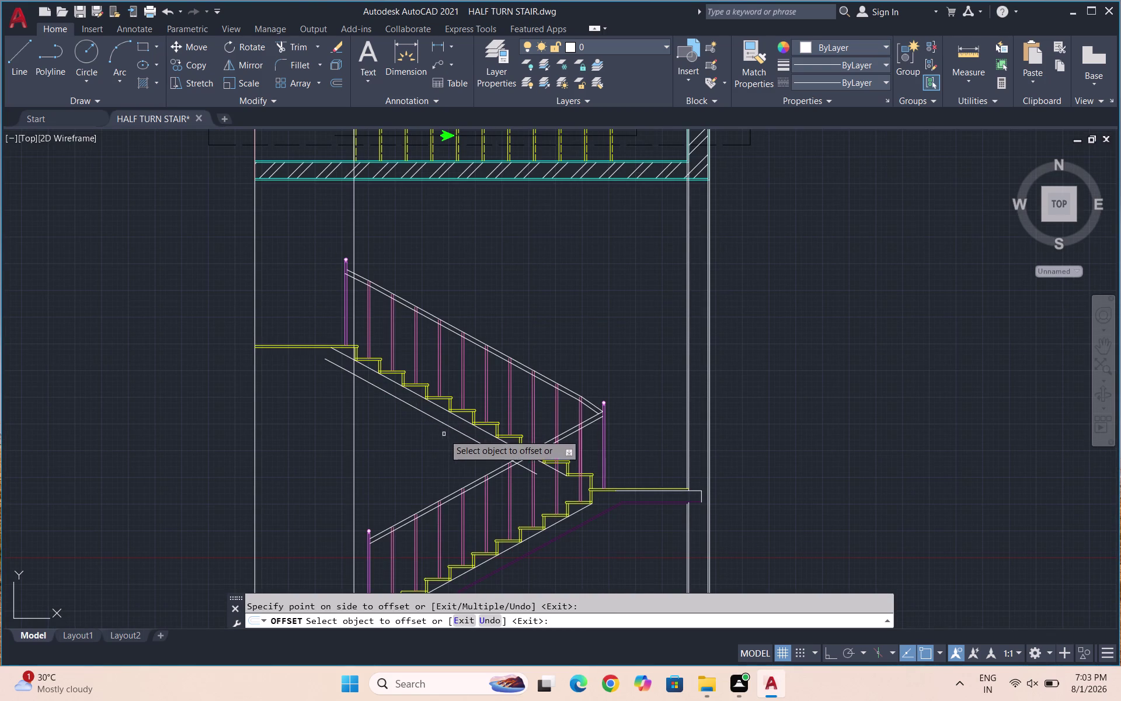
key(Escape)
Extend the new soffit line down to the lower flight with EX.
scroll(up, 3)
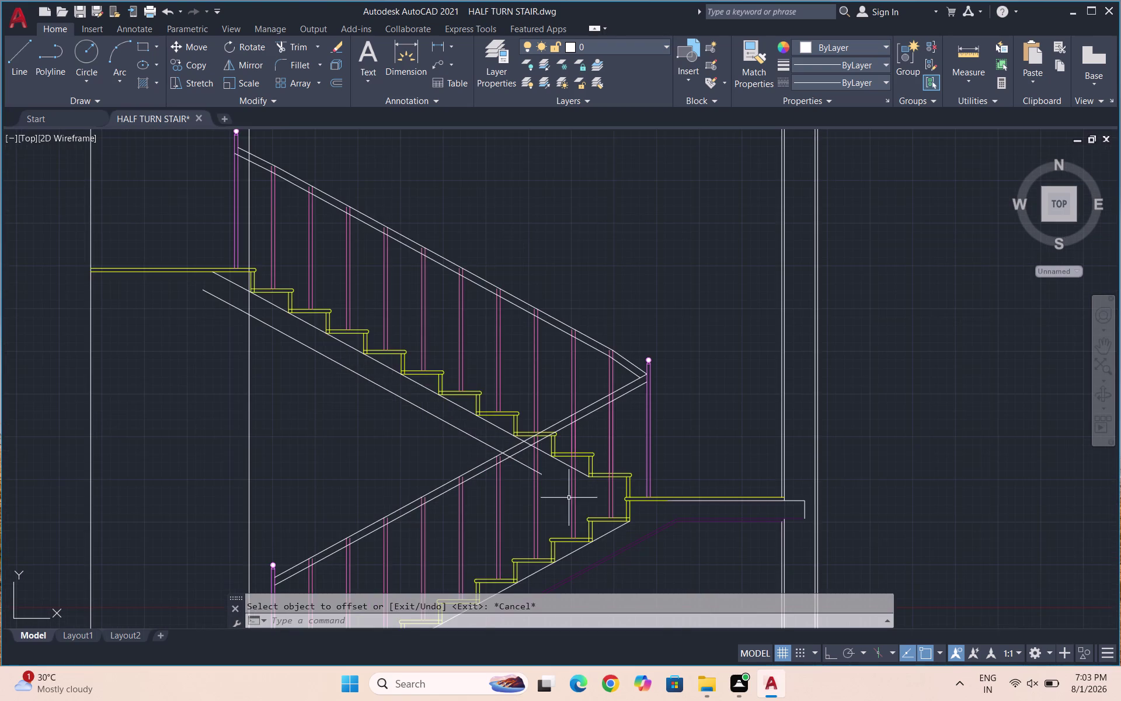
scroll(up, 3)
text(EX)
key(shift+Return)
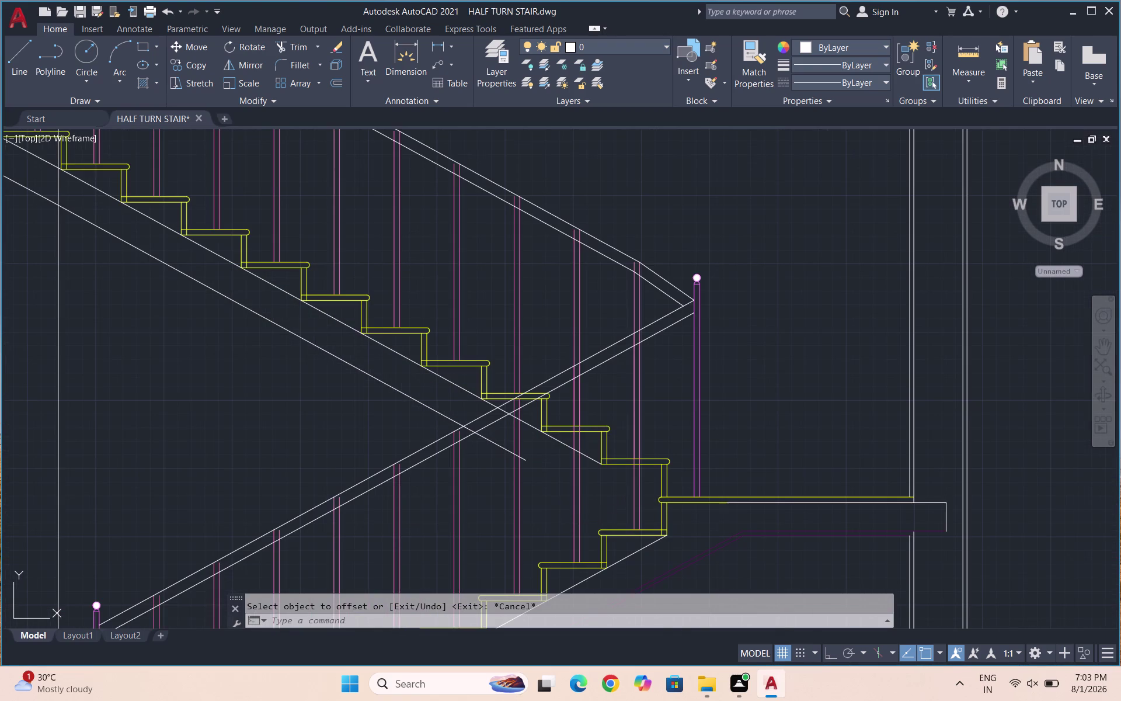
click(524, 458)
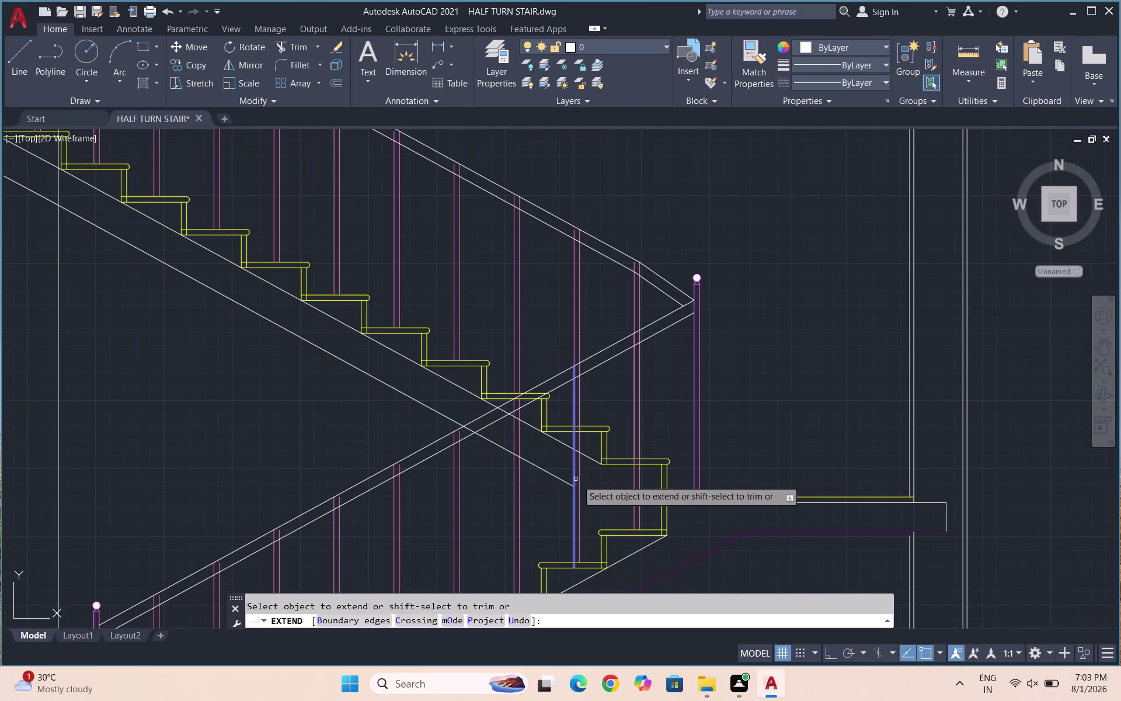
click(567, 483)
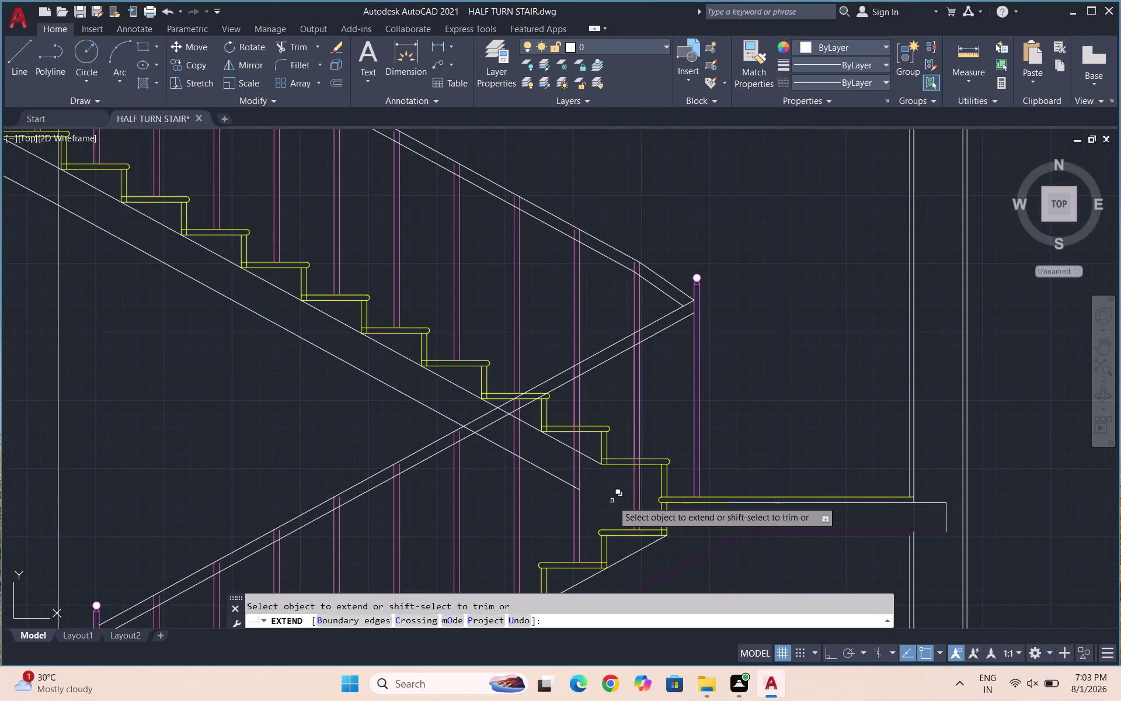
click(578, 488)
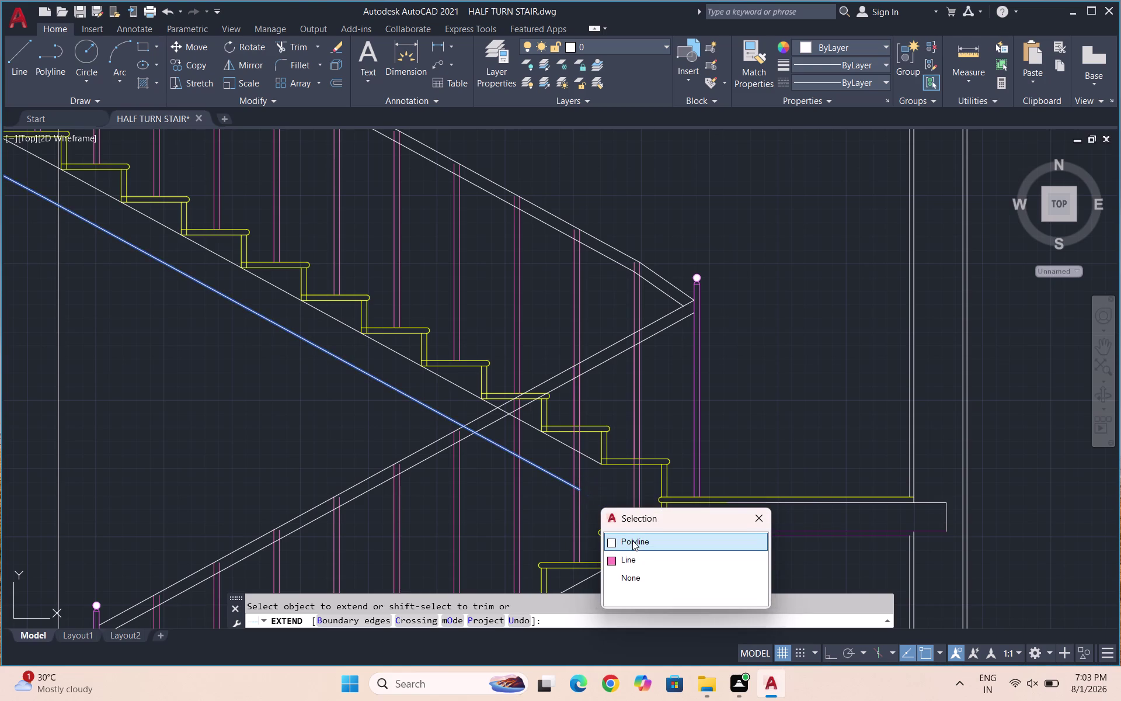
click(633, 540)
click(616, 540)
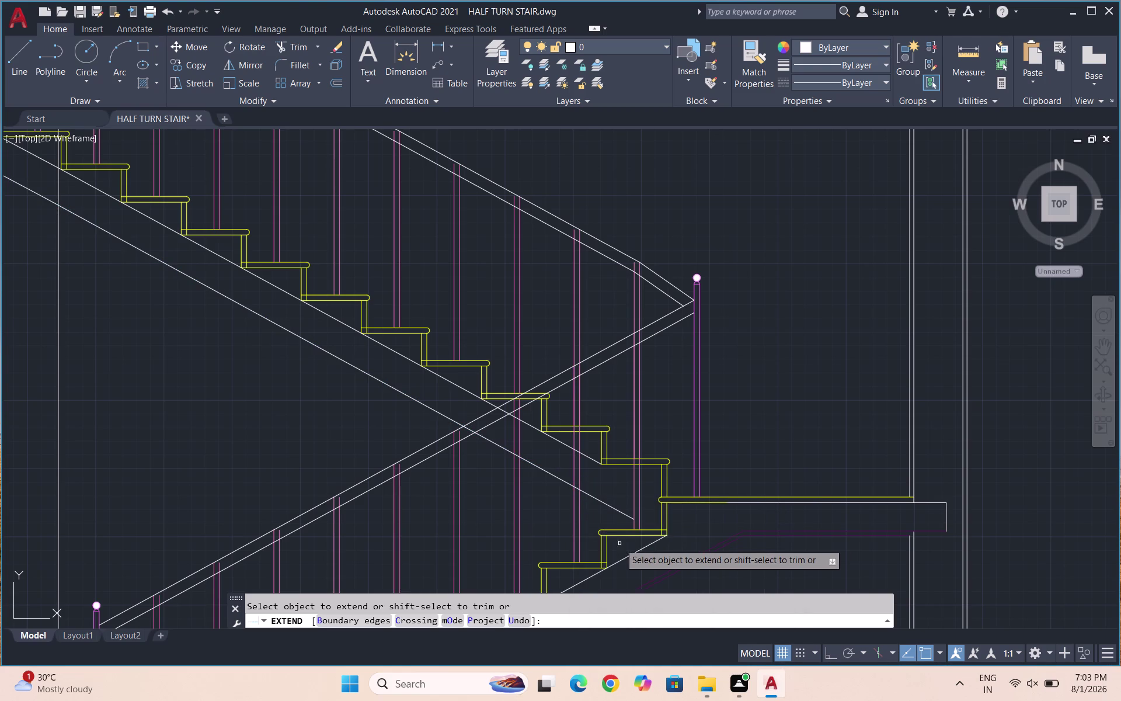
key(Escape)
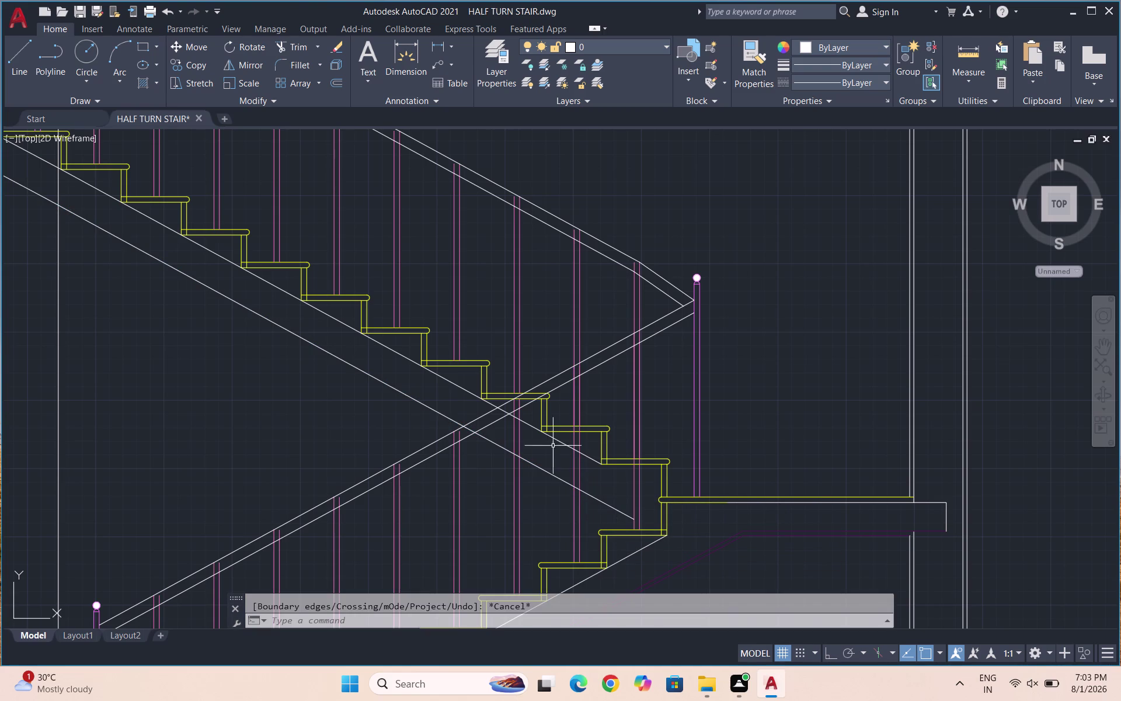
Delete both pieces of the nosing guide line.
click(562, 440)
click(524, 420)
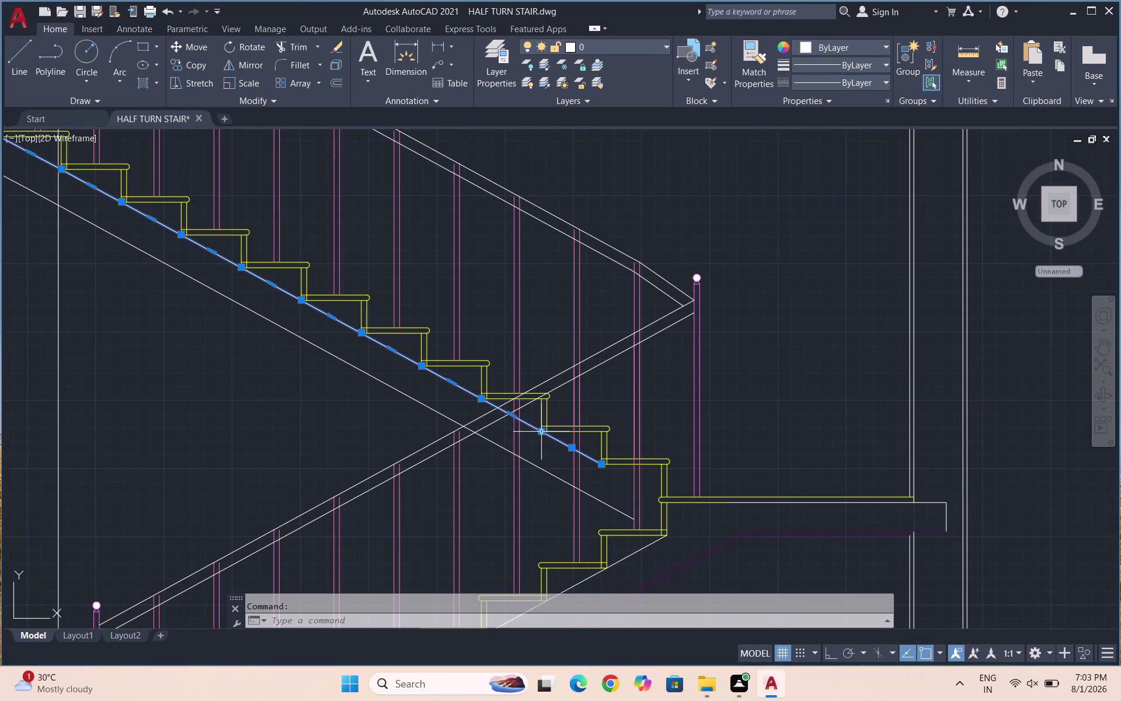
key(Delete)
scroll(down, 3)
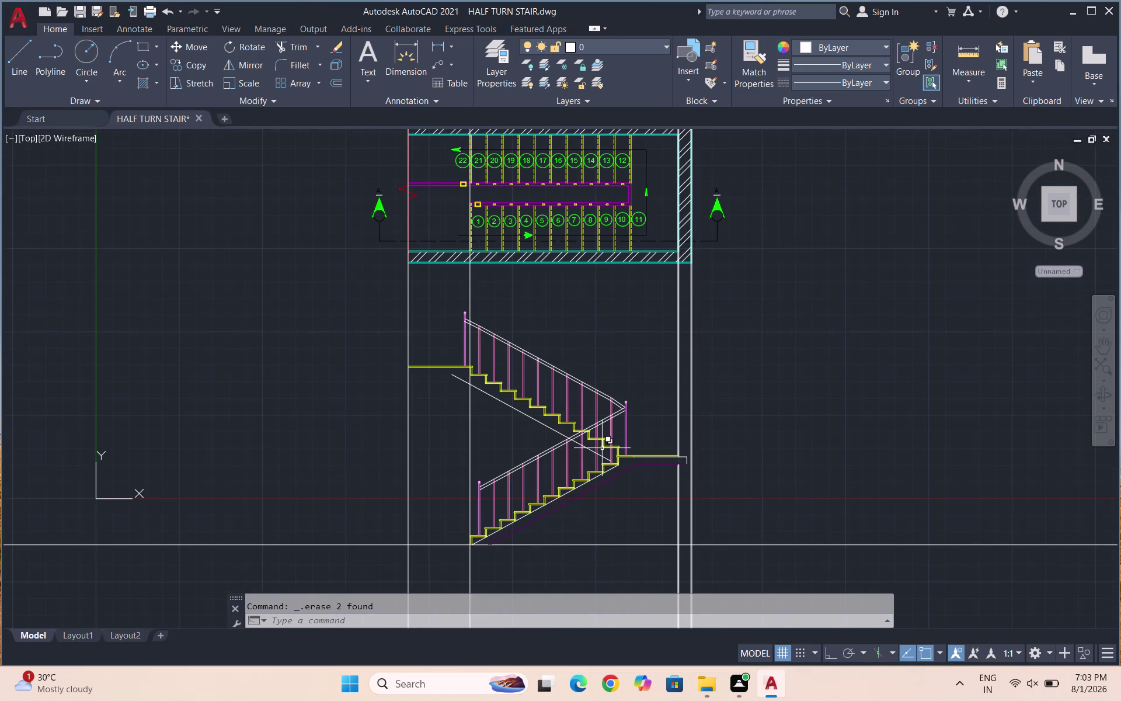
scroll(up, 3)
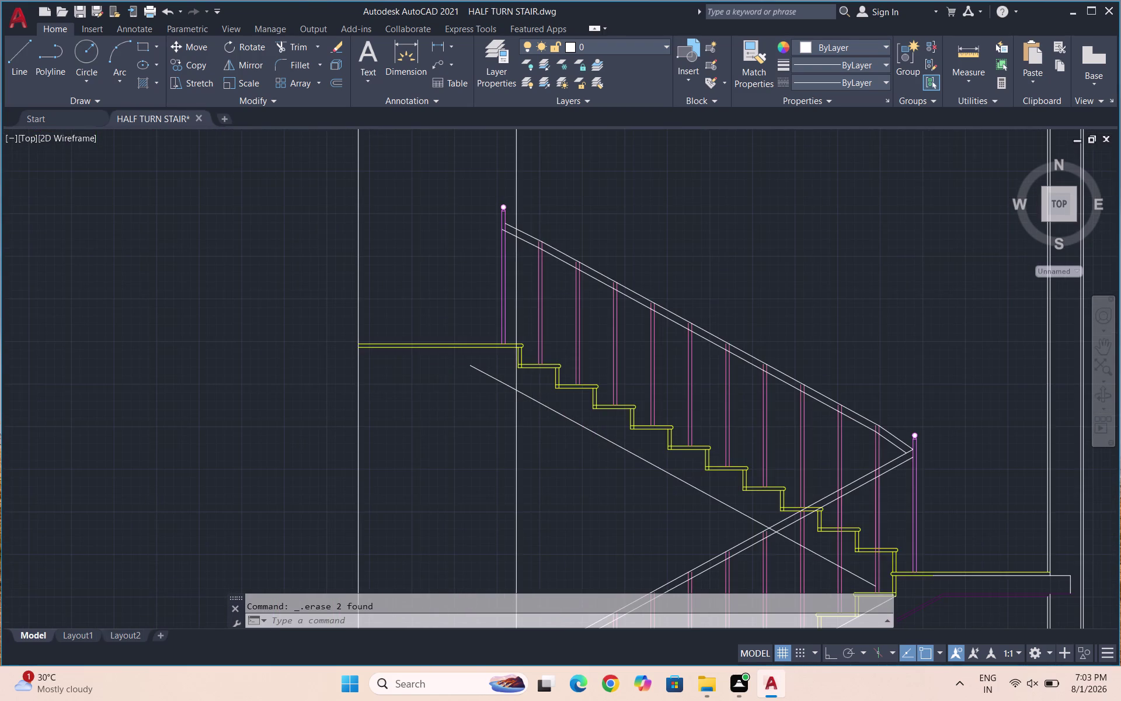
Draw a horizontal line from the wall below the top landing to the soffit's top end.
key(l)
key(shift+Return)
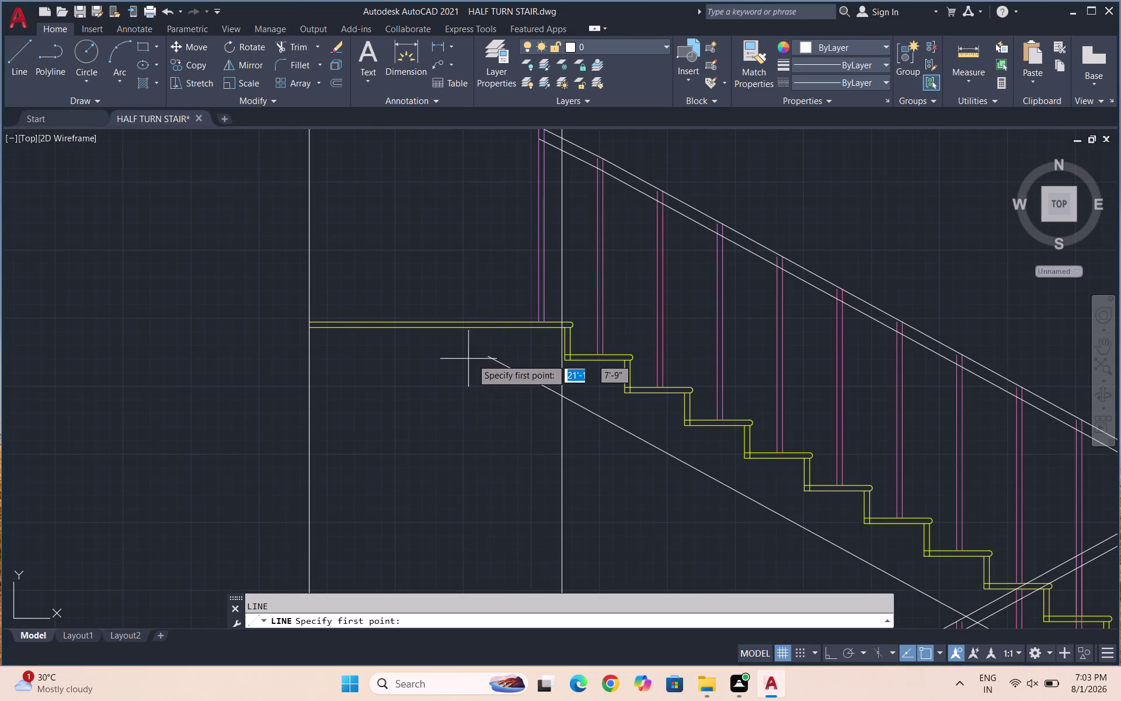
click(492, 355)
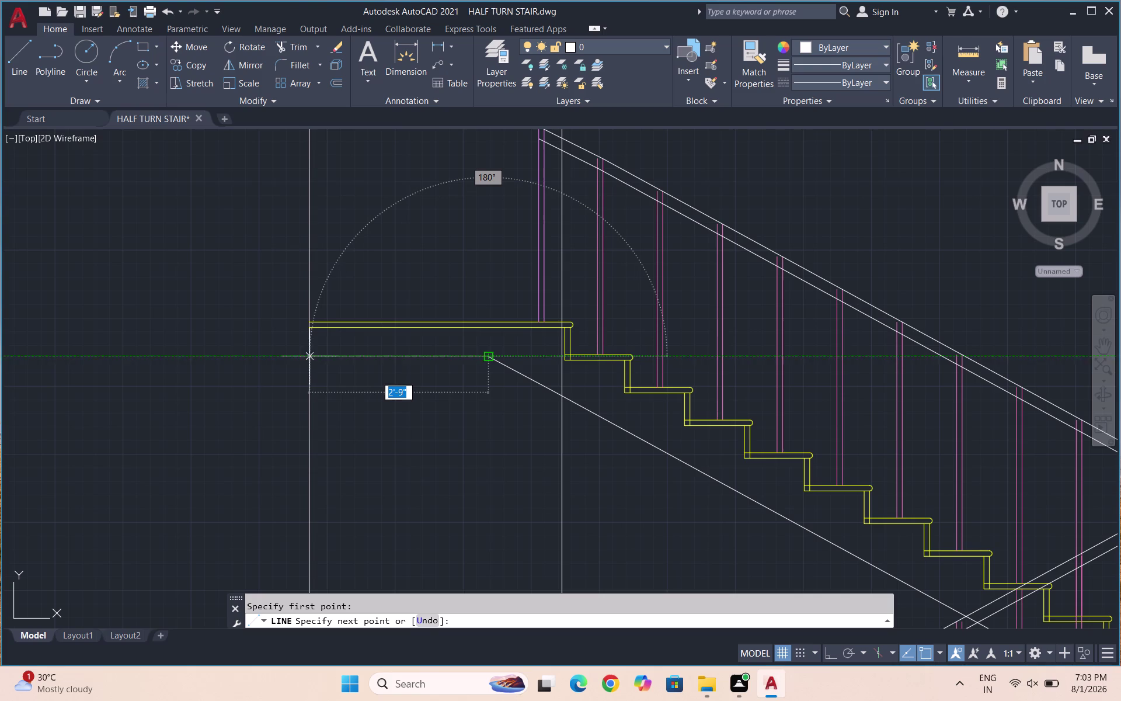
click(308, 356)
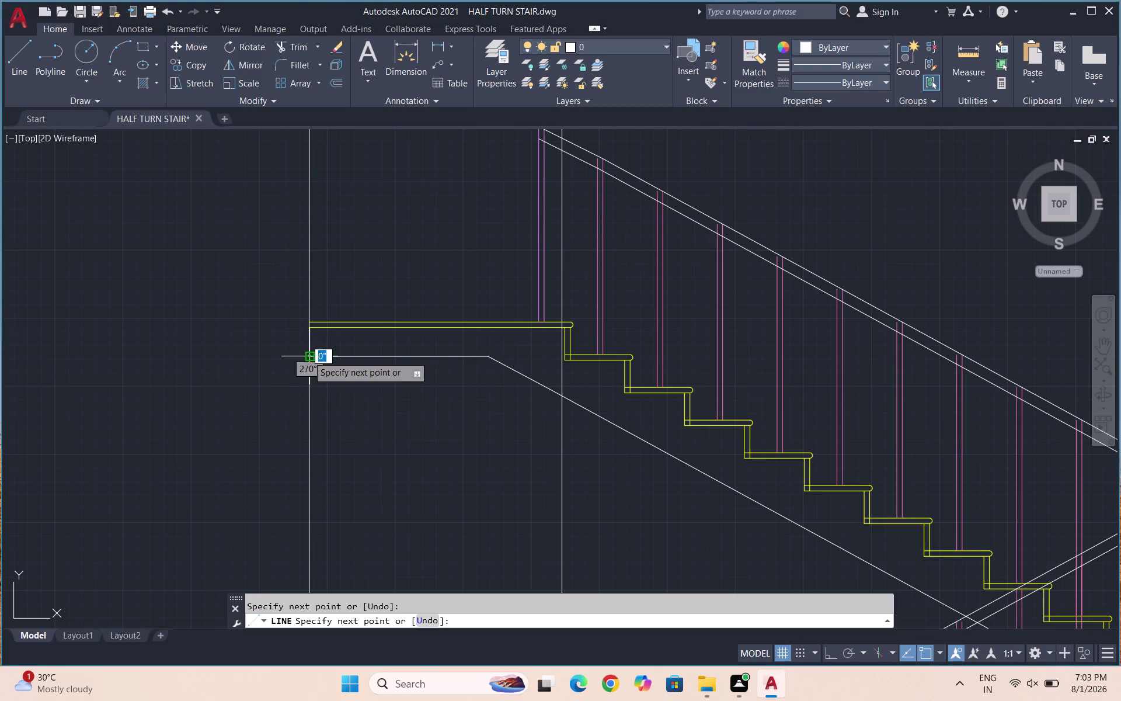
key(Escape)
scroll(down, 3)
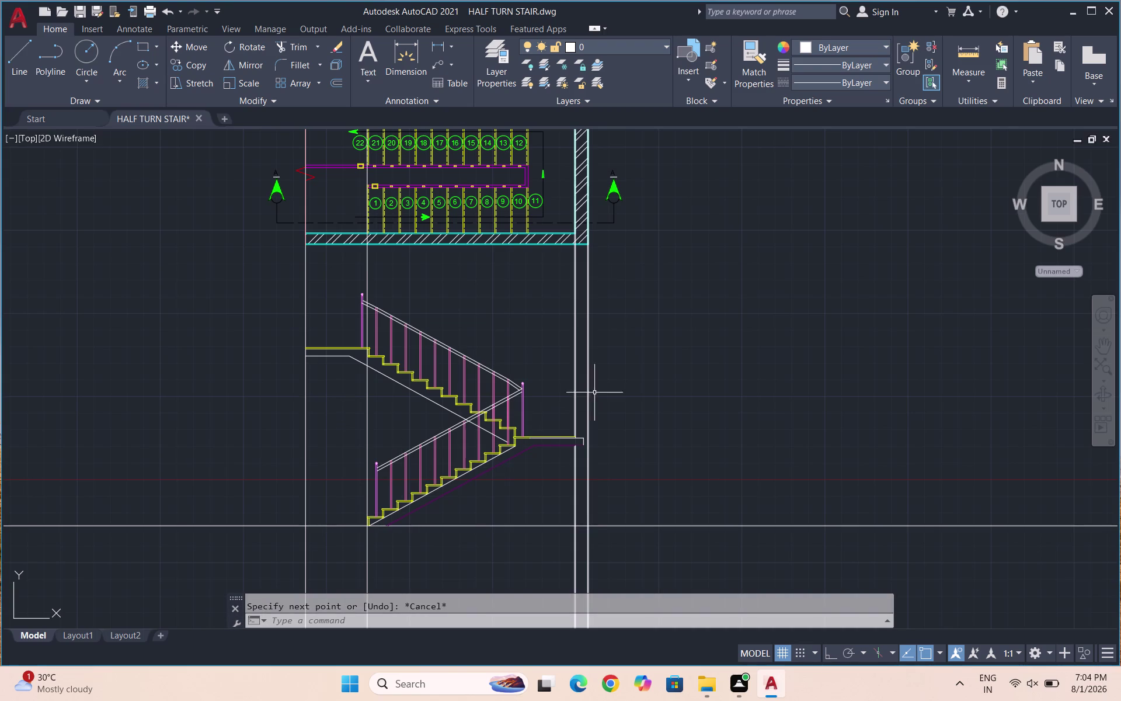
scroll(down, 3)
scroll(up, 3)
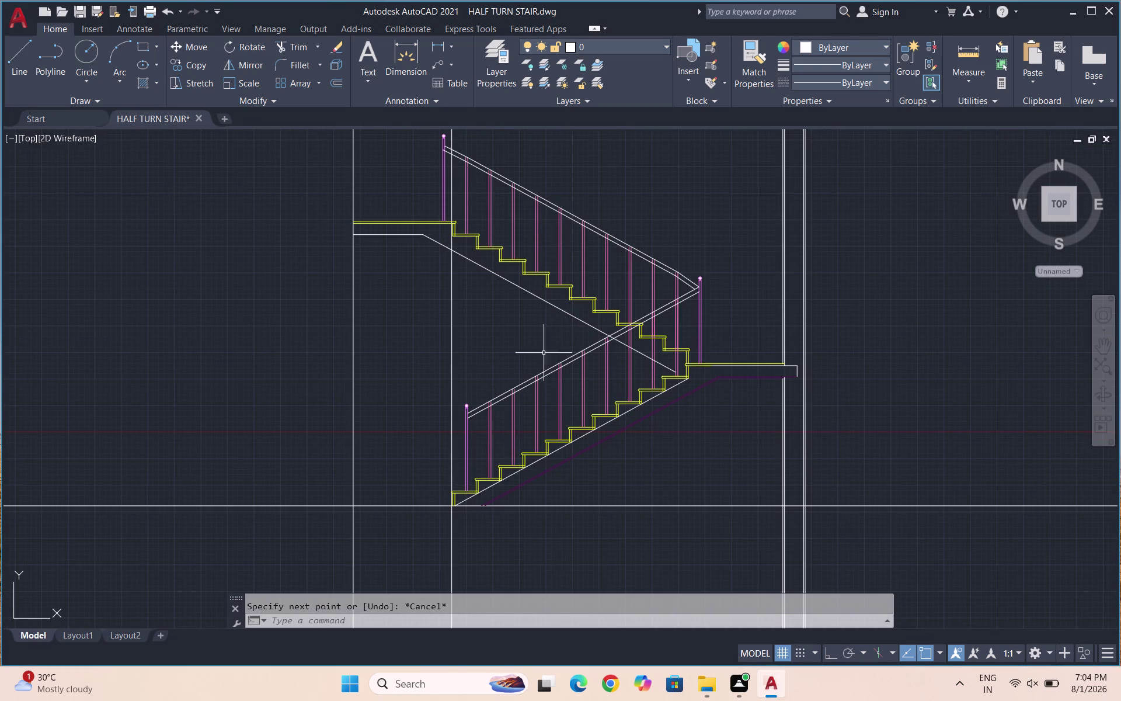
scroll(up, 3)
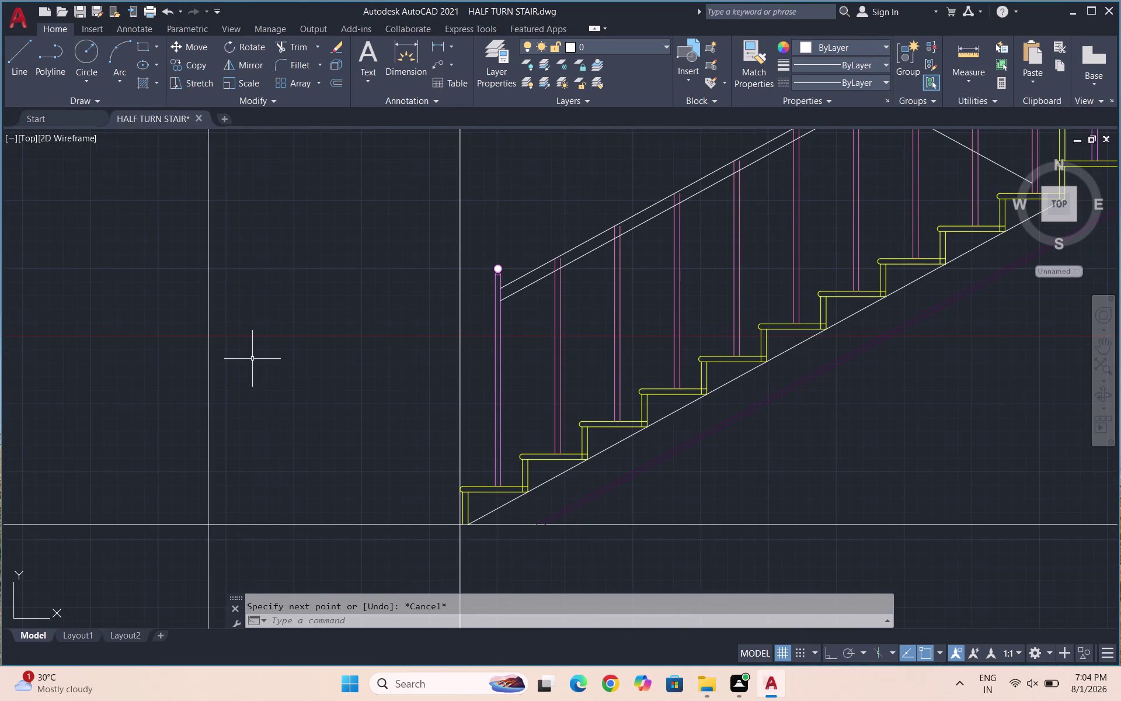
Write a single-line text letter 'A' beside the stair elevation.
key(Escape)
key(Escape)
key(d)
key(t)
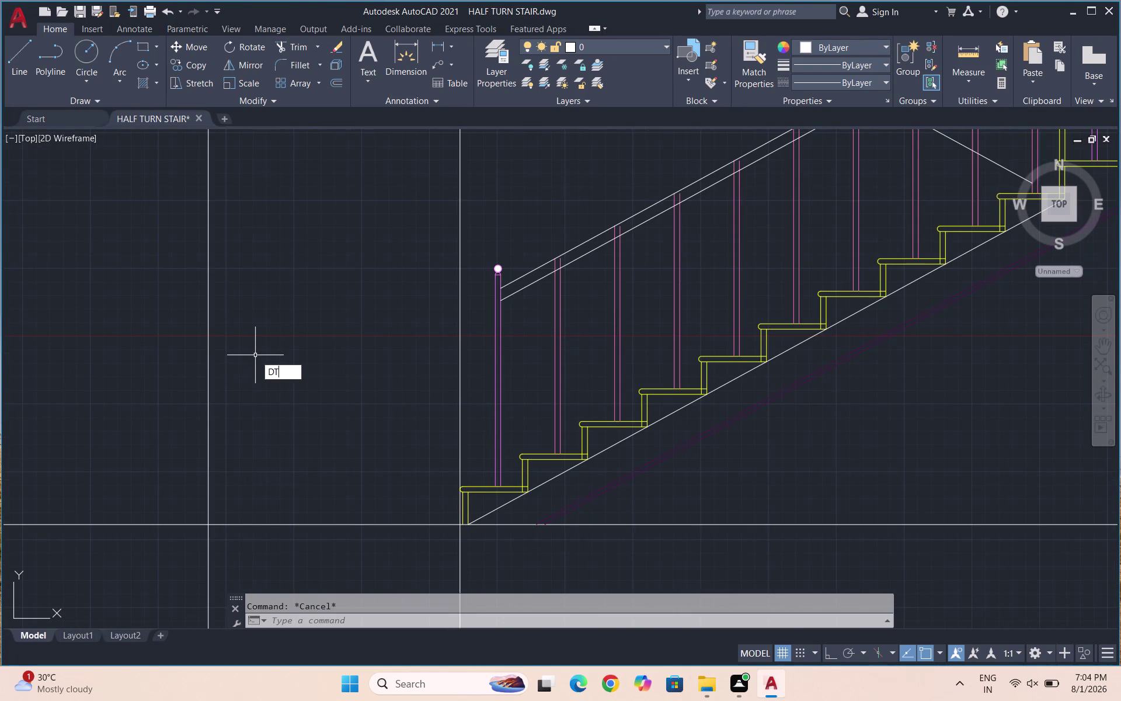
key(Return)
click(291, 299)
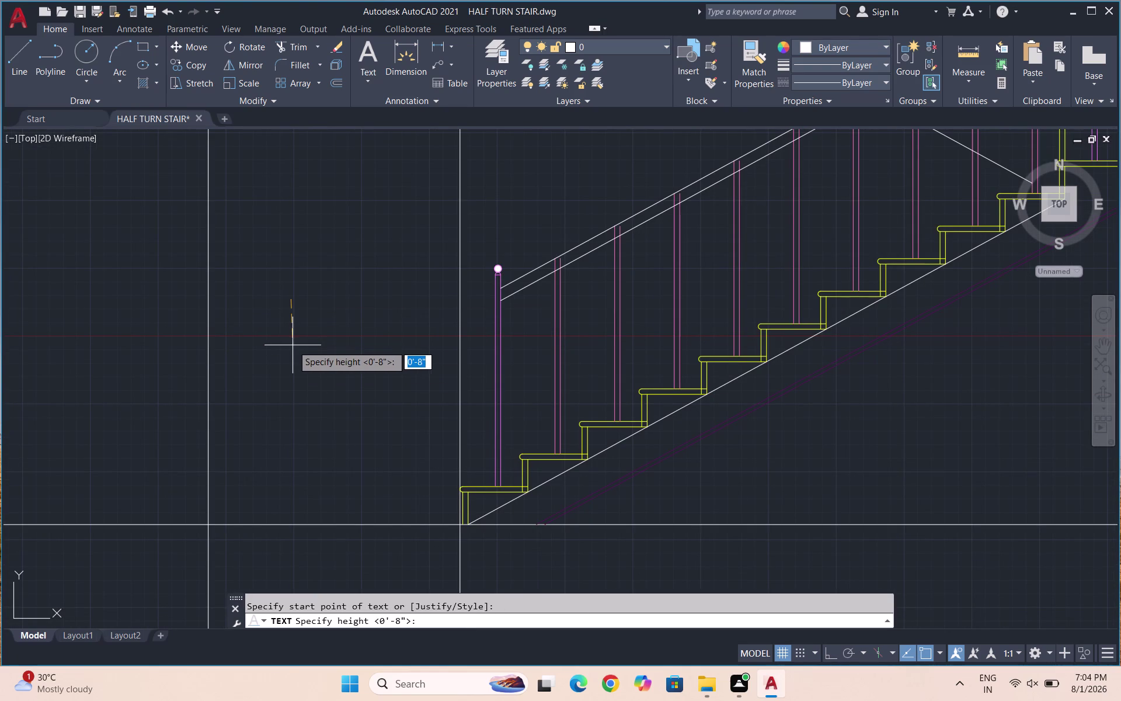
key(F8)
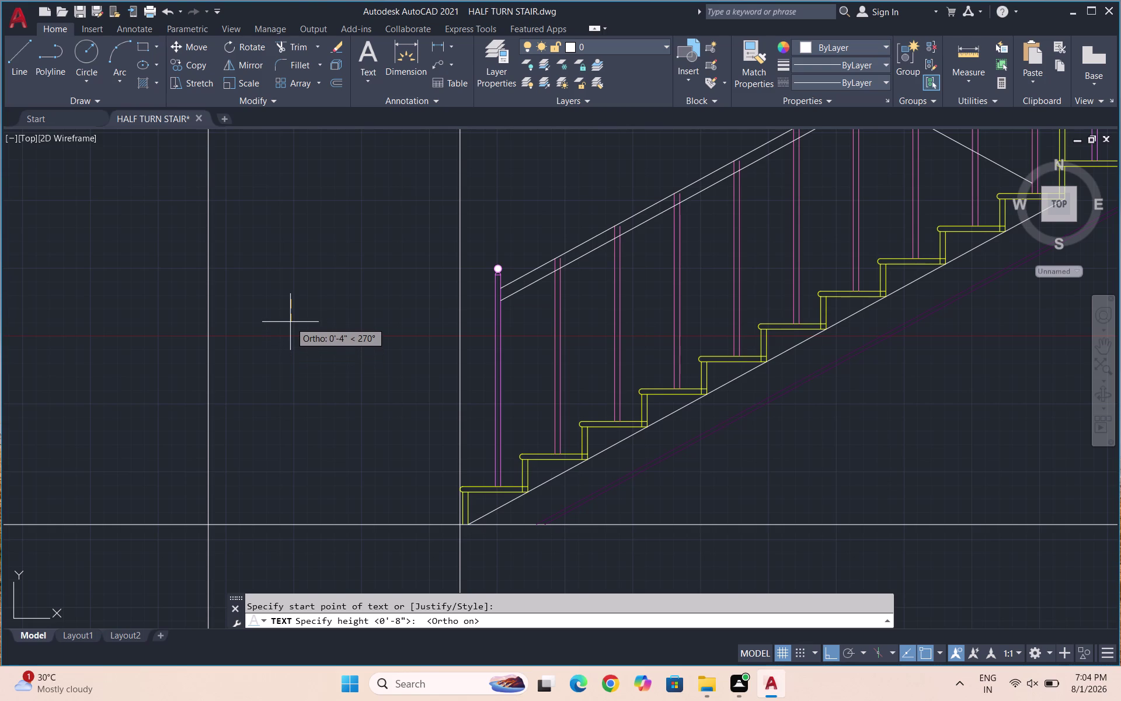
click(290, 322)
click(290, 322)
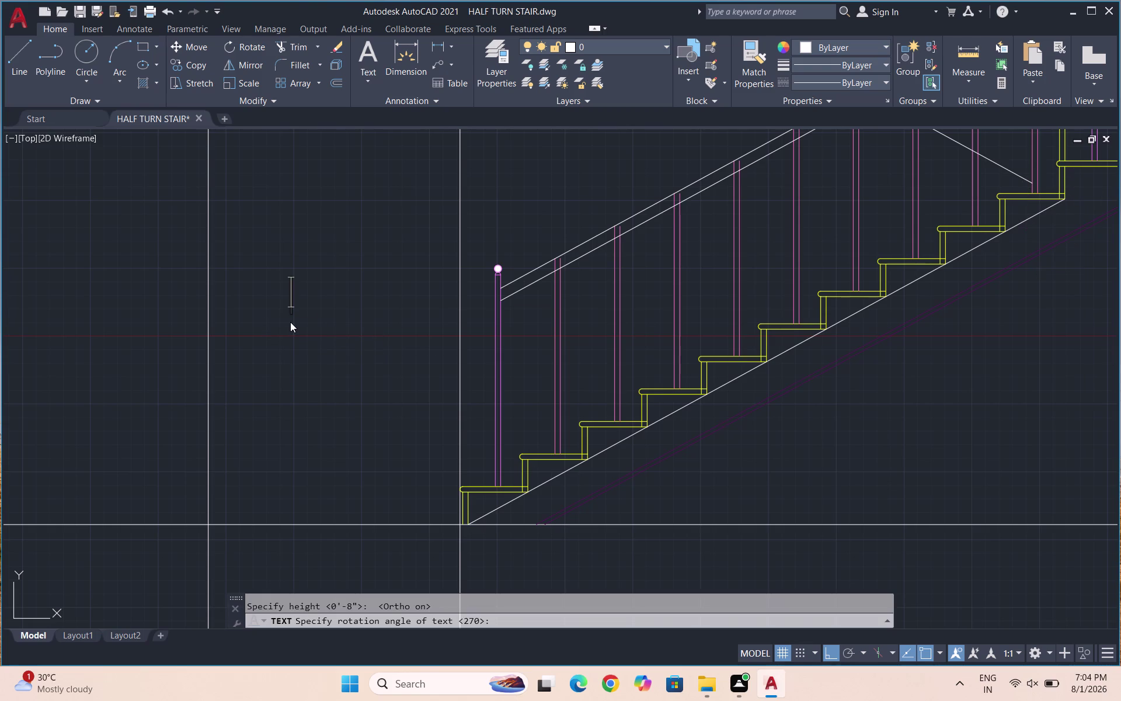
key(a)
key(Return)
click(338, 339)
key(Escape)
Rotate the A label upright.
click(312, 327)
click(284, 285)
text(R)
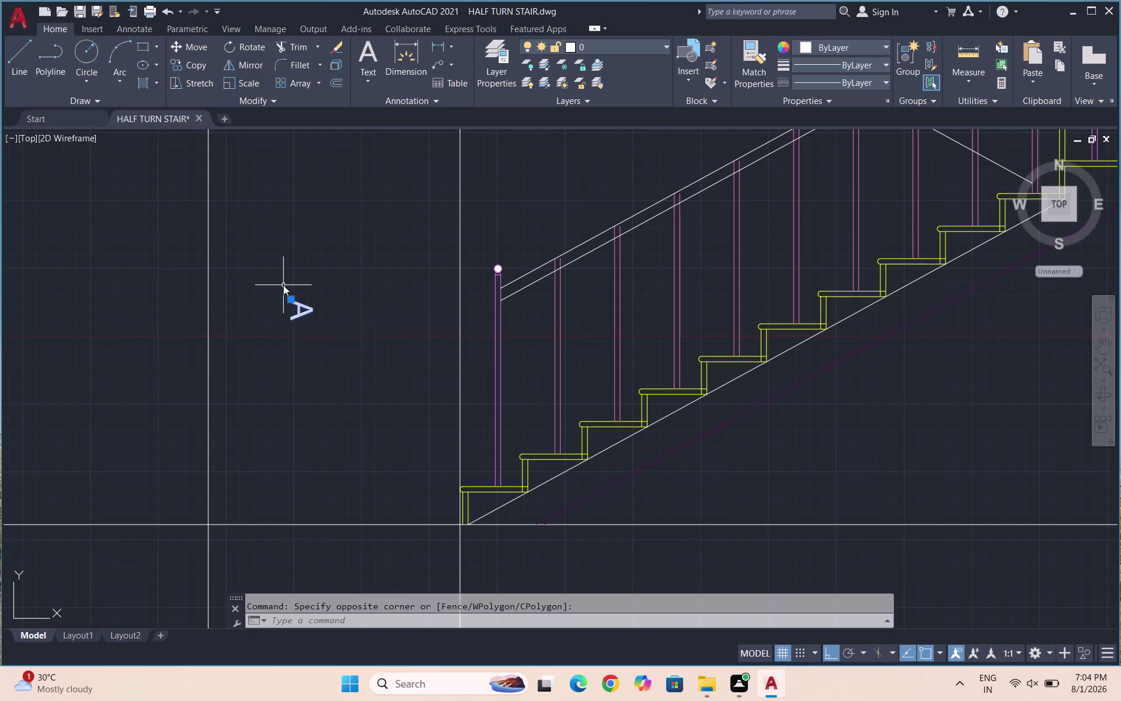
text(O)
key(Return)
click(291, 296)
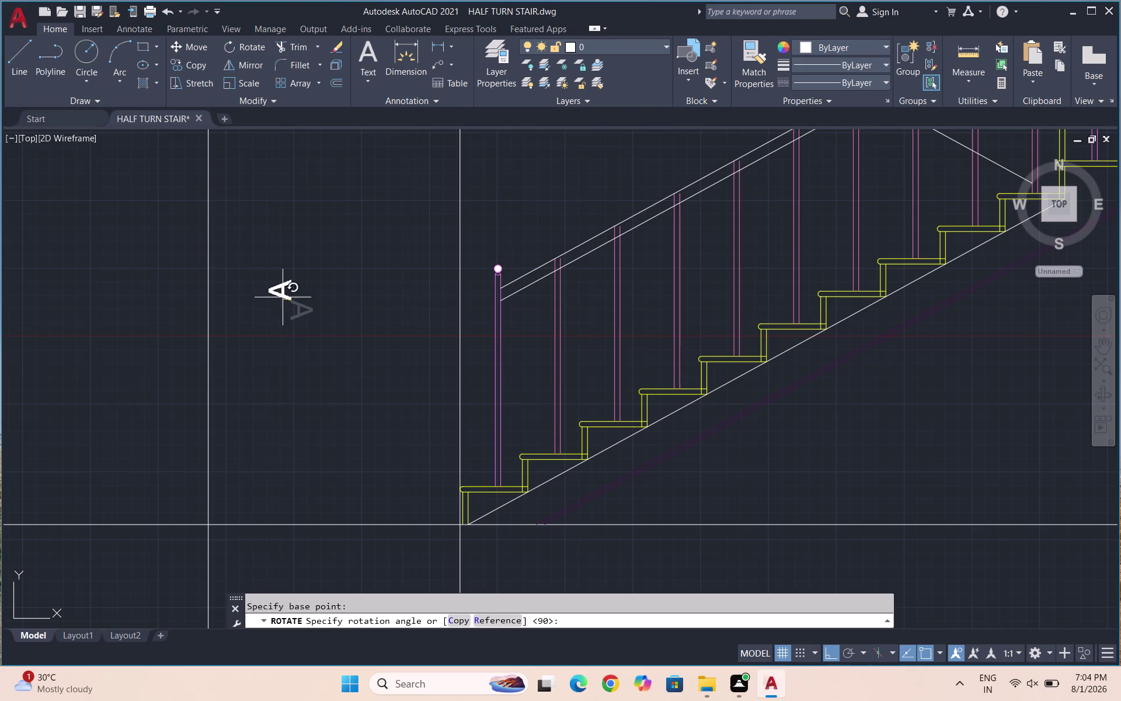
click(284, 287)
Start scaling the A label from a base point.
drag(337, 315, 326, 311)
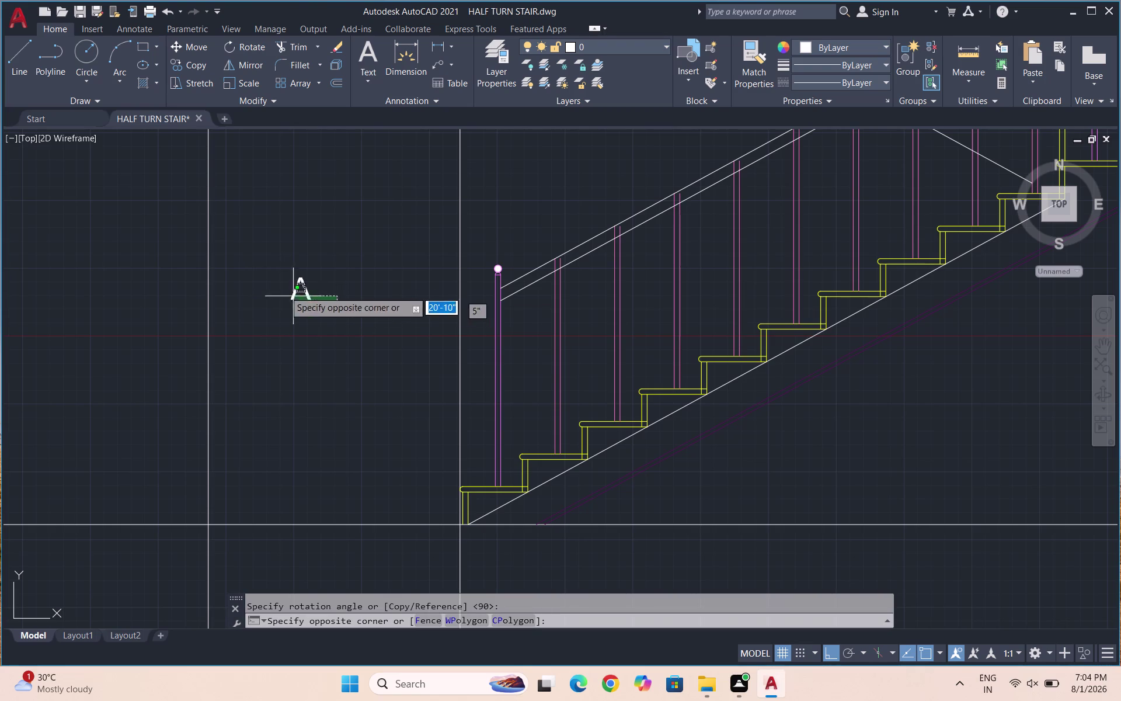
click(265, 276)
key(s)
key(c)
key(Return)
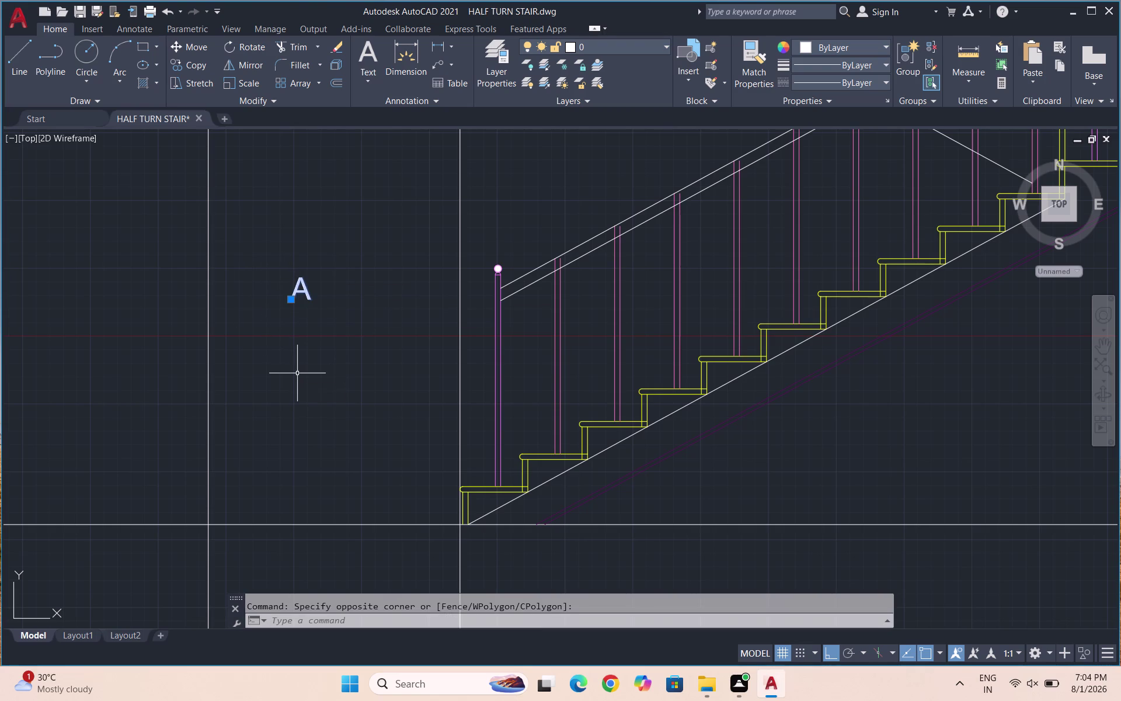
click(305, 295)
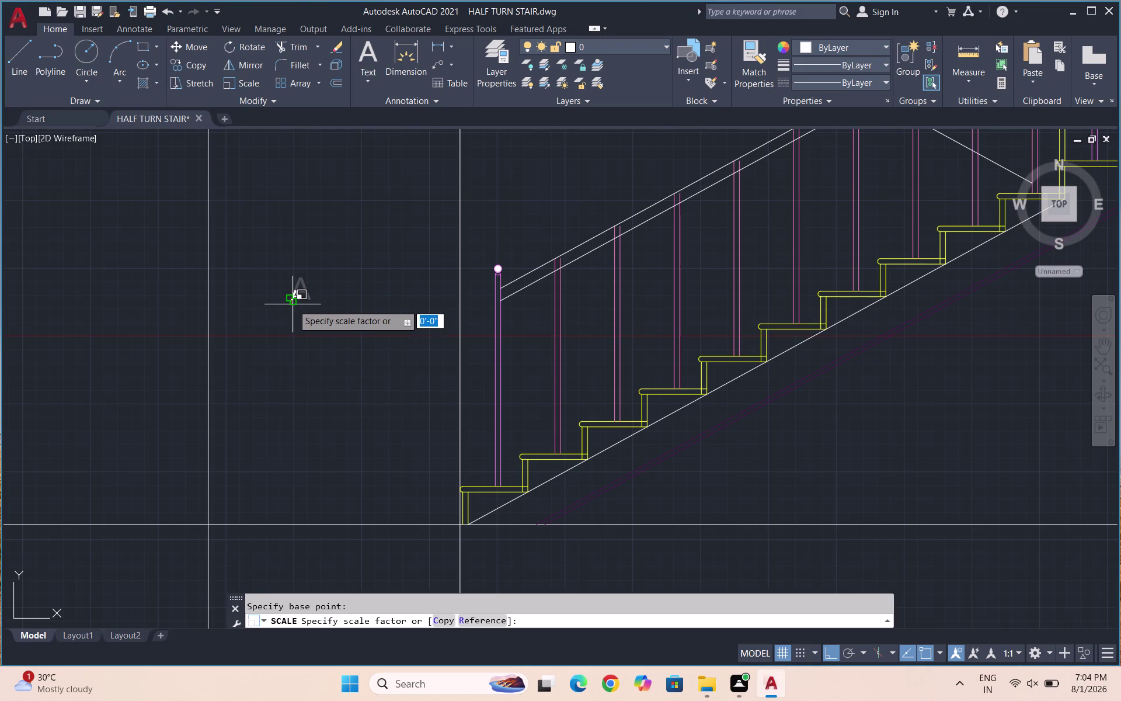
click(300, 298)
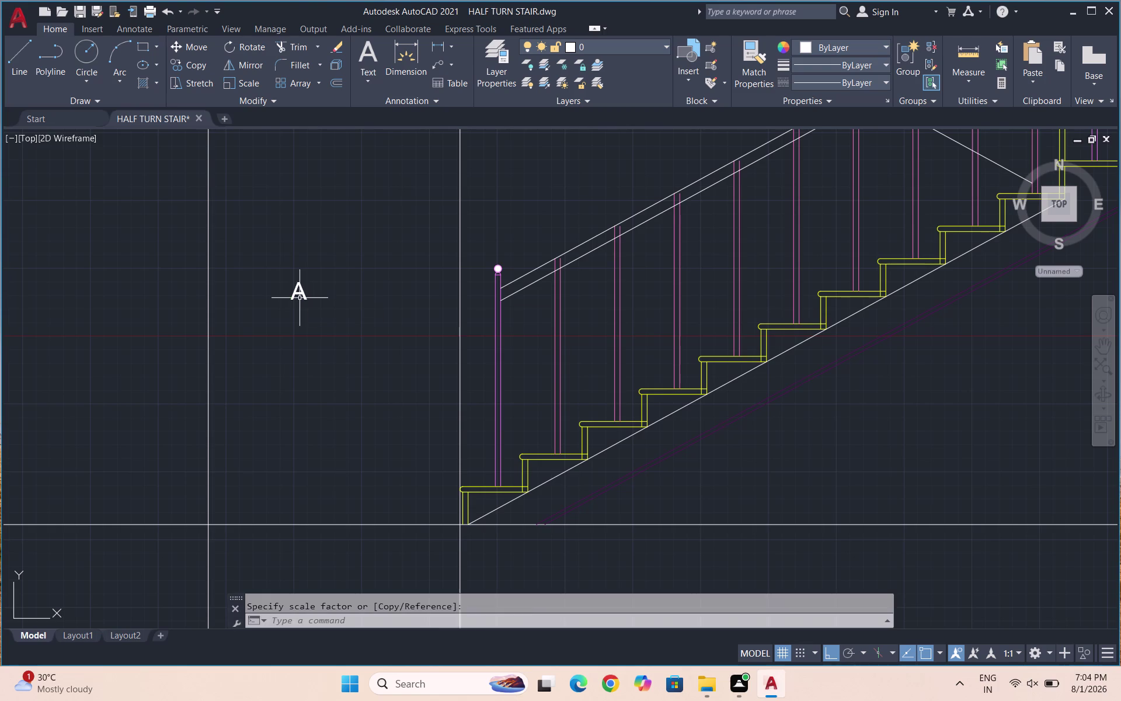
Select the A label and start the COPY command.
drag(317, 318, 308, 309)
click(275, 282)
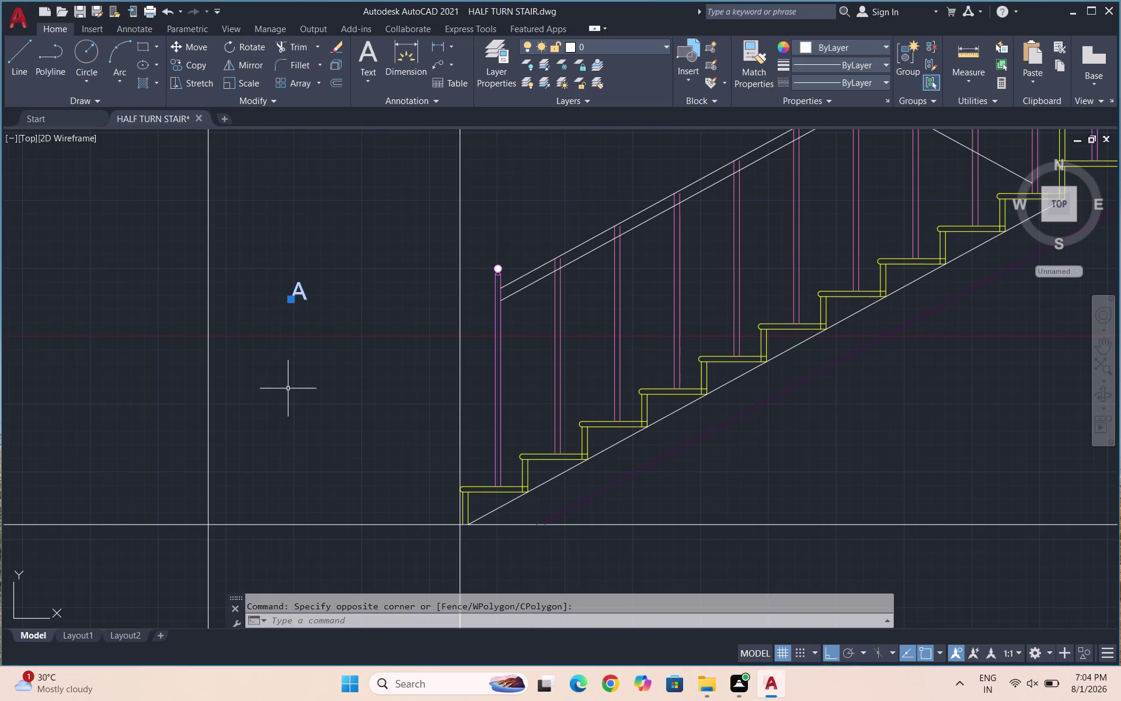
key(c)
key(o)
key(Return)
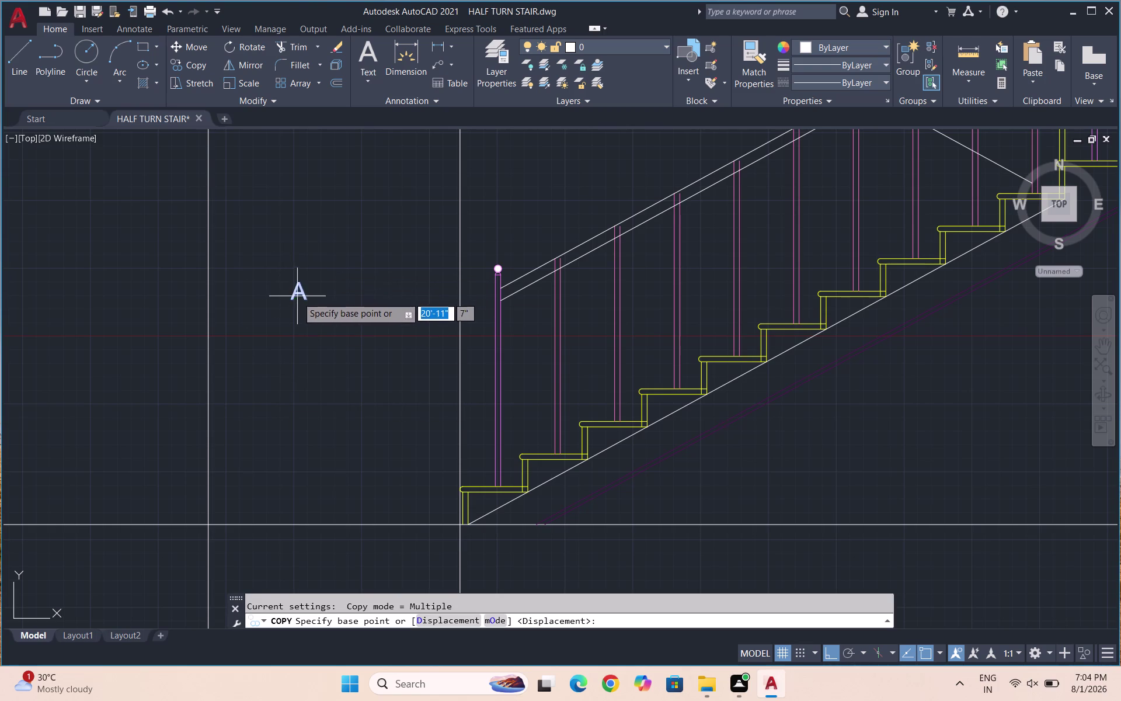
Pick the A's base point, turn Ortho off, and copy it onto the first three lower treads.
click(297, 297)
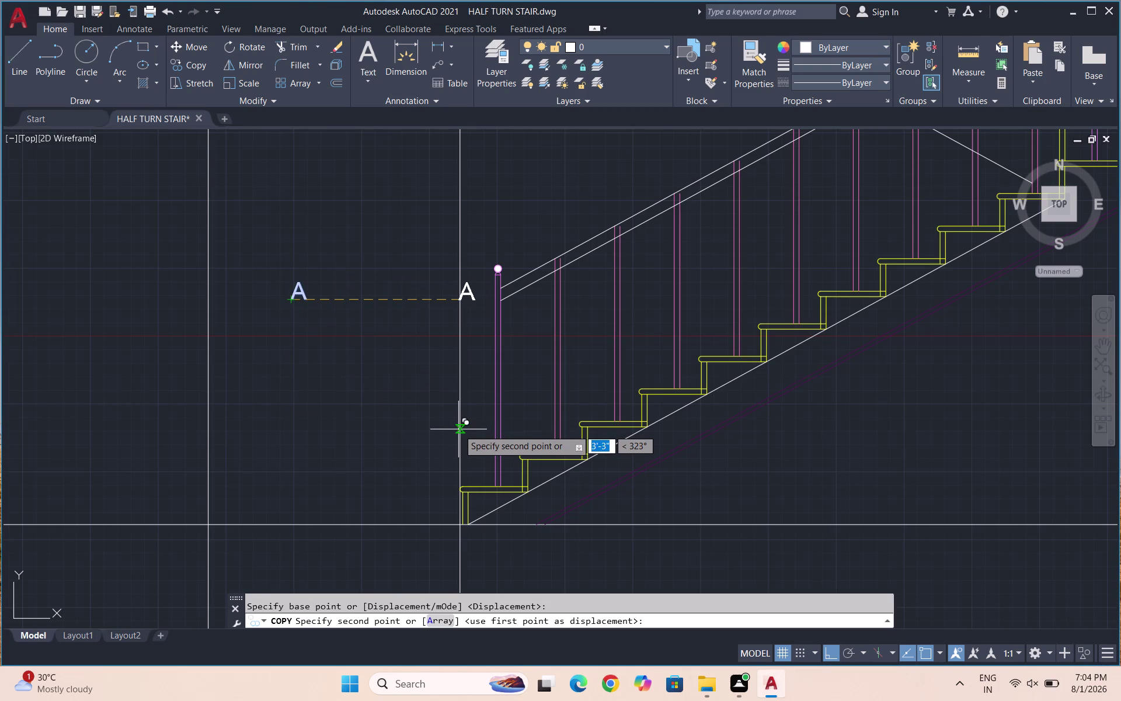
key(F8)
scroll(up, 3)
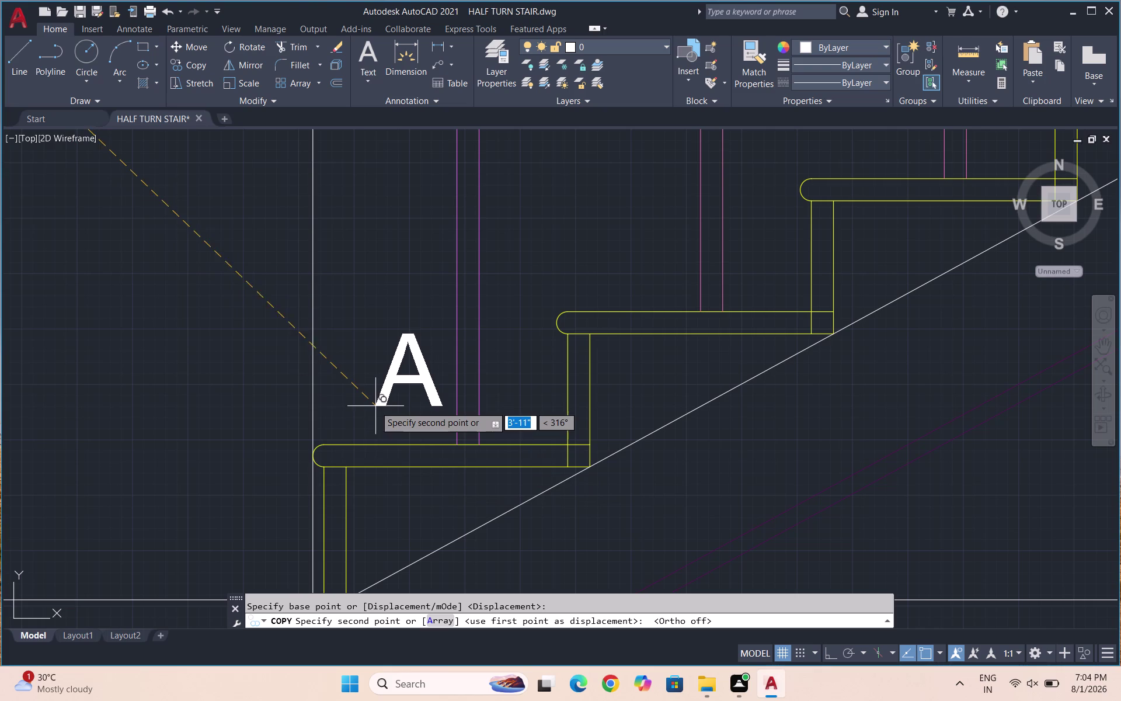
click(354, 407)
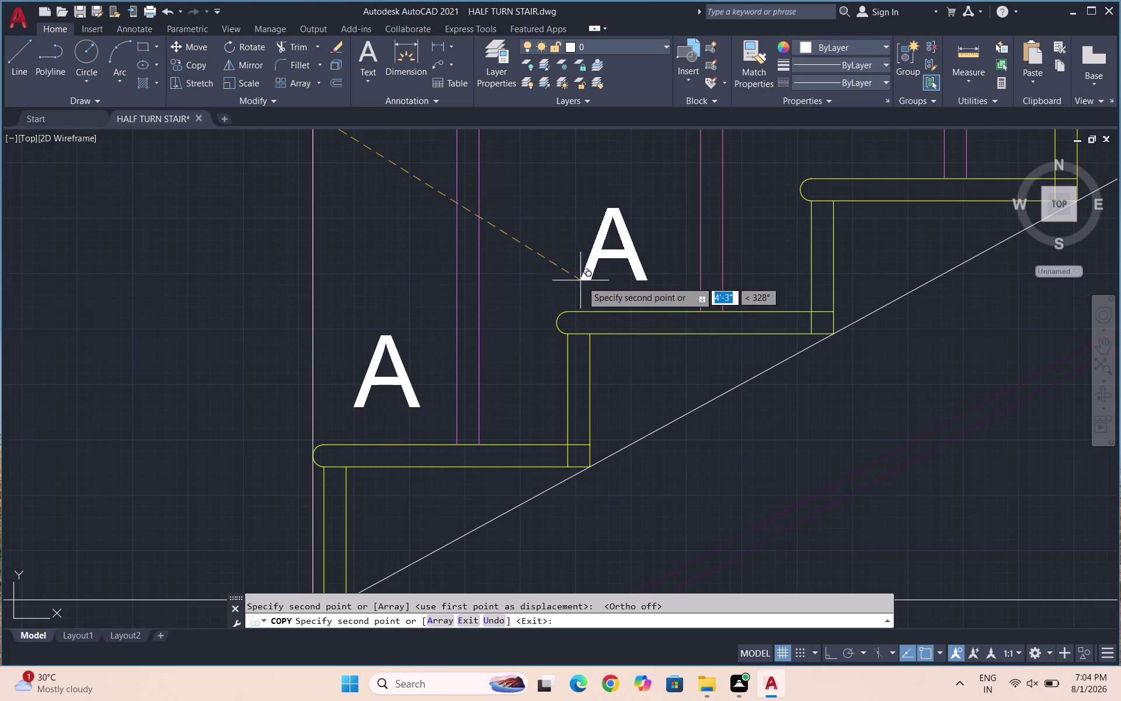
click(595, 283)
scroll(down, 3)
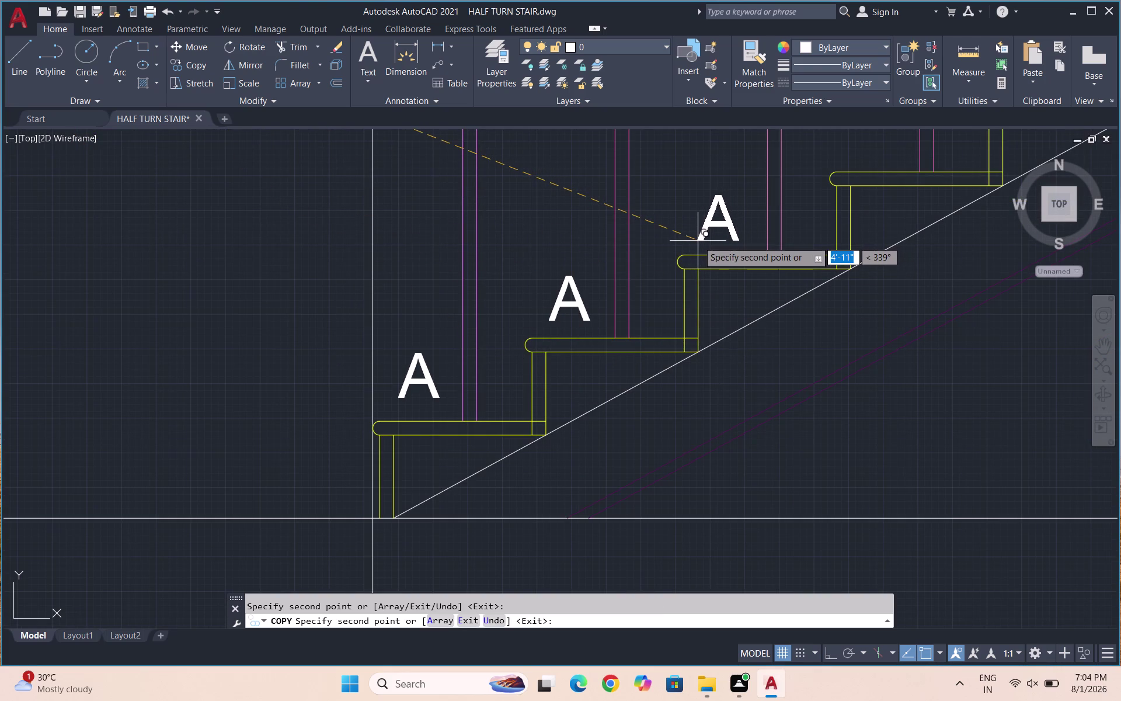
click(697, 240)
scroll(down, 3)
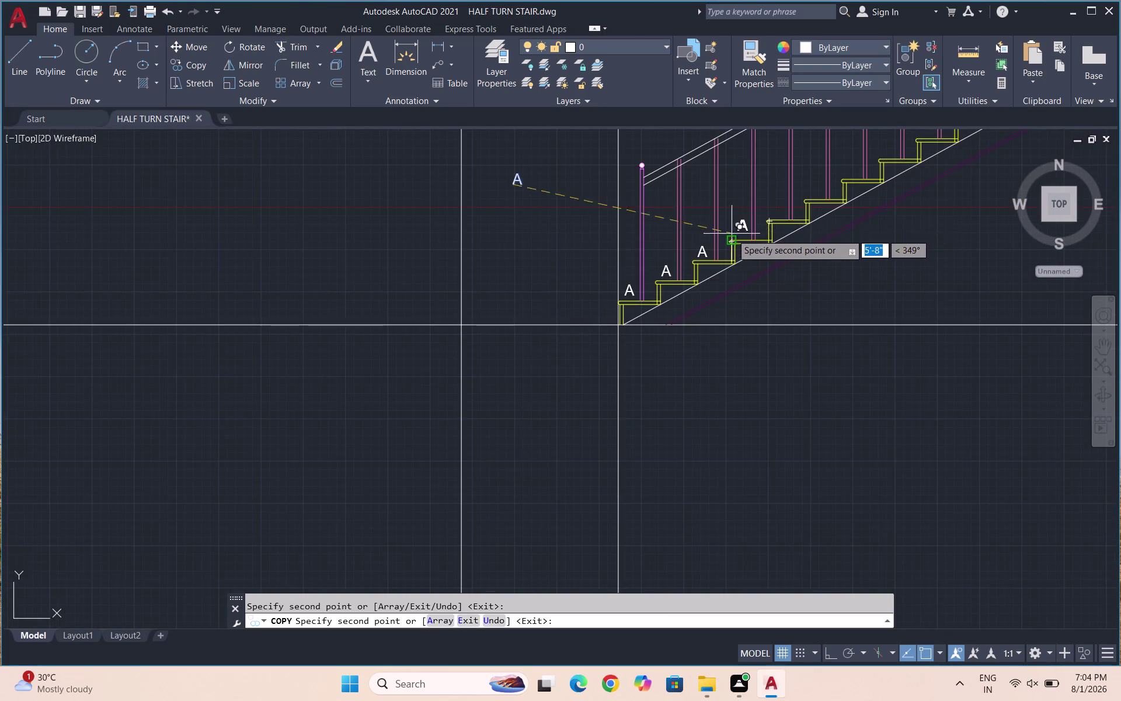
scroll(up, 3)
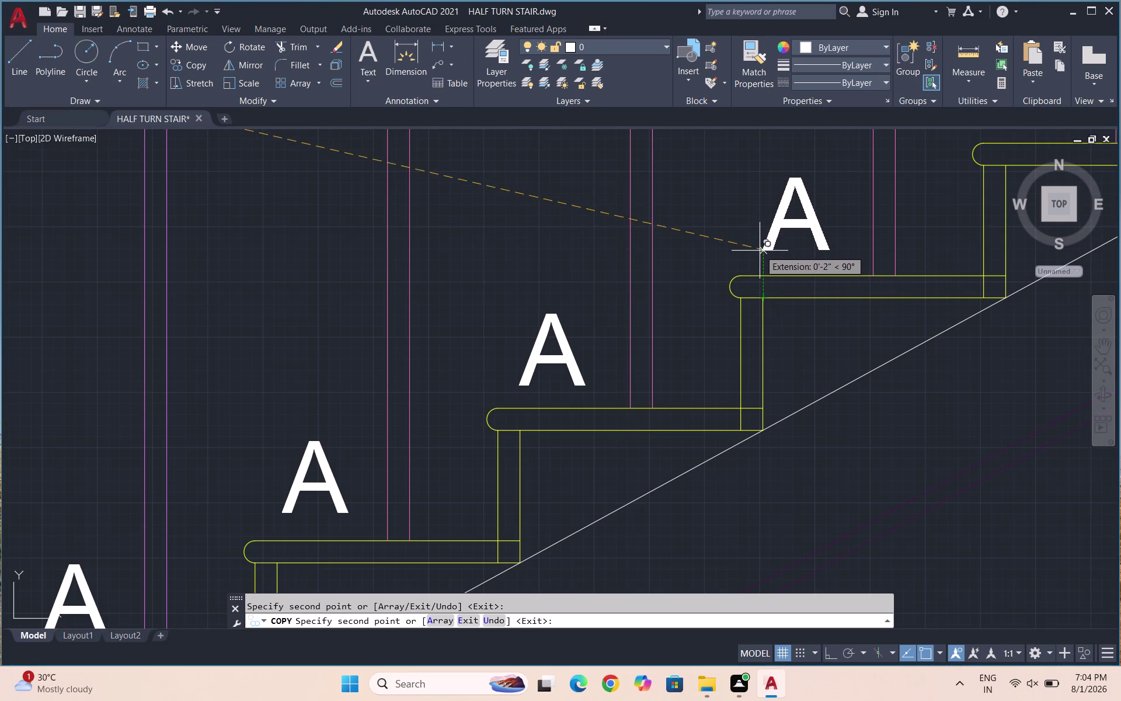
Place A copies on the next six treads of the lower flight.
click(760, 253)
scroll(down, 3)
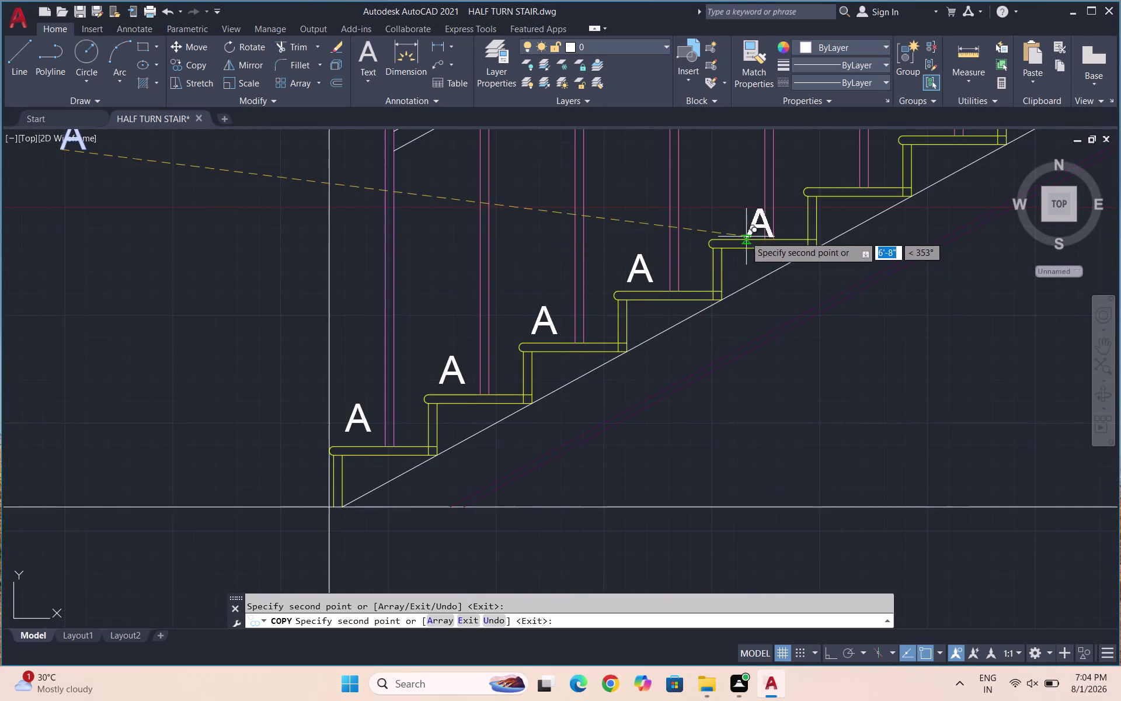
scroll(up, 3)
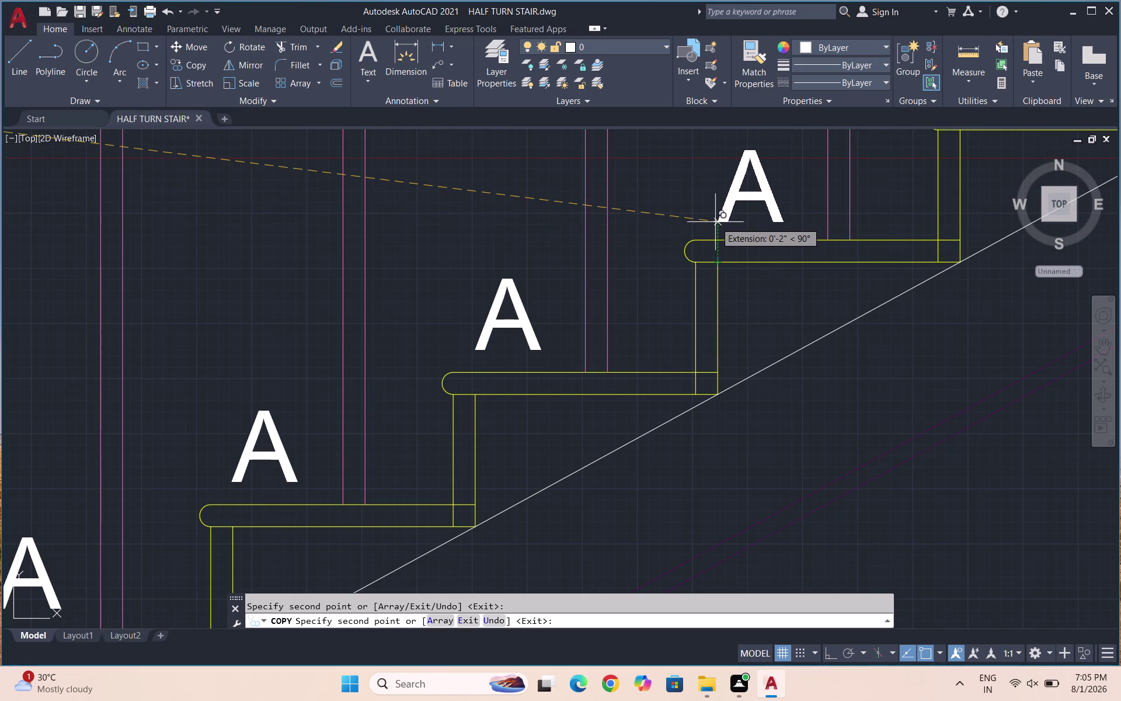
click(716, 222)
scroll(down, 3)
scroll(up, 3)
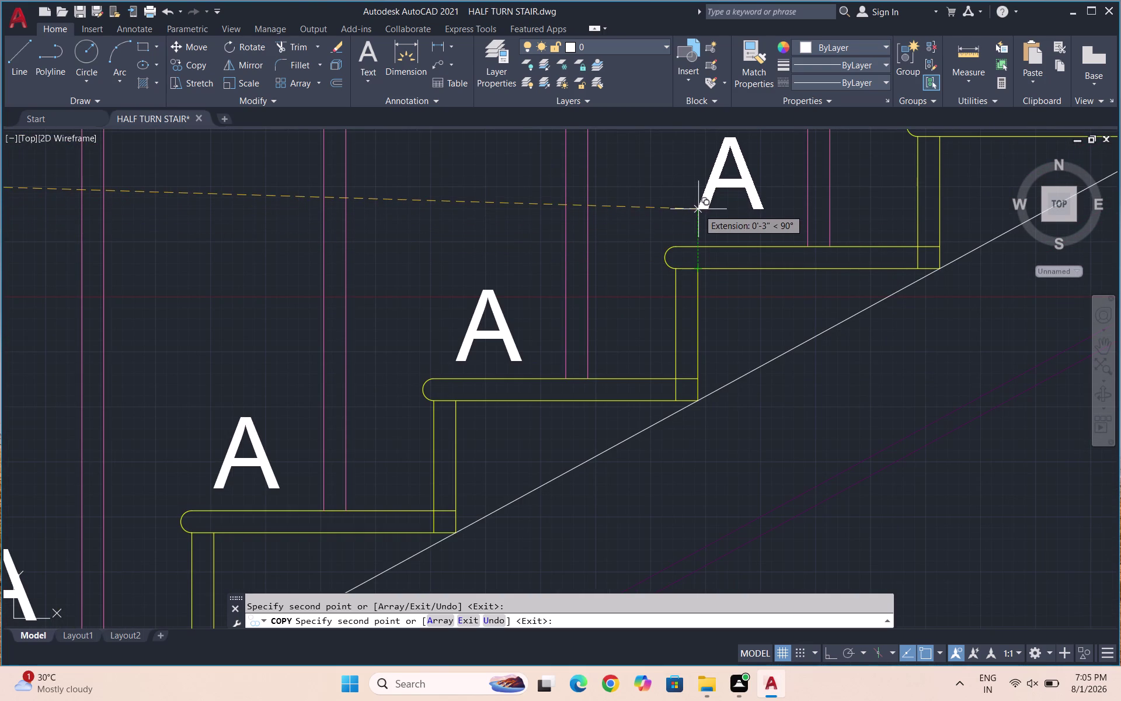
click(697, 224)
scroll(down, 3)
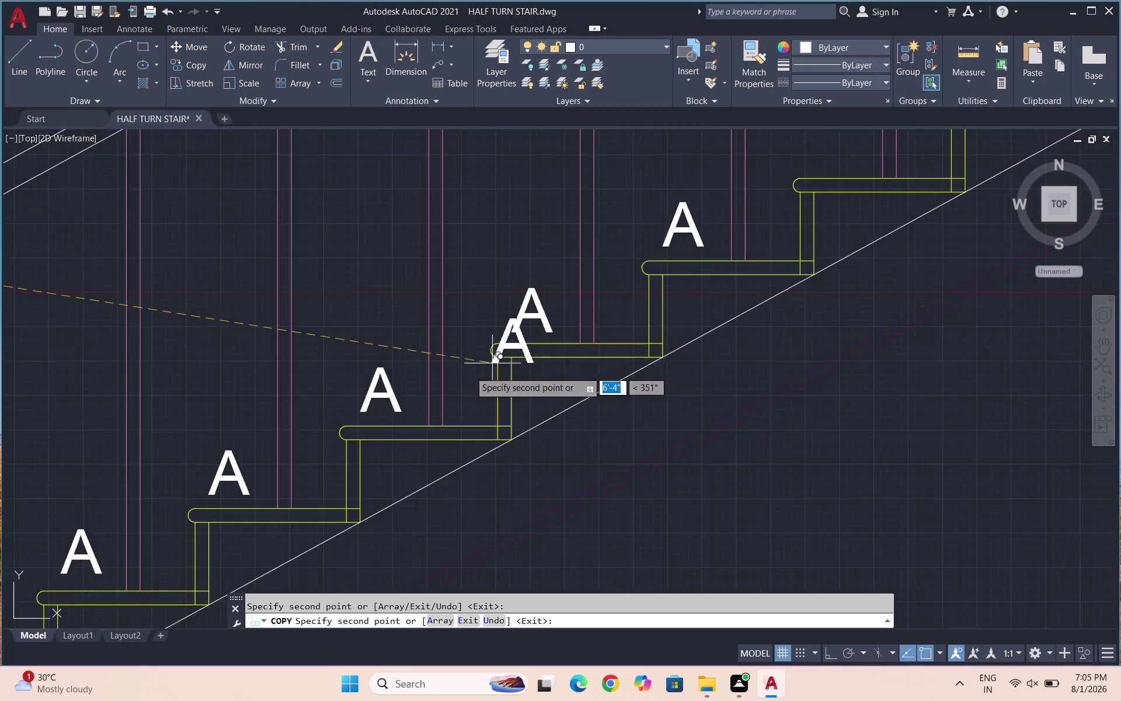
scroll(up, 3)
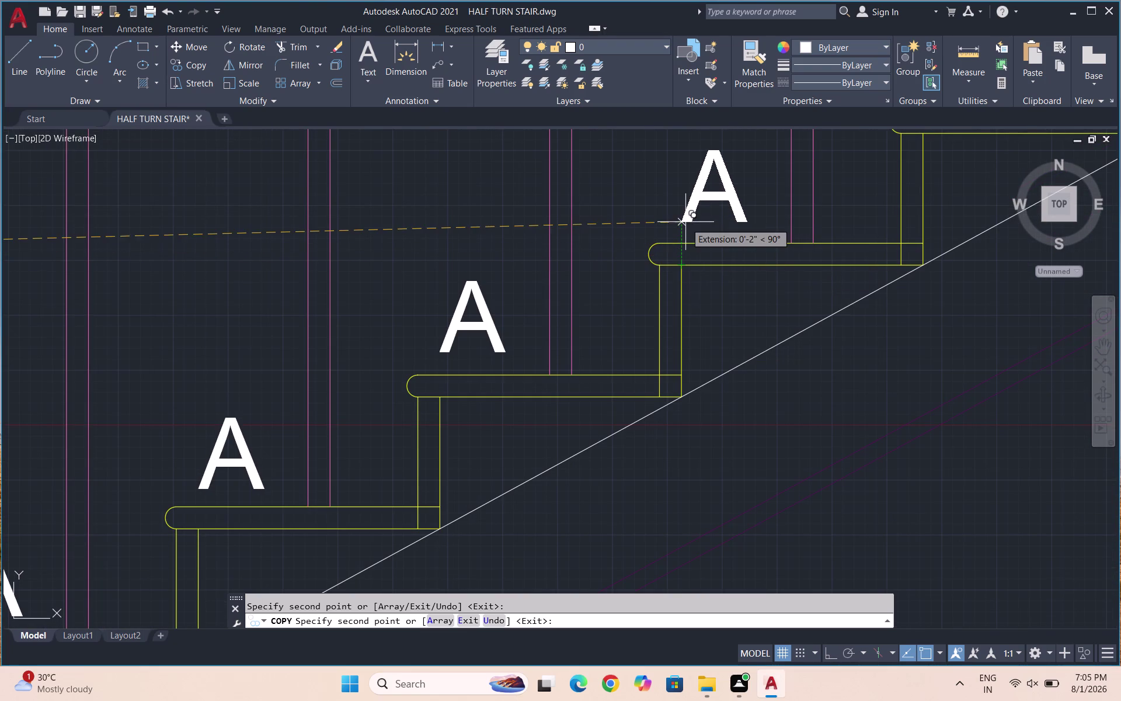
click(687, 227)
scroll(down, 3)
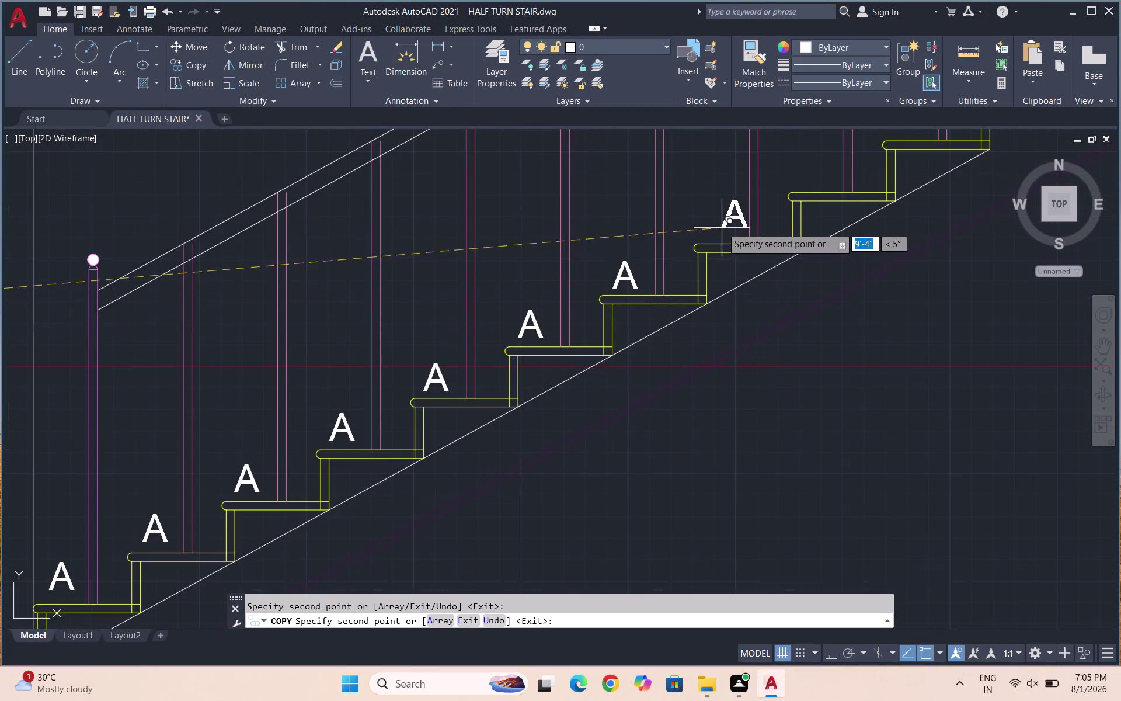
scroll(up, 3)
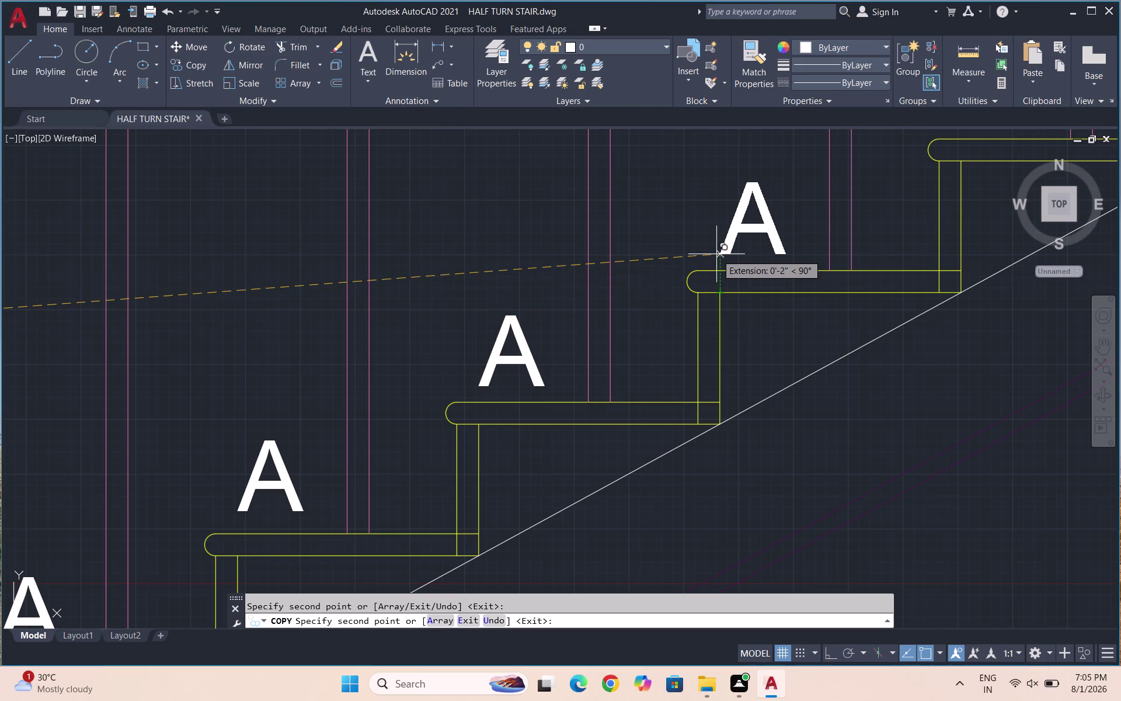
click(717, 254)
scroll(down, 3)
scroll(up, 3)
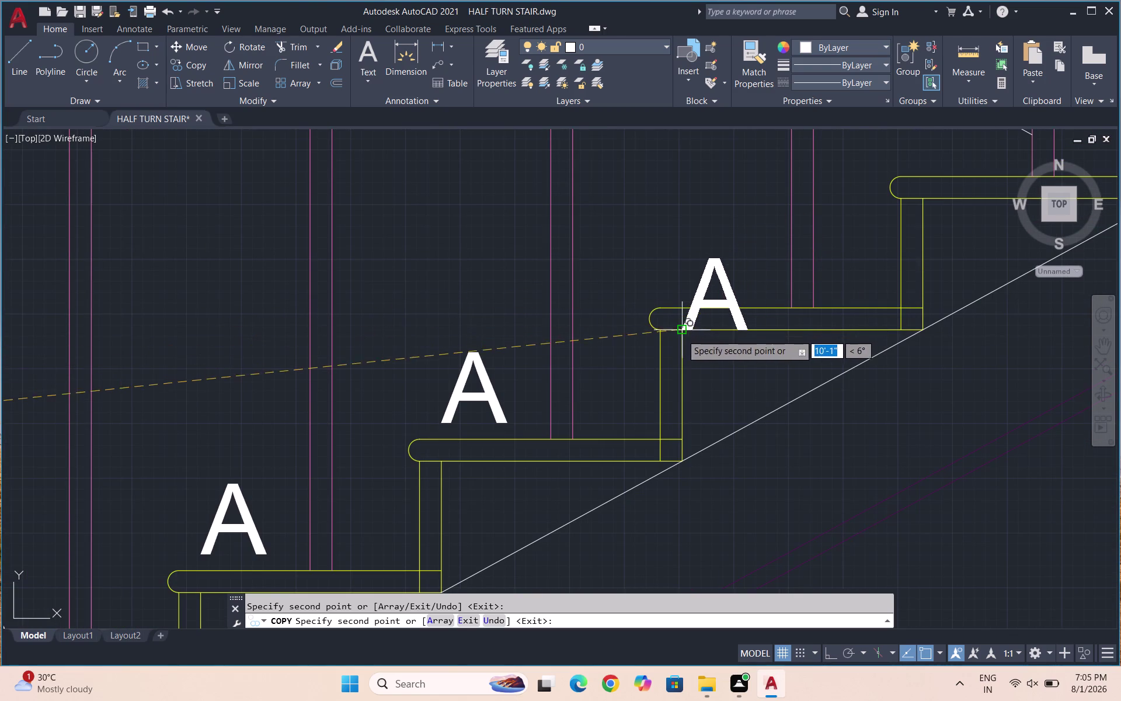
click(686, 287)
scroll(down, 3)
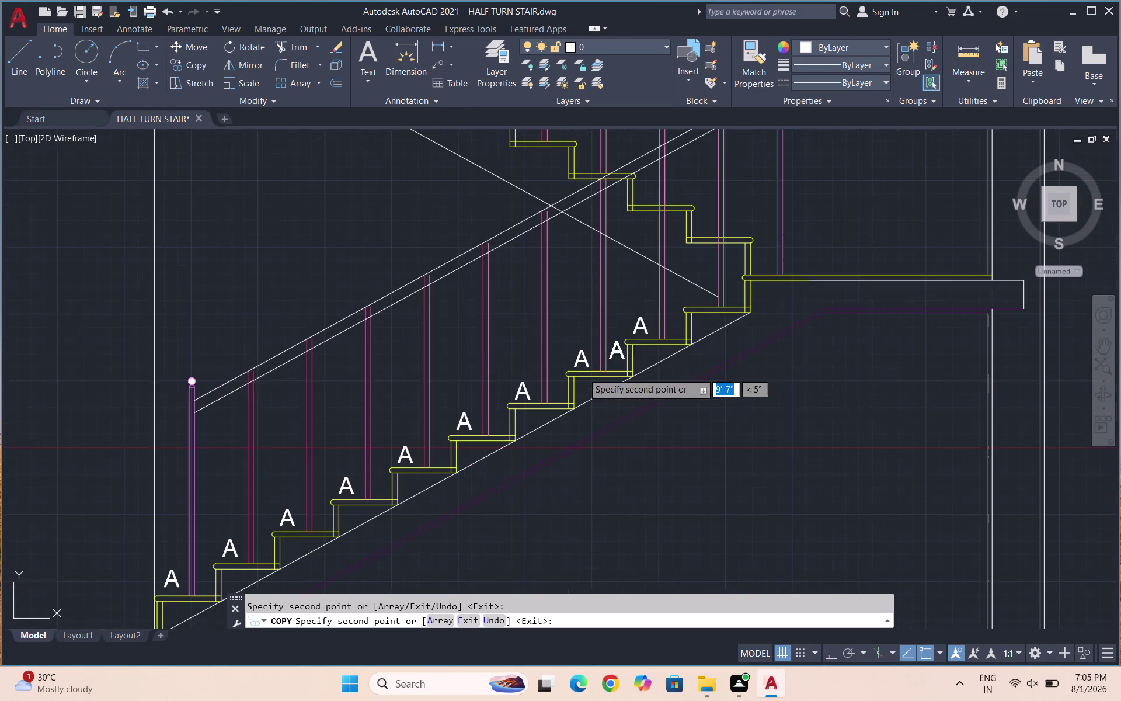
Copy A onto the top lower-flight tread, the landing, and the first upper treads.
scroll(up, 3)
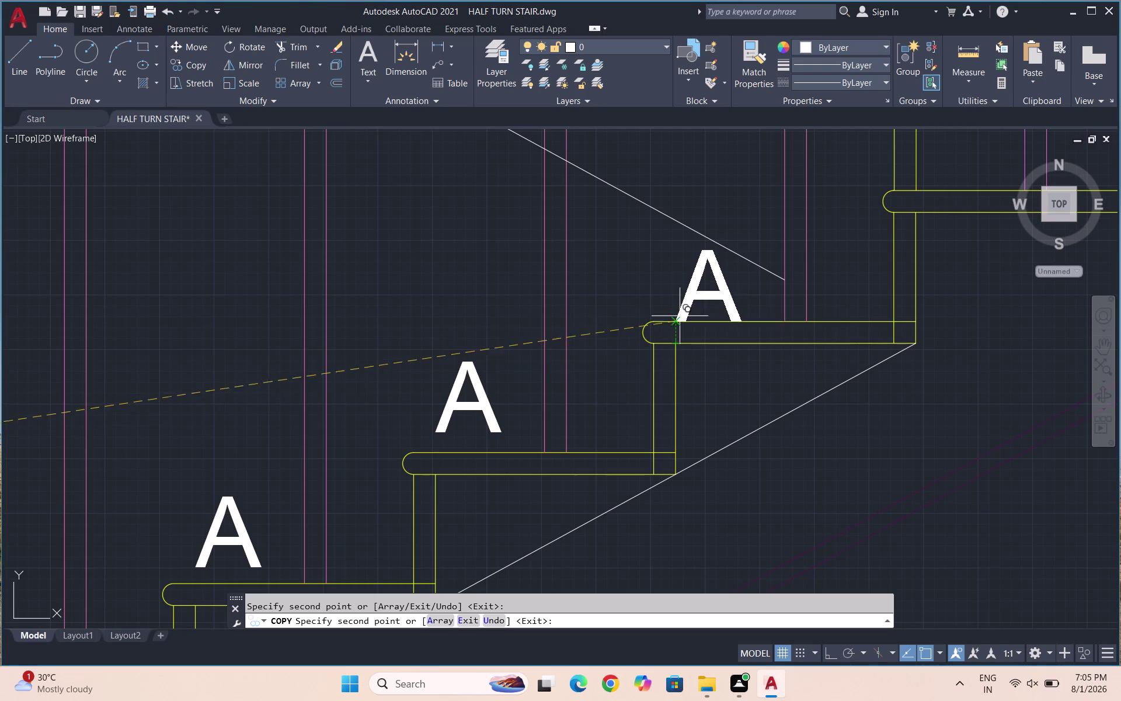
click(679, 290)
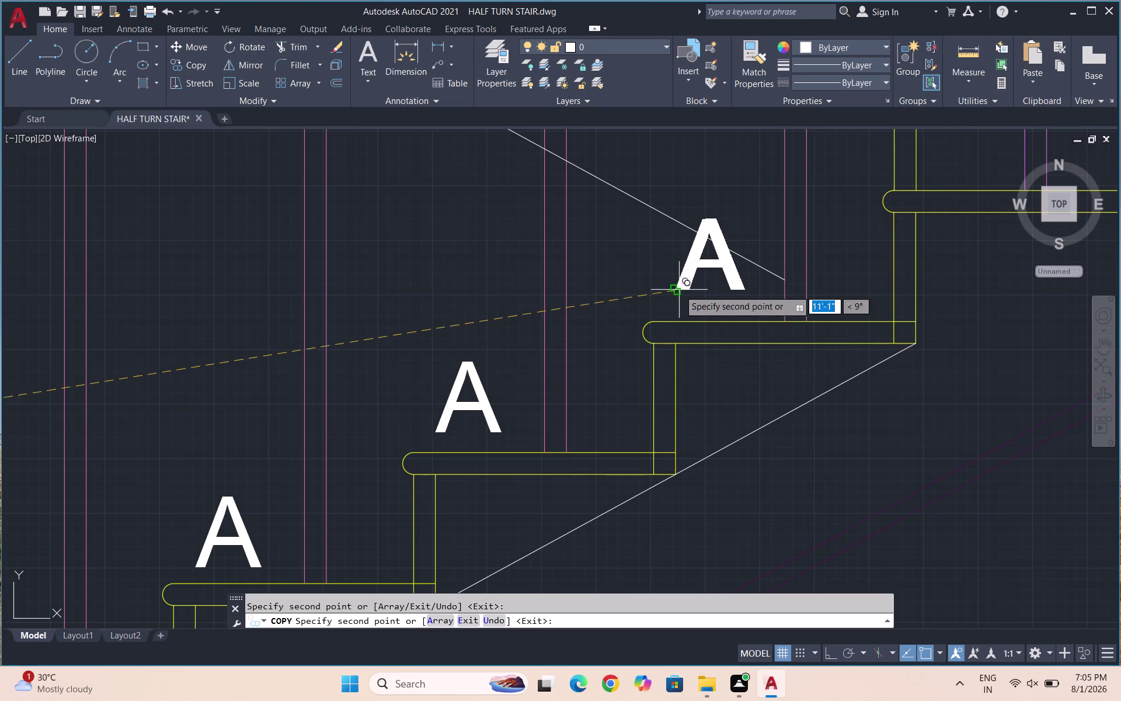
scroll(down, 3)
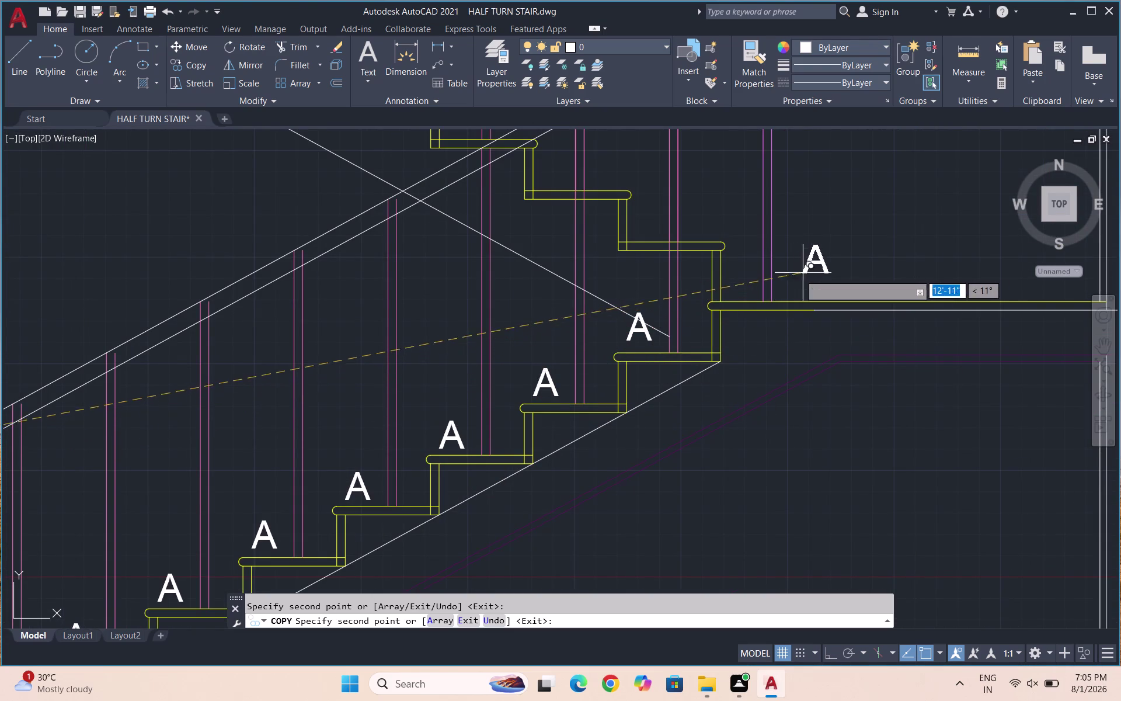
click(792, 293)
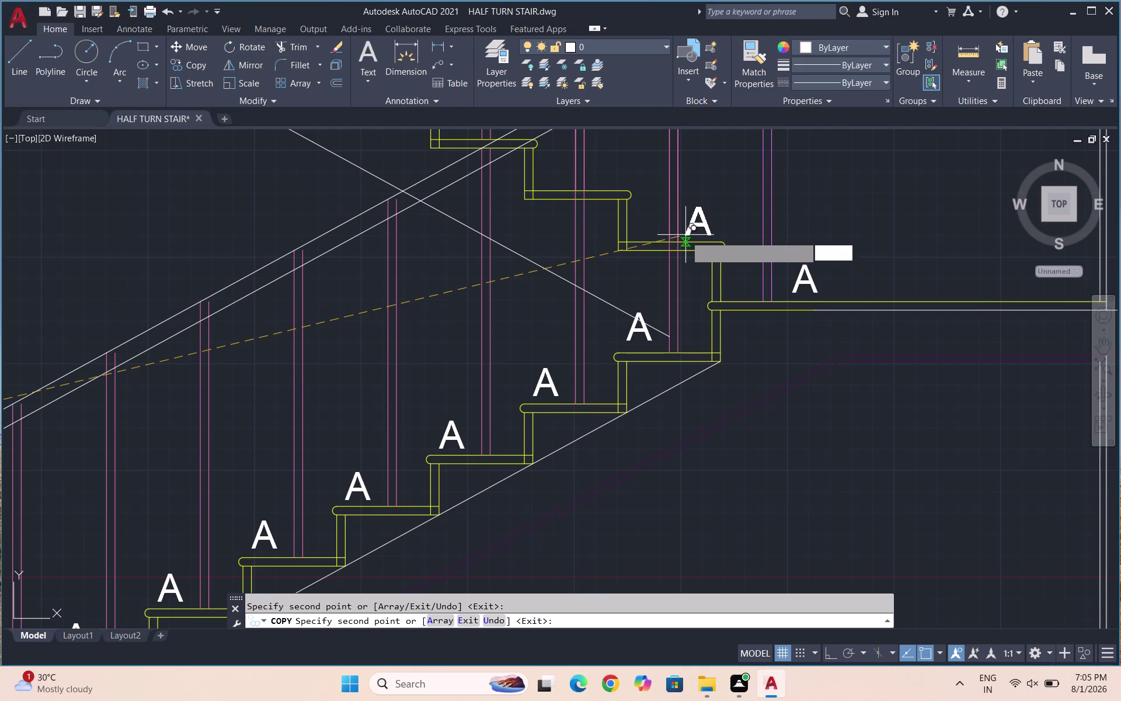
click(687, 238)
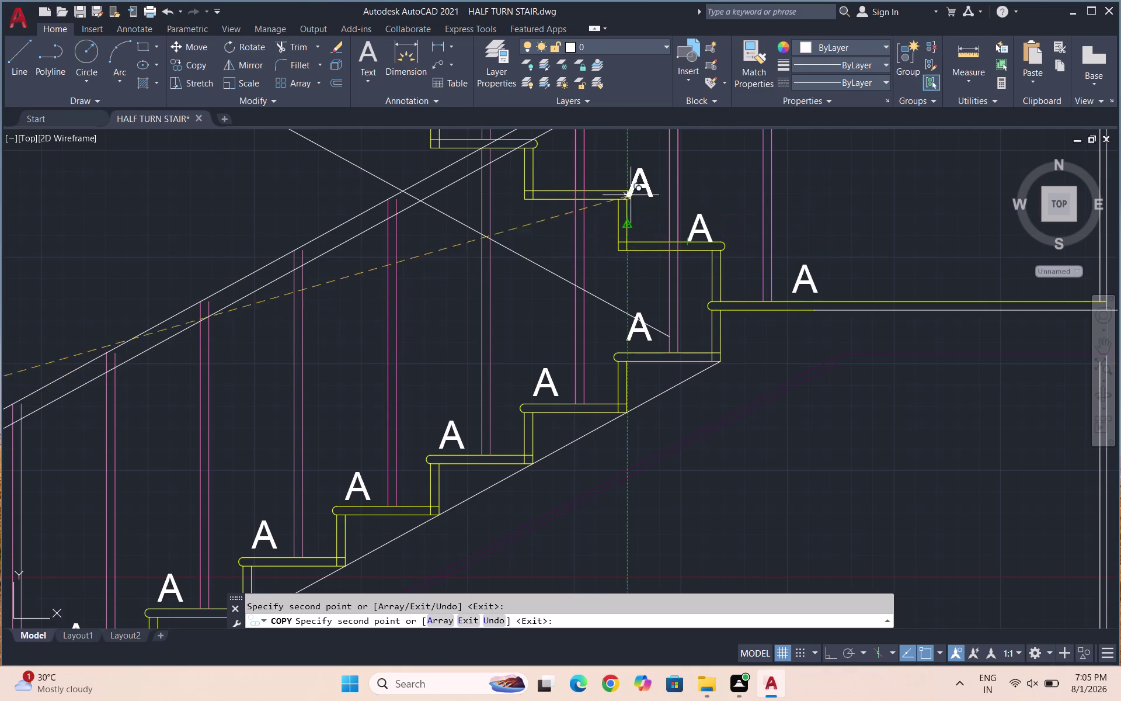
scroll(down, 3)
scroll(up, 3)
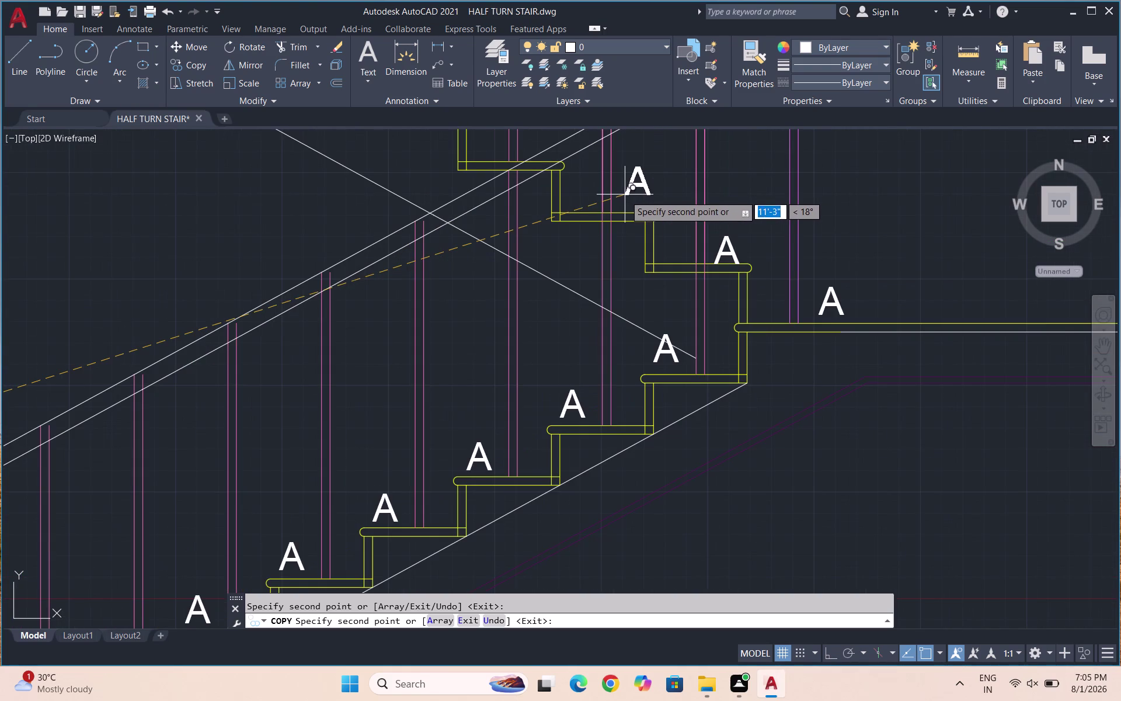
click(619, 203)
scroll(down, 3)
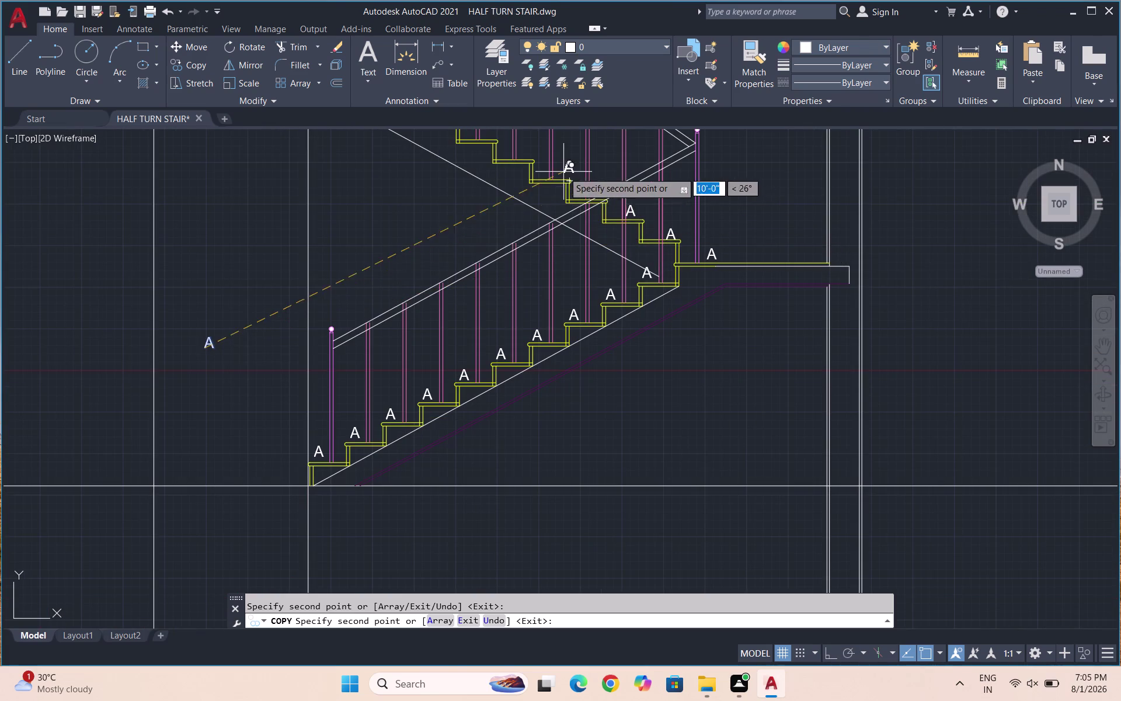
scroll(up, 3)
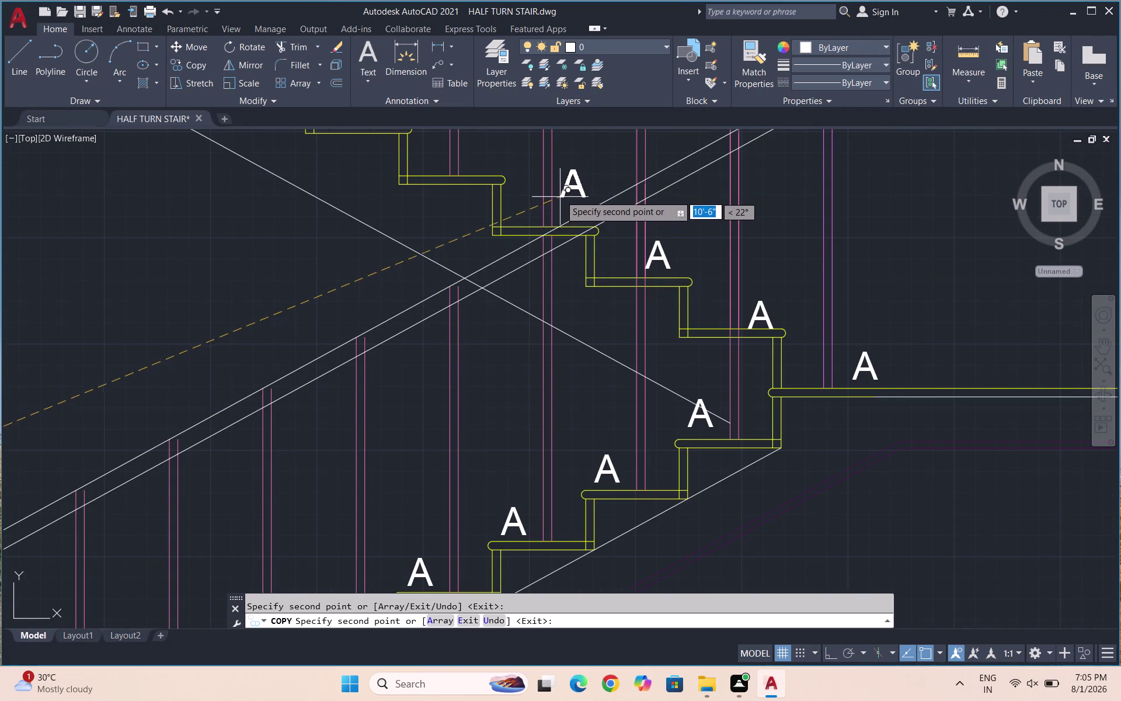
click(560, 192)
scroll(down, 3)
scroll(up, 3)
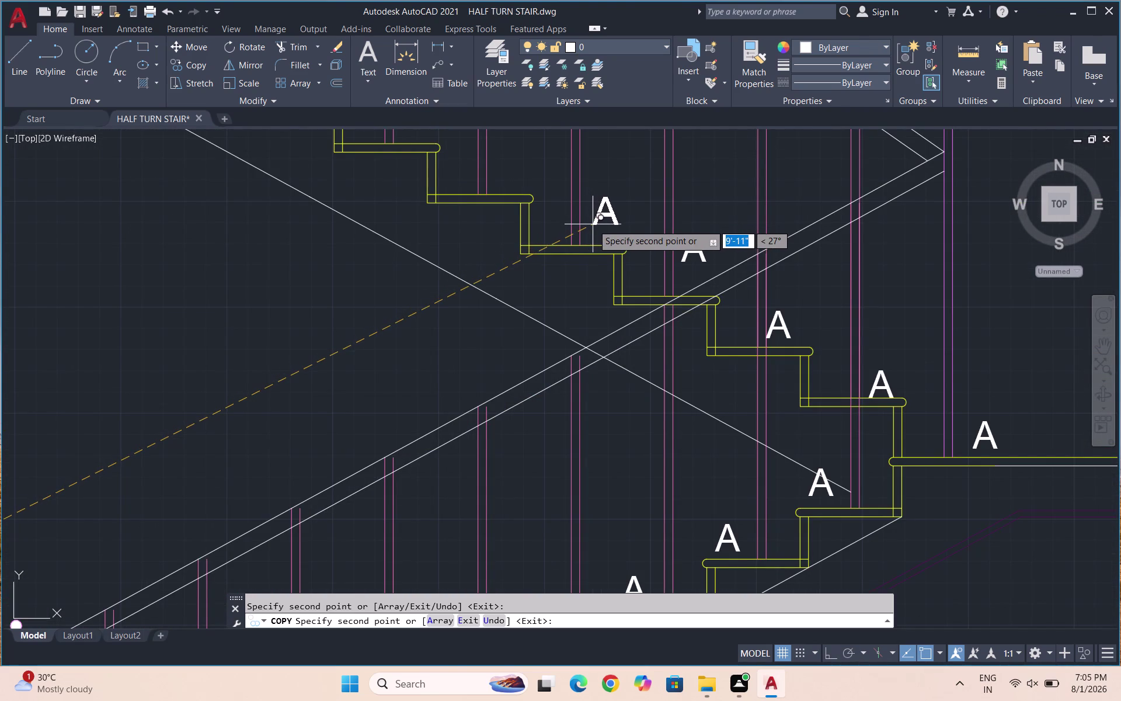
Copy A onto the remaining upper-flight treads and end the copy command.
click(592, 224)
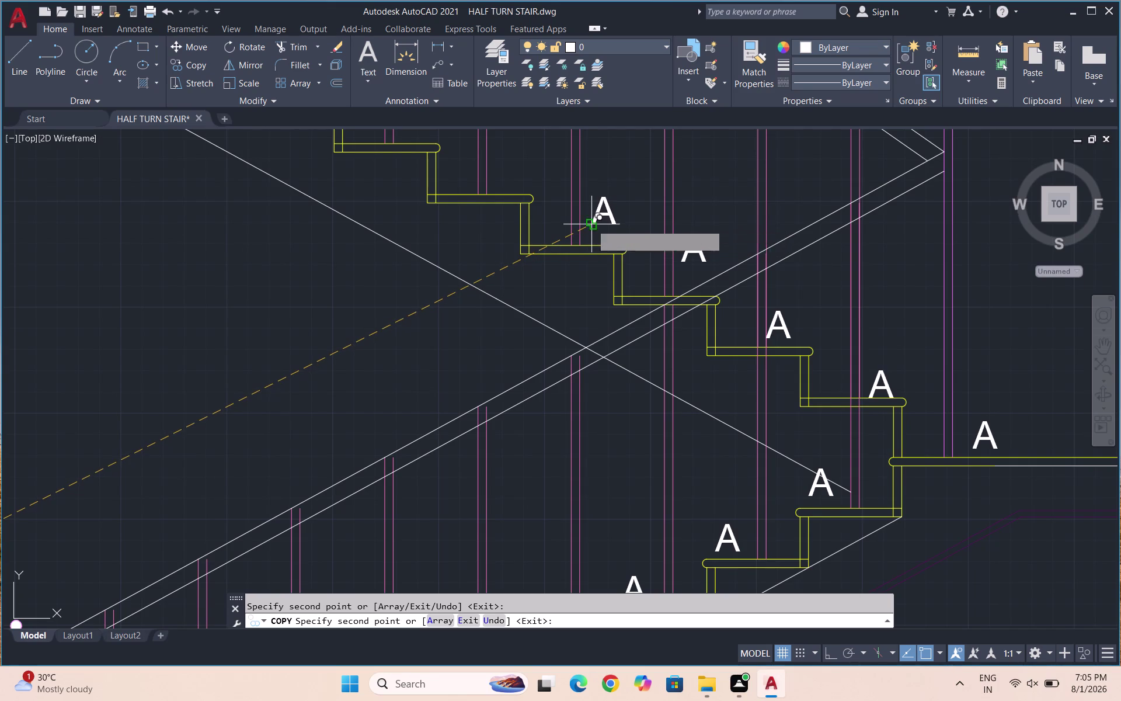
click(494, 178)
scroll(down, 3)
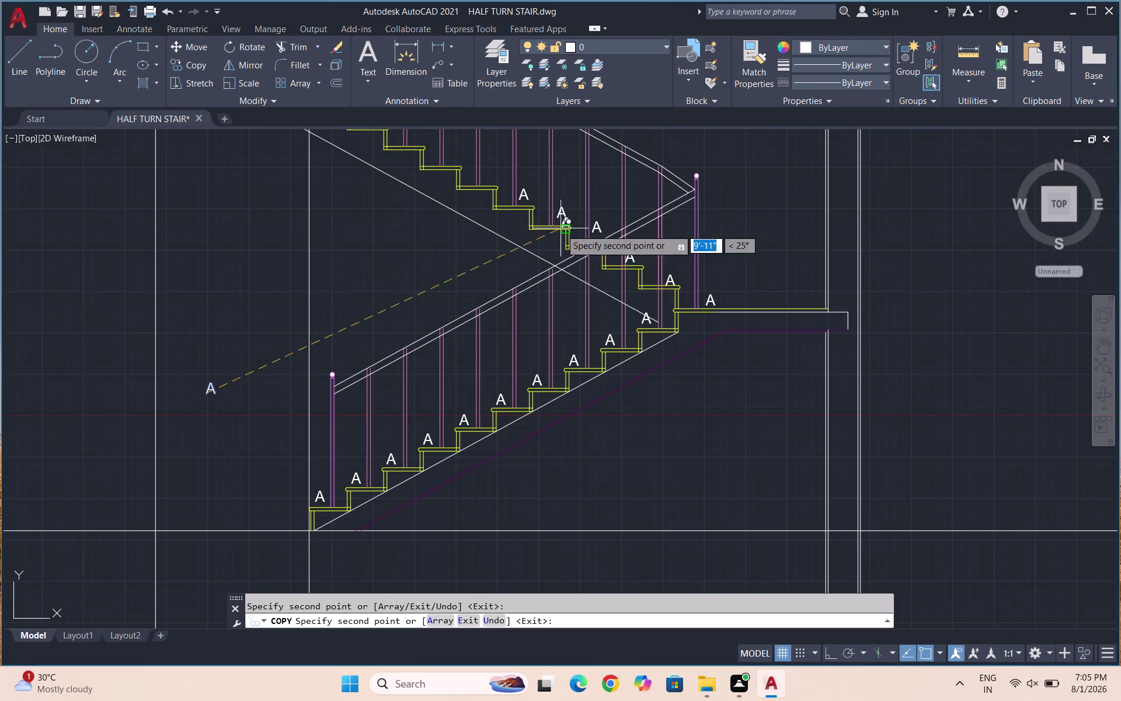
scroll(up, 3)
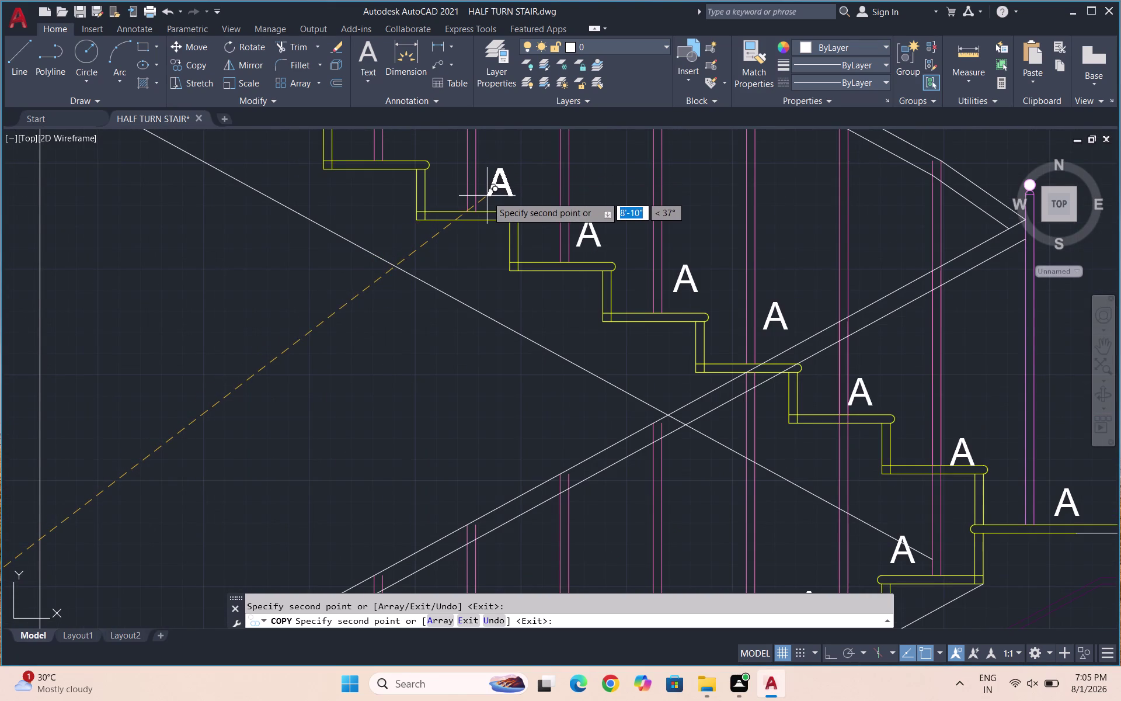
click(484, 197)
scroll(down, 3)
scroll(up, 3)
click(437, 177)
scroll(down, 3)
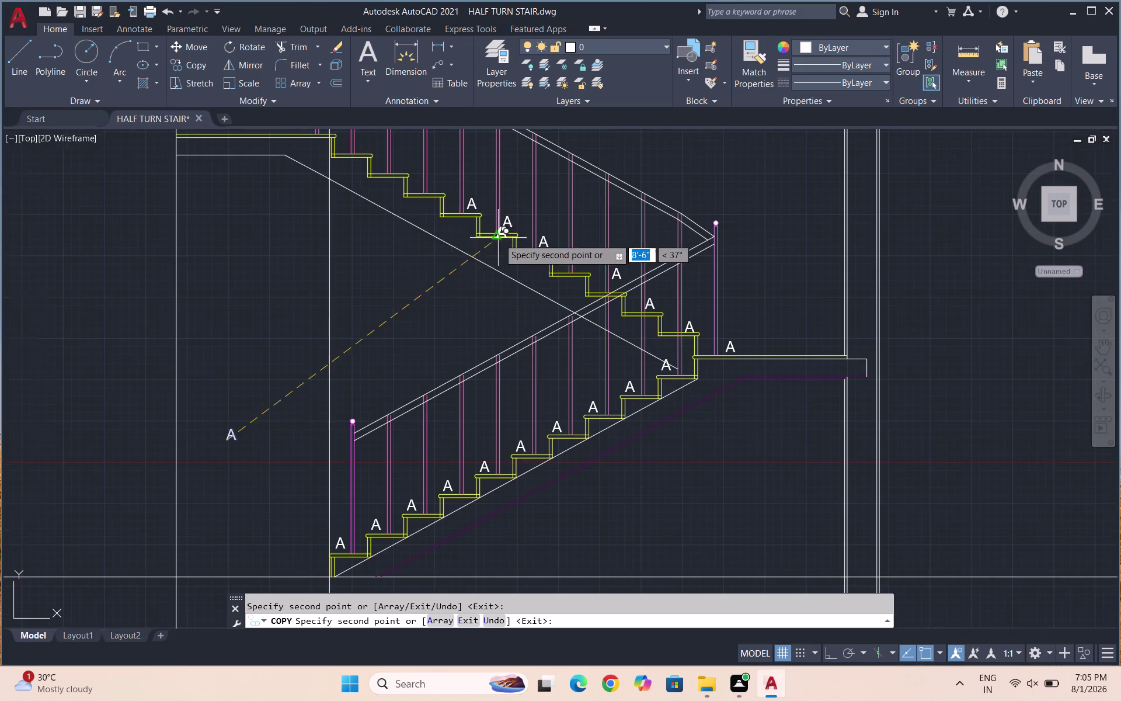
scroll(up, 3)
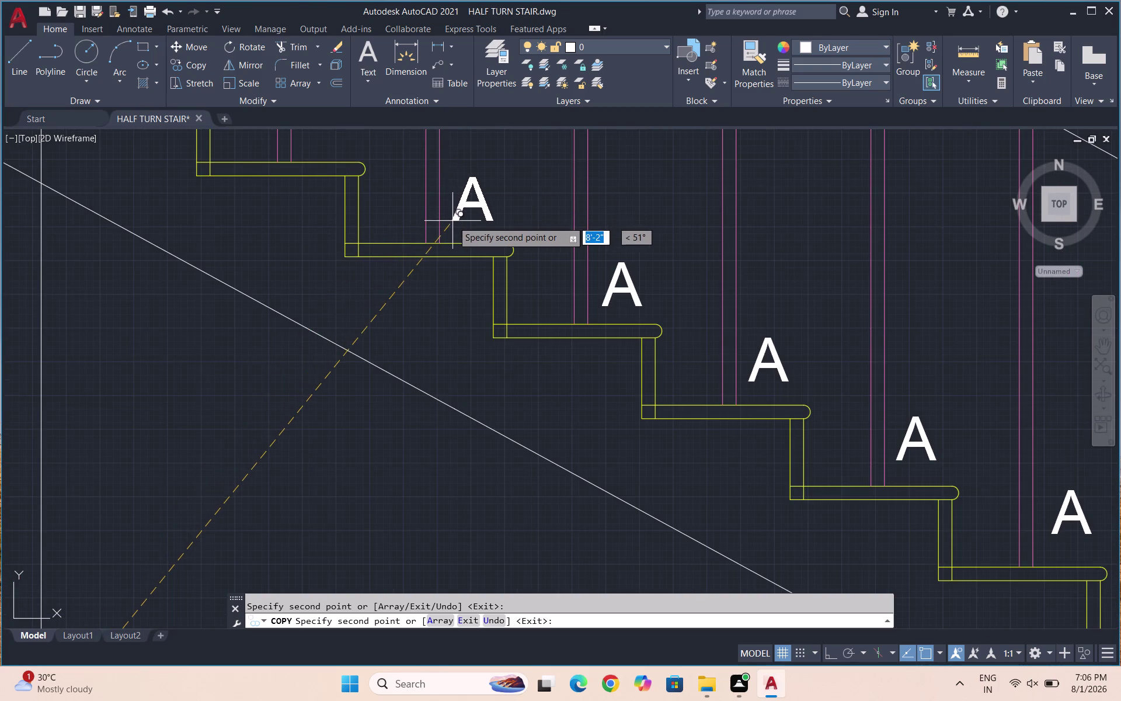
click(453, 220)
scroll(down, 3)
scroll(up, 3)
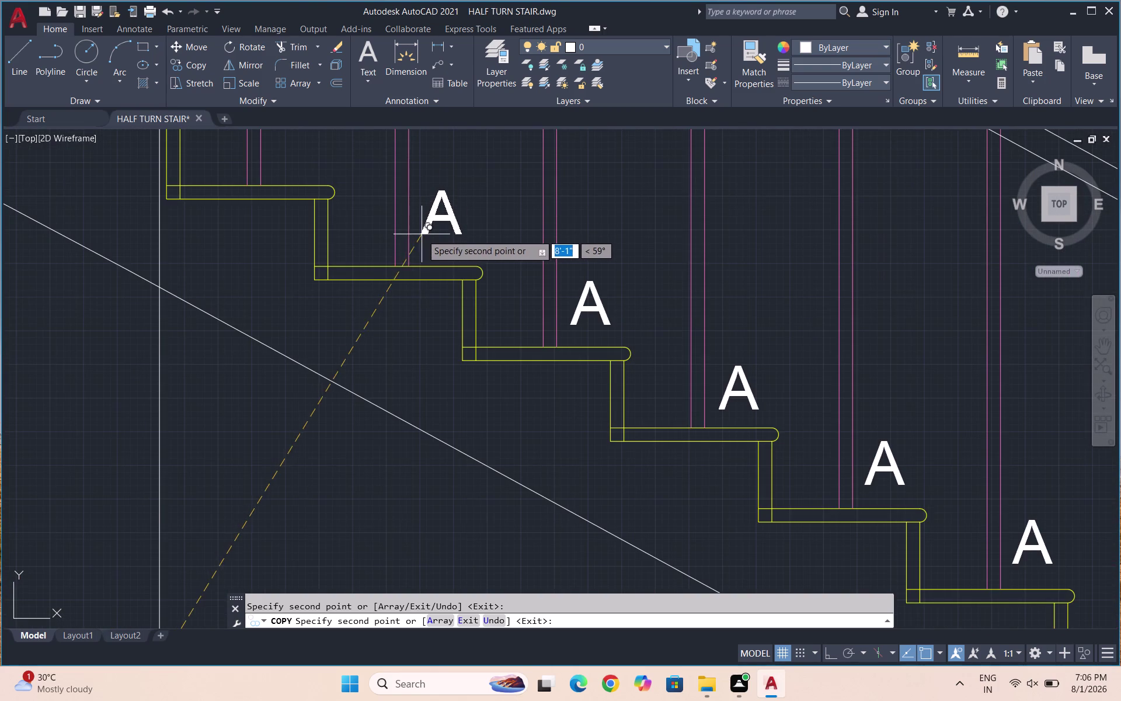
click(426, 240)
scroll(down, 3)
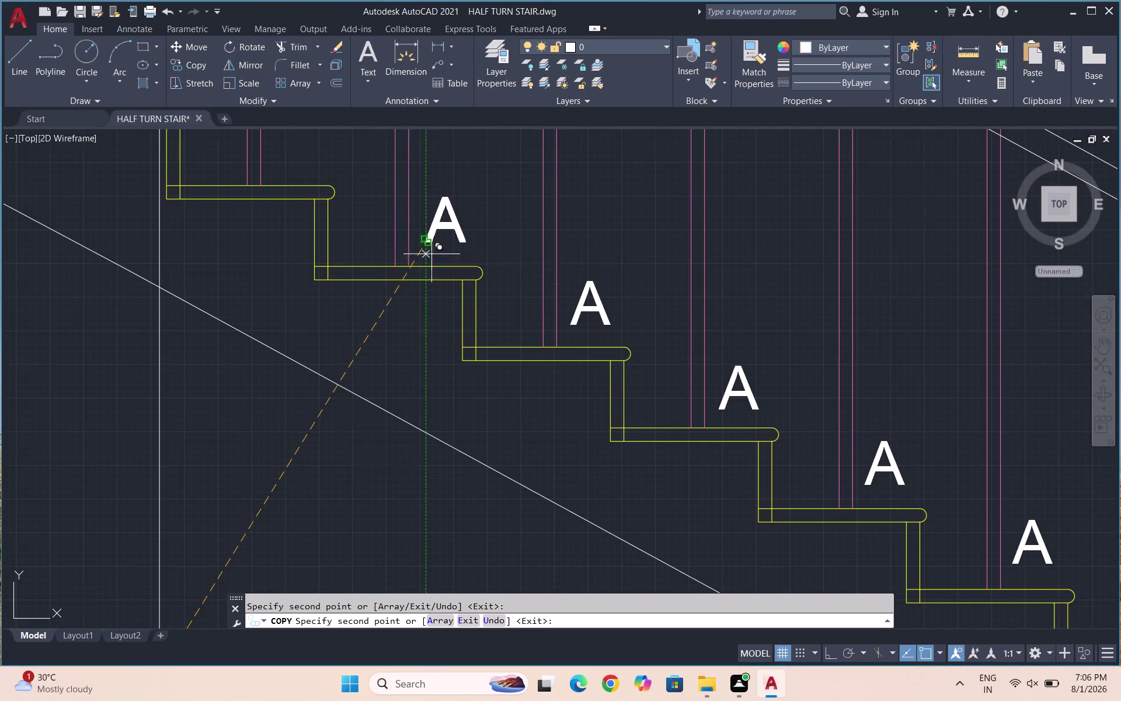
scroll(down, 3)
scroll(up, 3)
click(386, 257)
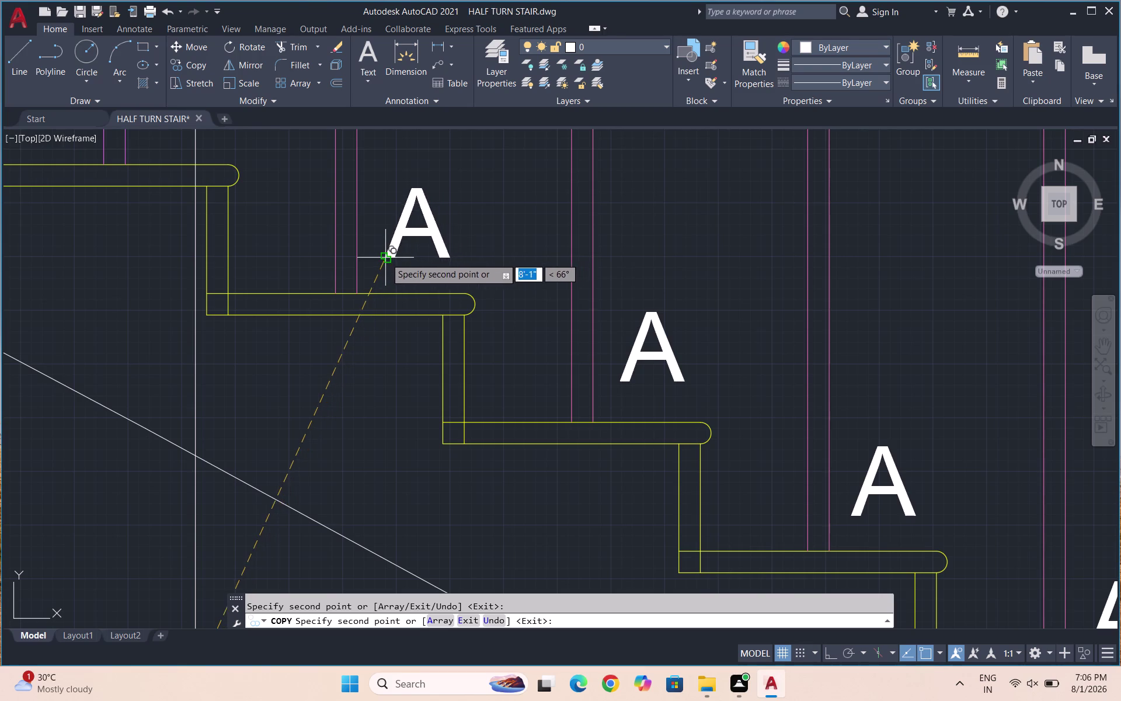
scroll(down, 3)
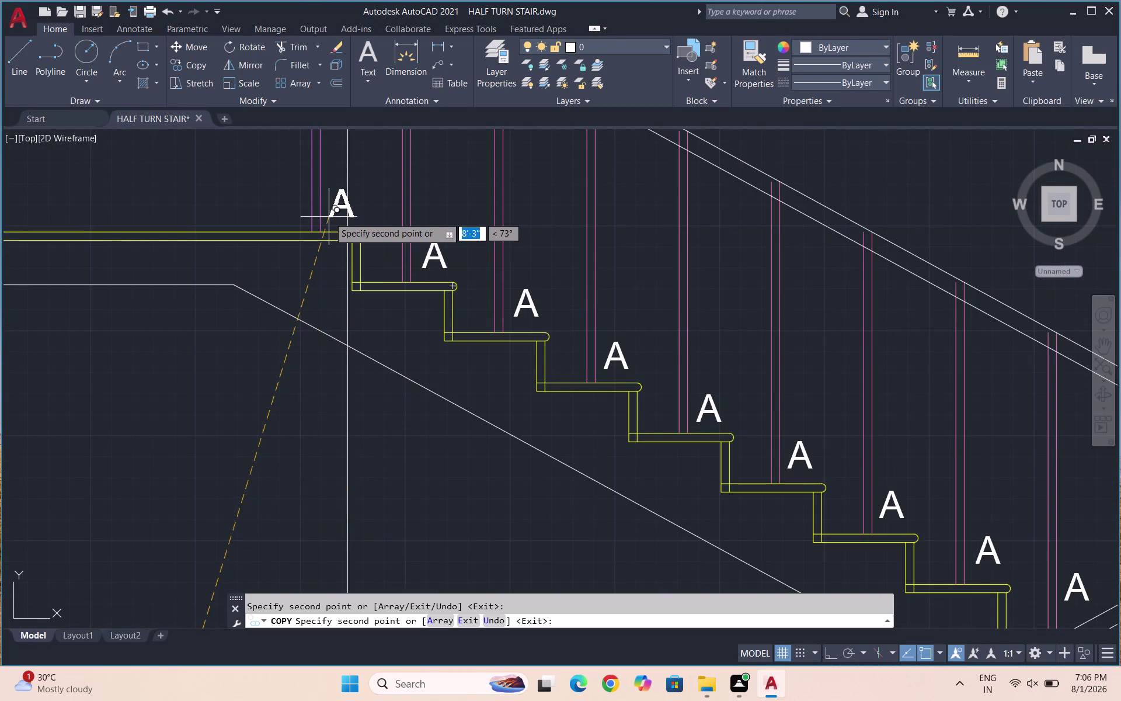
scroll(down, 3)
scroll(up, 3)
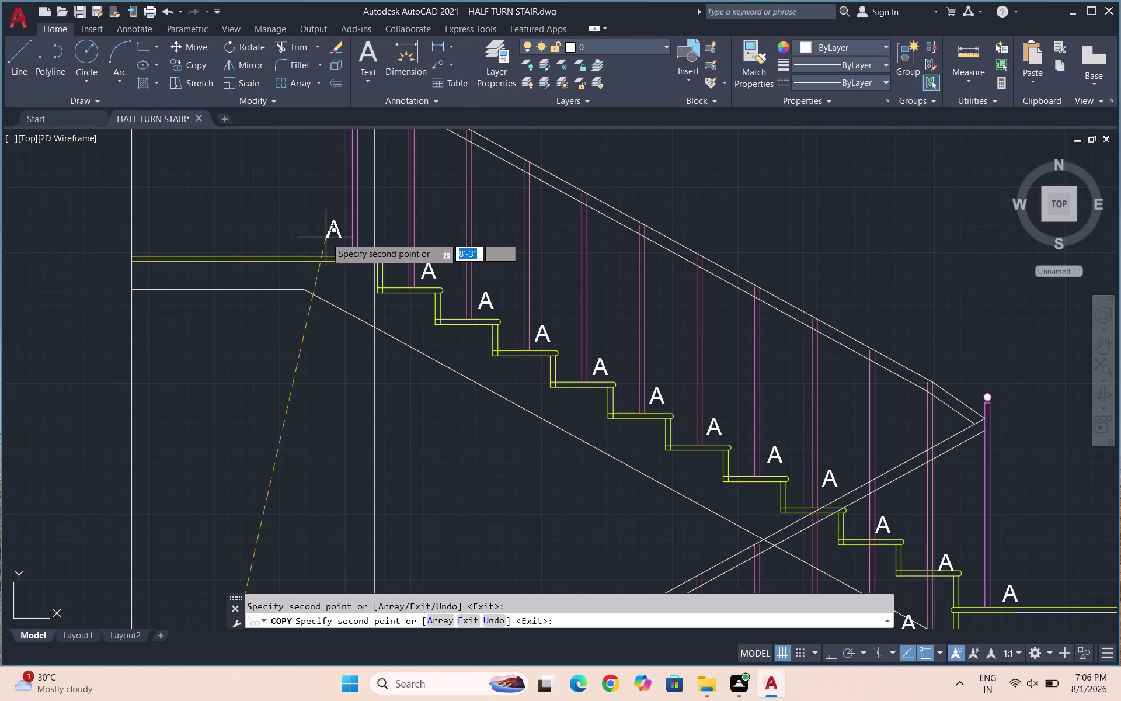
click(326, 238)
scroll(down, 3)
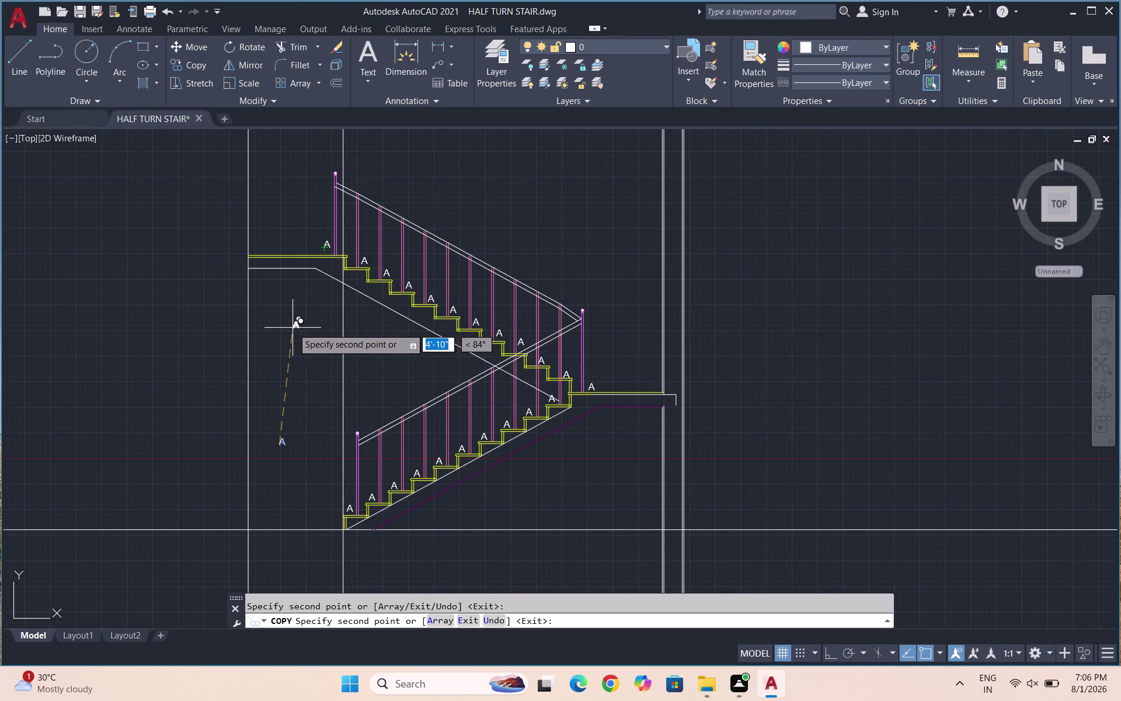
key(Escape)
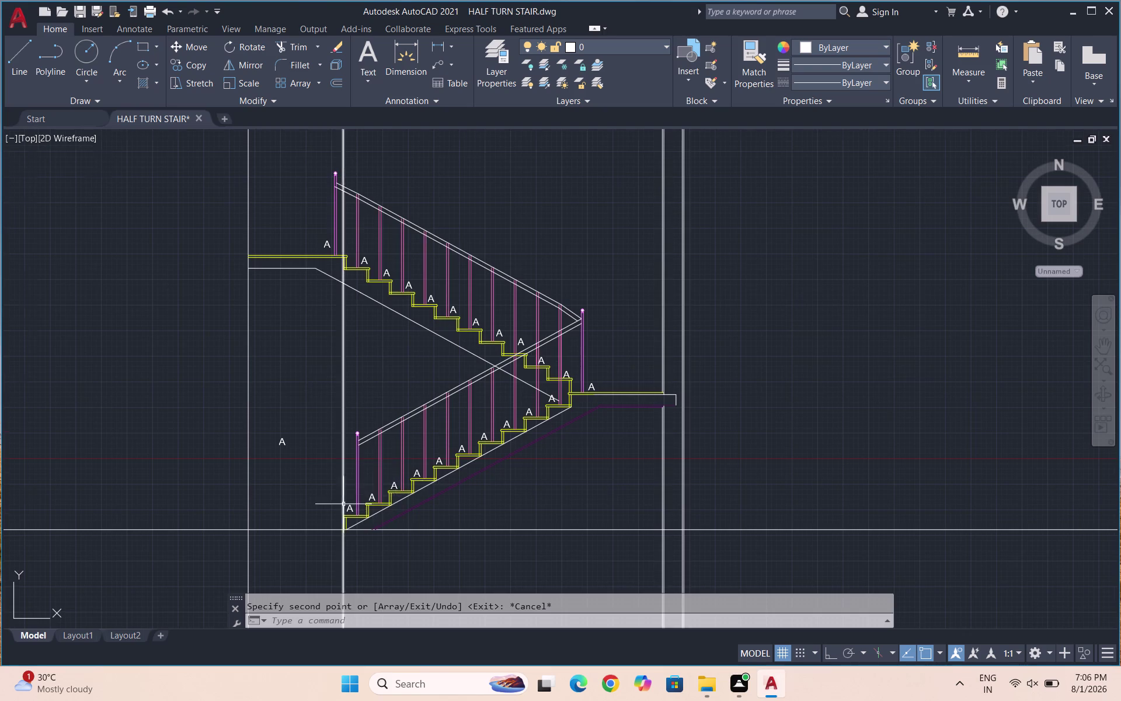
Make a false start on TCOUNT, picking tread letters, then cancel it.
scroll(up, 3)
click(373, 529)
click(462, 484)
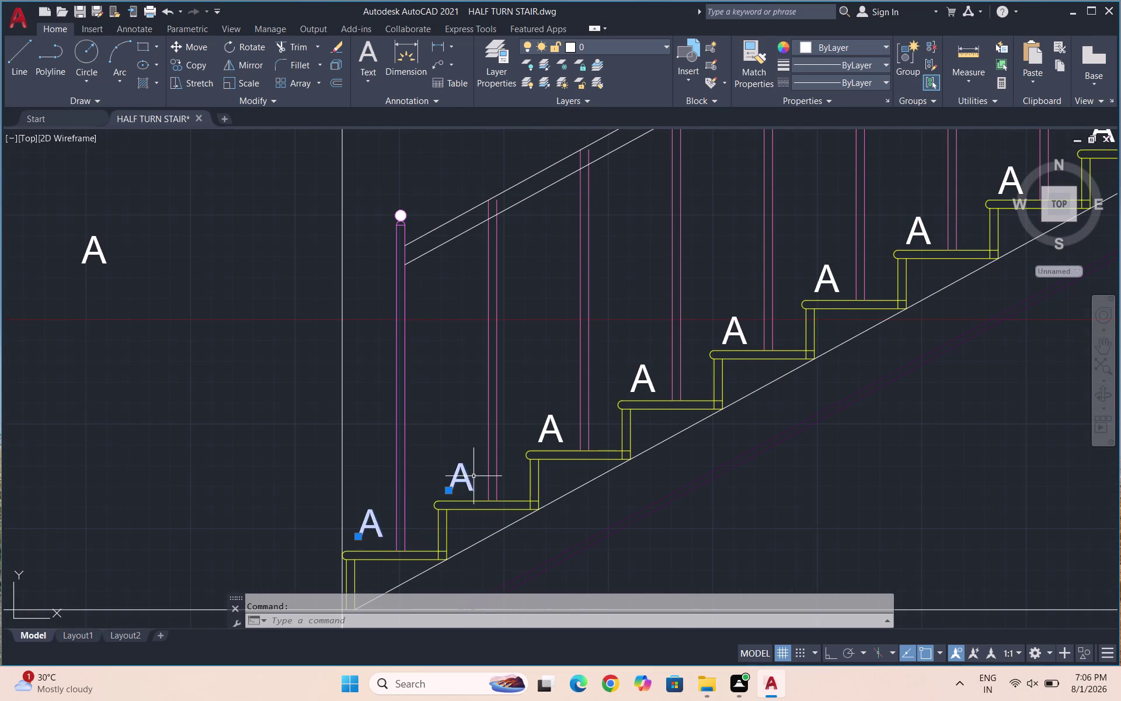
key(Escape)
text(TC)
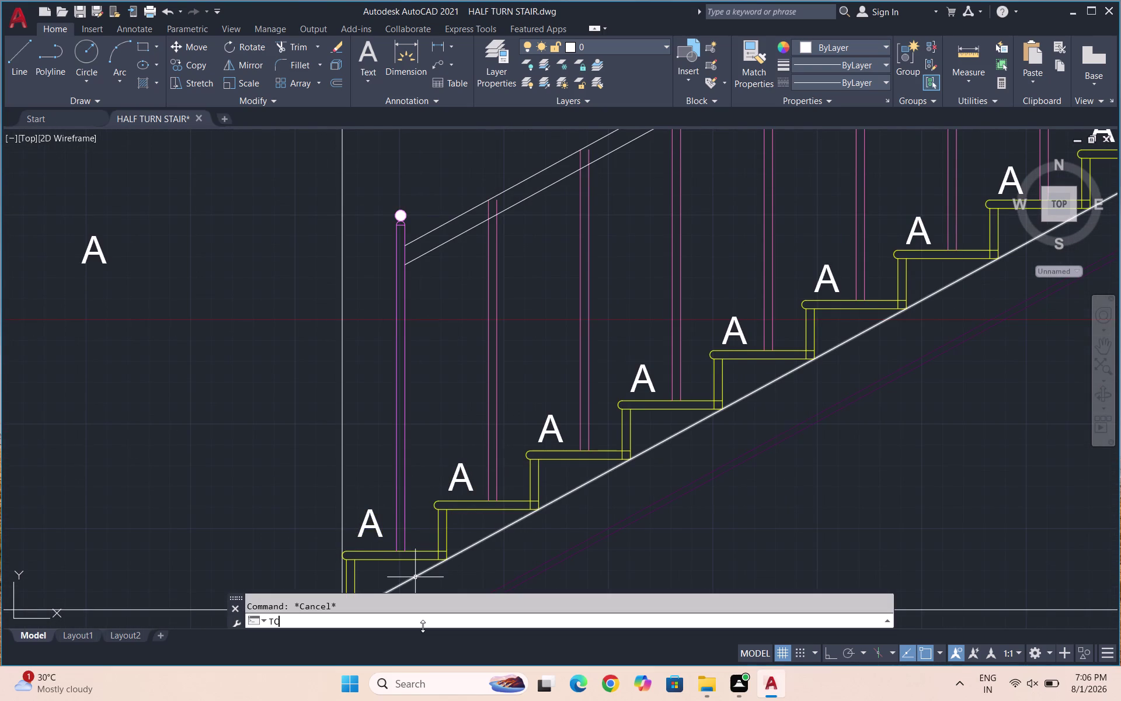
text(OUNT)
key(Return)
key(backslash)
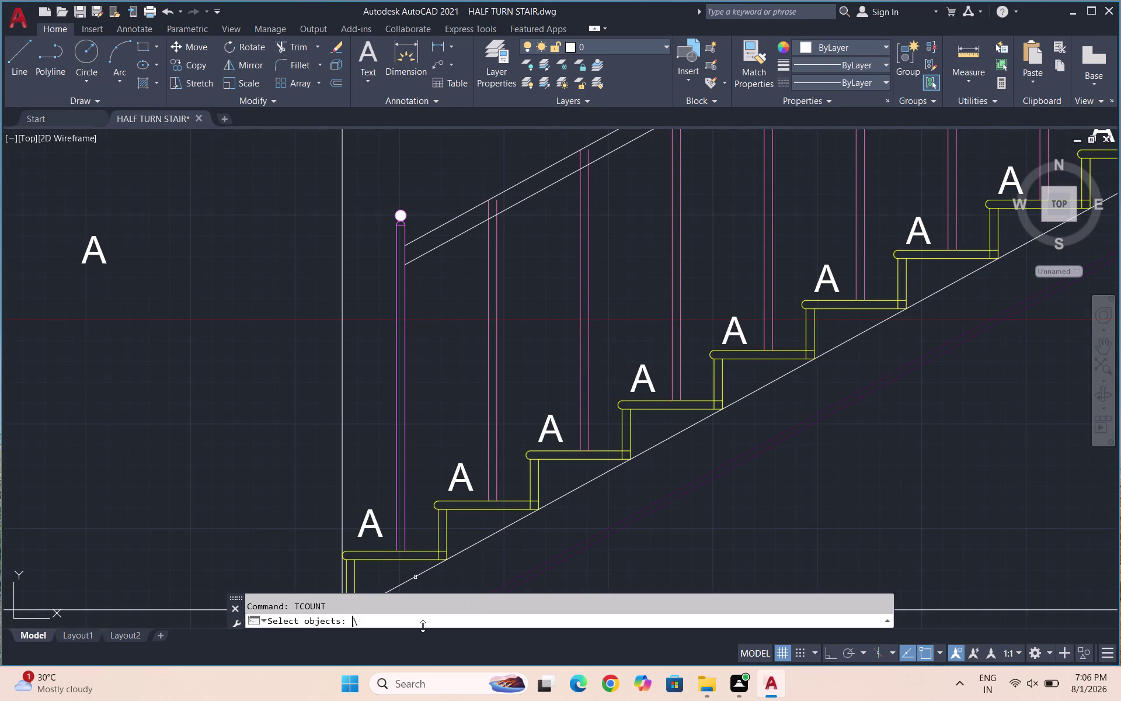
click(380, 522)
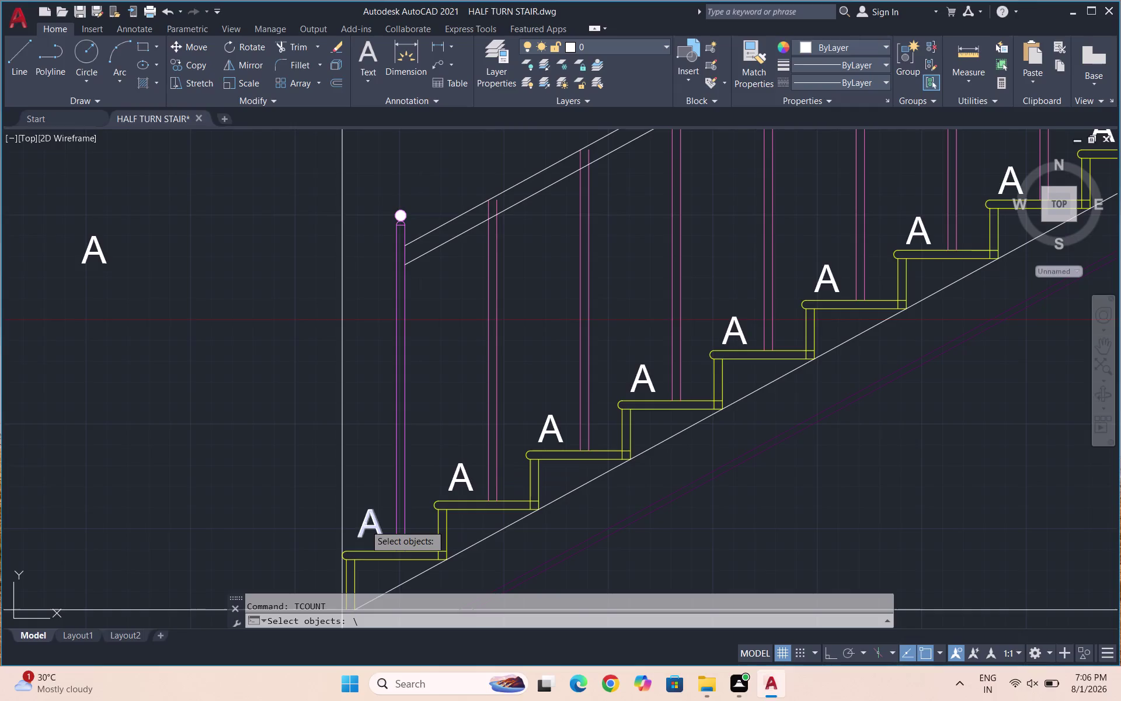
click(364, 525)
key(Escape)
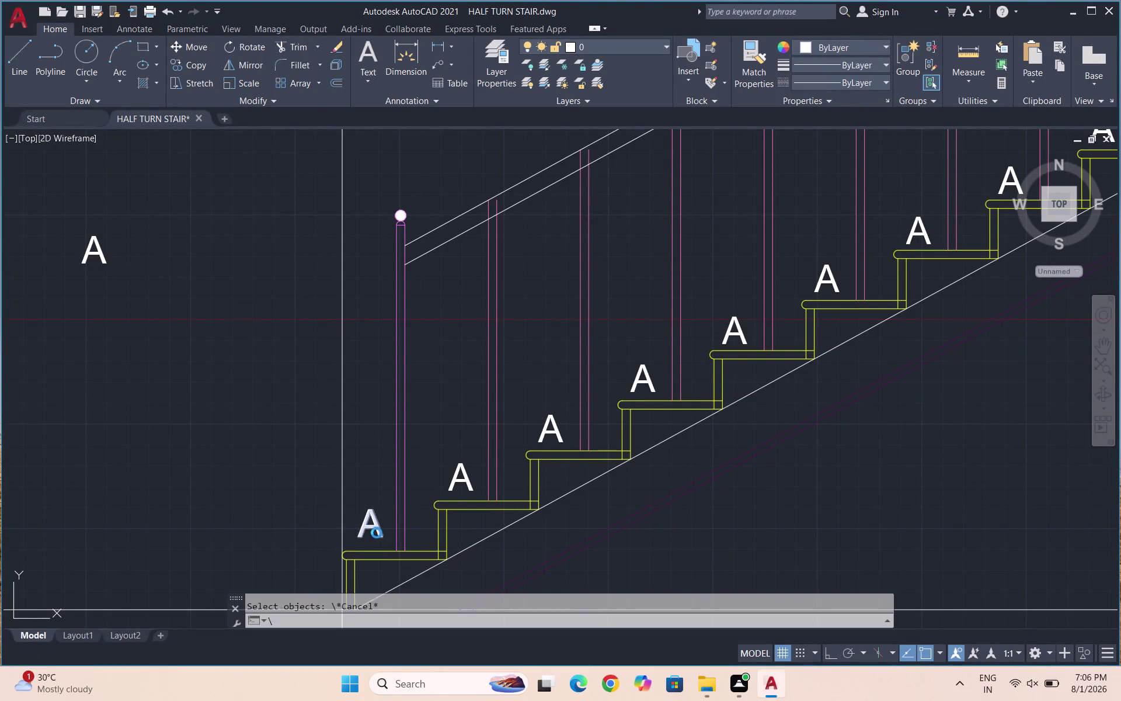
key(Escape)
Restart TCOUNT and pick the lower-flight 'A' letters bottom-up through the landing.
text(TCOU)
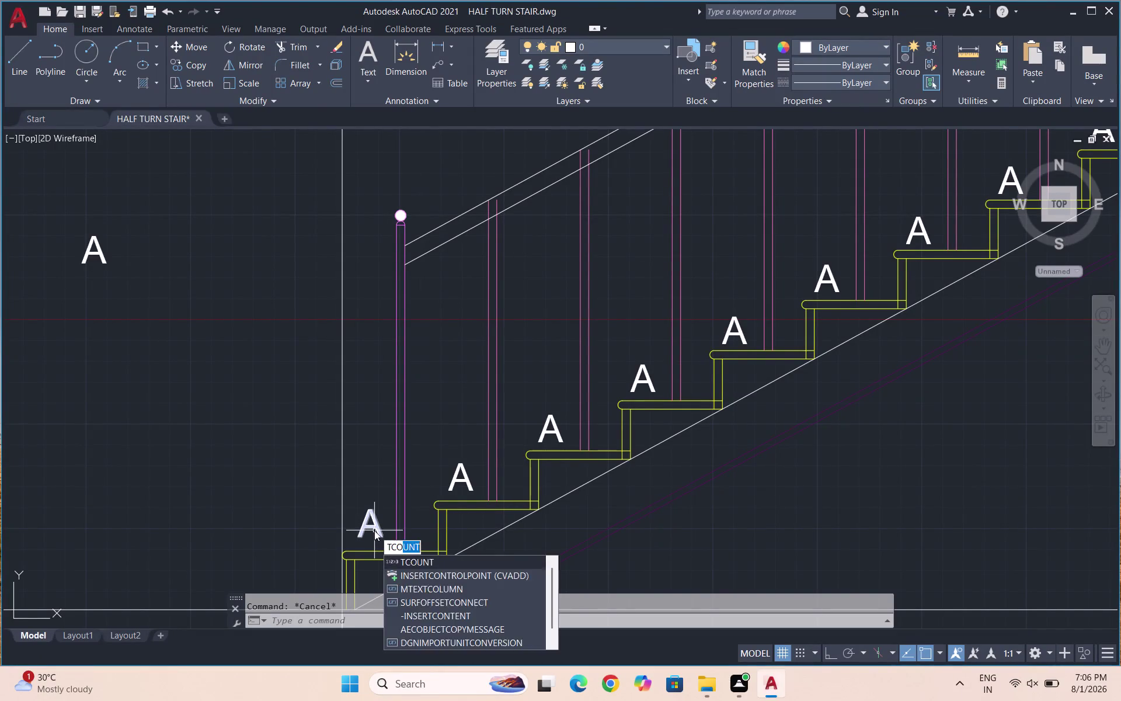
text(NT)
key(Return)
click(372, 518)
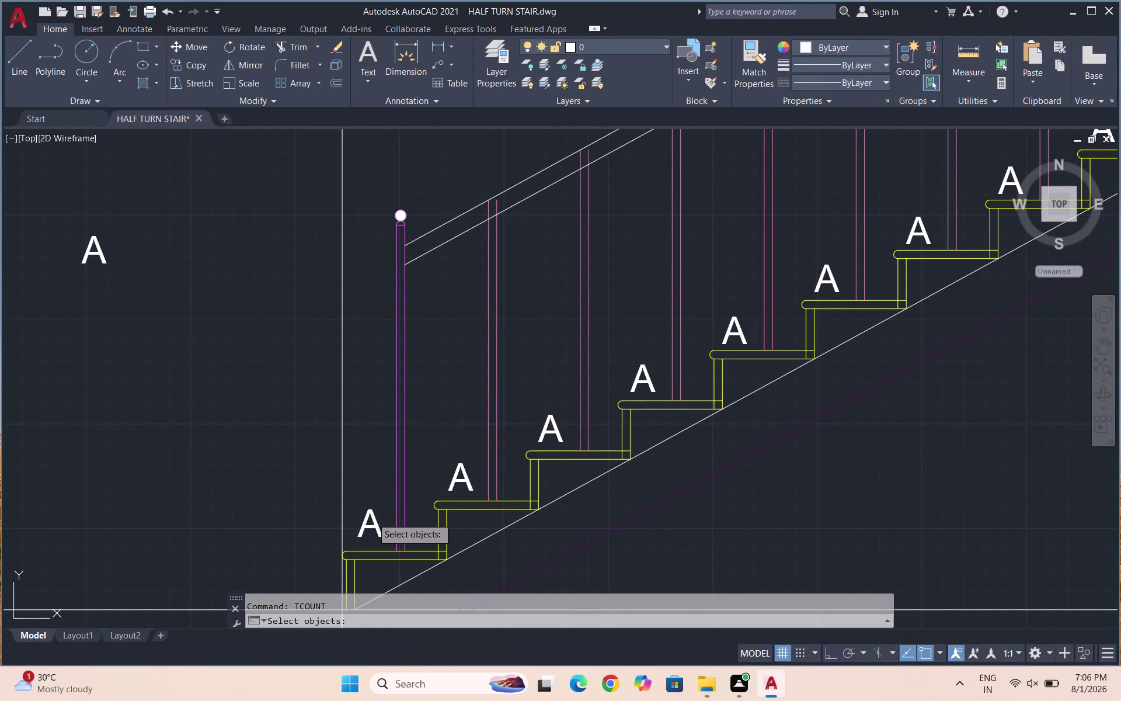
click(469, 481)
click(559, 435)
click(645, 384)
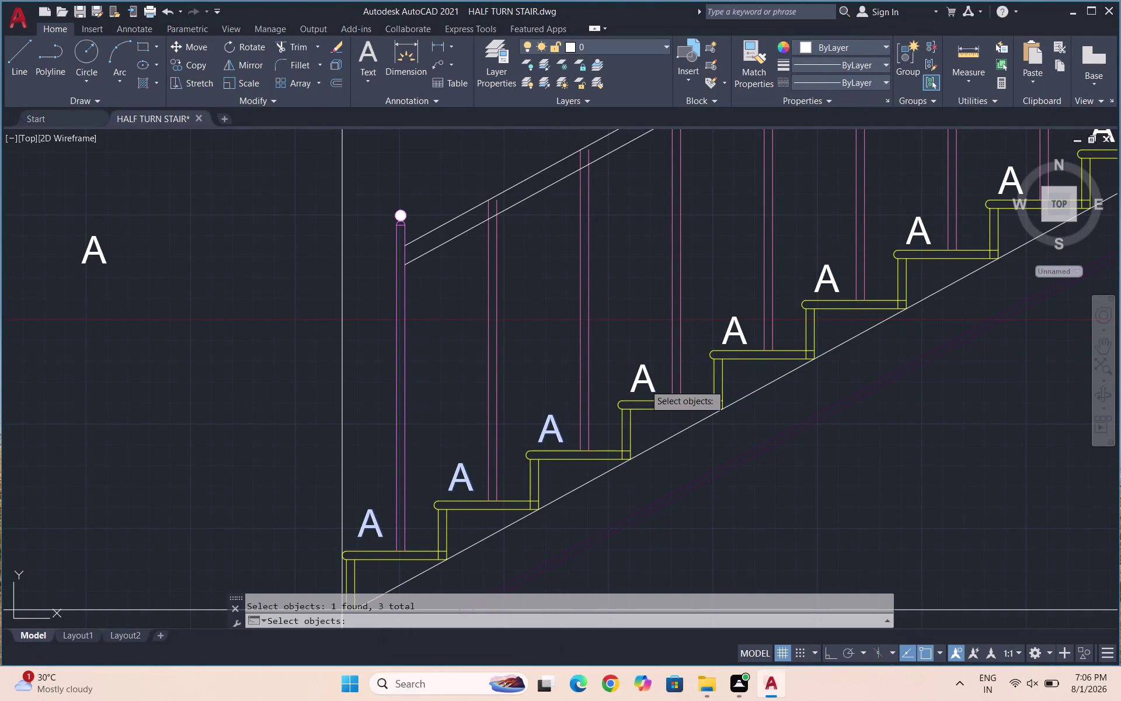
click(742, 336)
click(827, 277)
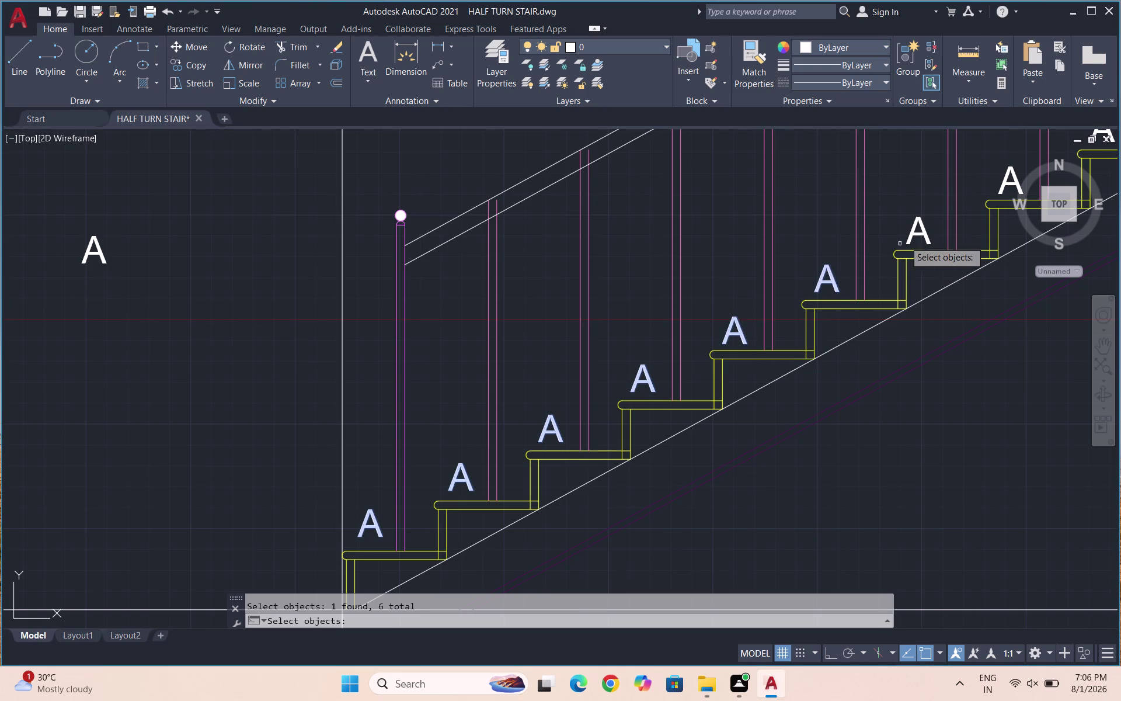
click(913, 234)
scroll(down, 3)
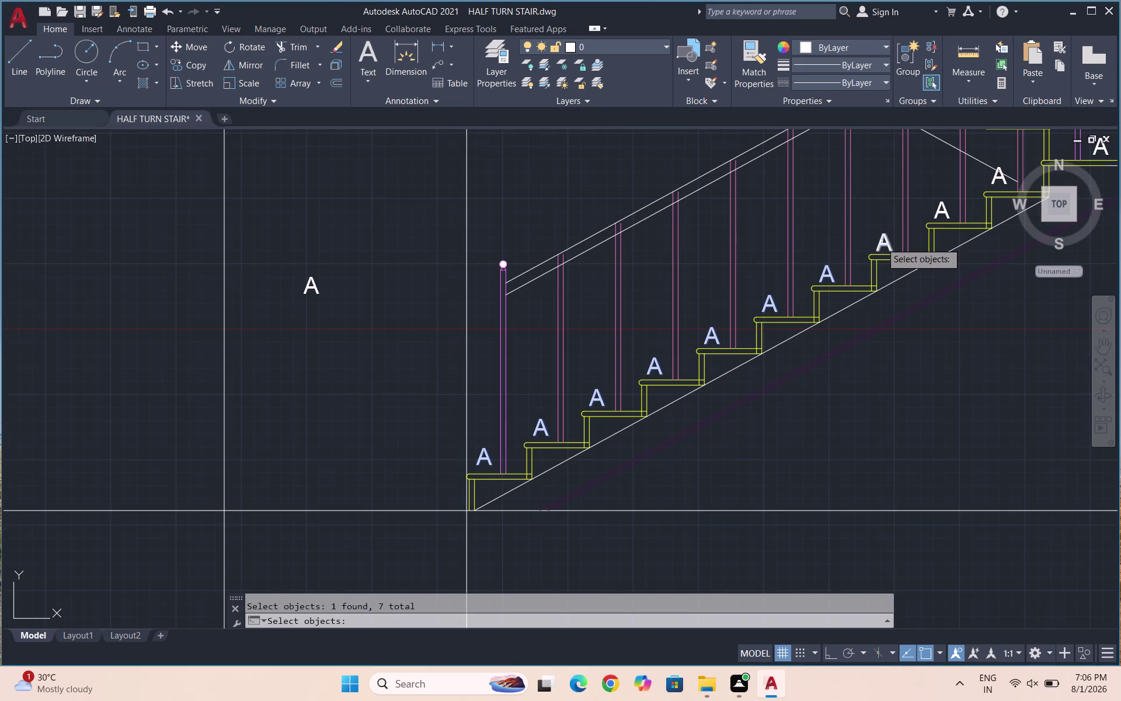
click(882, 242)
click(939, 214)
scroll(down, 3)
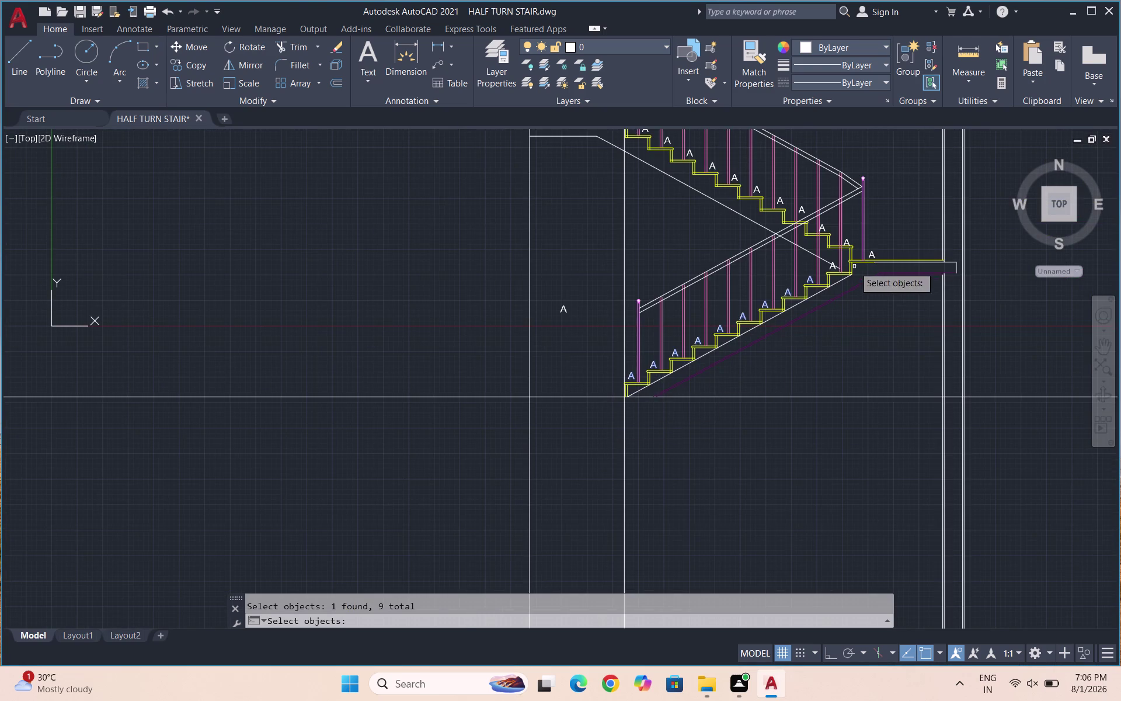
scroll(up, 3)
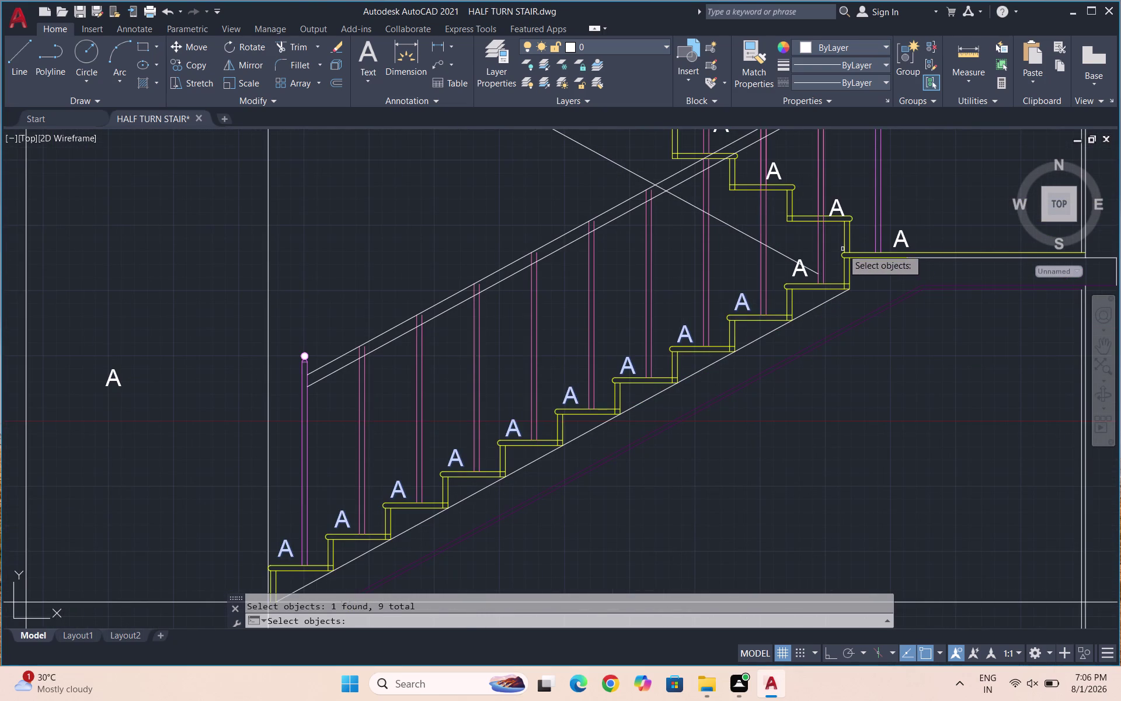
scroll(down, 3)
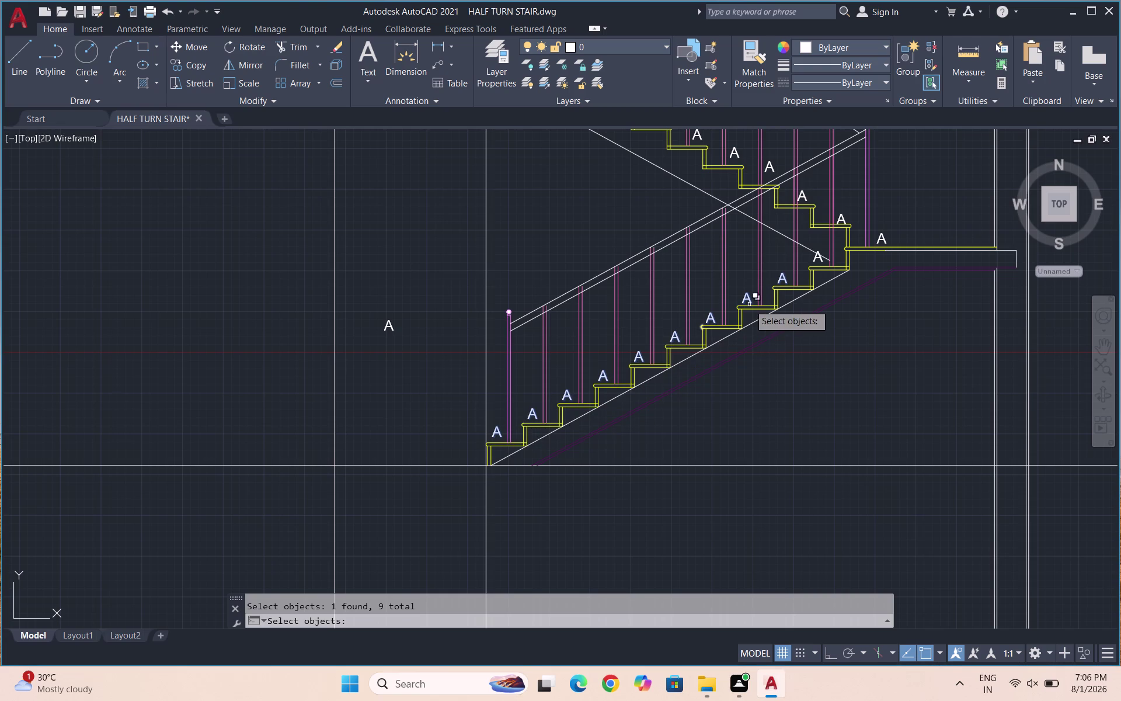
click(816, 261)
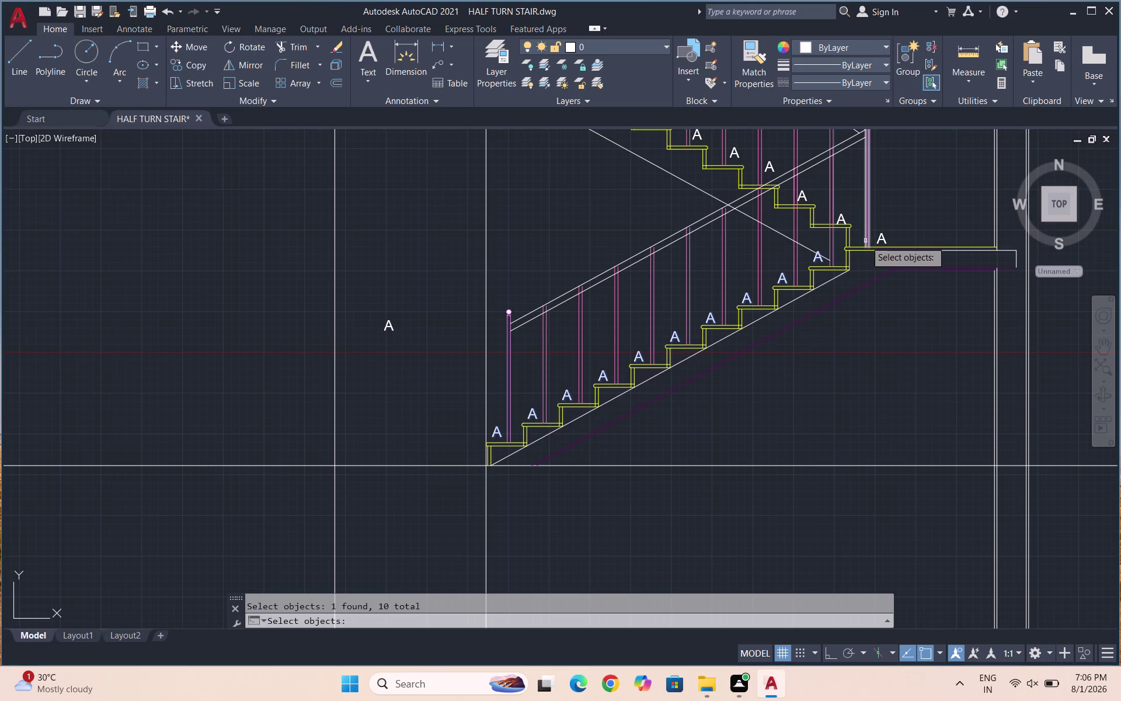
click(881, 238)
click(844, 218)
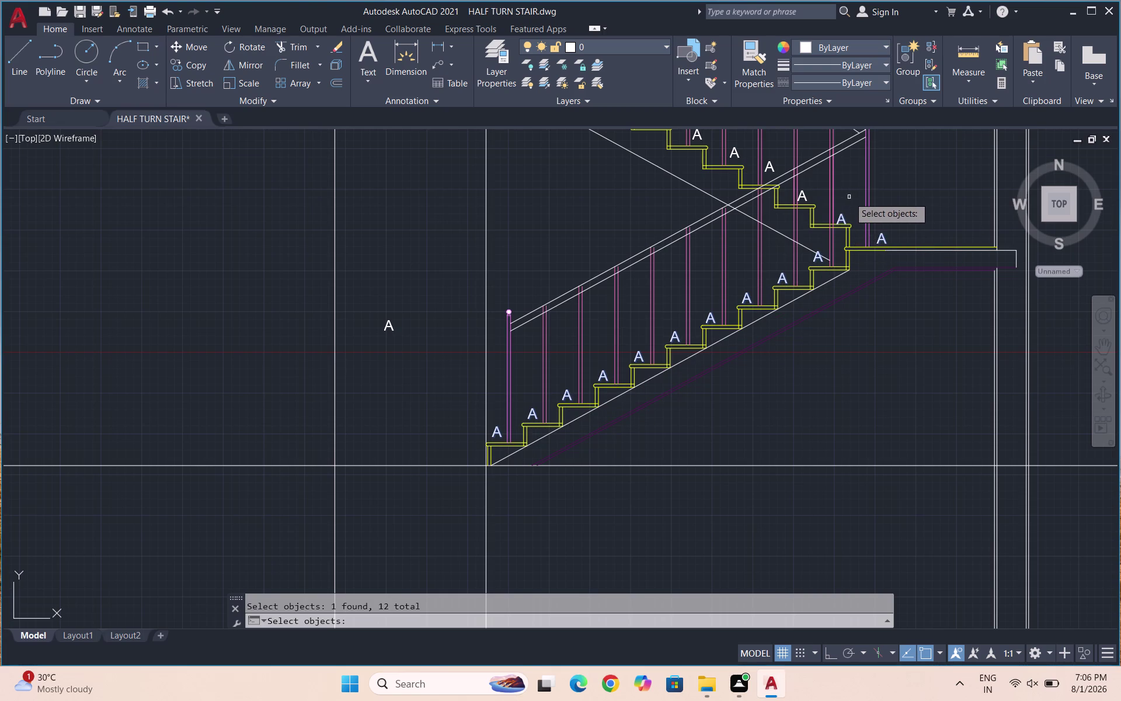
Pick the upper-flight 'A' letters up to the top tread and finish selecting.
scroll(up, 3)
click(735, 194)
scroll(down, 3)
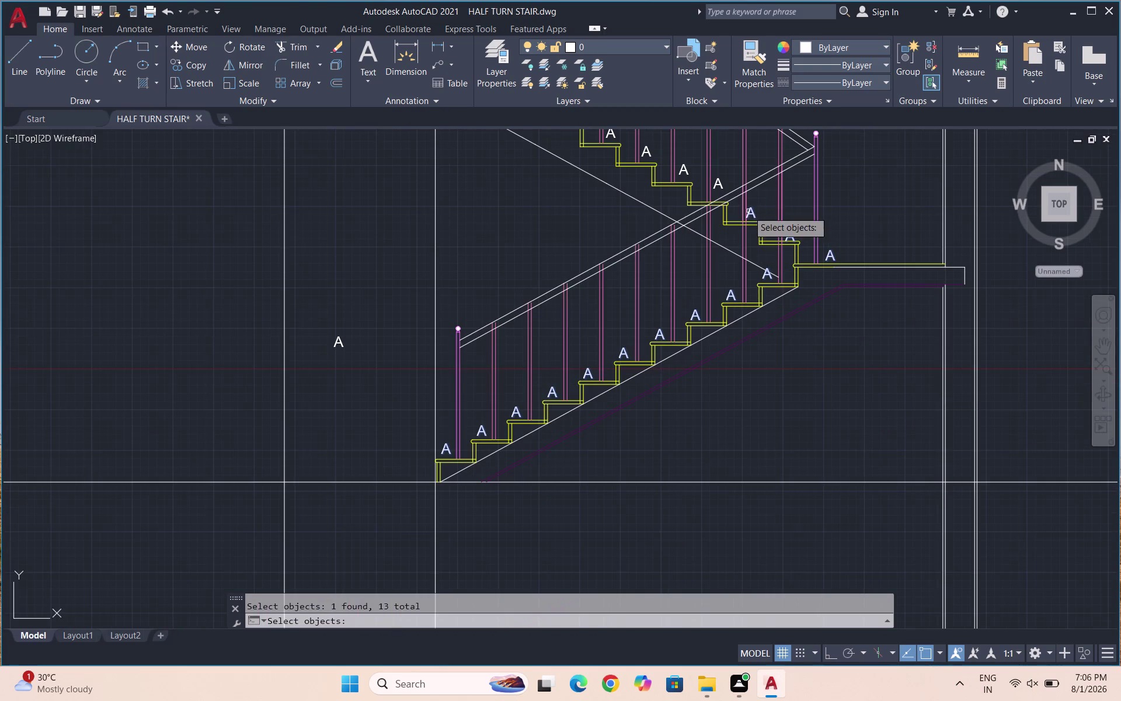
click(718, 184)
click(682, 166)
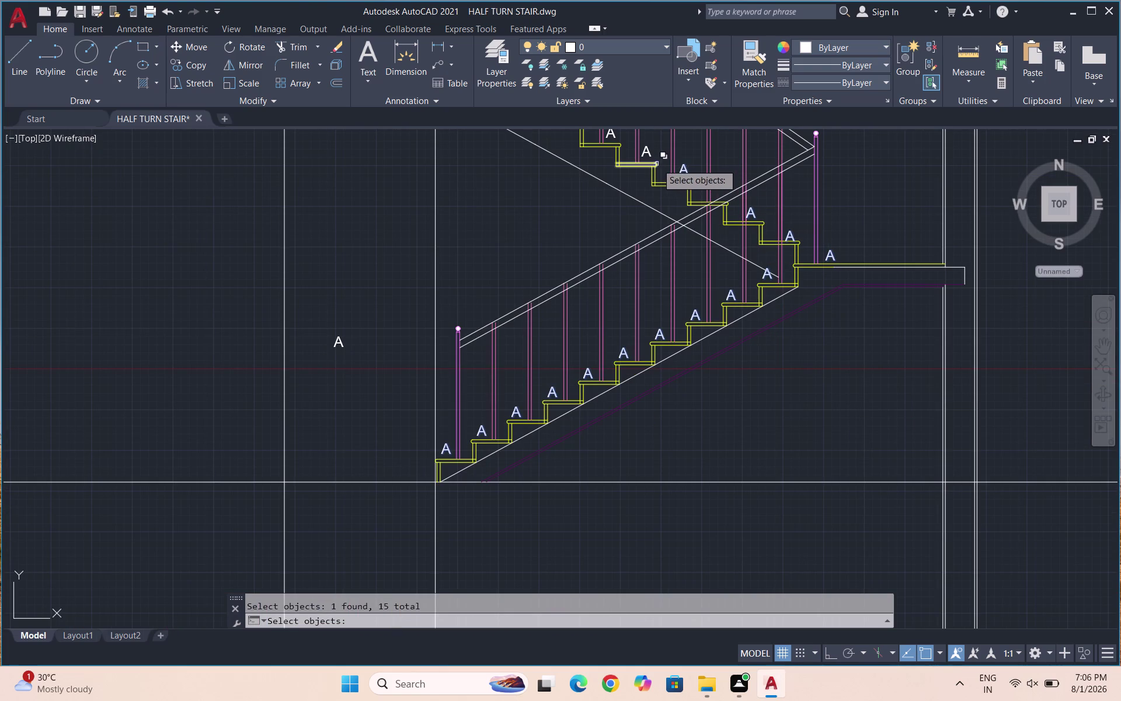
click(650, 153)
scroll(down, 3)
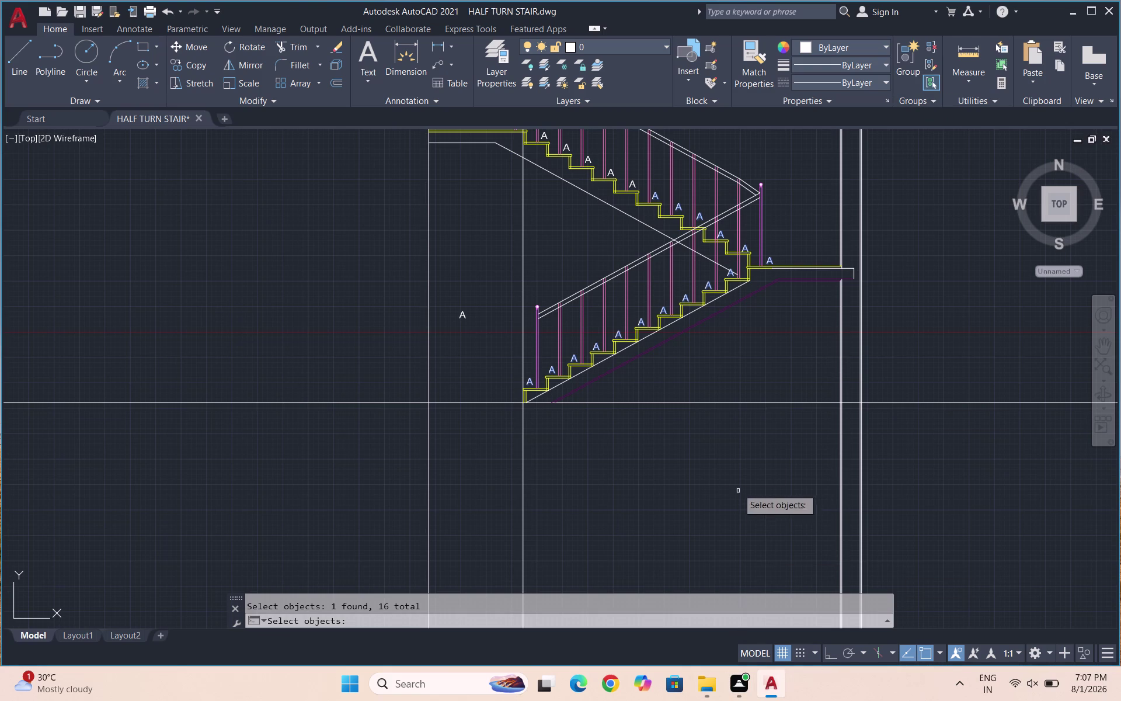
scroll(up, 3)
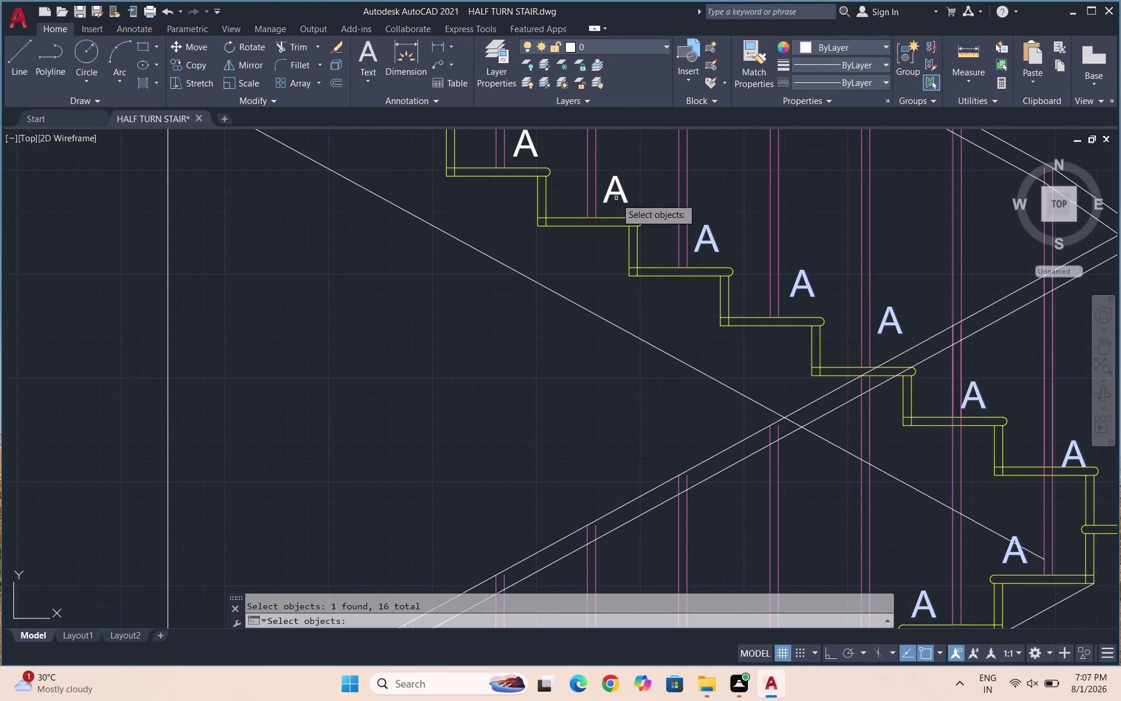
click(618, 195)
scroll(down, 3)
scroll(up, 3)
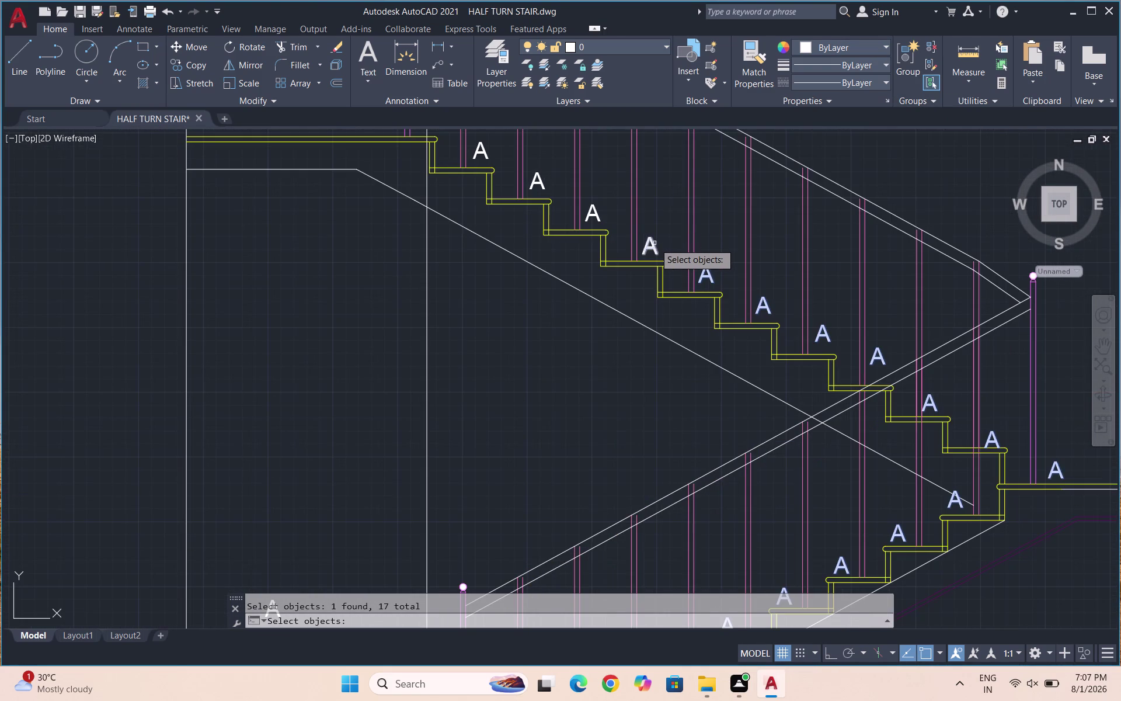
click(656, 243)
click(598, 212)
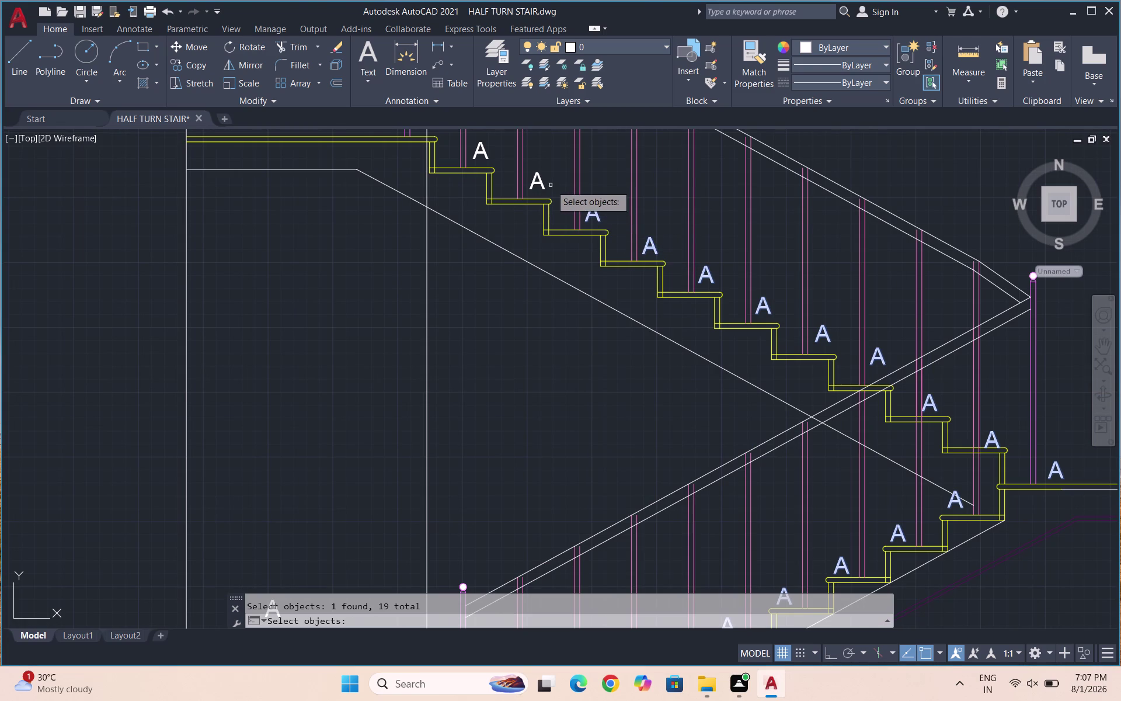
click(544, 184)
scroll(down, 3)
scroll(up, 3)
click(584, 235)
click(441, 183)
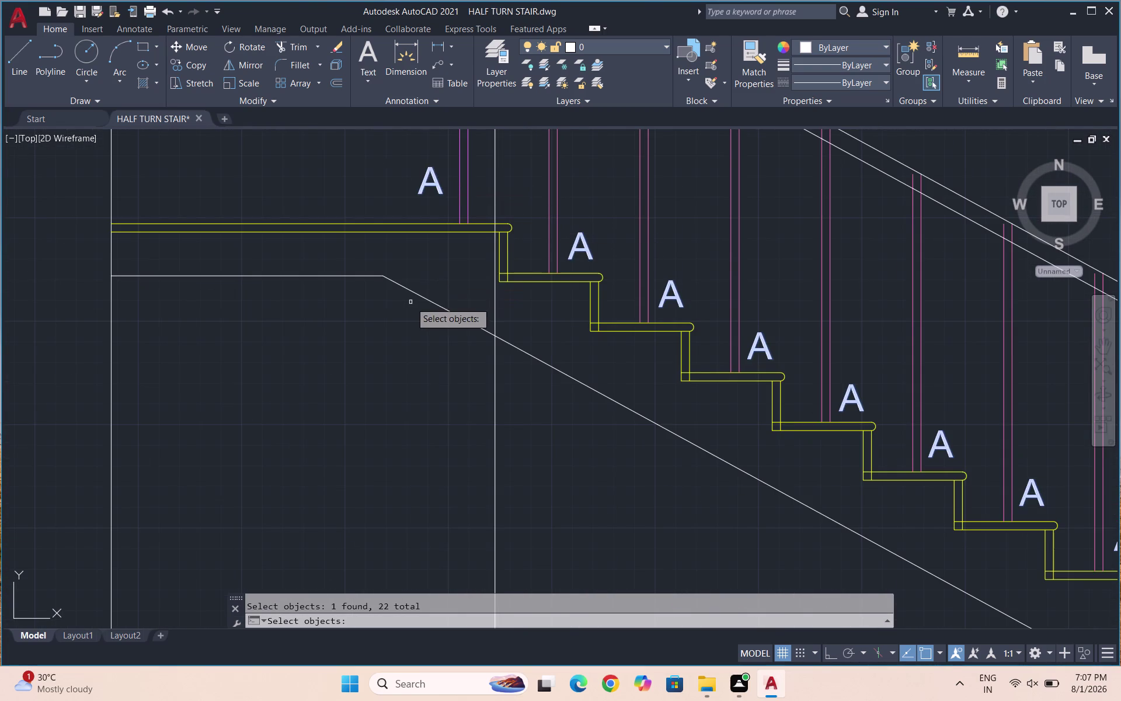
key(Return)
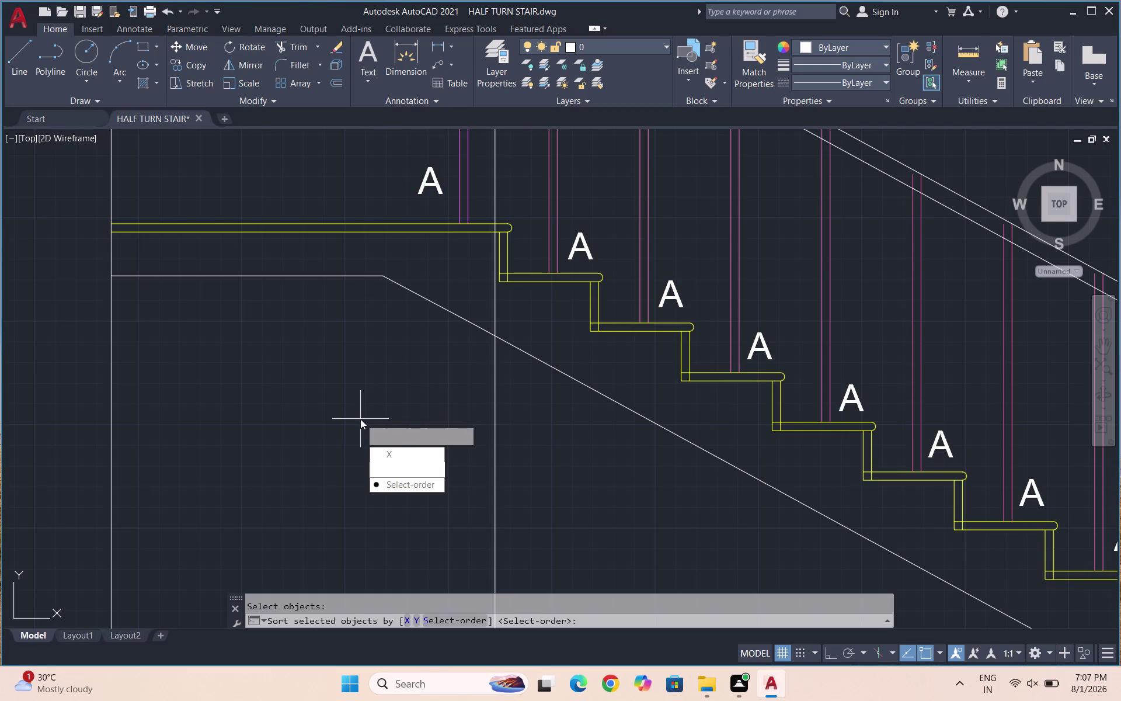
key(Return)
key(Return)
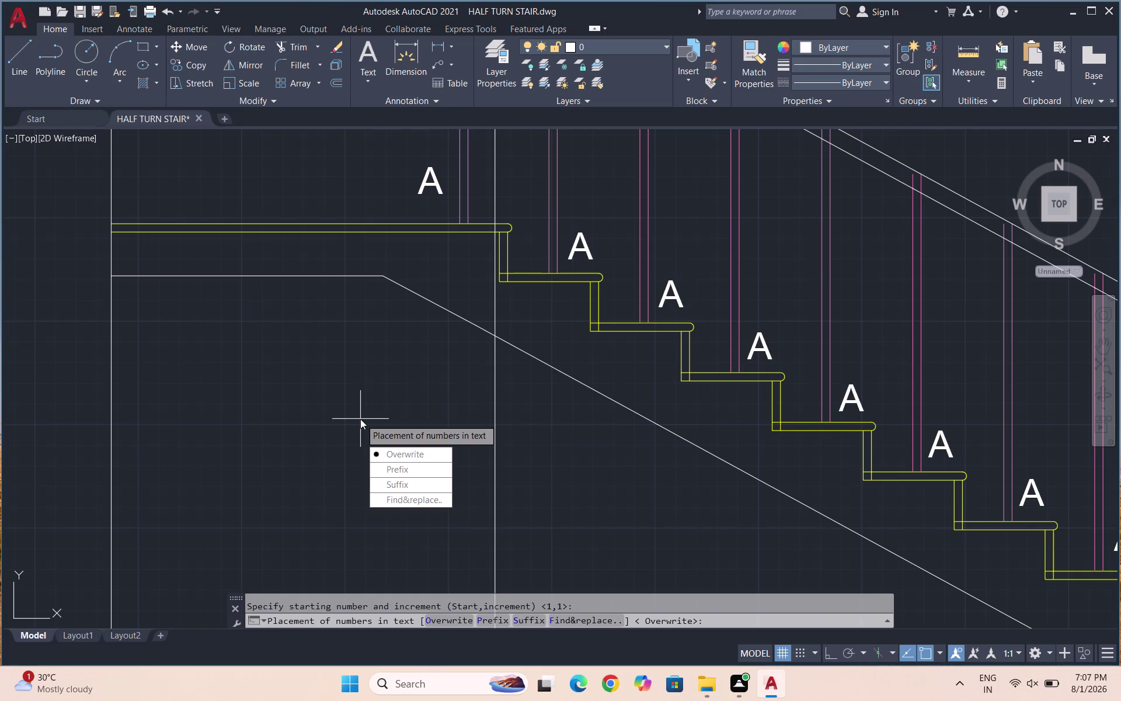
key(Return)
scroll(down, 3)
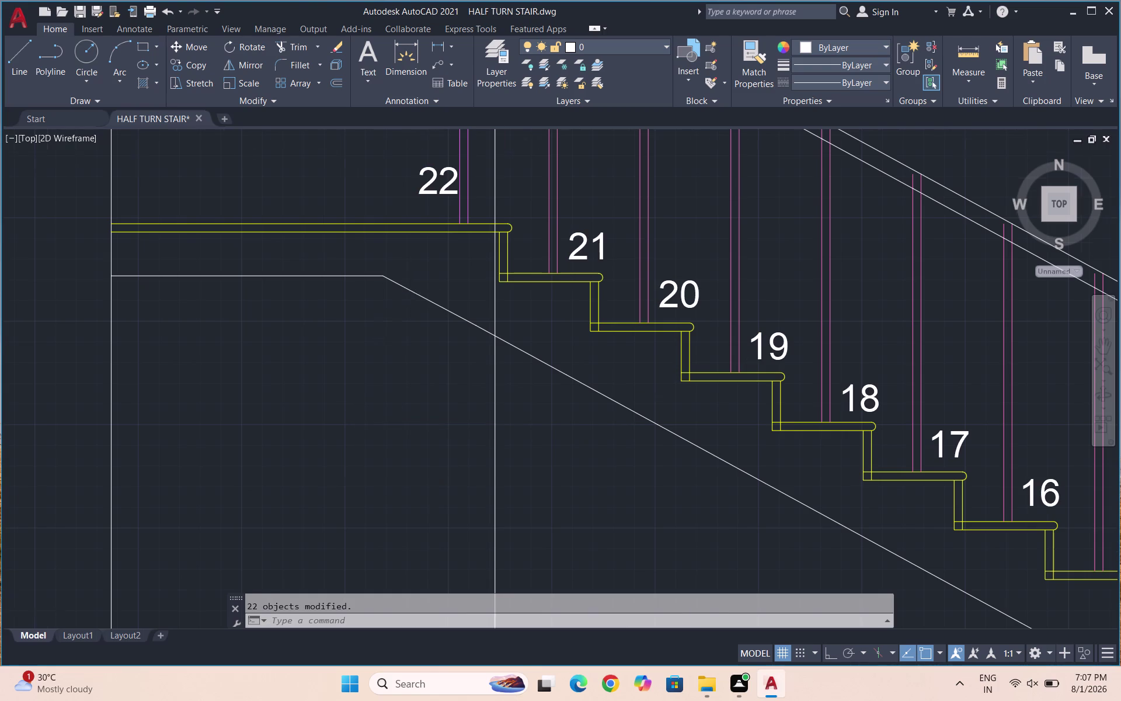
scroll(down, 3)
scroll(down, 3)
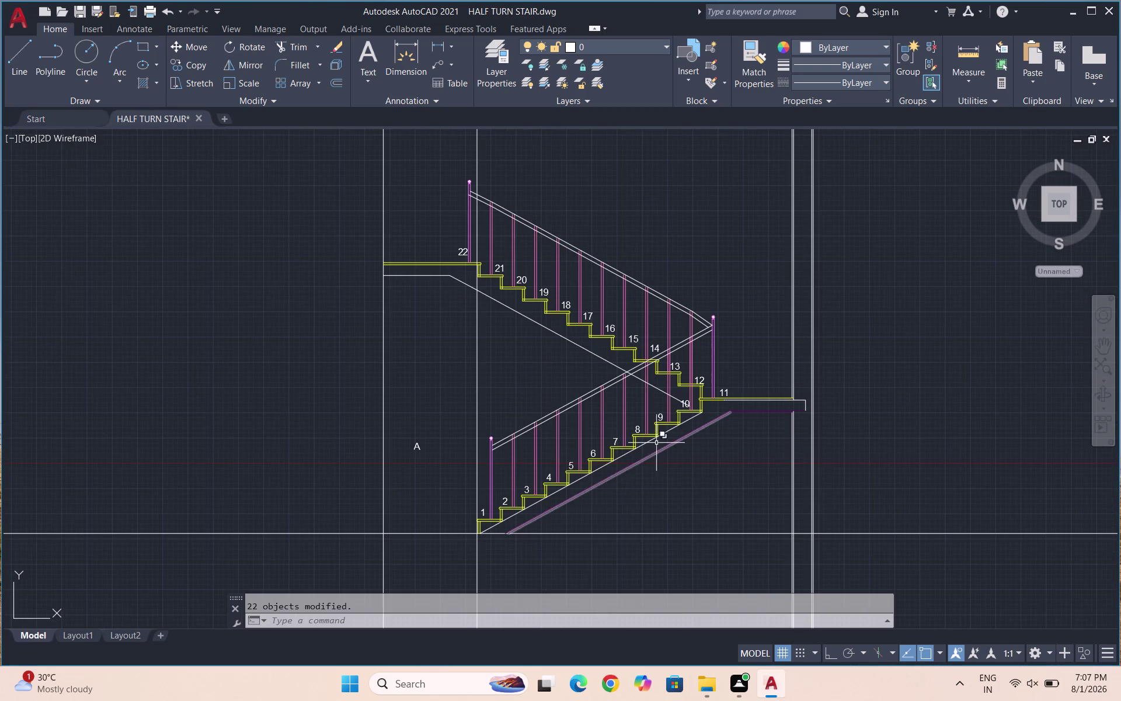
scroll(up, 3)
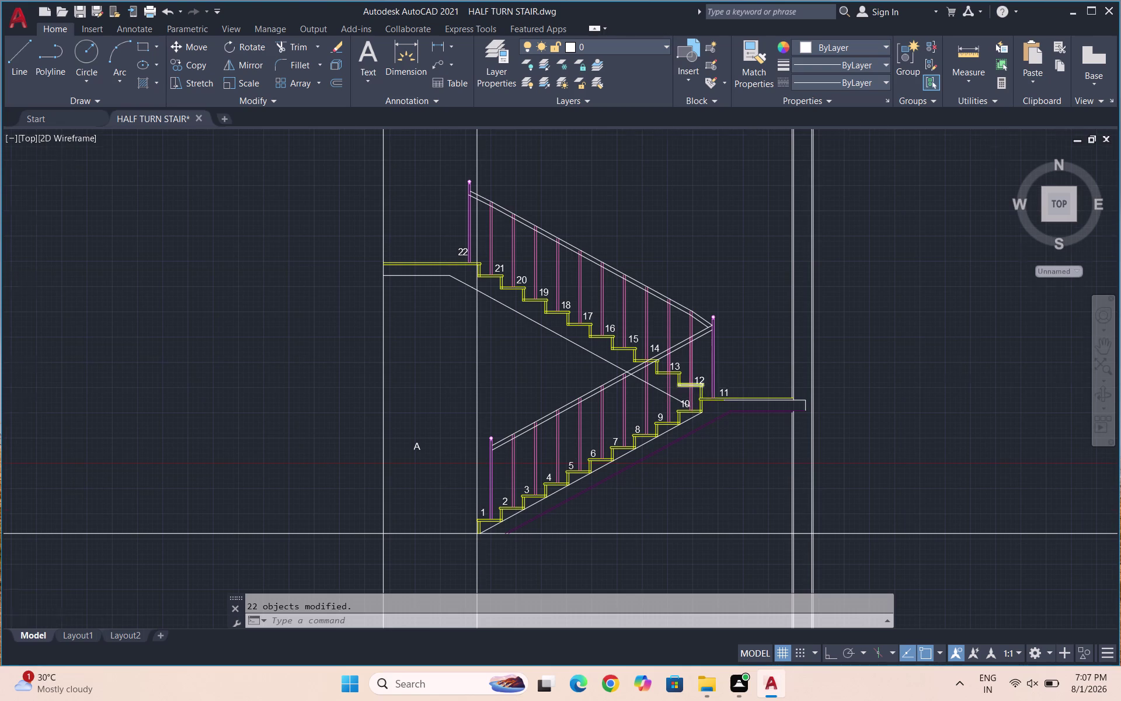
Move number 12 with MOVE, then undo the misplaced move.
scroll(up, 3)
click(728, 359)
key(m)
key(Return)
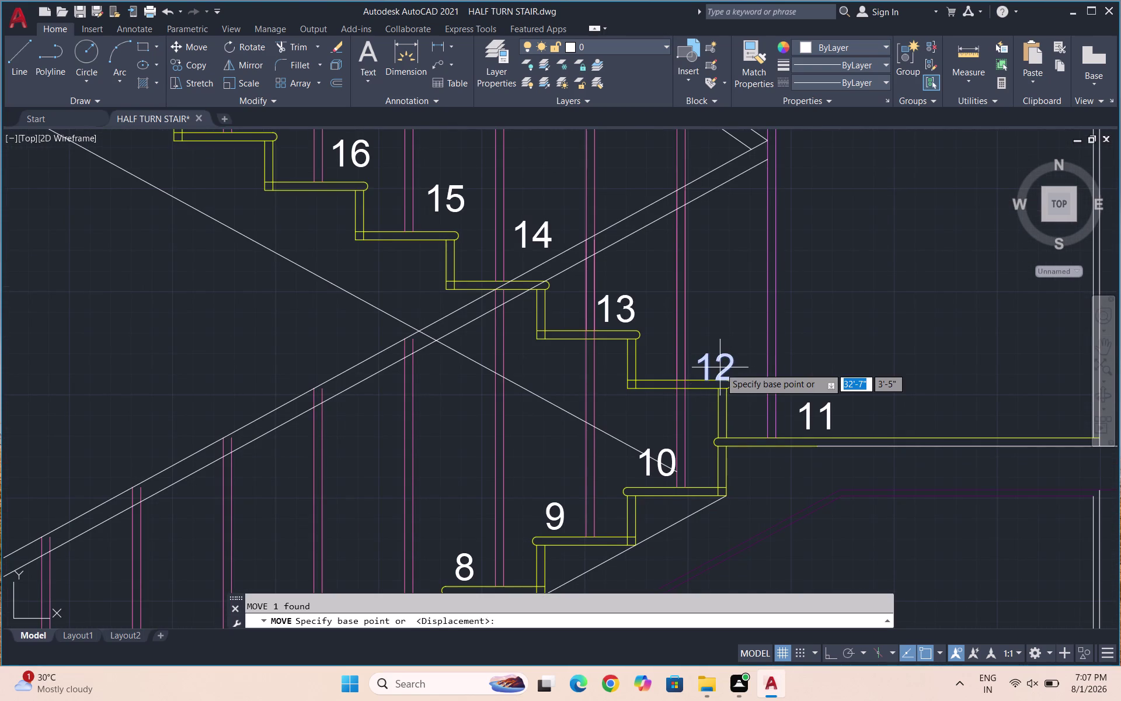
click(720, 367)
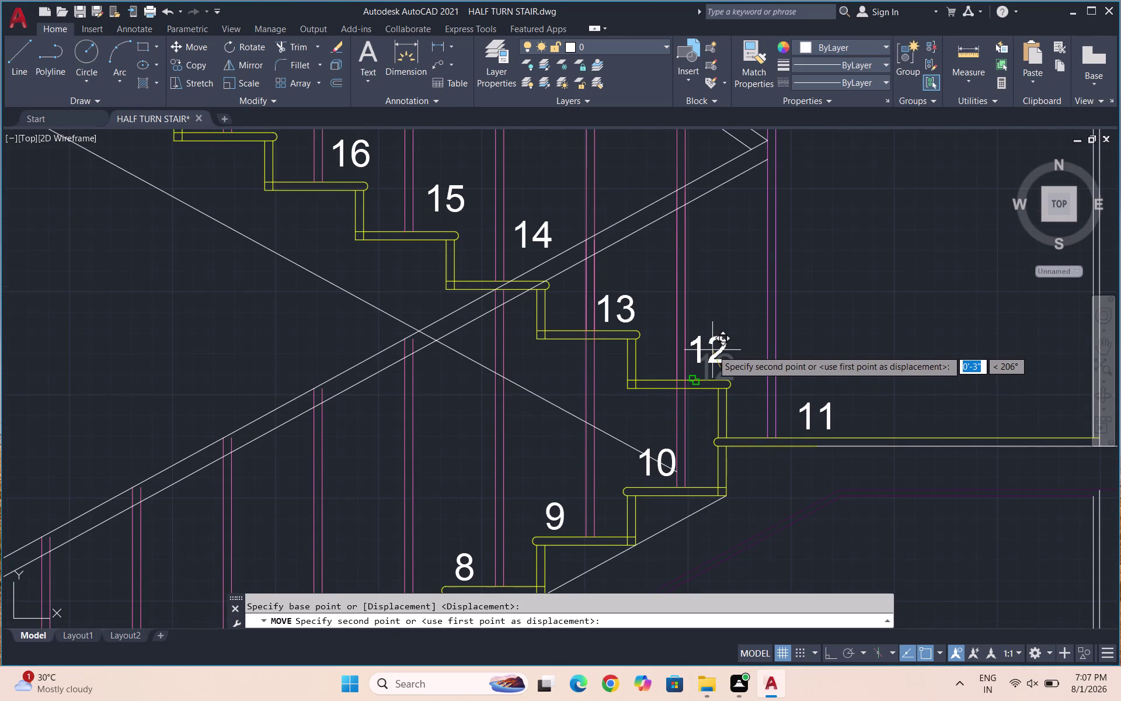
click(713, 350)
key(ctrl+z)
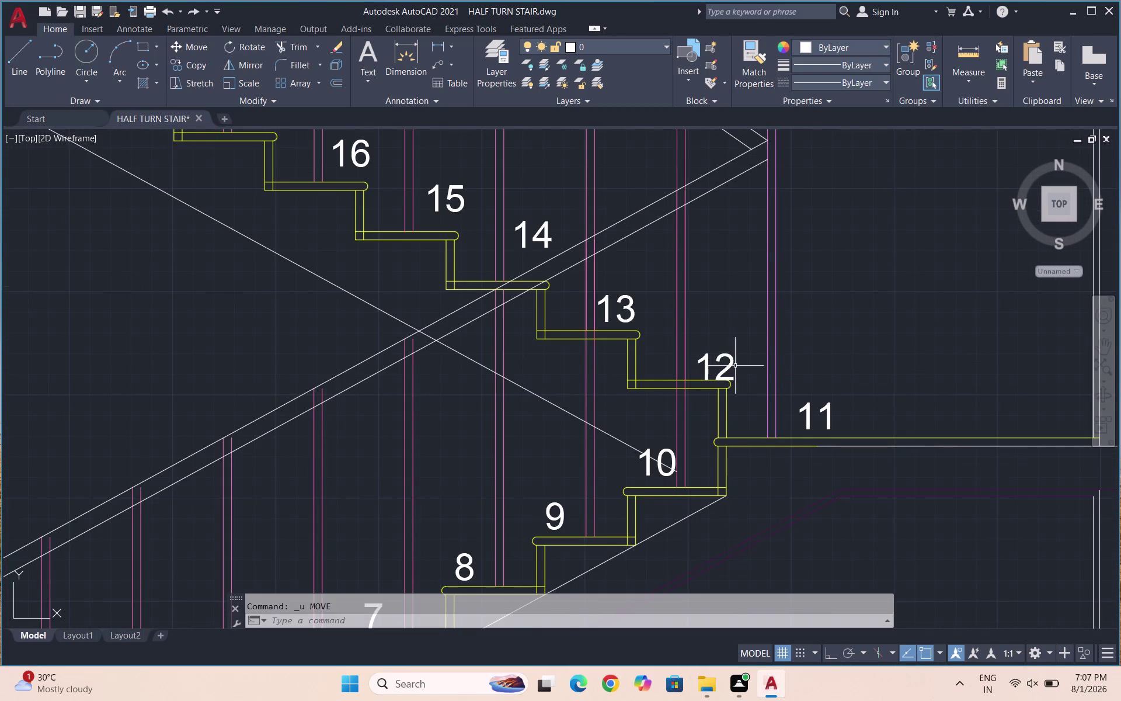
Move number 12 again to sit just above its tread.
scroll(up, 3)
drag(751, 379, 746, 376)
click(667, 349)
key(m)
key(Return)
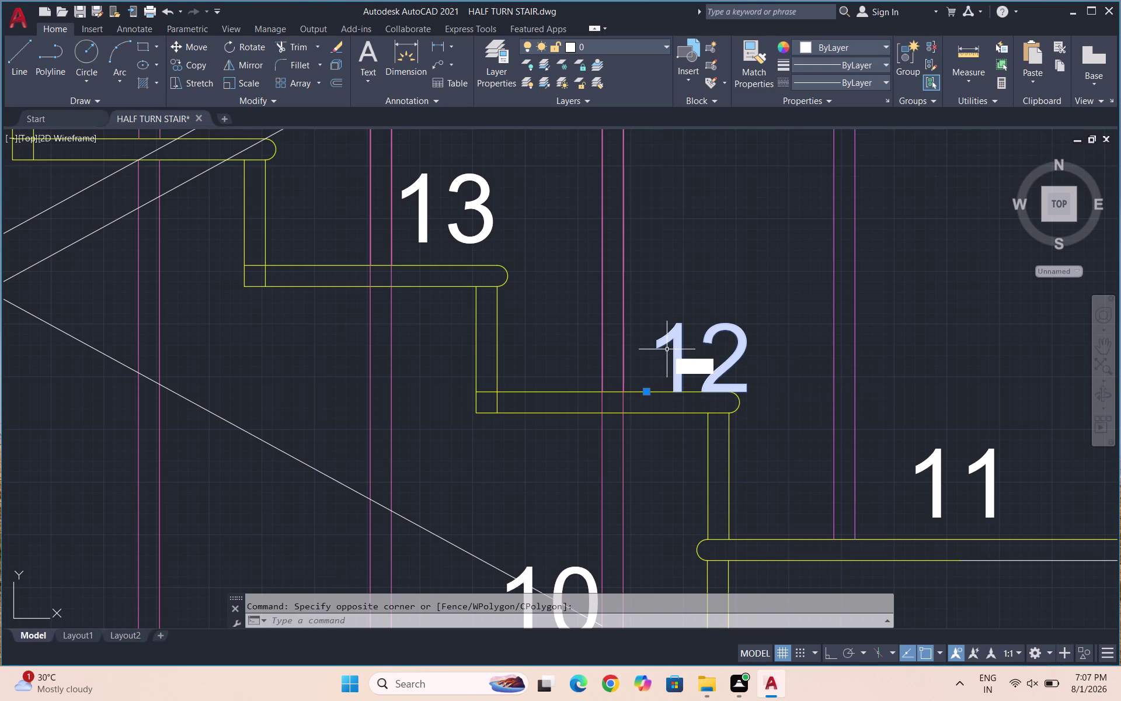
click(703, 357)
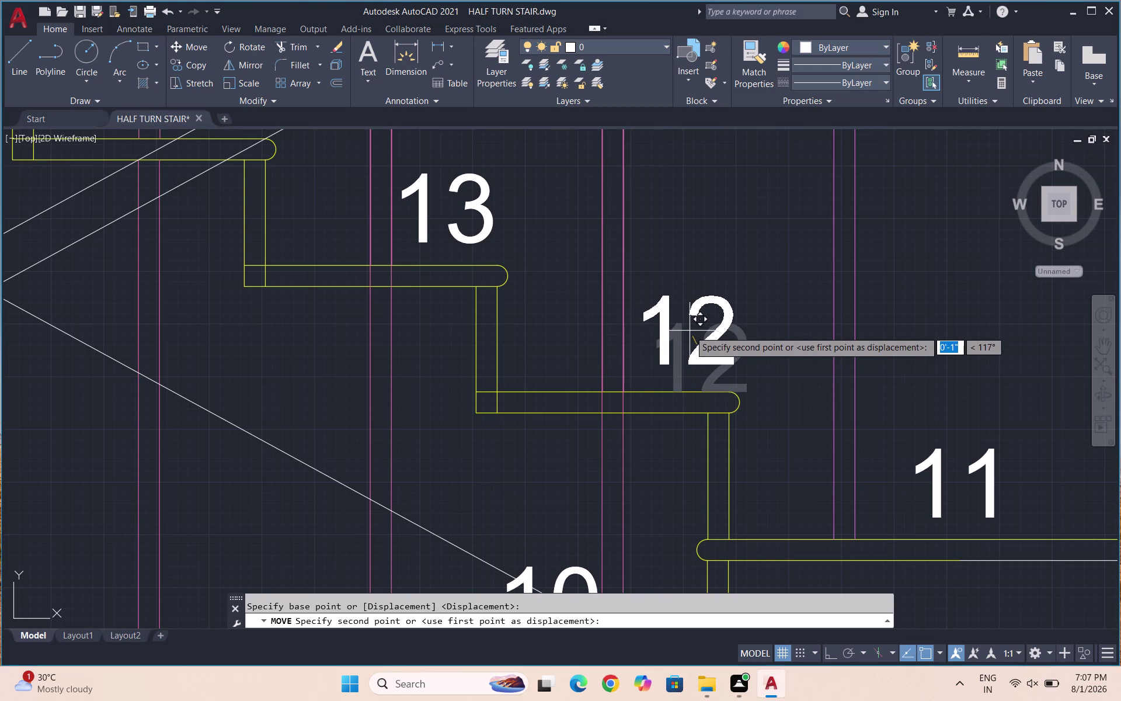
click(689, 324)
scroll(down, 3)
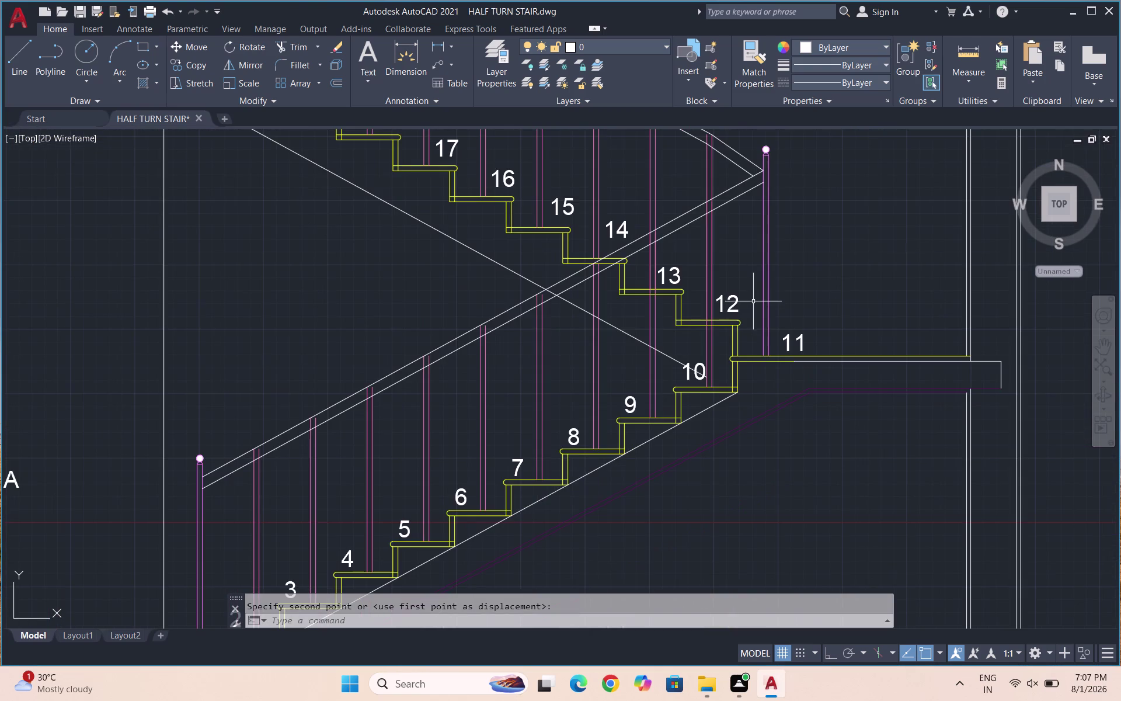
scroll(down, 3)
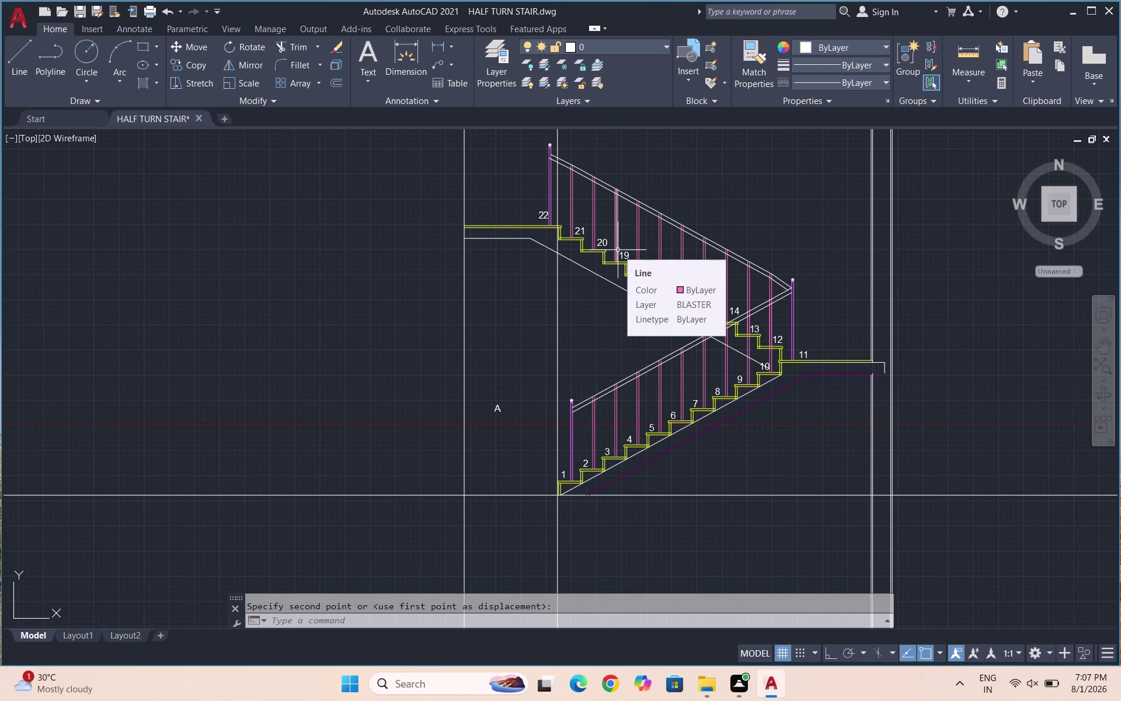
scroll(up, 3)
scroll(up, 3)
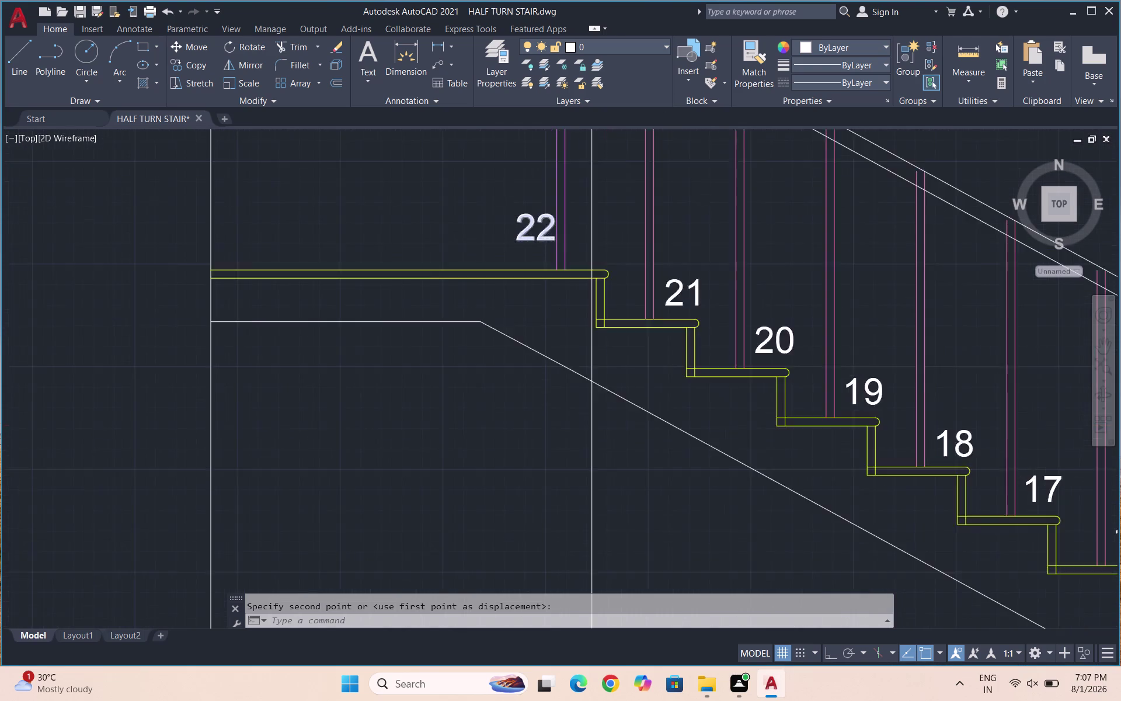
scroll(up, 3)
Move number 22 slightly left onto the landing.
click(541, 215)
key(m)
key(Return)
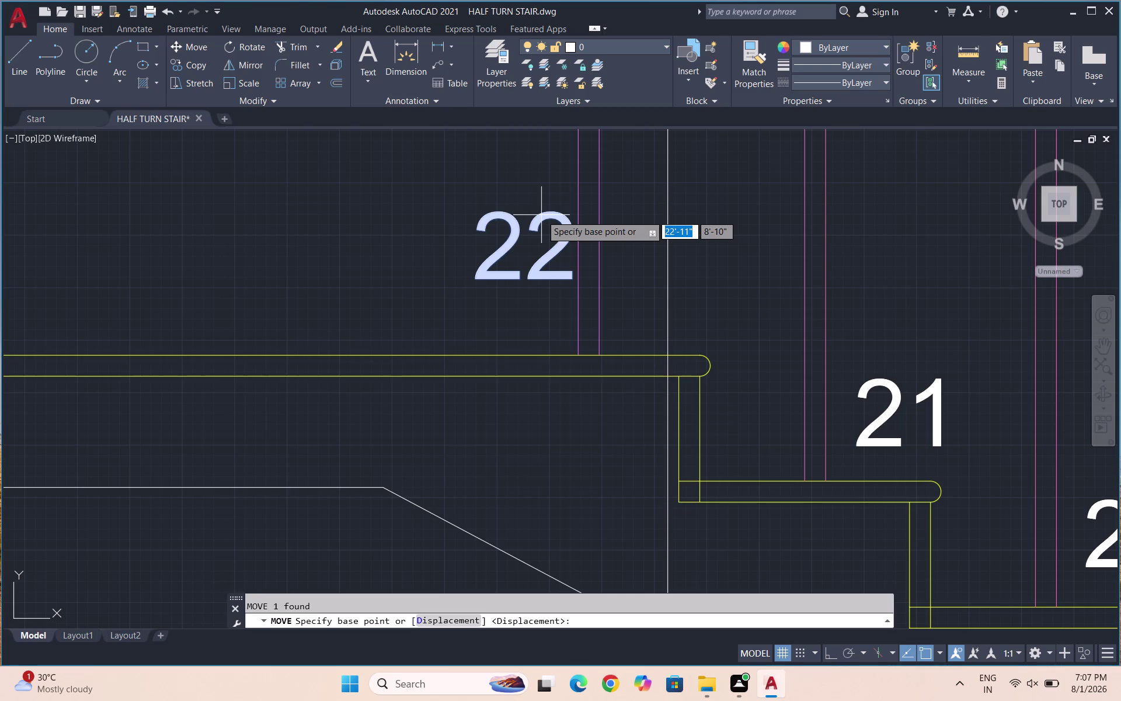
click(534, 223)
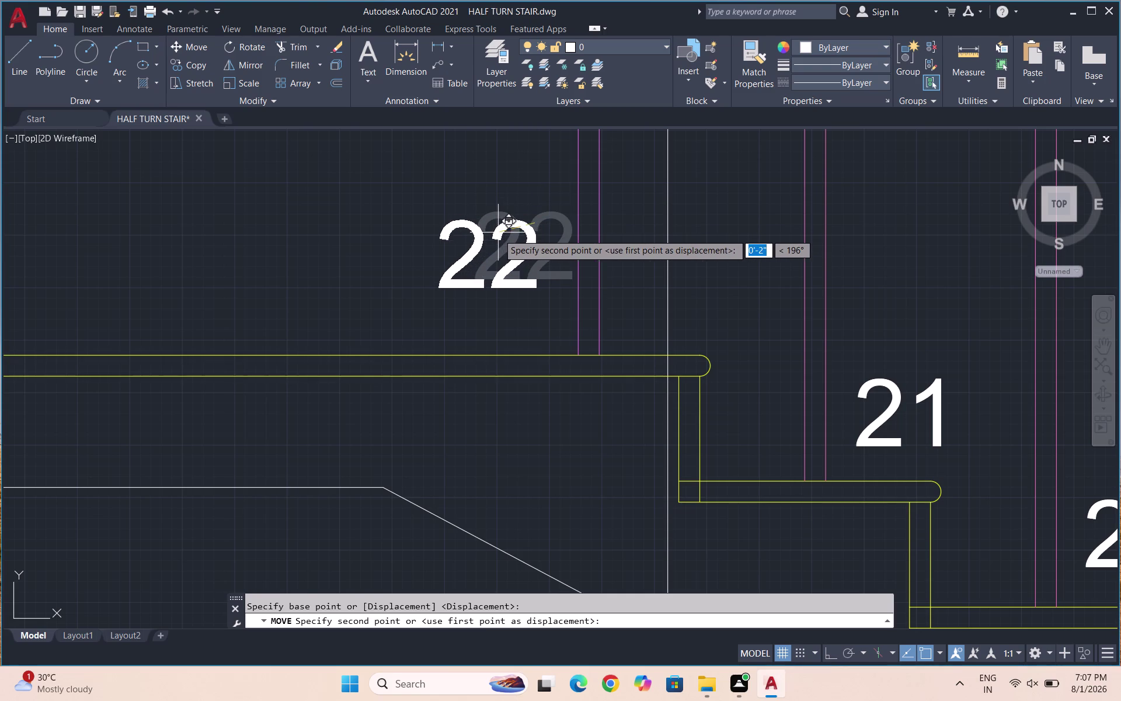
click(497, 232)
scroll(down, 3)
scroll(down, 3)
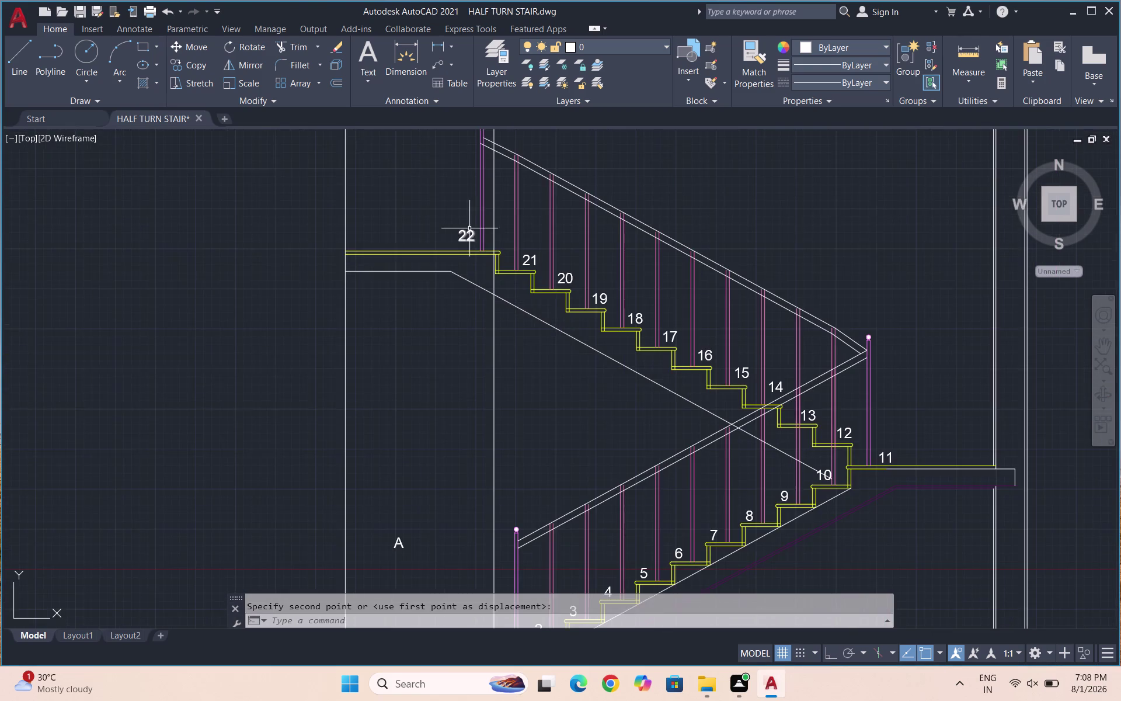
scroll(down, 3)
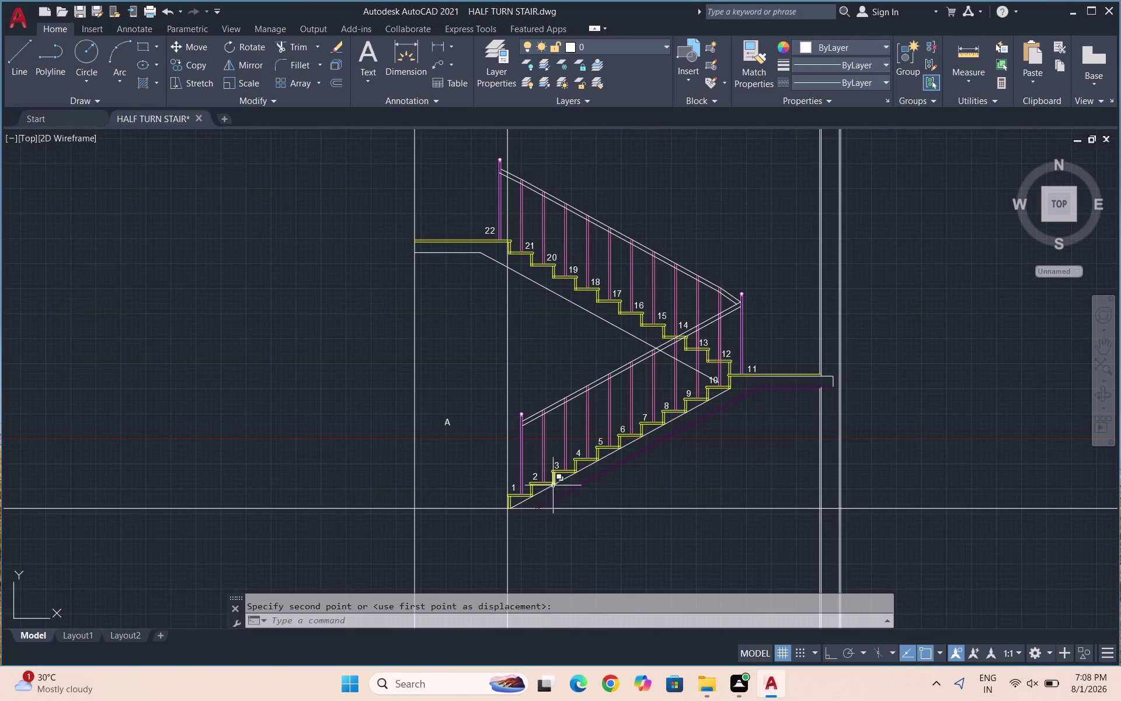
scroll(up, 3)
text(TC)
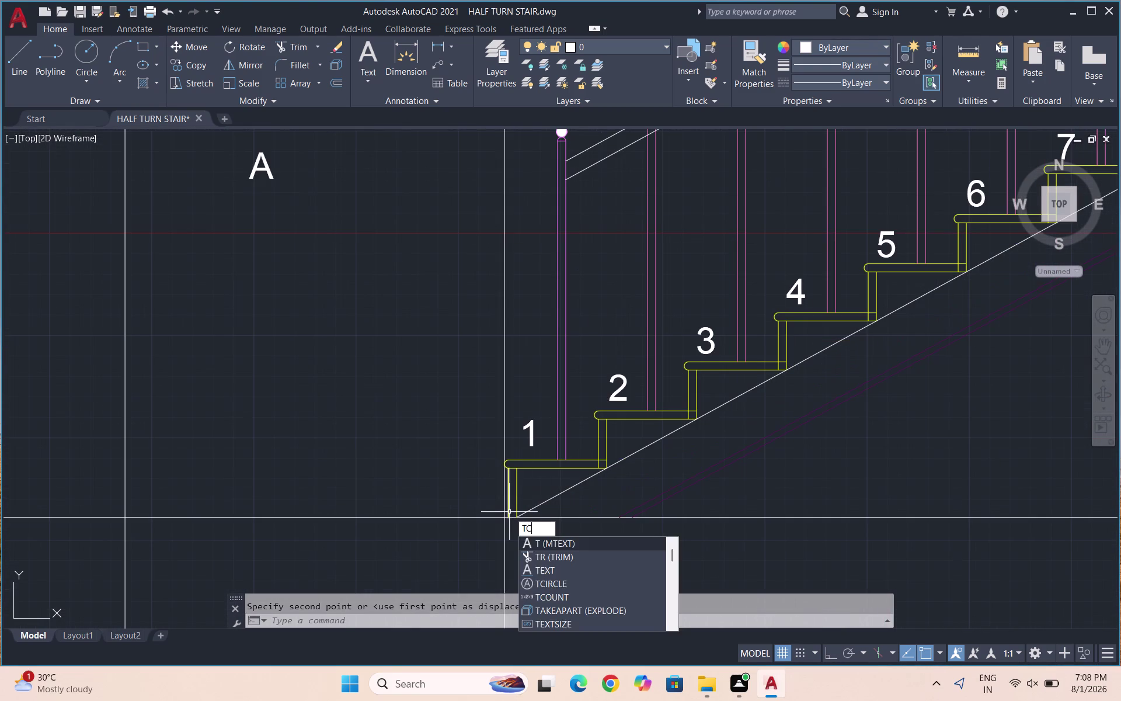
text(I)
click(552, 544)
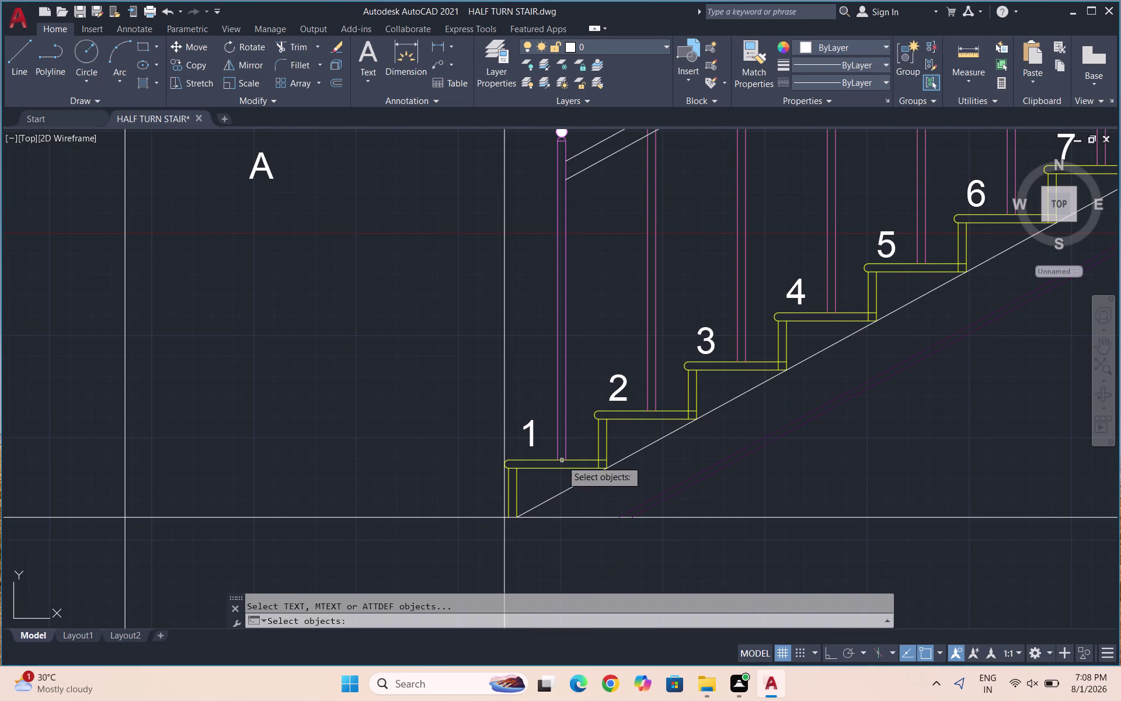
click(531, 433)
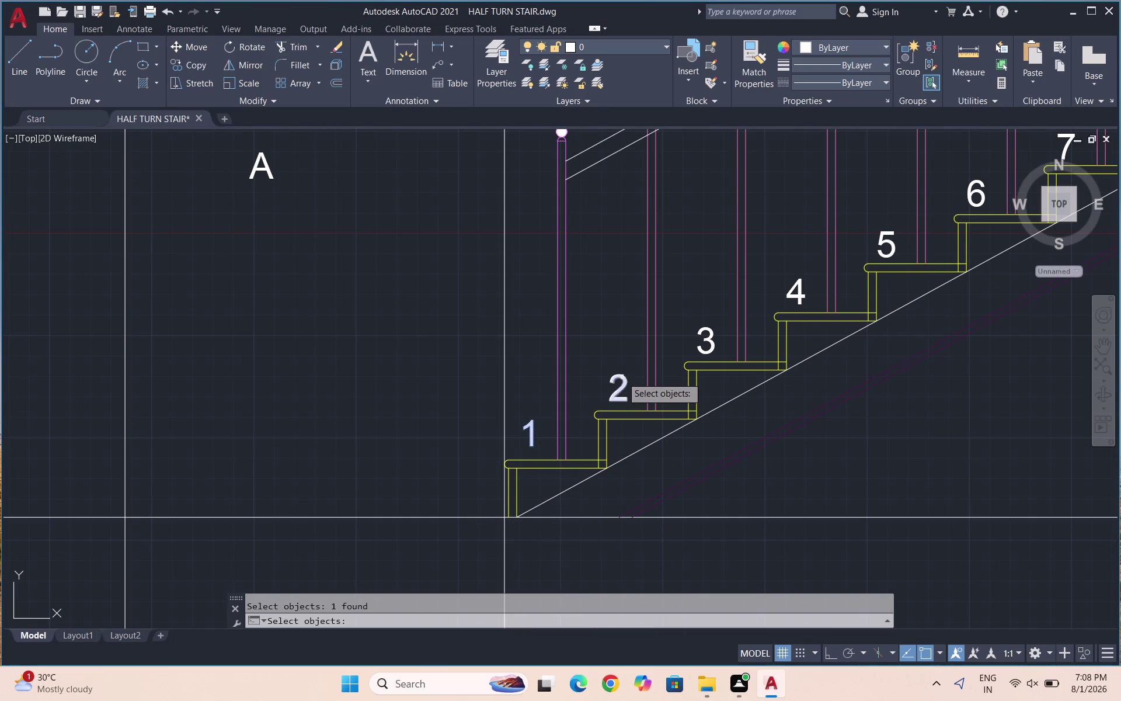
click(622, 376)
click(712, 340)
click(792, 298)
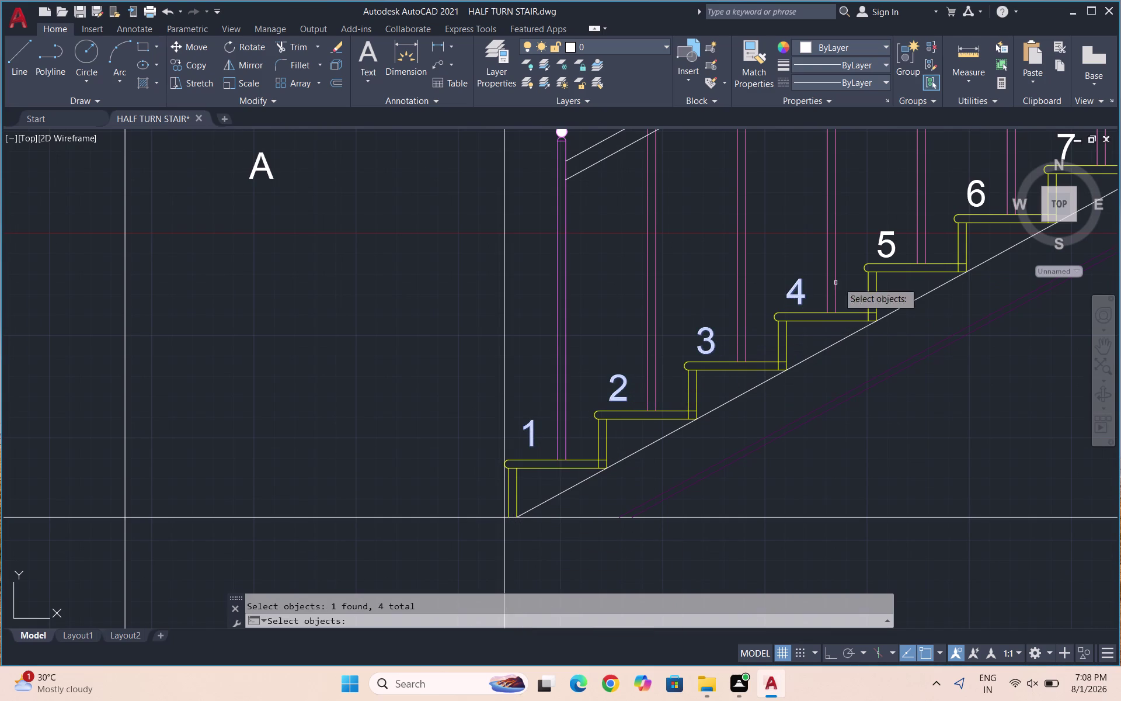
click(883, 251)
scroll(down, 3)
scroll(up, 3)
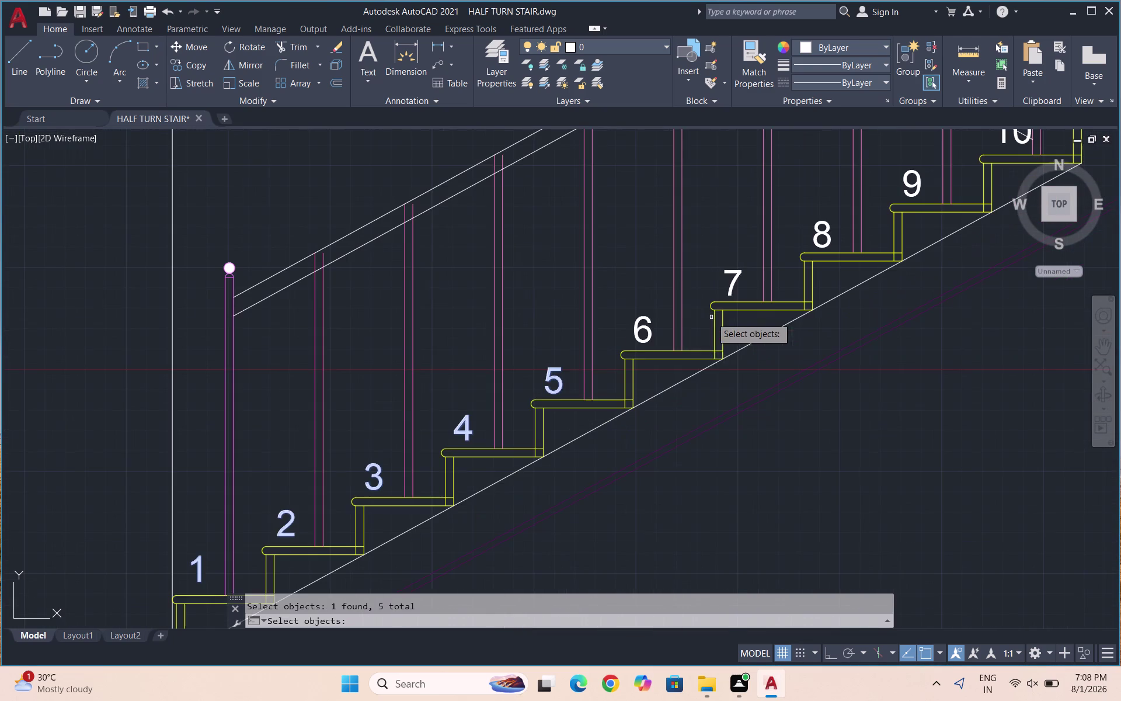
click(640, 332)
click(733, 270)
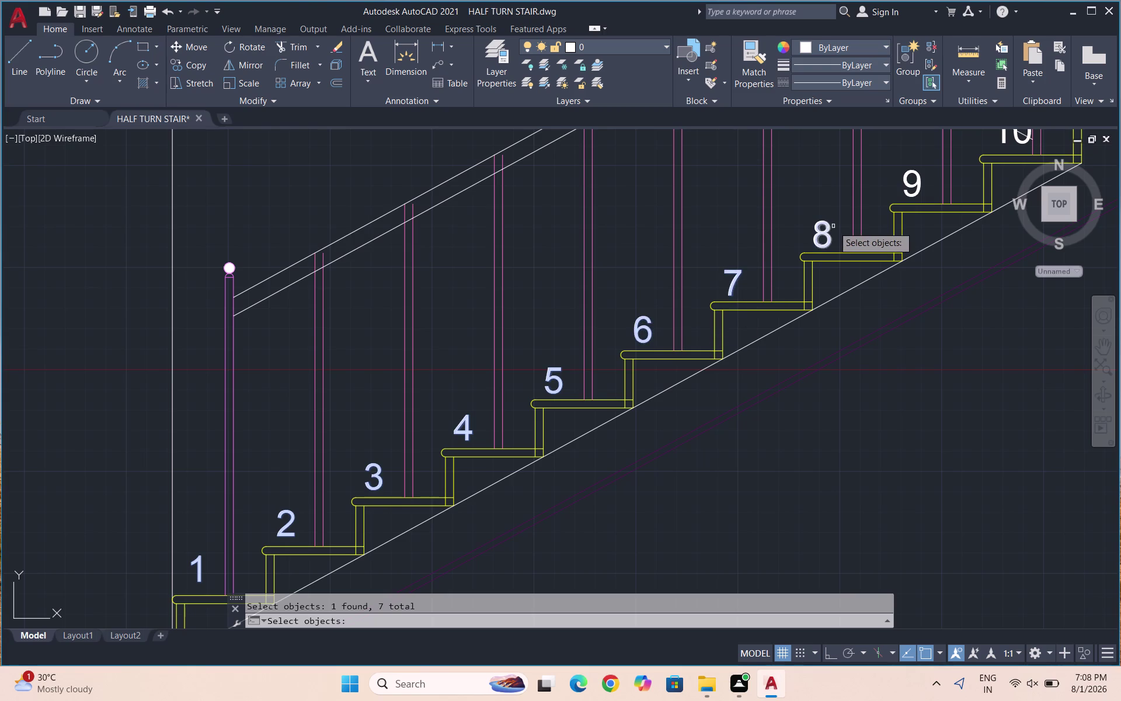
click(820, 227)
click(910, 182)
scroll(down, 3)
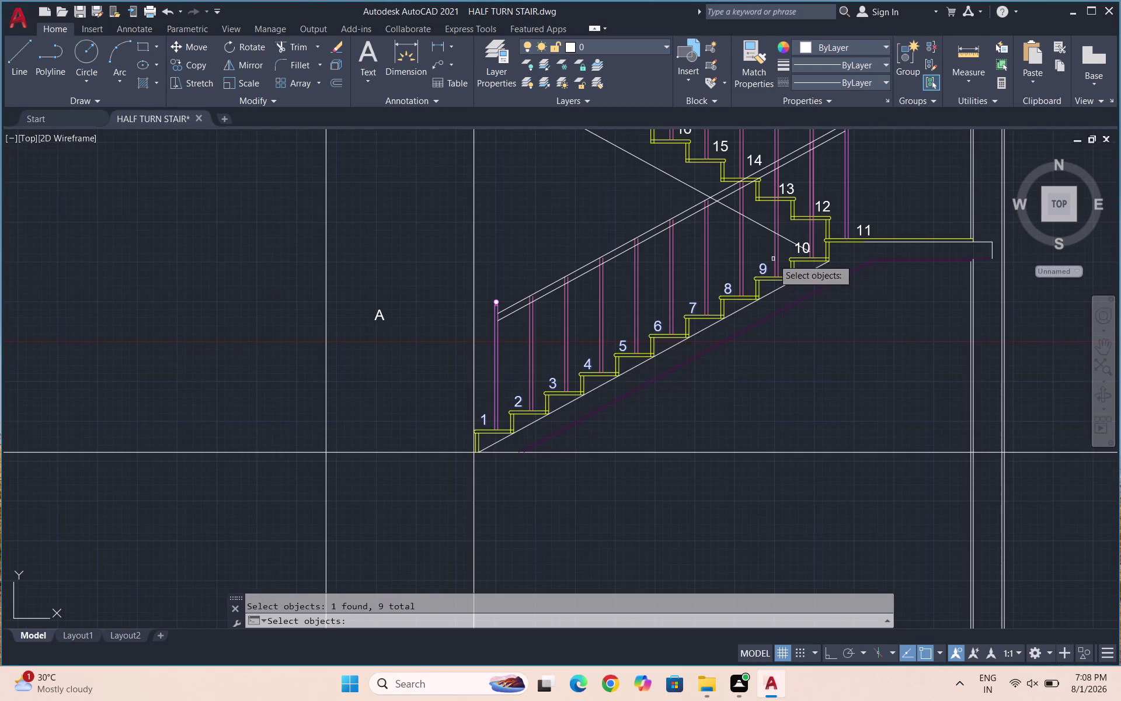
scroll(up, 3)
click(794, 254)
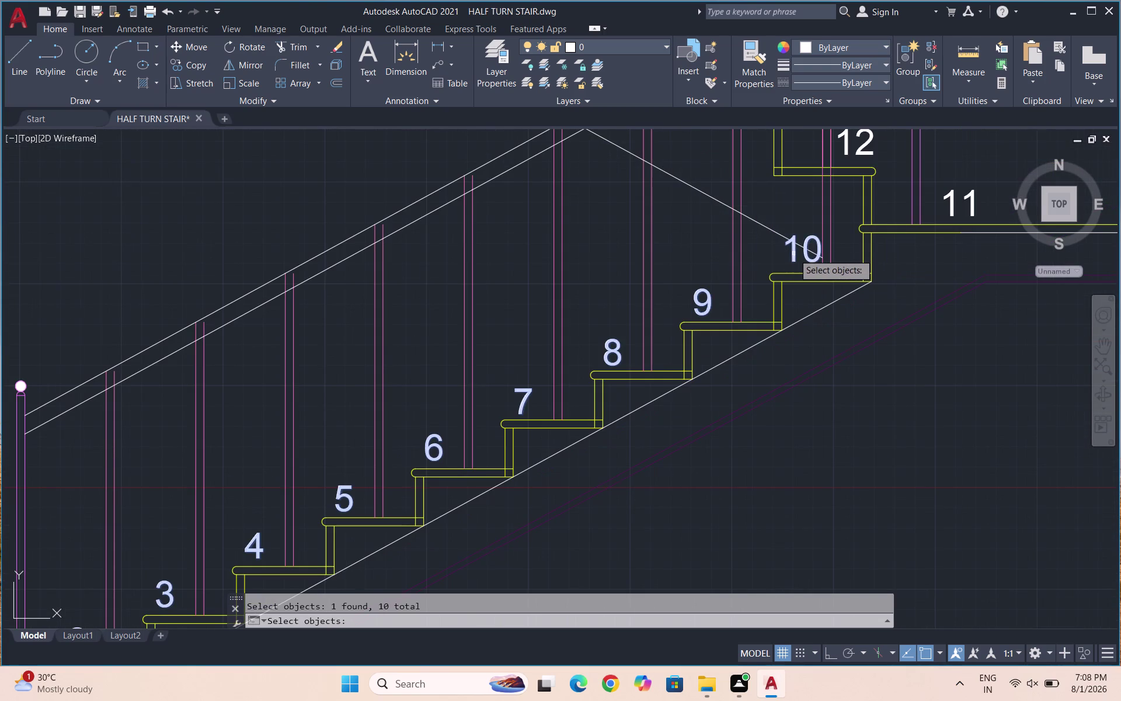
click(951, 197)
scroll(down, 3)
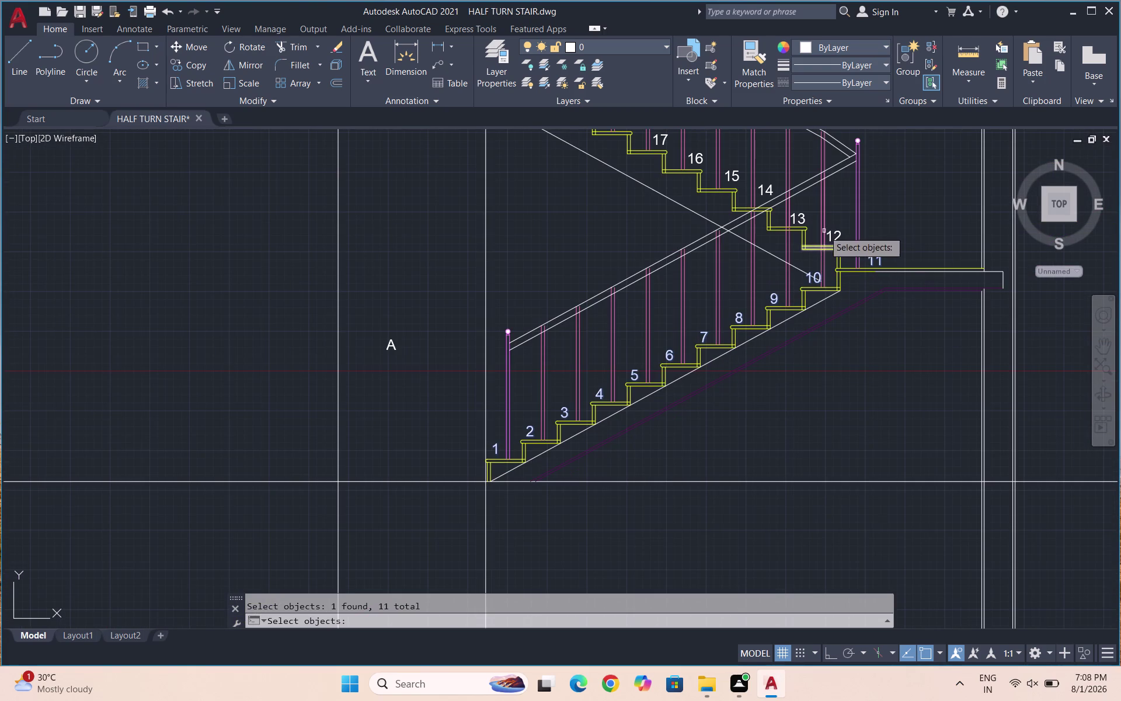
click(841, 233)
click(804, 216)
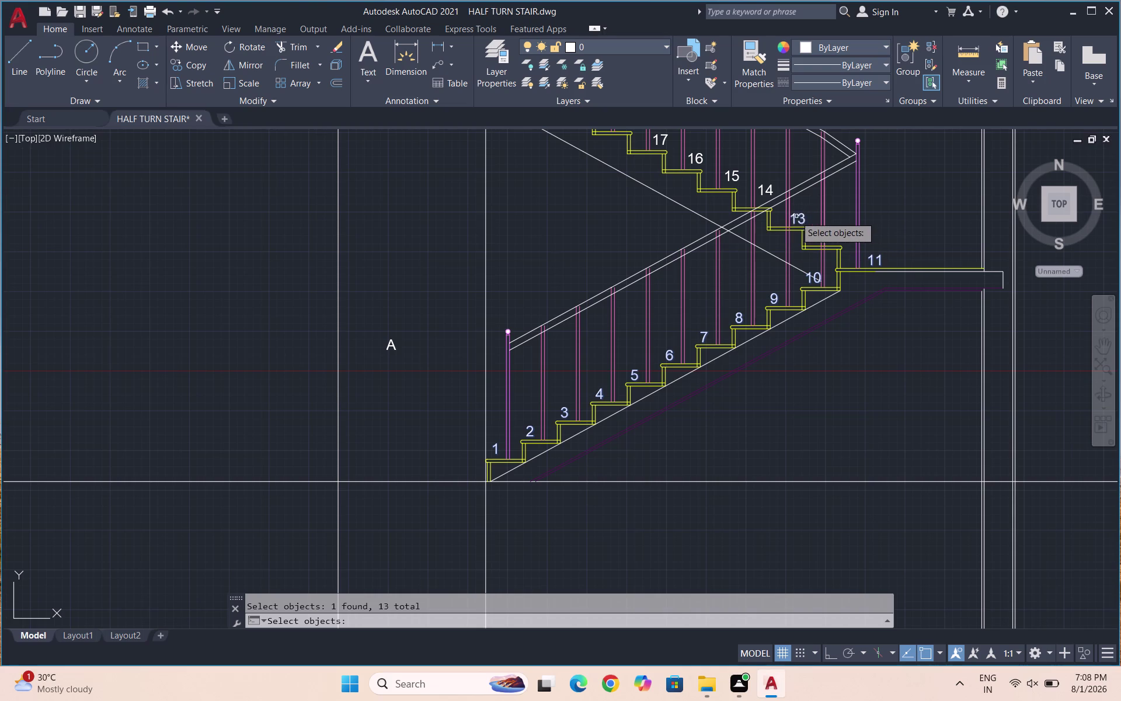
click(767, 190)
click(728, 175)
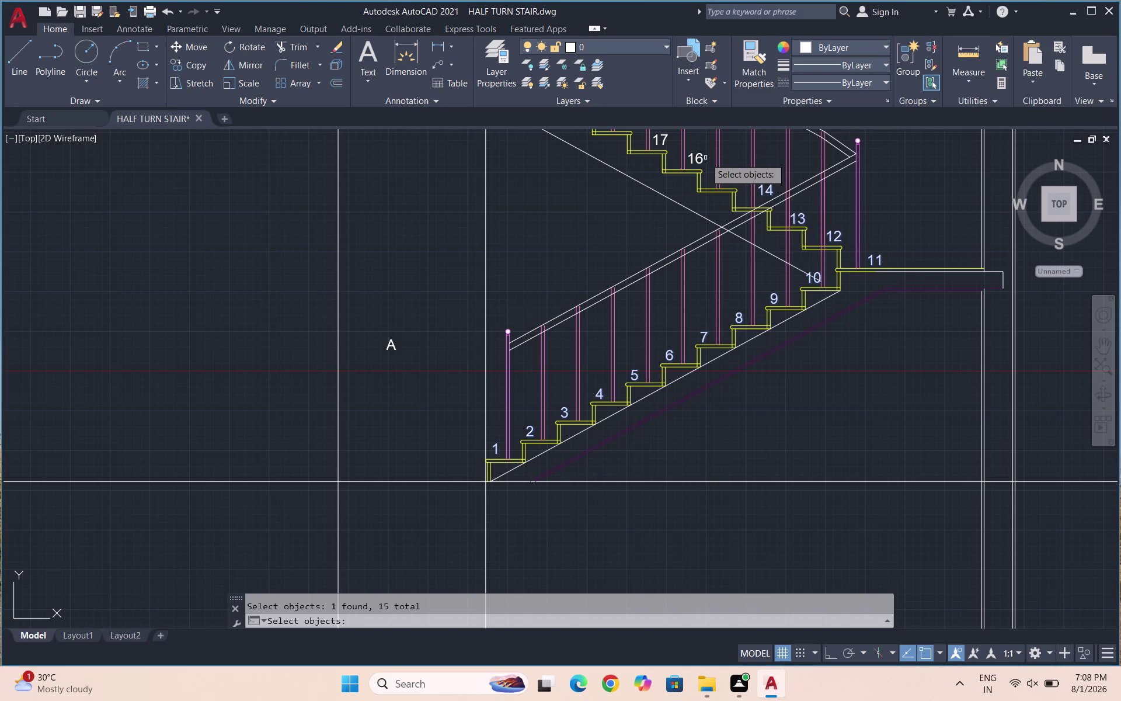
click(706, 157)
click(697, 159)
scroll(down, 3)
scroll(up, 3)
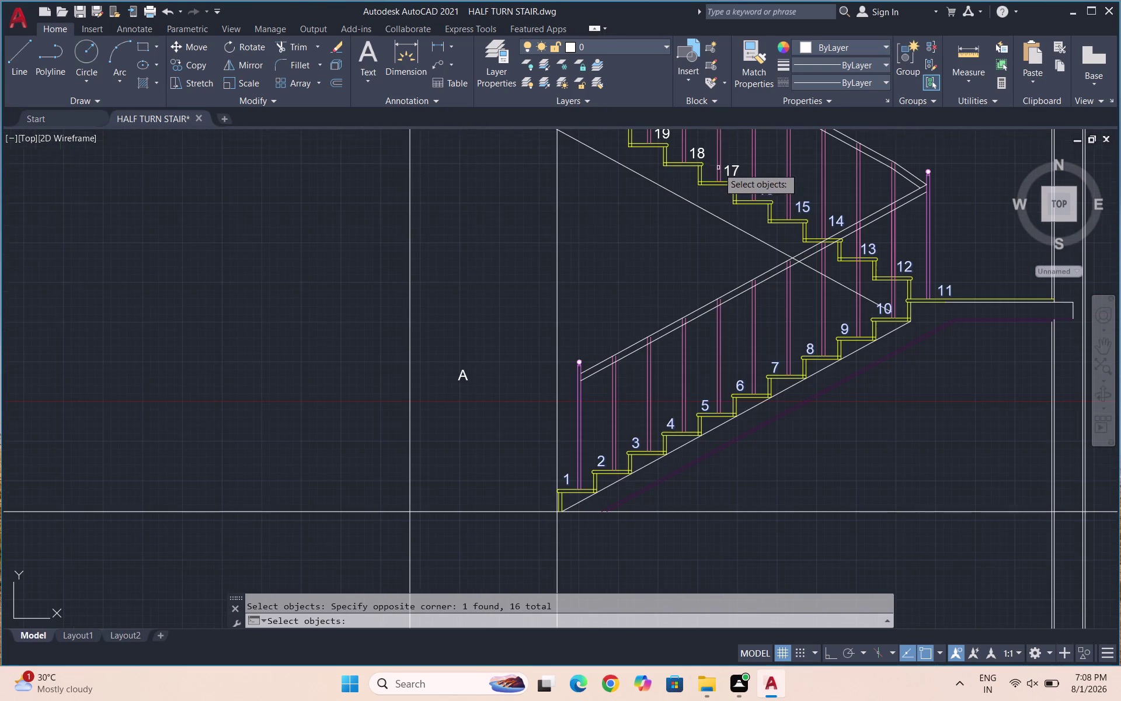
click(731, 172)
scroll(down, 3)
scroll(up, 3)
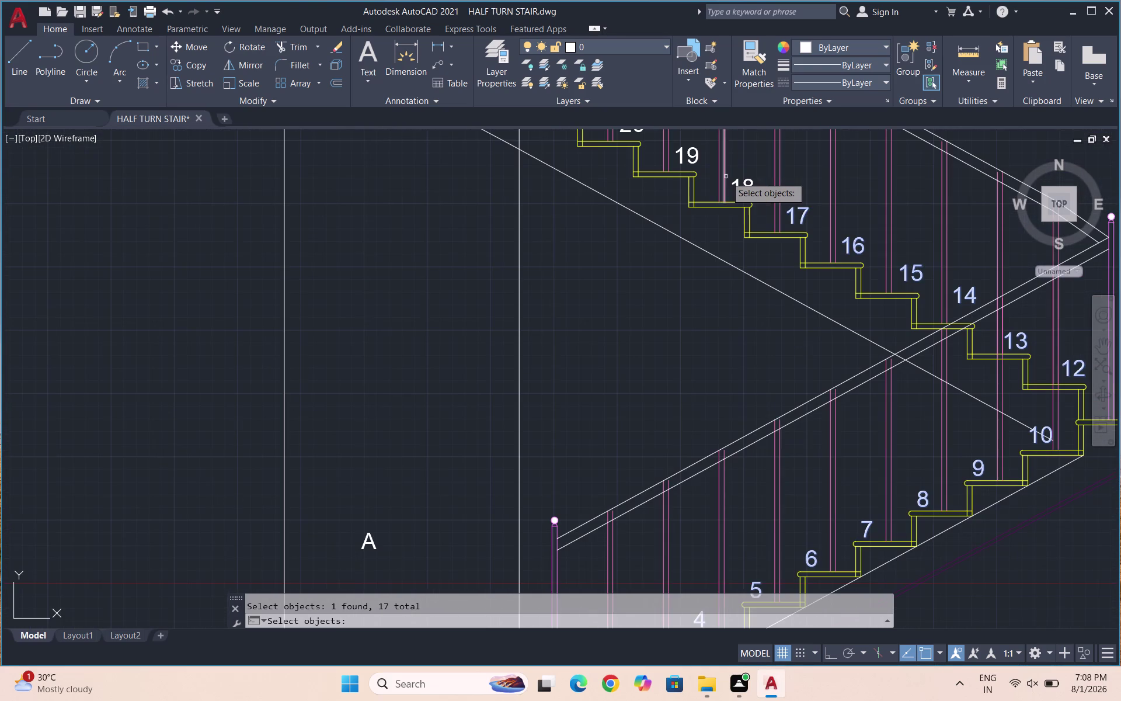
click(738, 182)
click(698, 152)
scroll(down, 3)
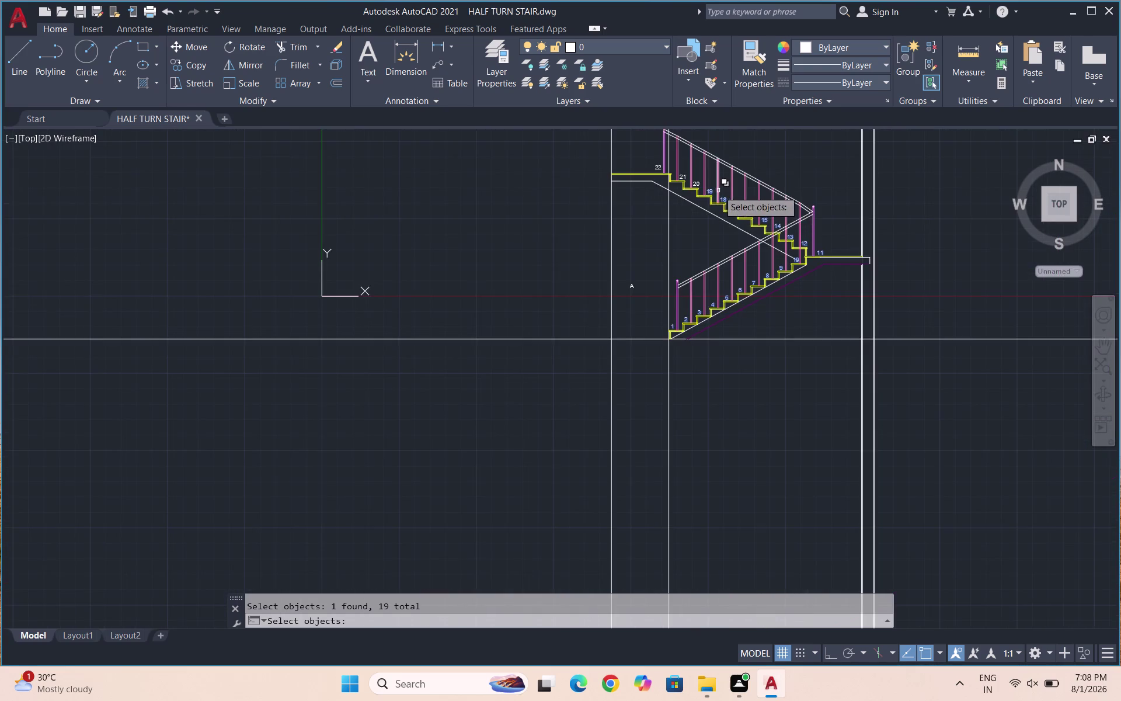
scroll(up, 3)
click(688, 177)
click(660, 155)
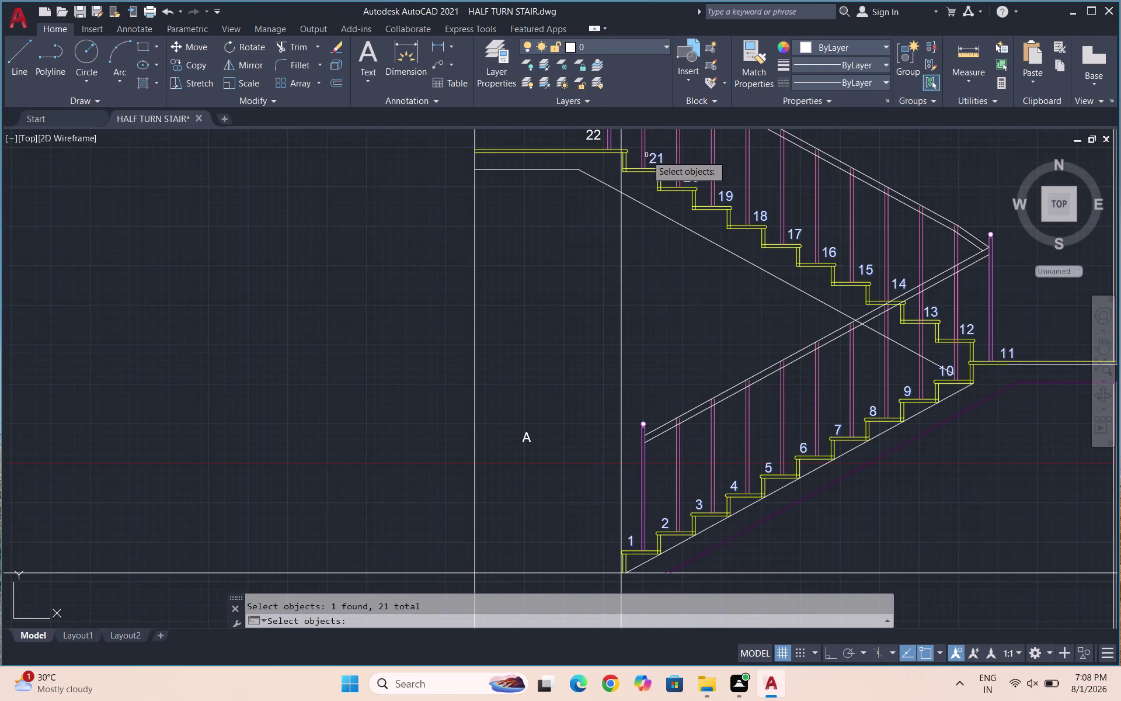
click(597, 133)
key(Return)
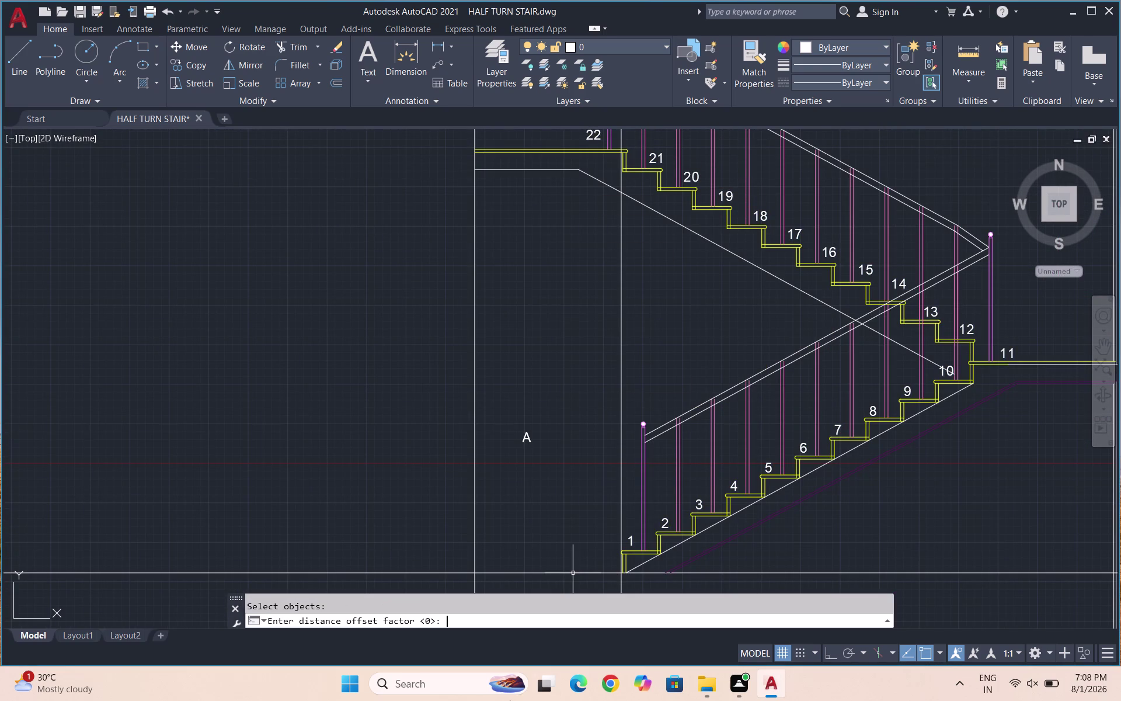
key(Return)
key(Return)
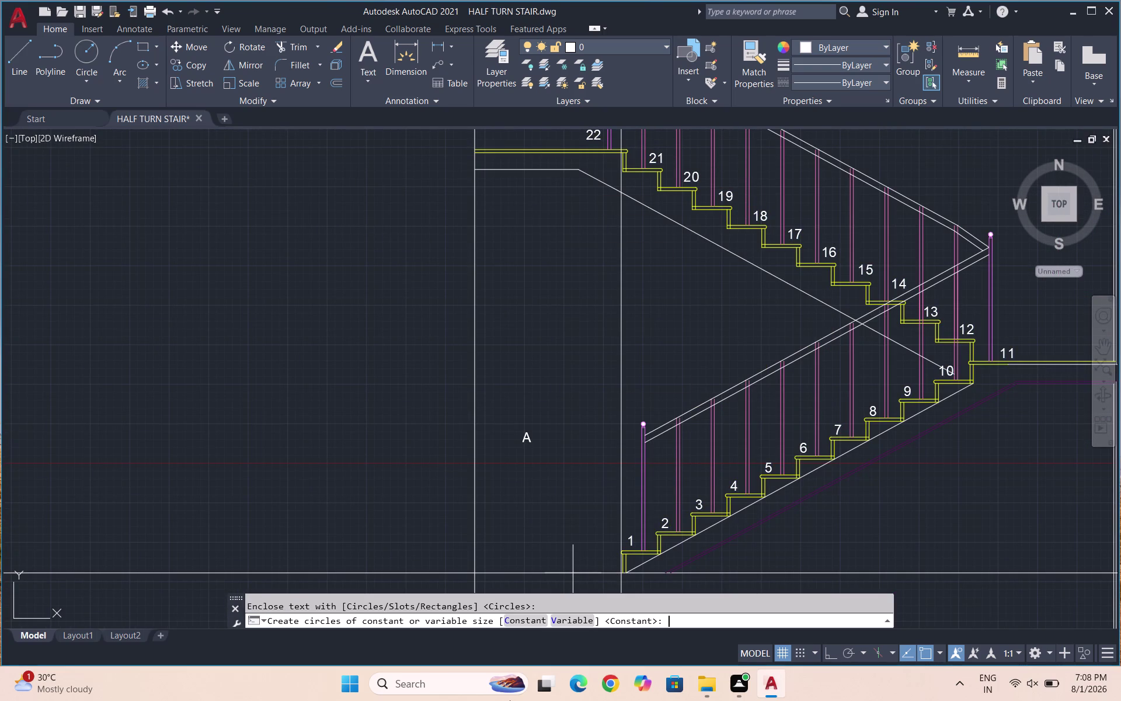
key(Return)
scroll(down, 3)
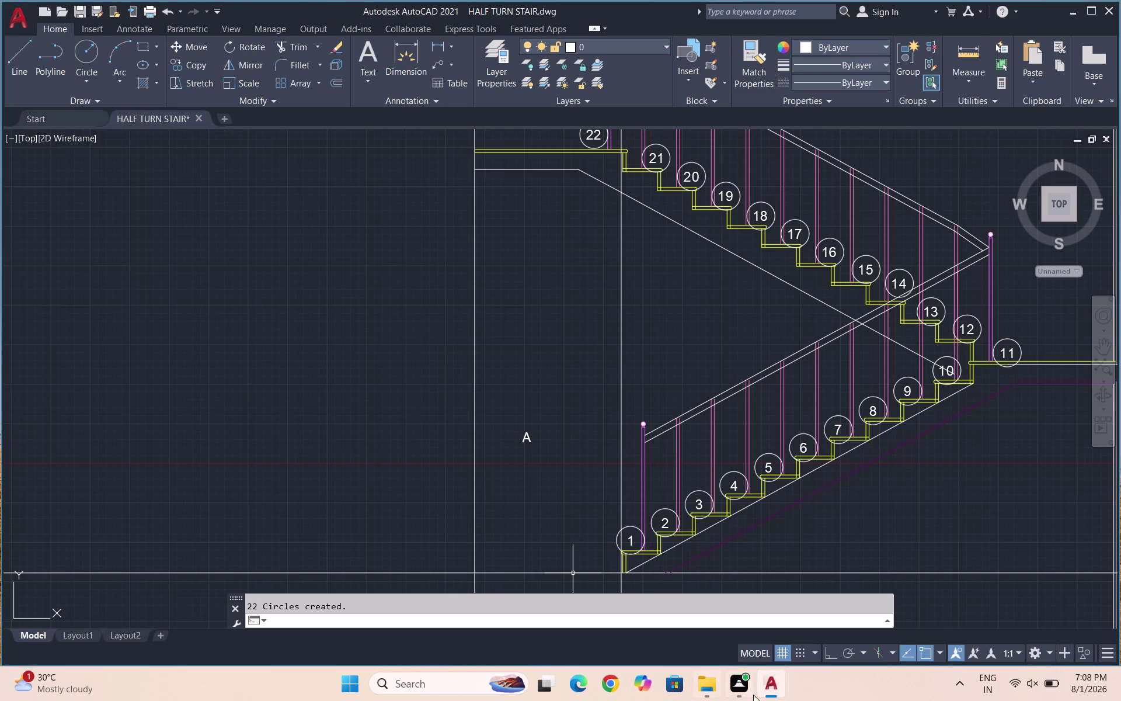
scroll(down, 3)
scroll(down, 3)
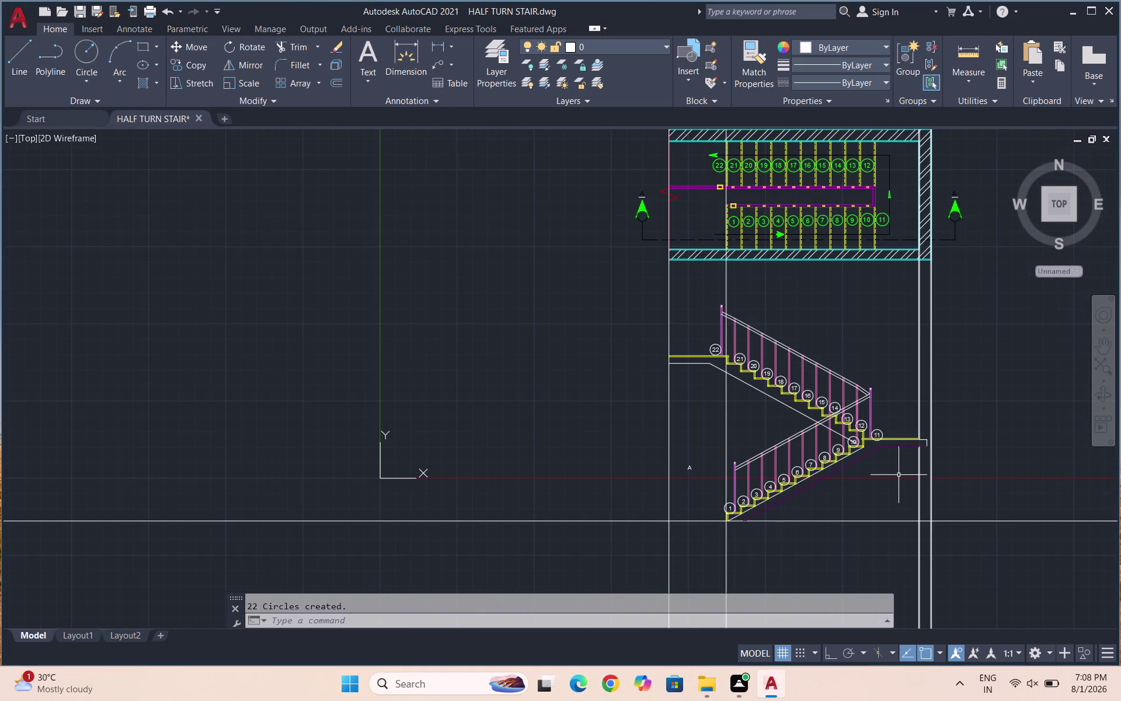
scroll(up, 3)
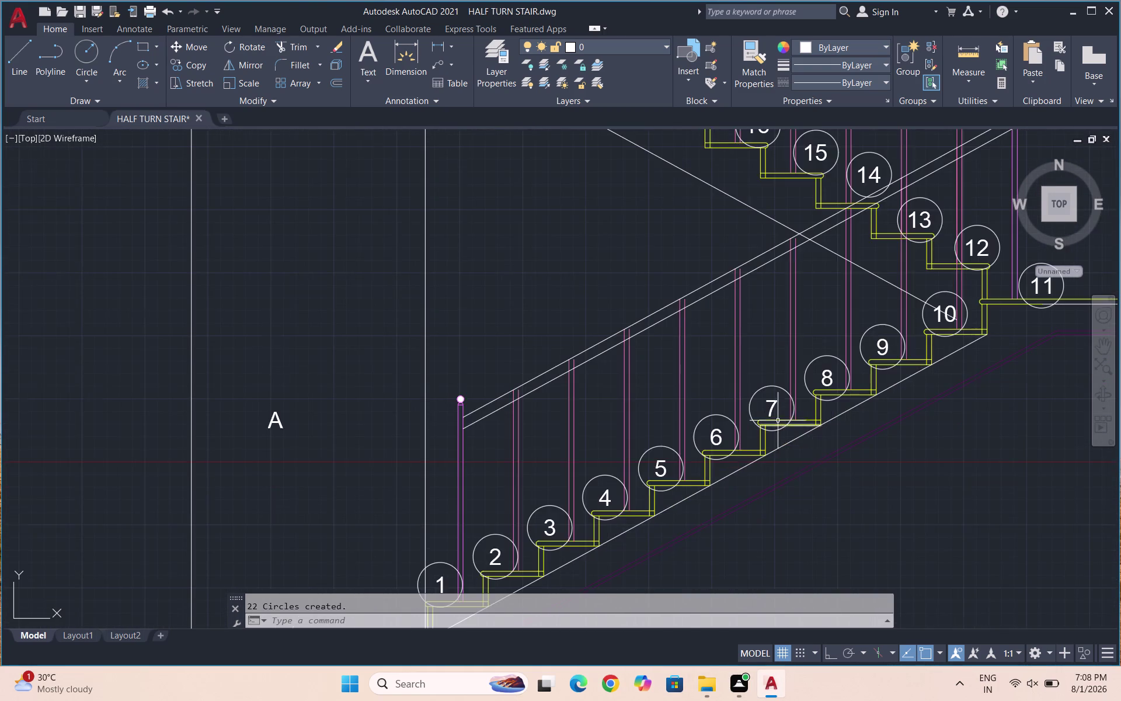
scroll(up, 3)
scroll(down, 3)
scroll(down, 3)
scroll(down, 3)
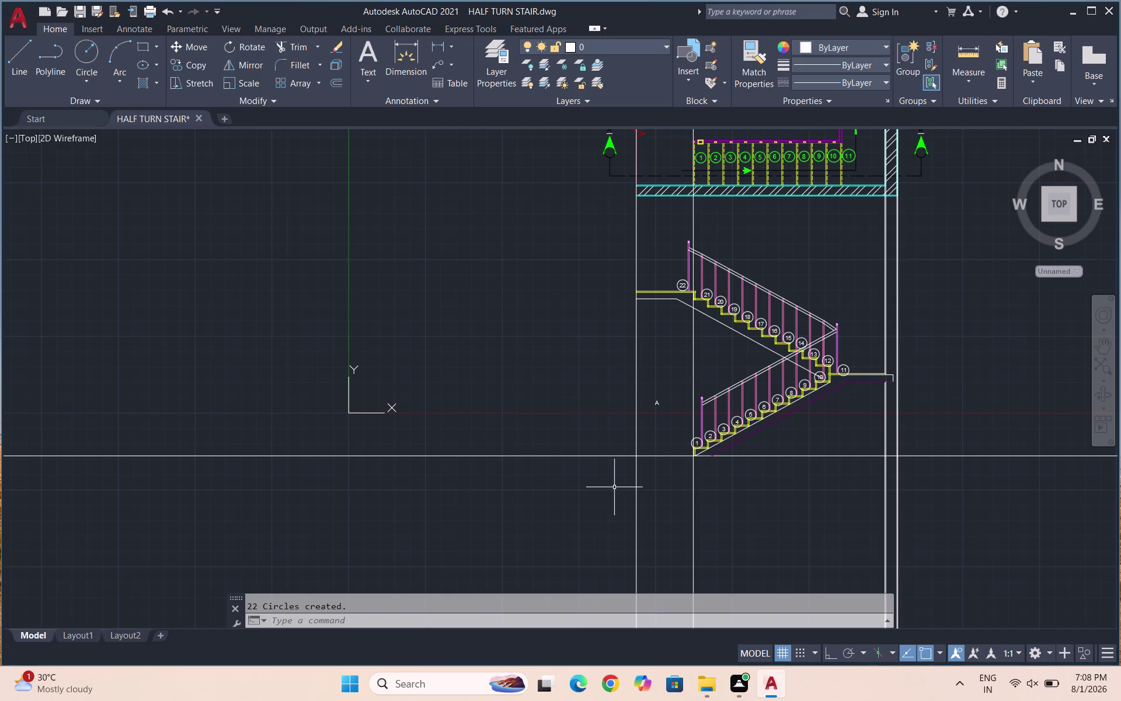
Trim line ends below the ground line and the ground line beyond the right wall.
key(Escape)
text(TR)
key(Return)
key(Return)
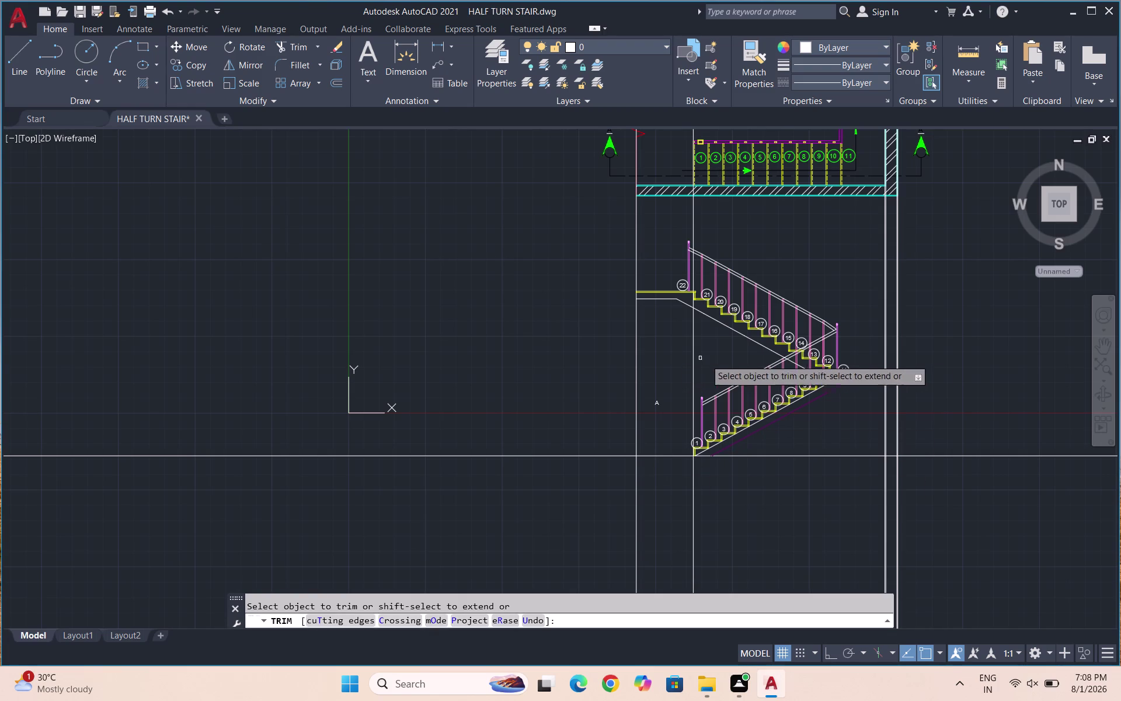
drag(731, 359, 701, 355)
drag(693, 356, 671, 364)
drag(640, 364, 607, 367)
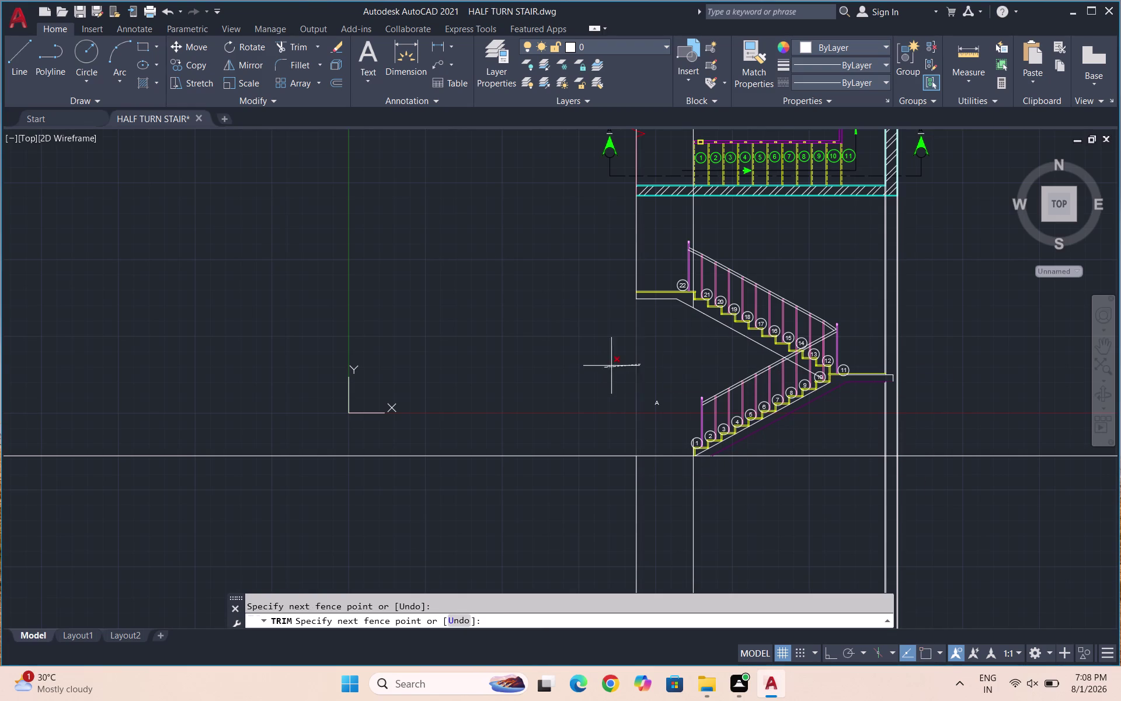
drag(607, 367, 659, 361)
drag(605, 417, 647, 442)
drag(648, 443, 618, 434)
drag(511, 569, 925, 519)
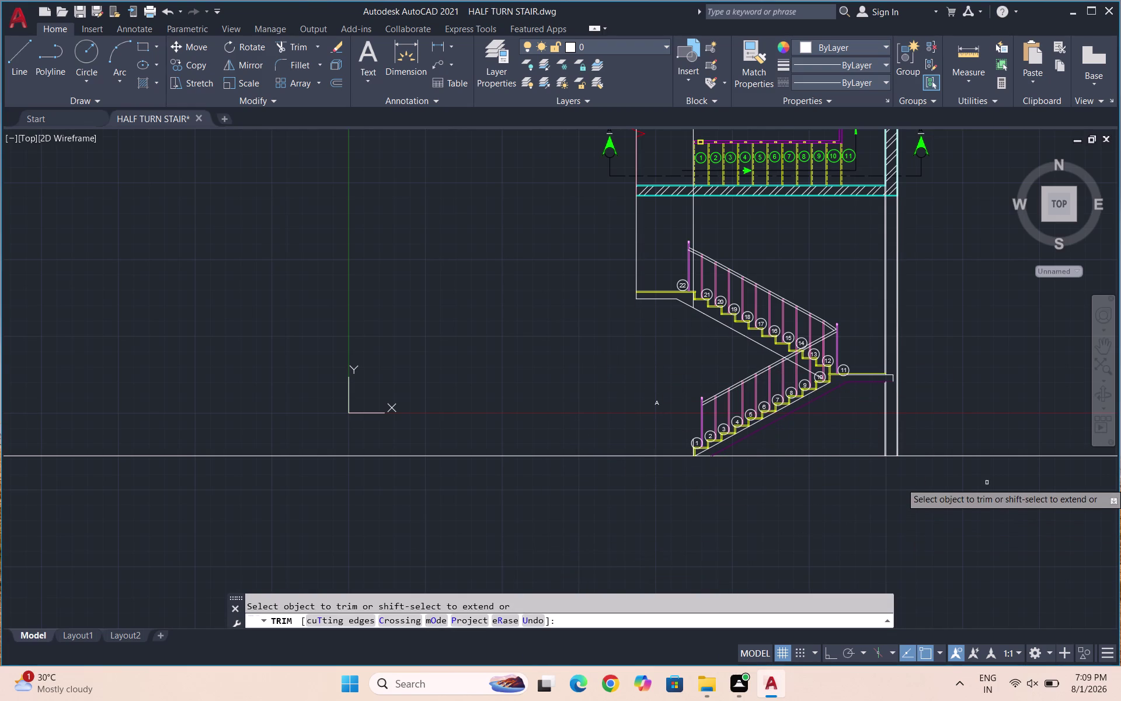
drag(991, 489, 984, 419)
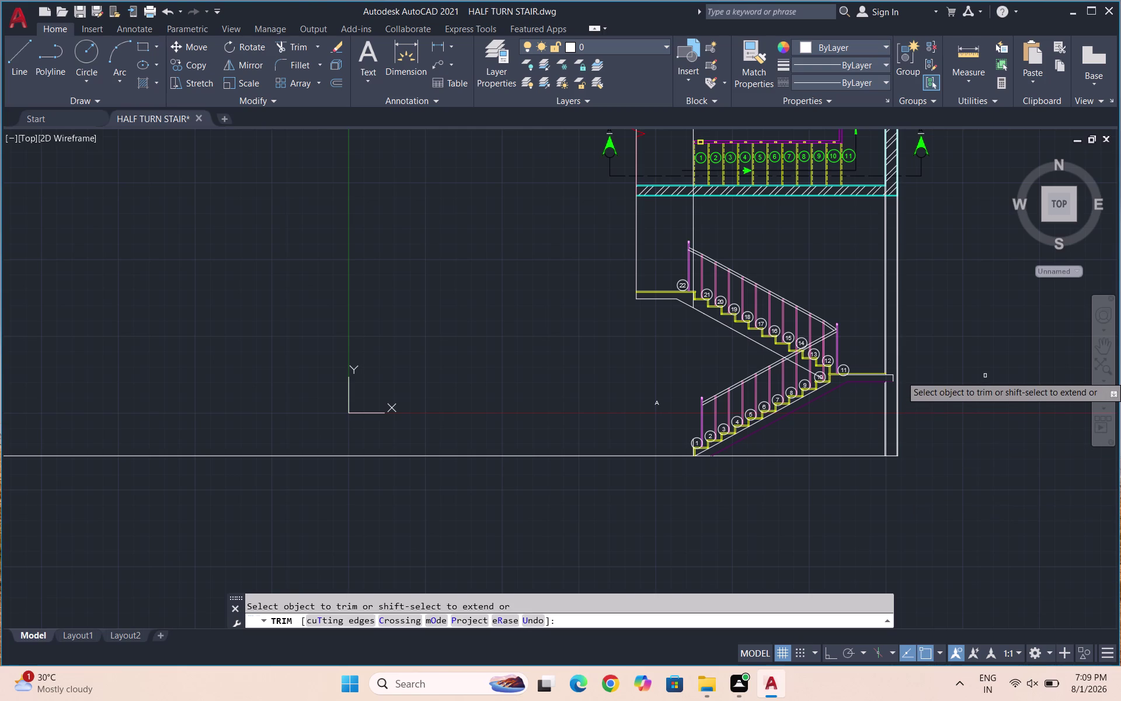
scroll(down, 3)
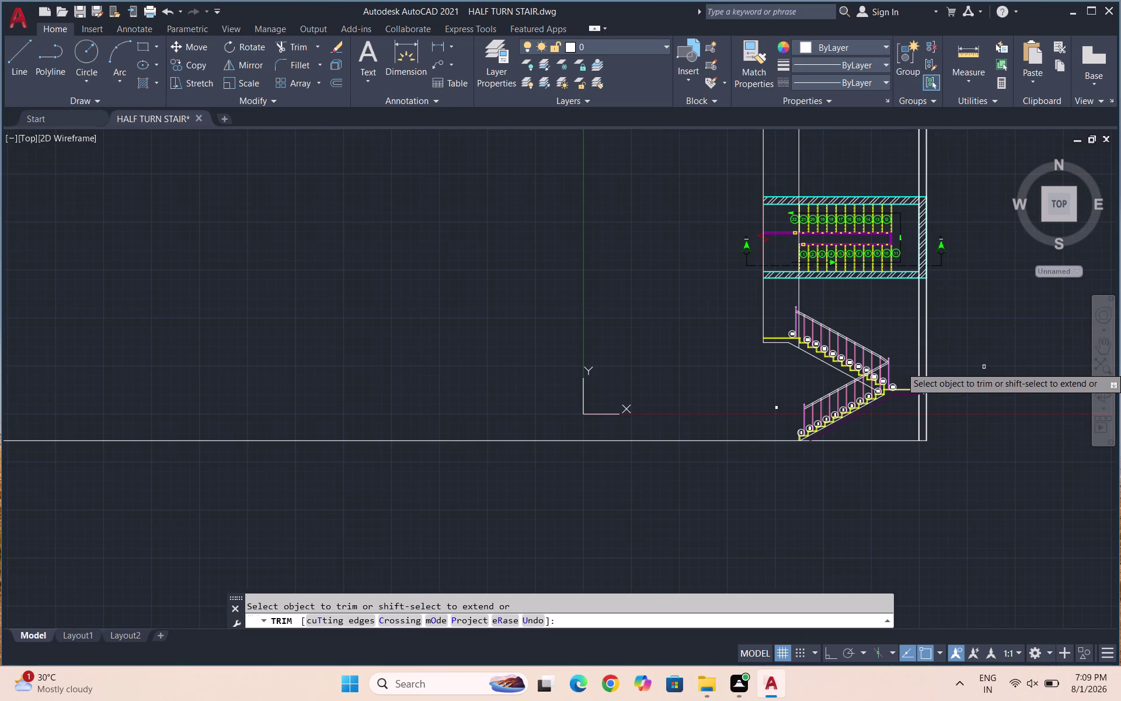
key(Escape)
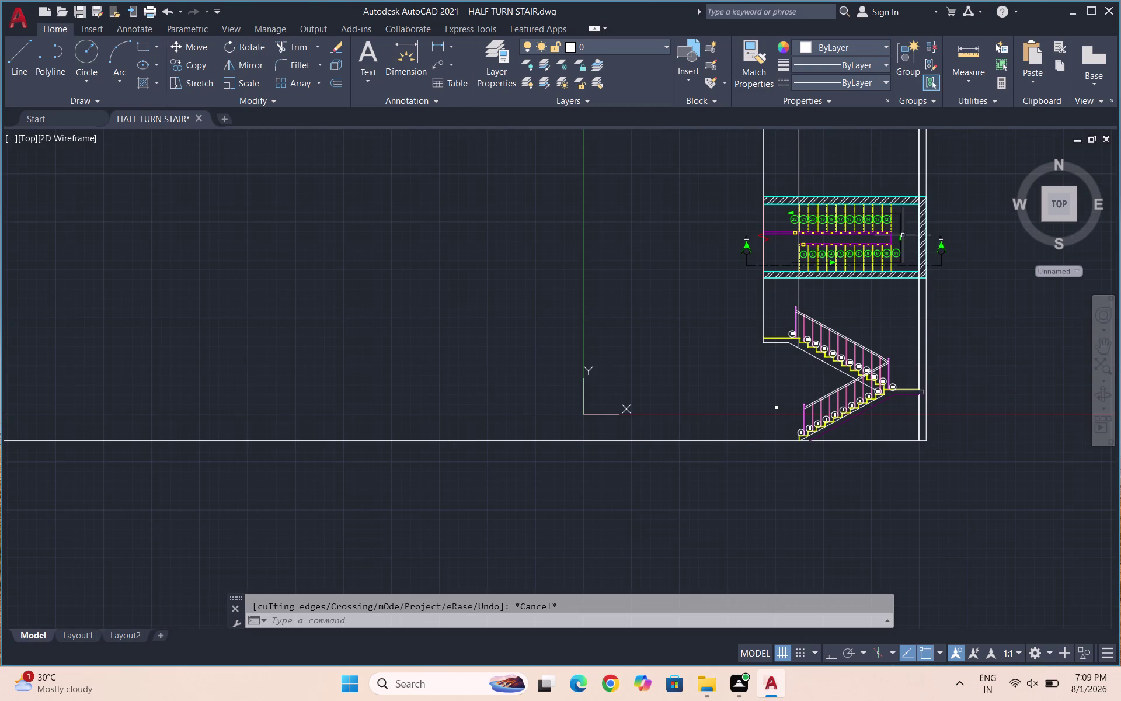
Trim the line ends overshooting the top of the stair section.
scroll(up, 3)
scroll(down, 3)
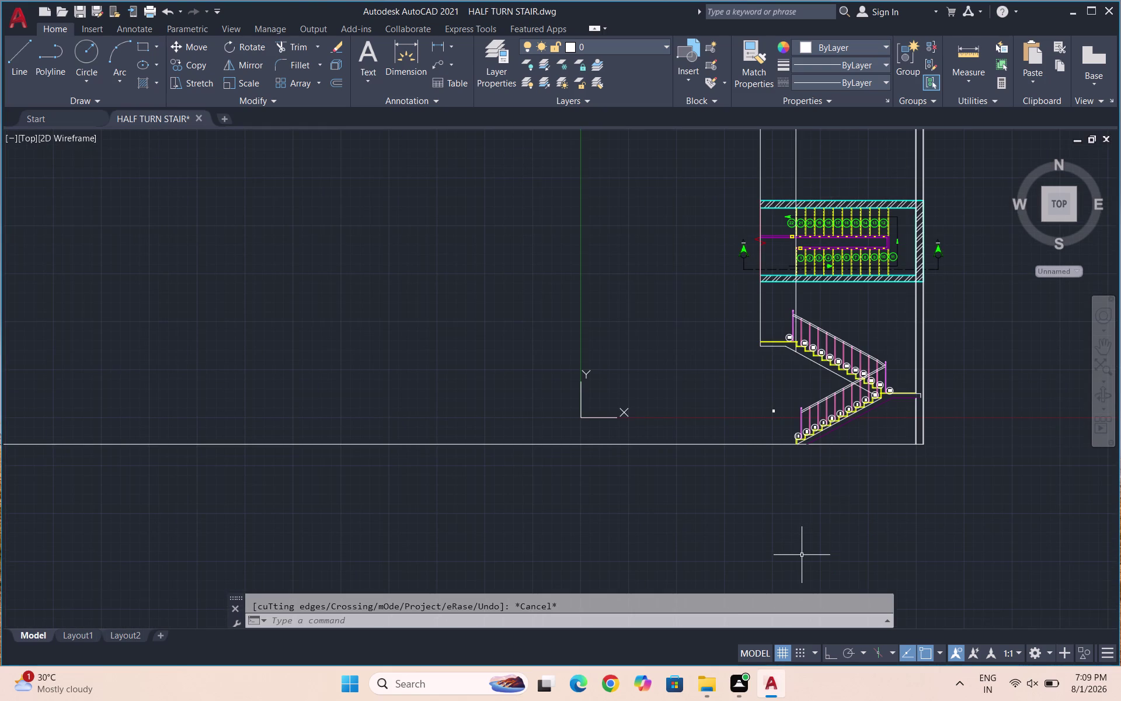
key(Escape)
key(t)
key(r)
key(Return)
key(Return)
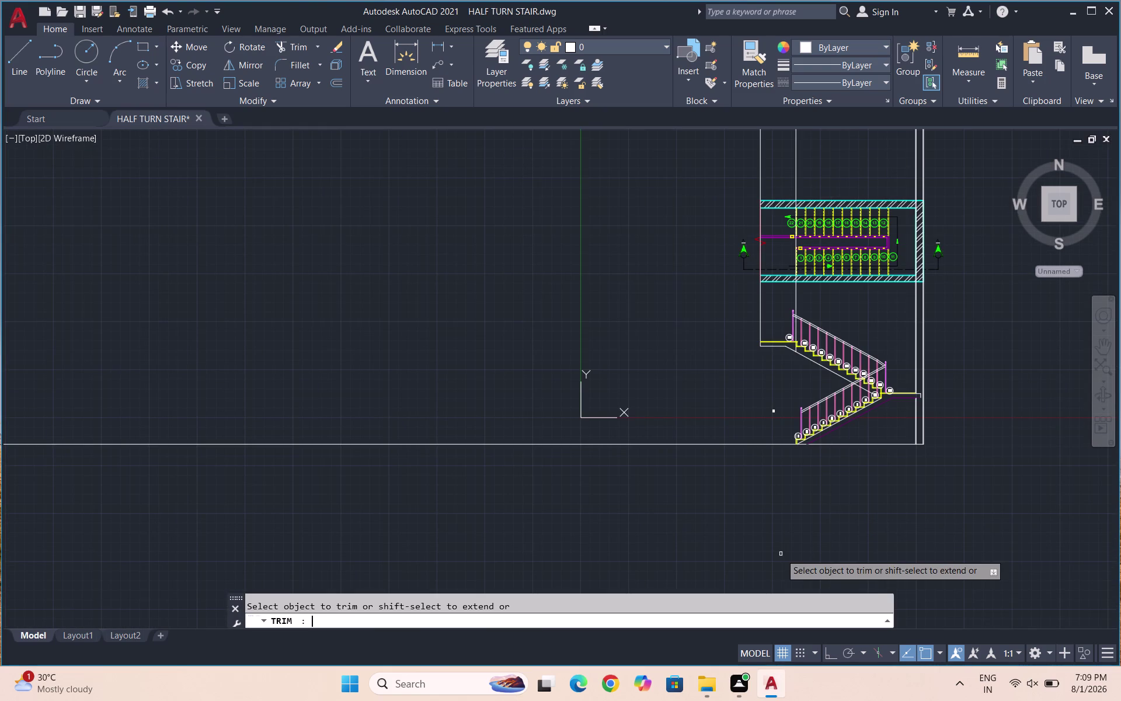
drag(939, 155, 913, 153)
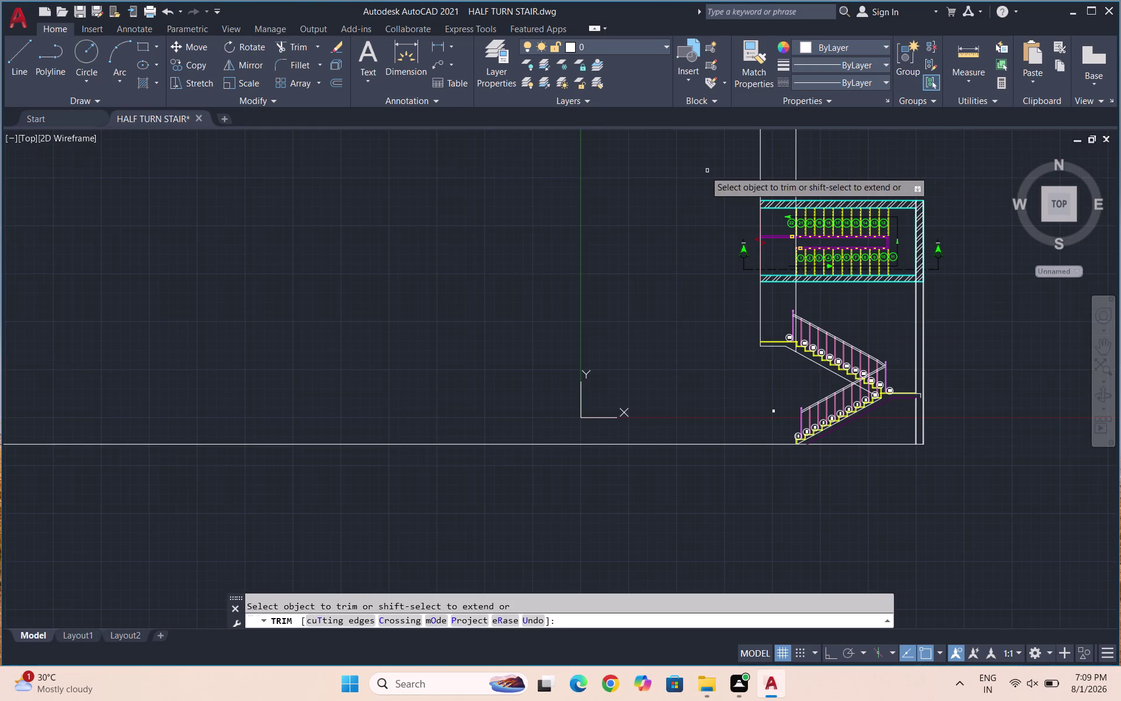
drag(702, 171, 886, 158)
key(Escape)
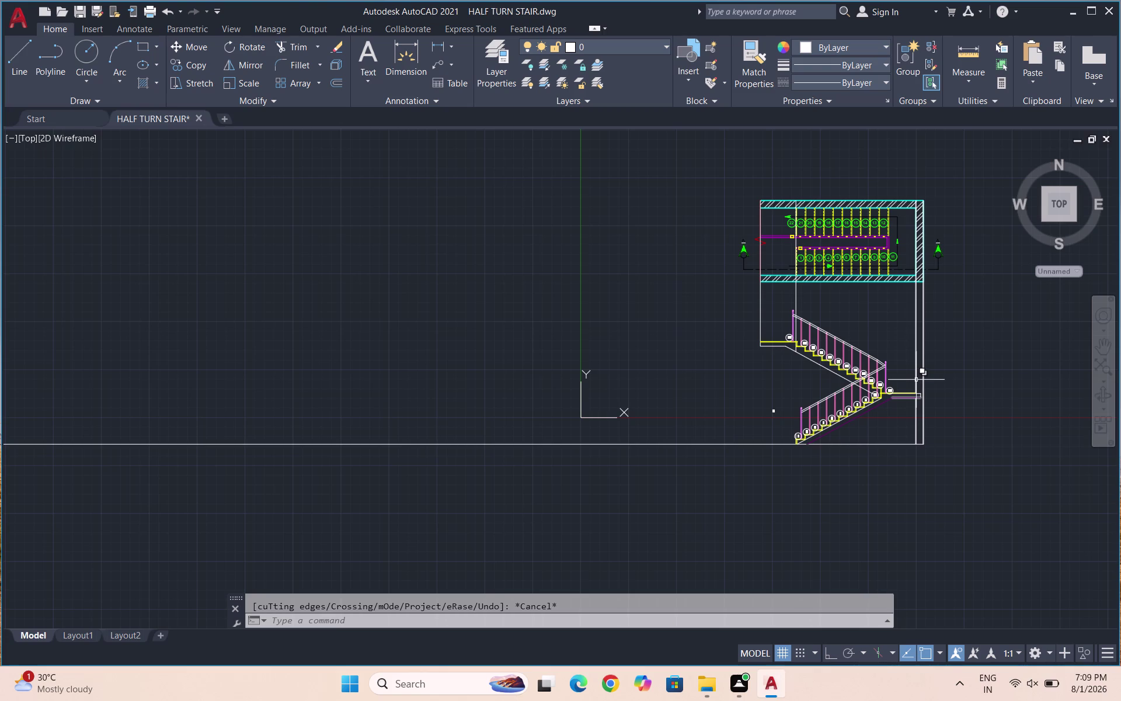
scroll(up, 3)
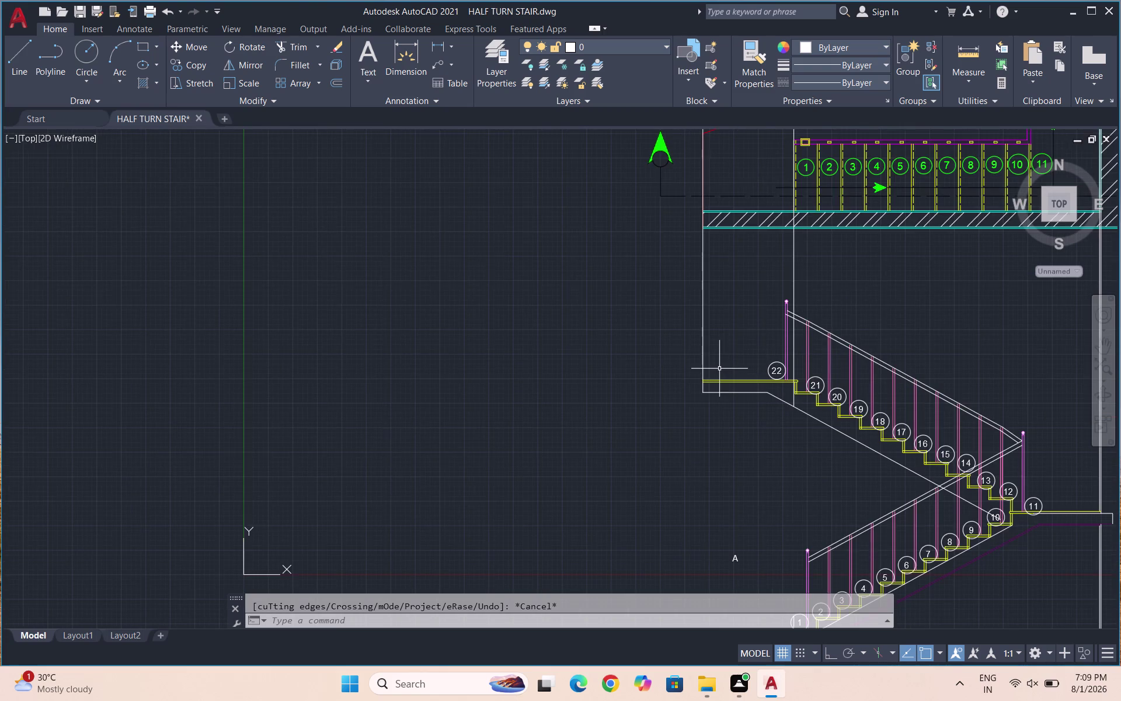
scroll(up, 3)
text(BR)
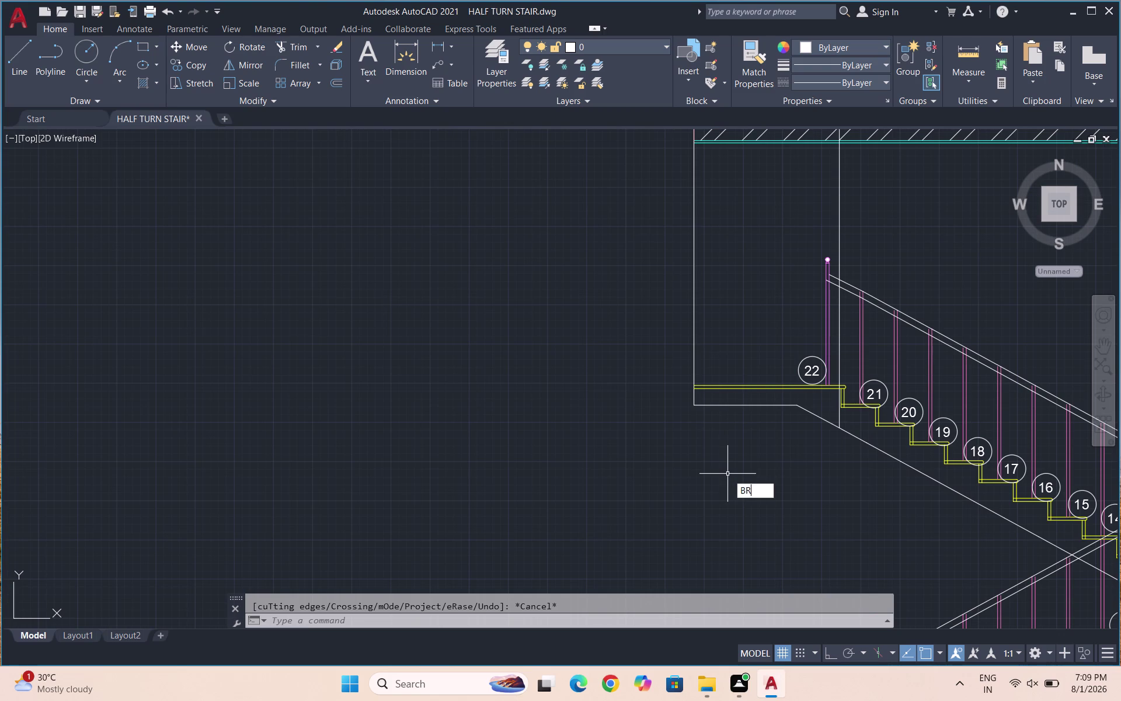
text(EAKLINE)
key(Return)
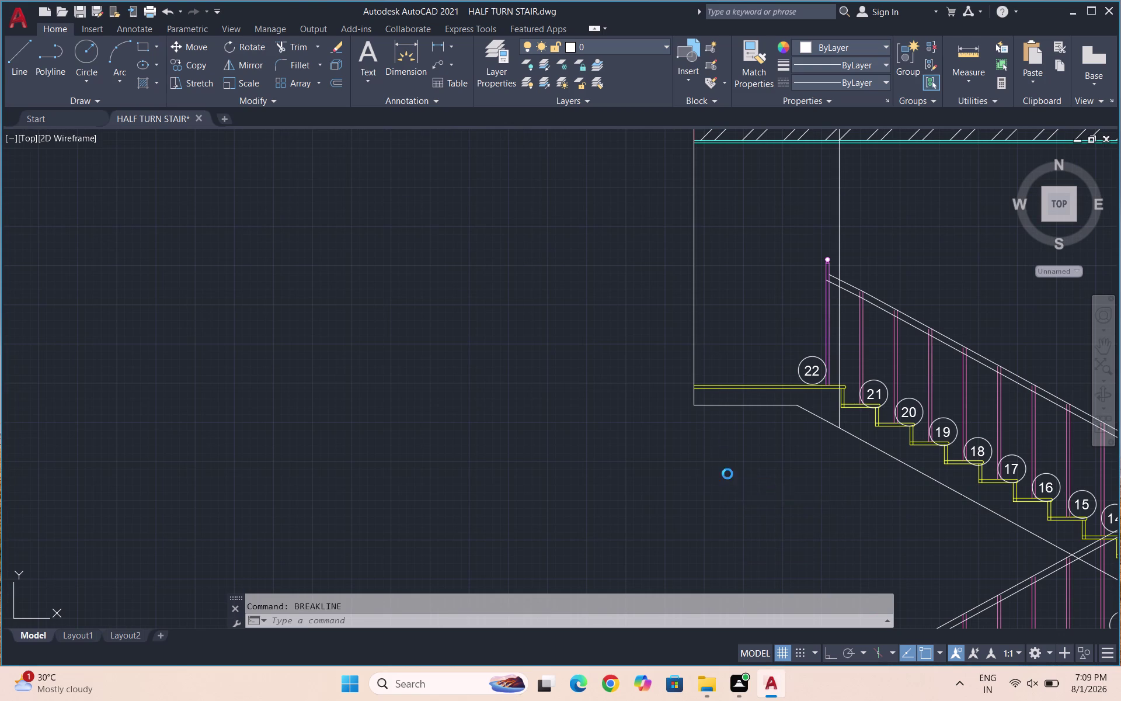
click(513, 620)
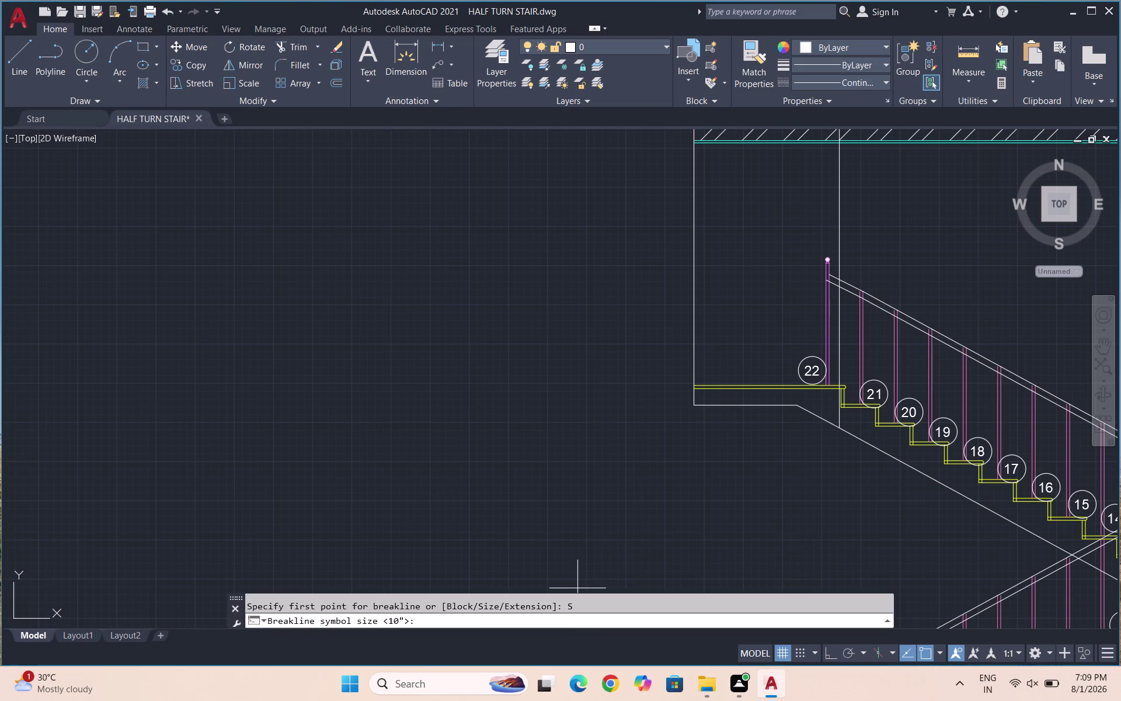
key(3)
key(Return)
scroll(up, 3)
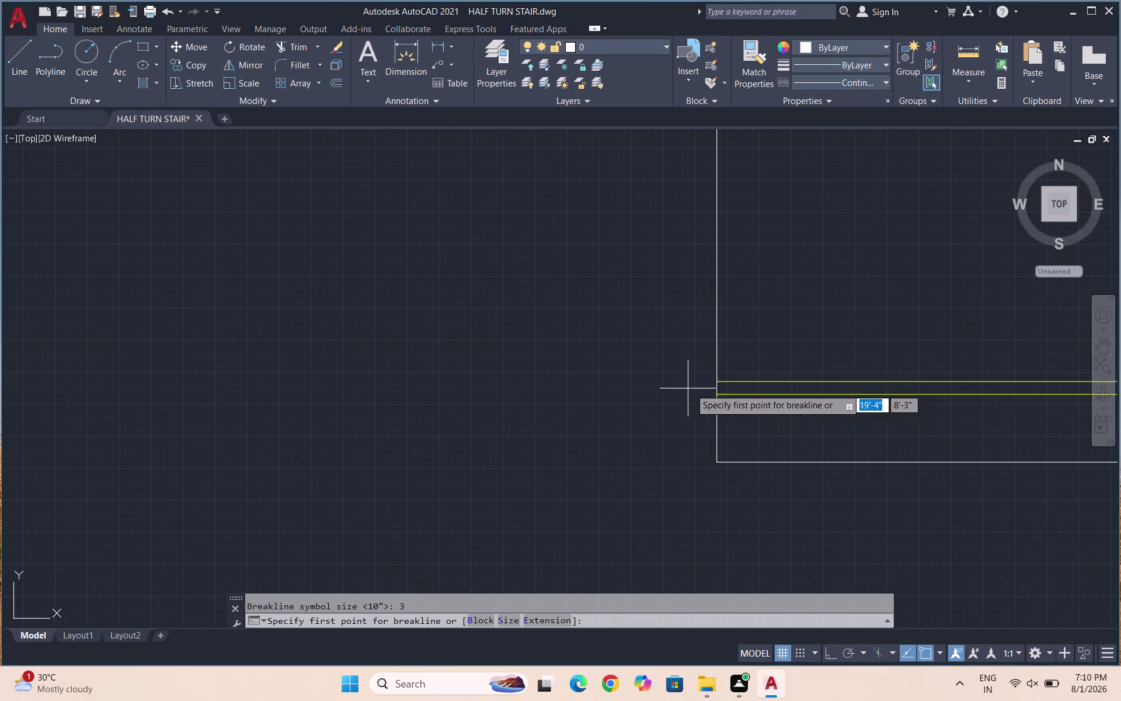
click(716, 381)
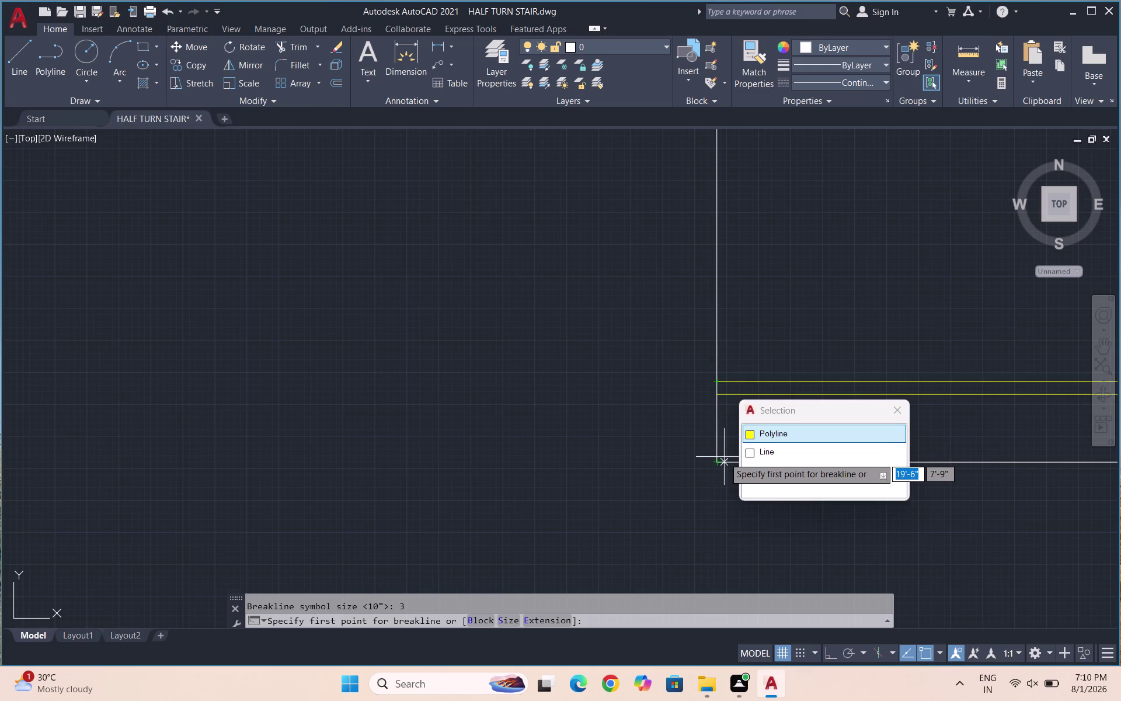
click(718, 461)
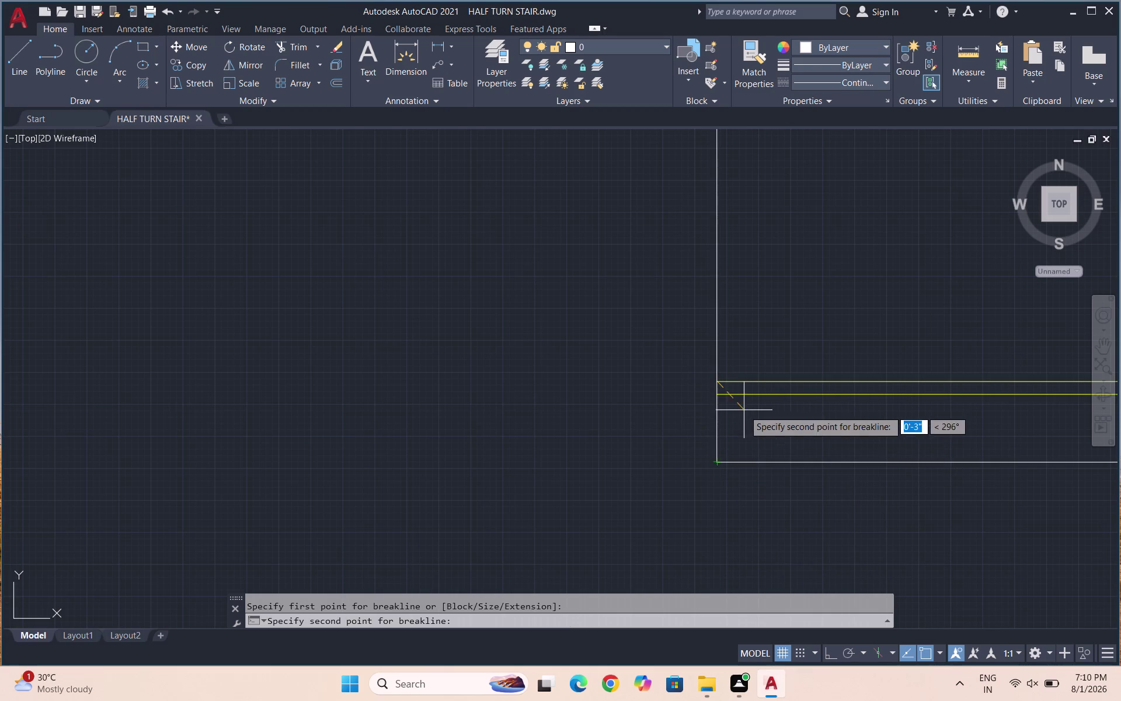
click(718, 461)
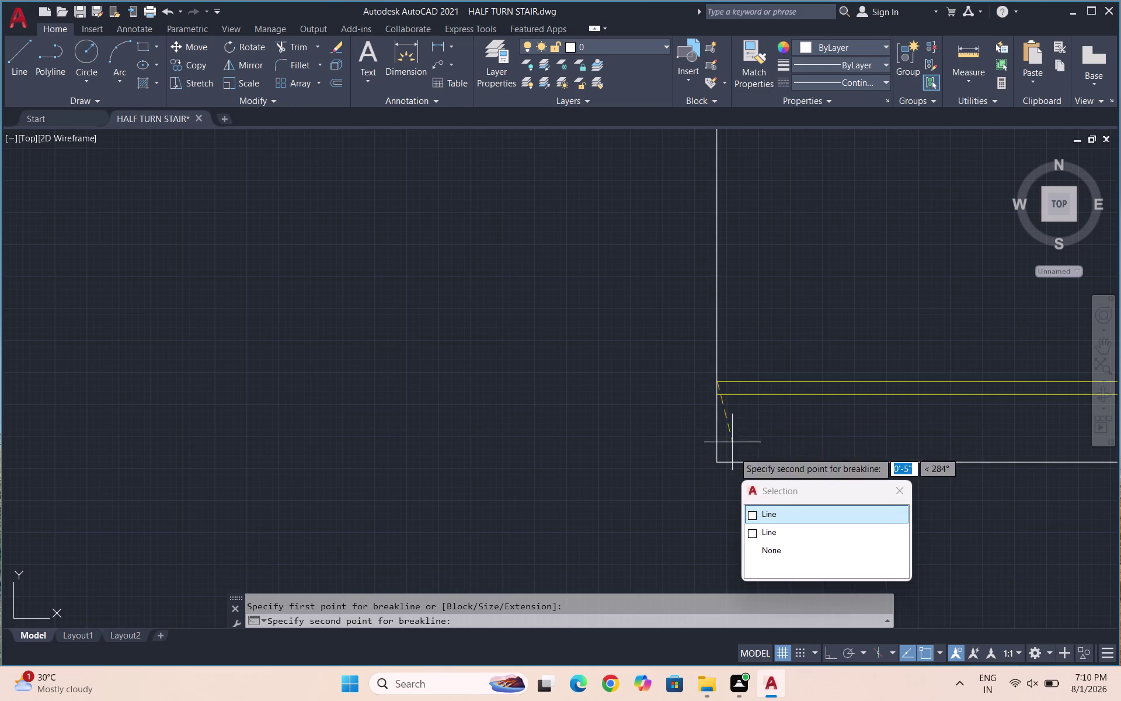
click(753, 520)
click(717, 463)
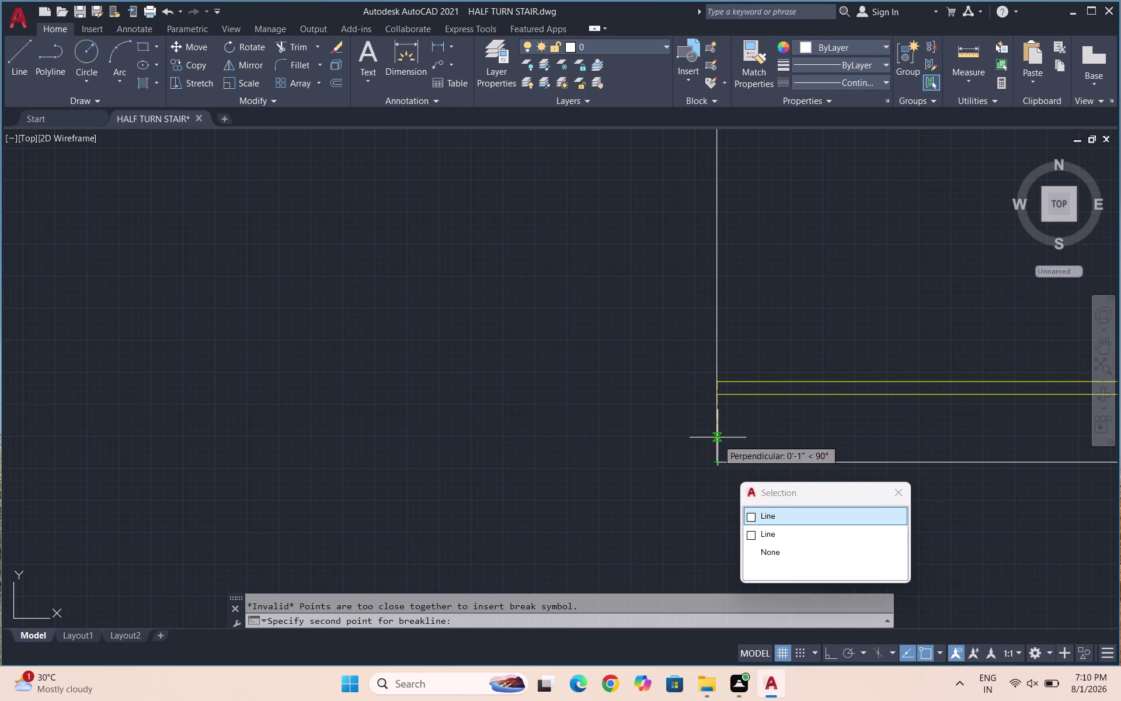
click(749, 510)
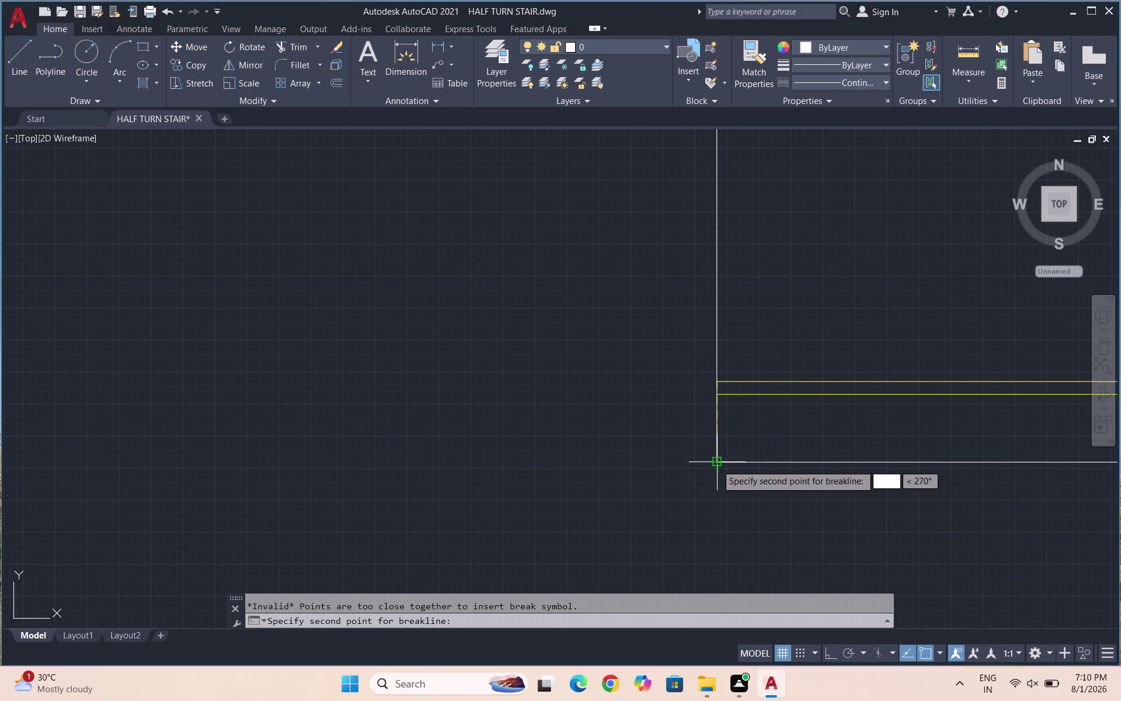
click(722, 465)
key(Escape)
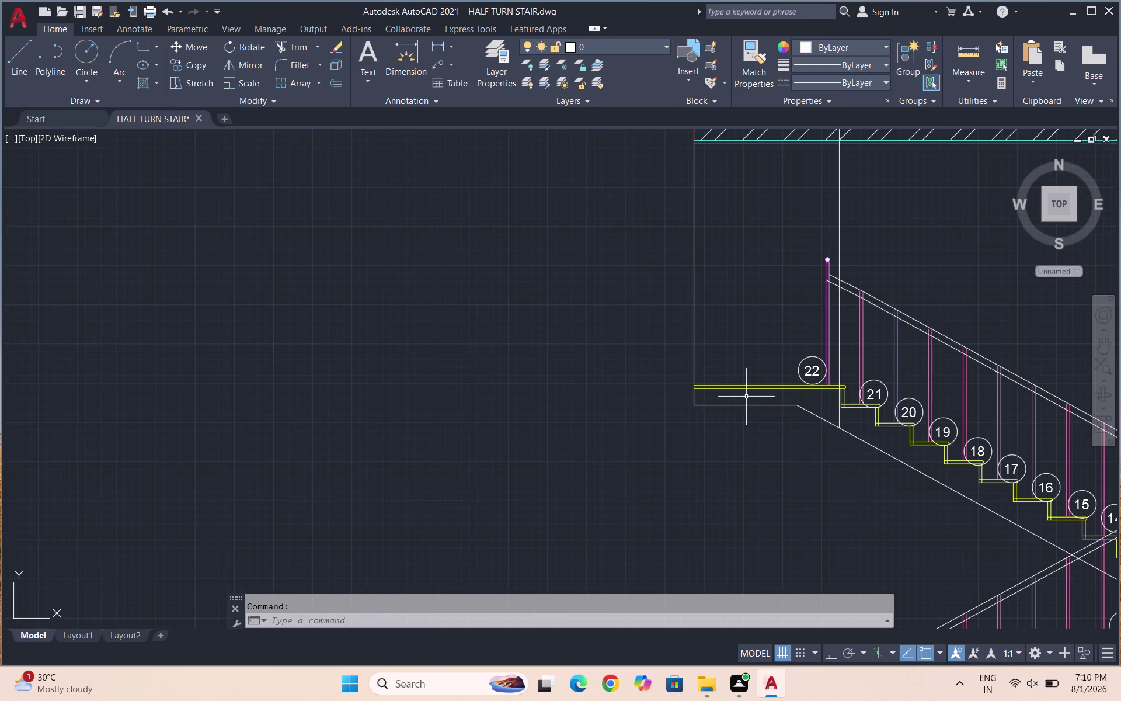
click(746, 397)
key(Escape)
scroll(down, 3)
scroll(up, 3)
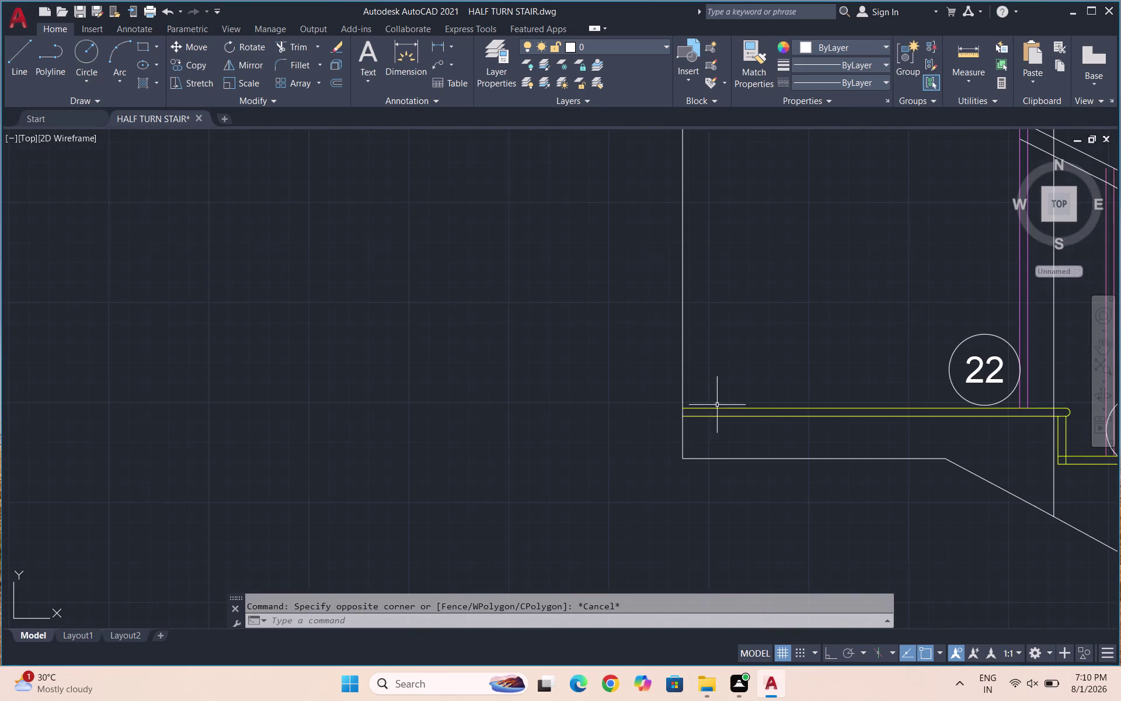
scroll(up, 3)
key(l)
key(Return)
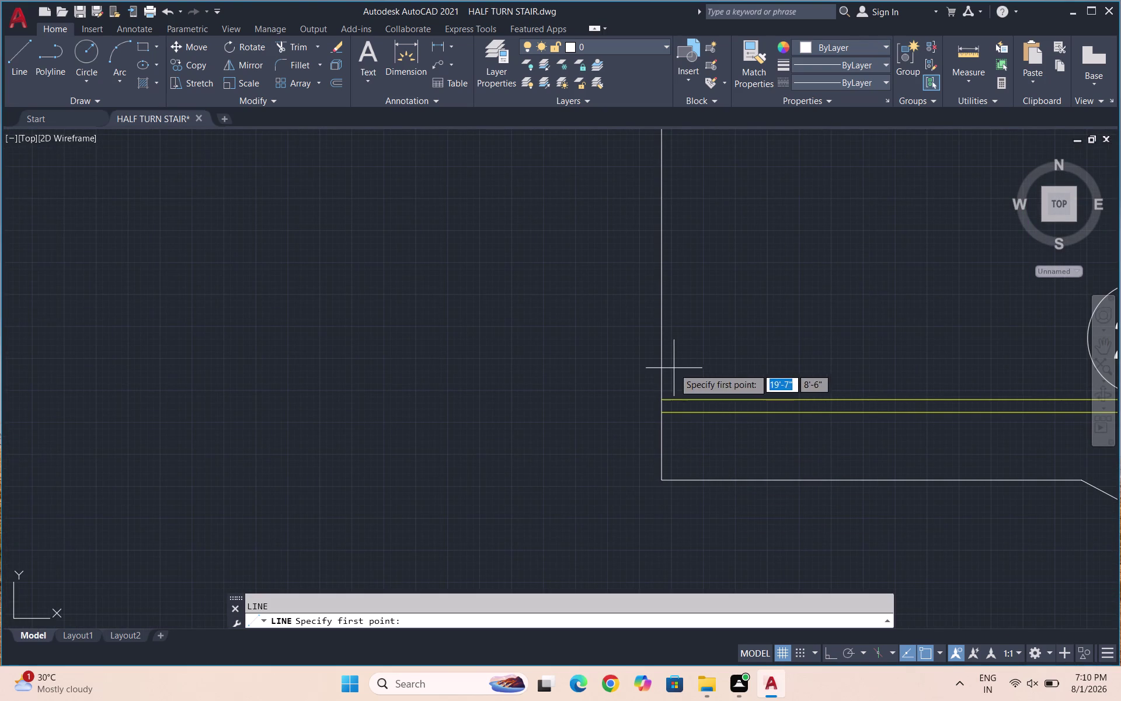
click(663, 402)
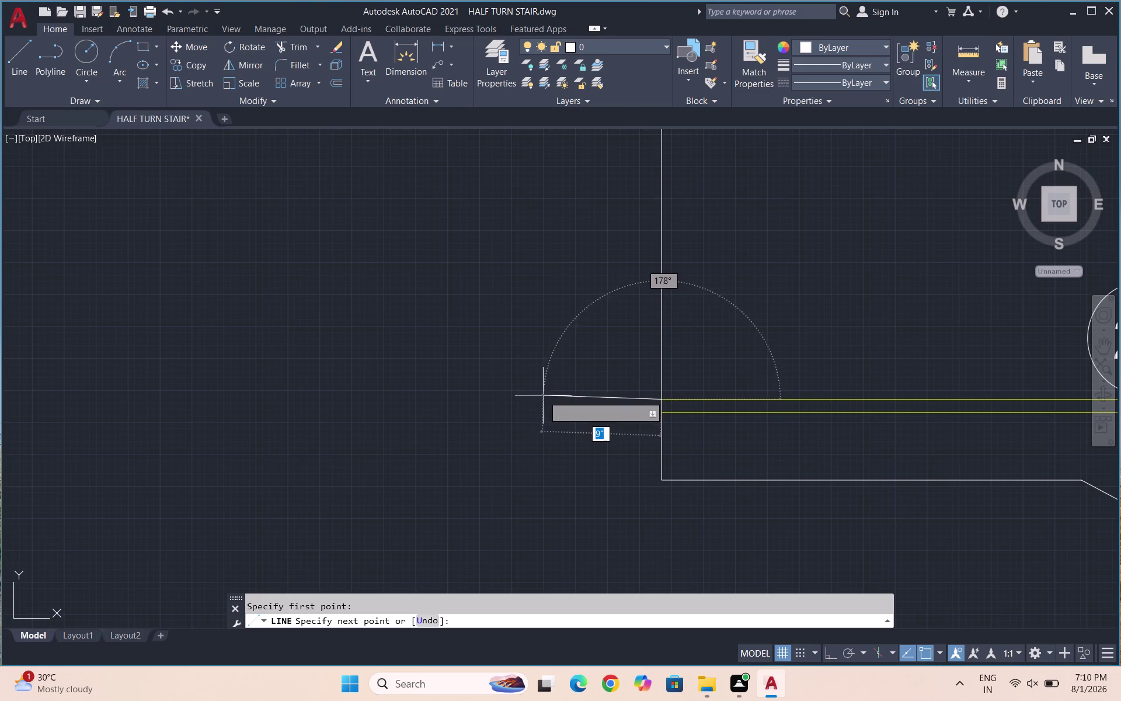
key(F8)
click(540, 414)
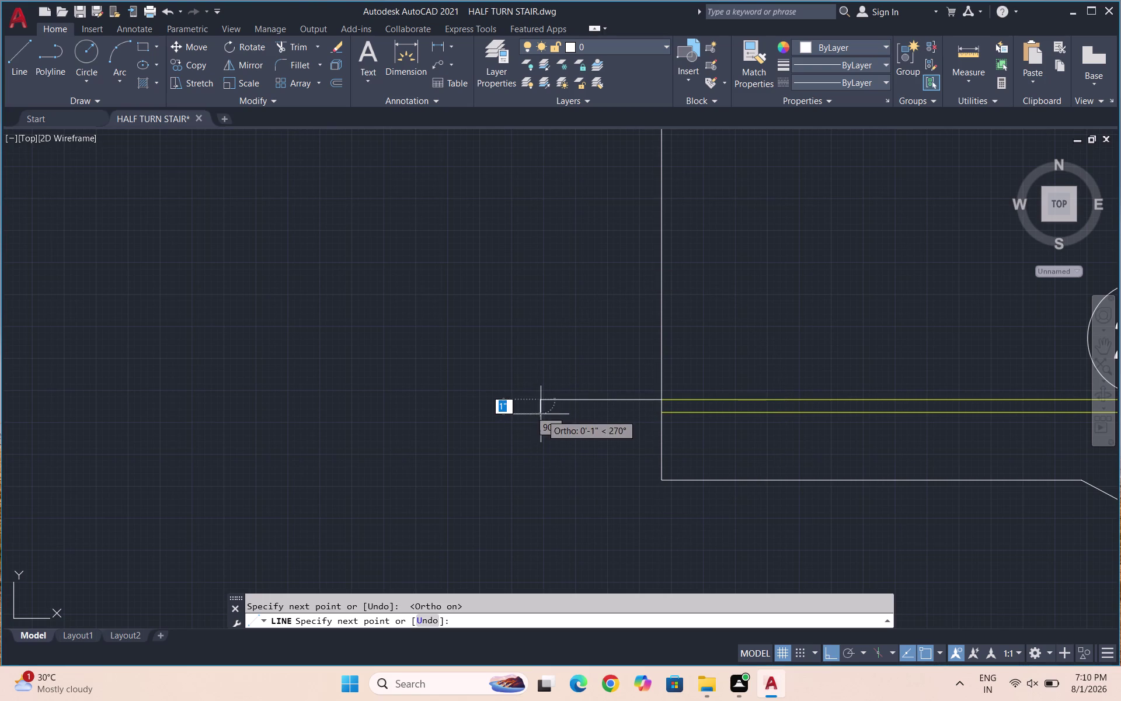
key(Escape)
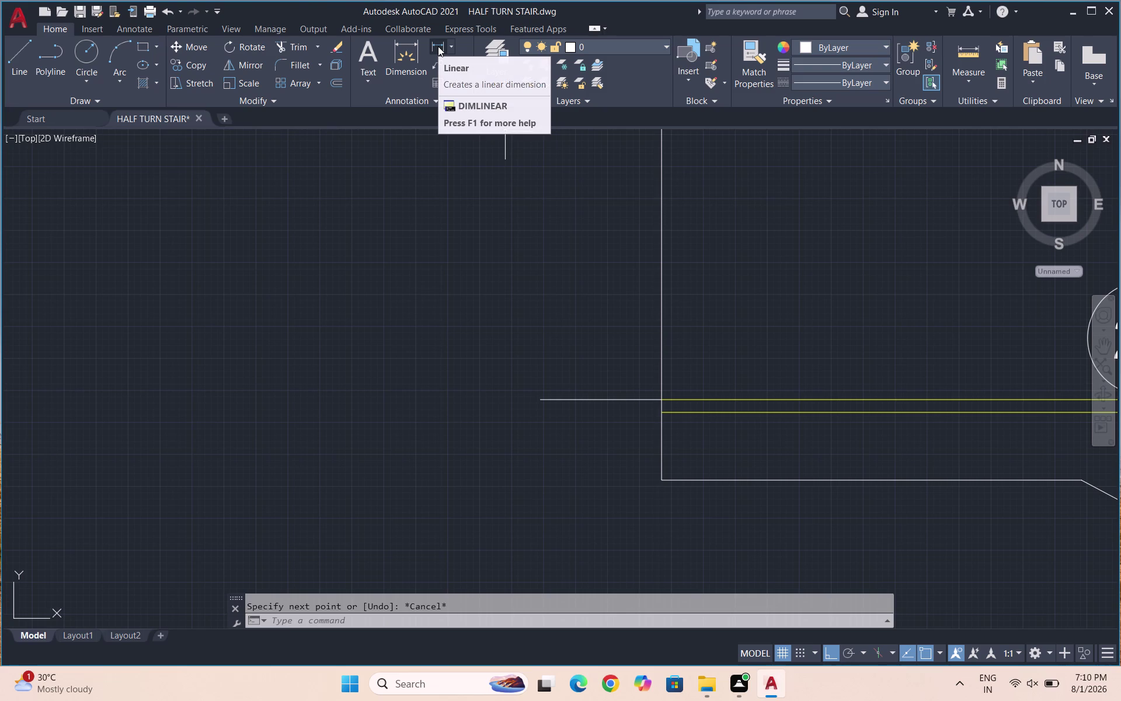
scroll(up, 3)
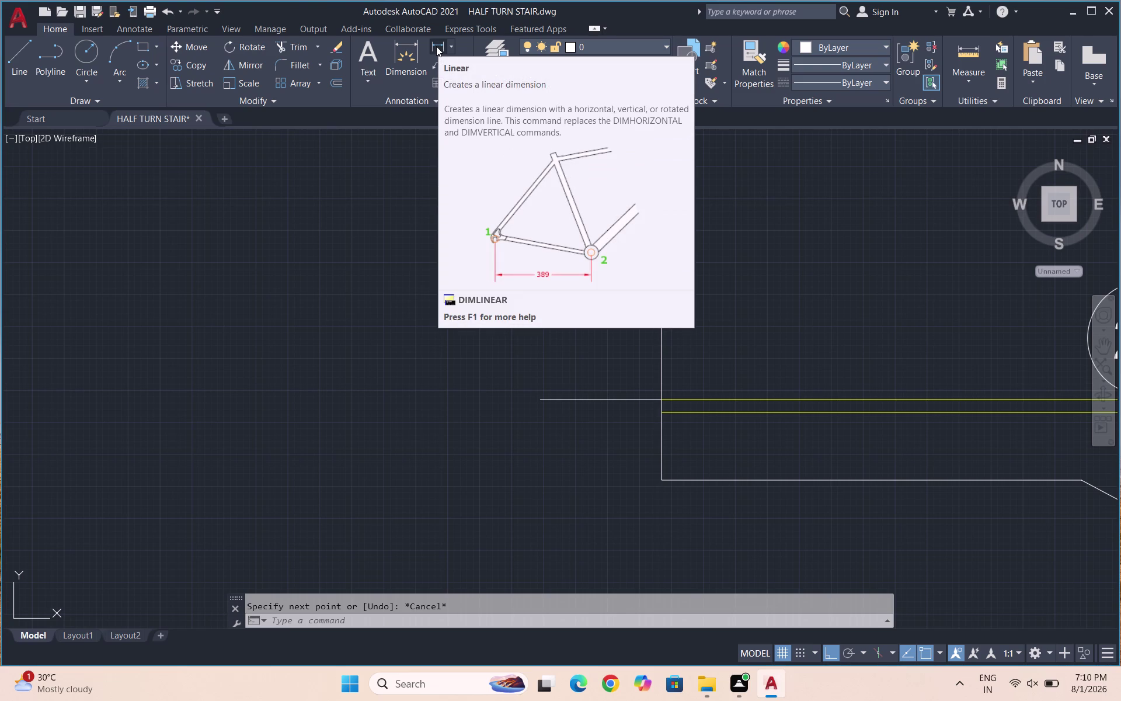
text(BREAK)
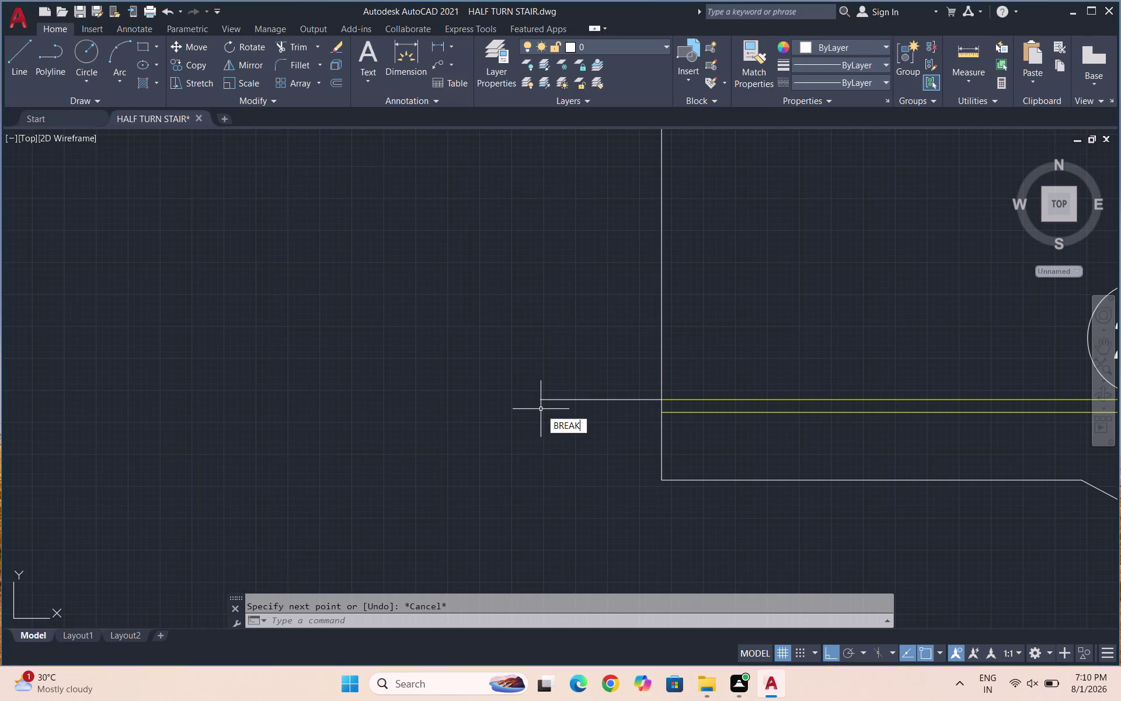
text(LI)
text(NE)
Place a break line on the landing's left end, then undo the misplaced symbol.
key(Return)
click(659, 400)
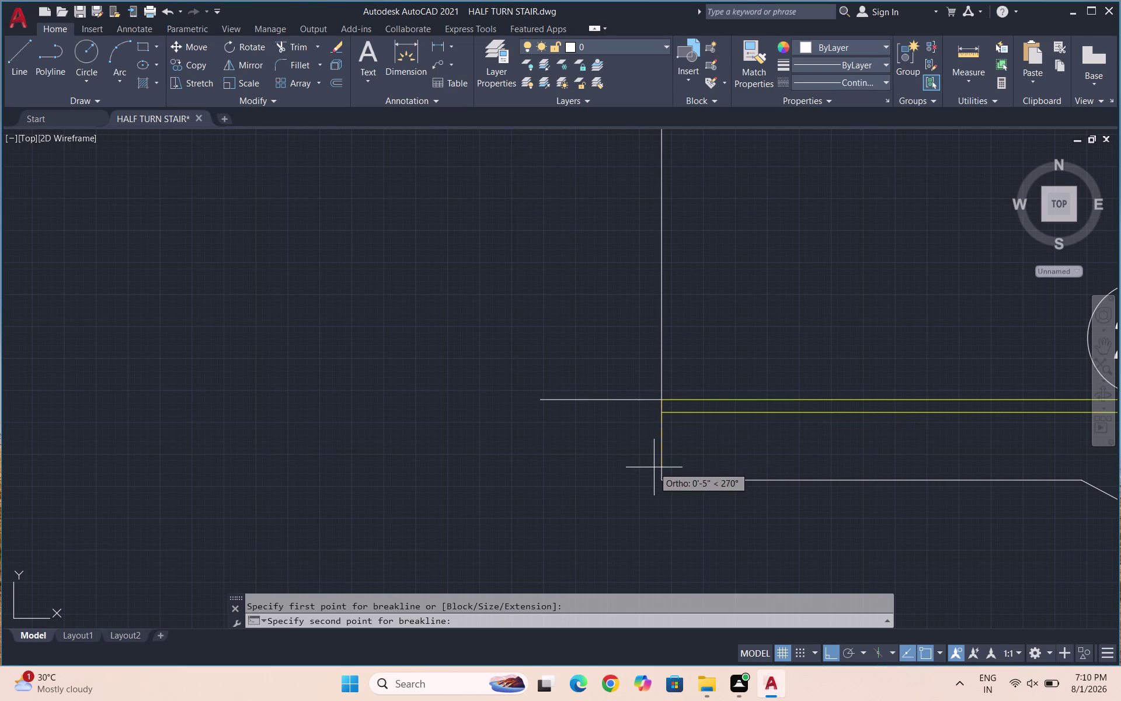
click(660, 479)
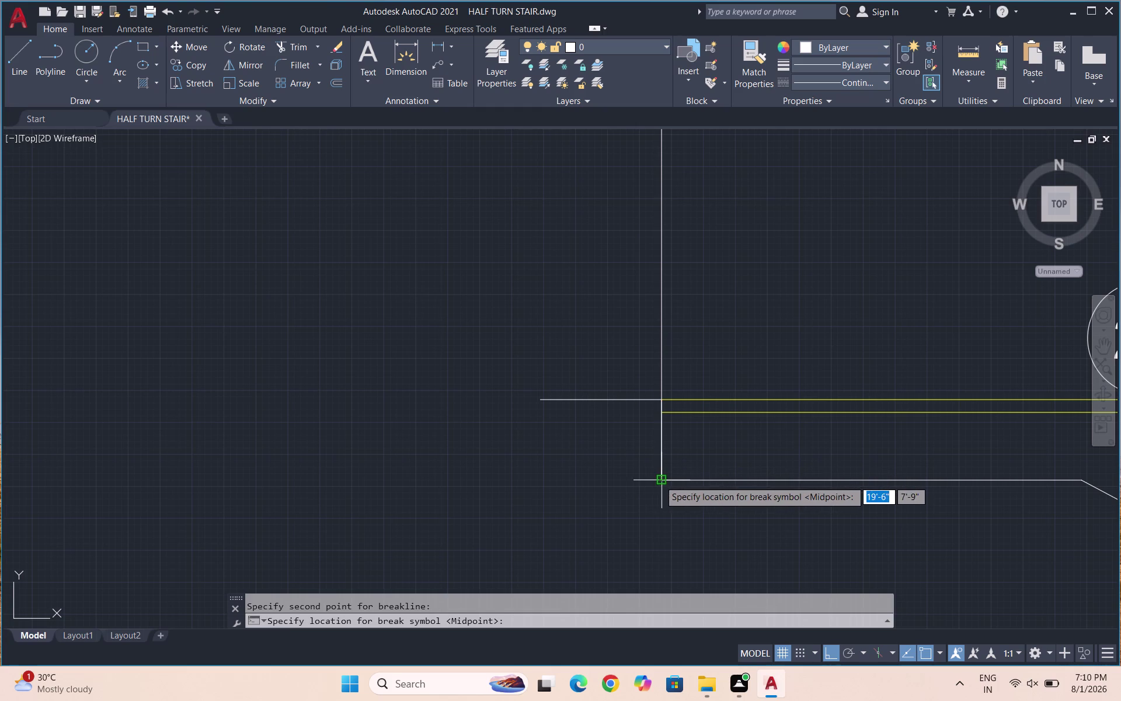
click(659, 480)
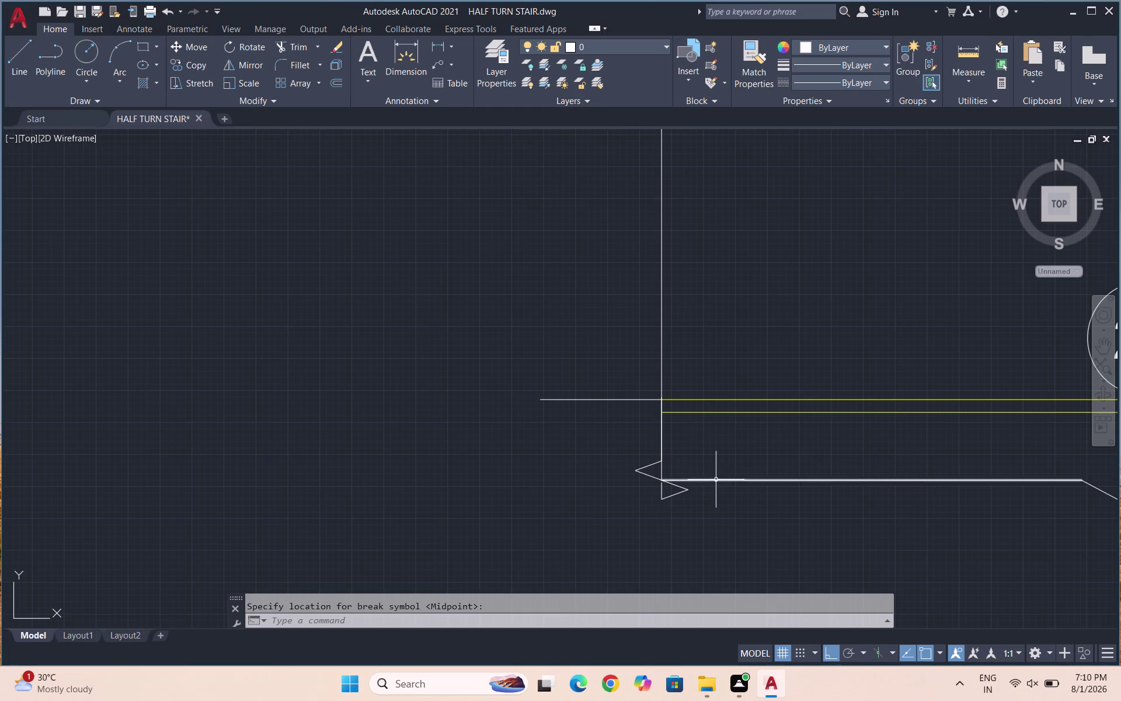
key(ctrl+z)
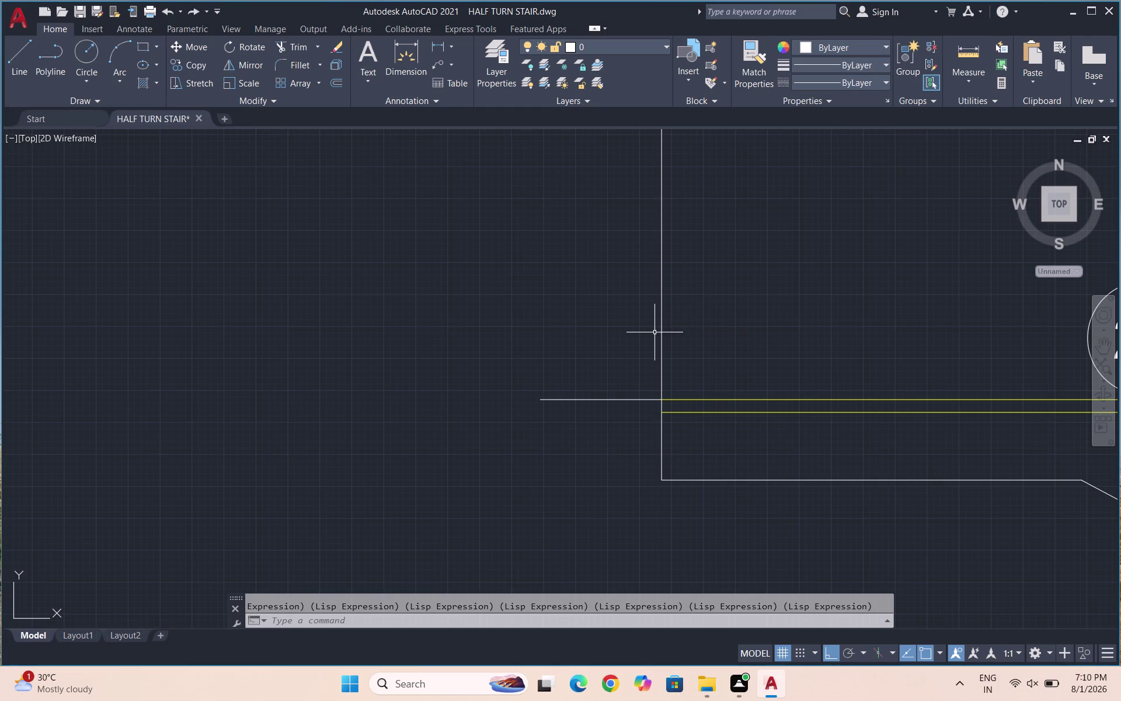
key(Escape)
Redraw the BREAKLINE along the landing's vertical end line, symbol at mid-height.
key(b)
text(REA)
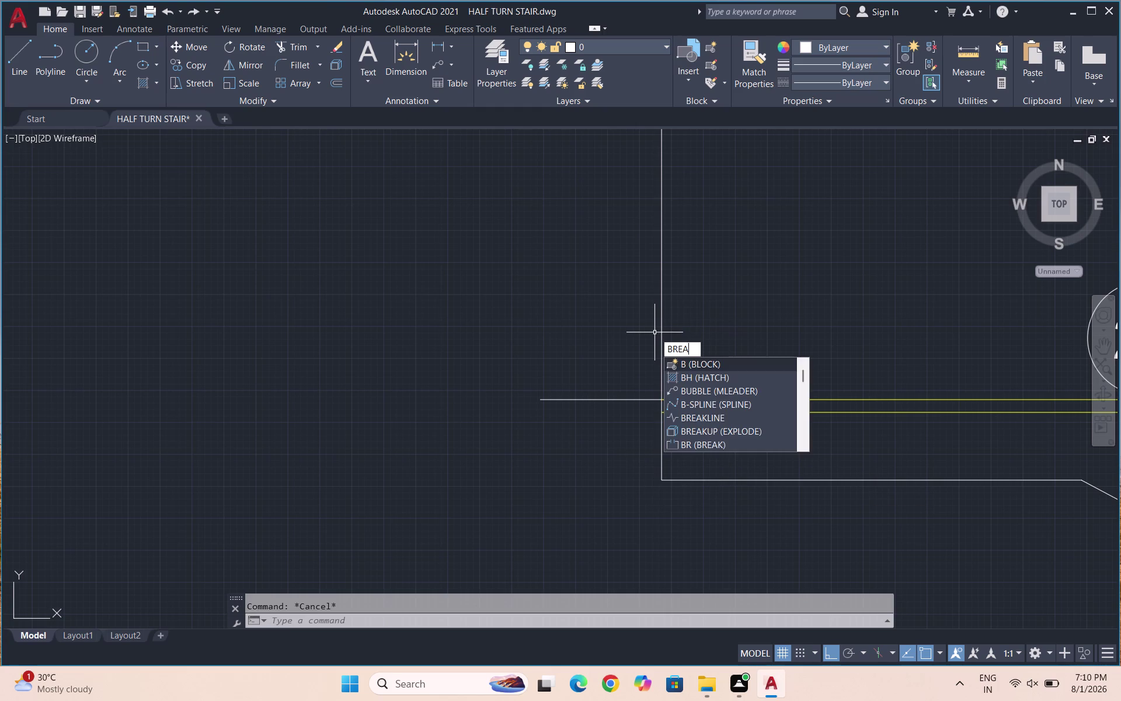
text(KLINE)
key(Return)
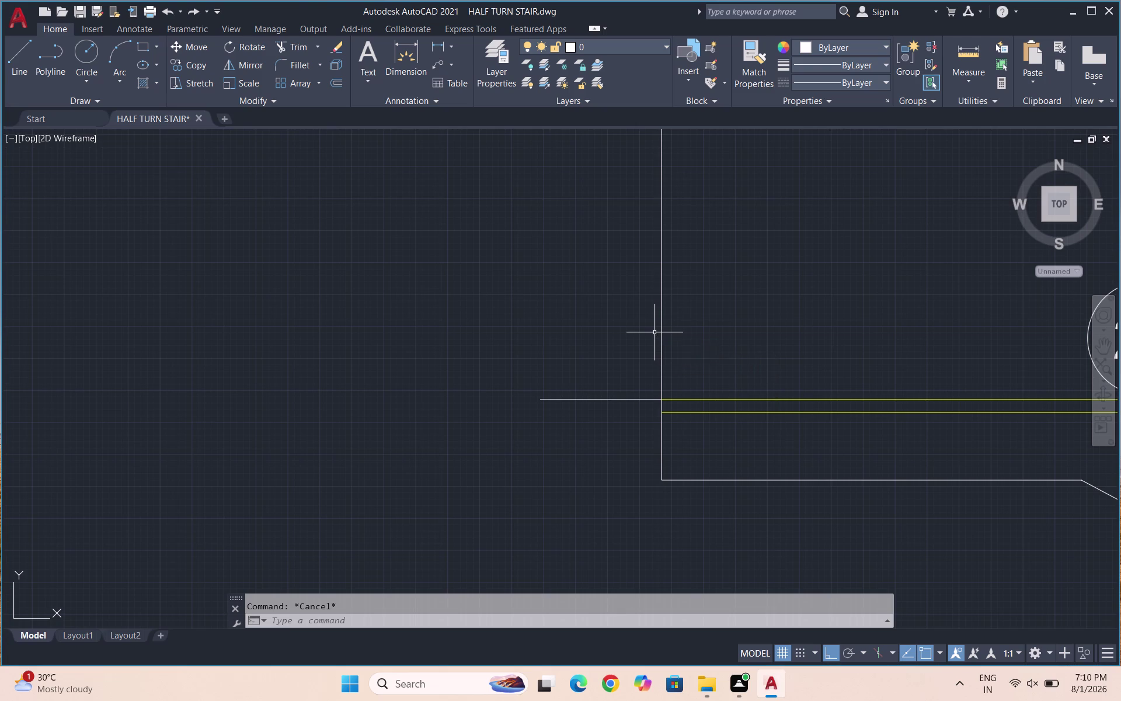
click(661, 402)
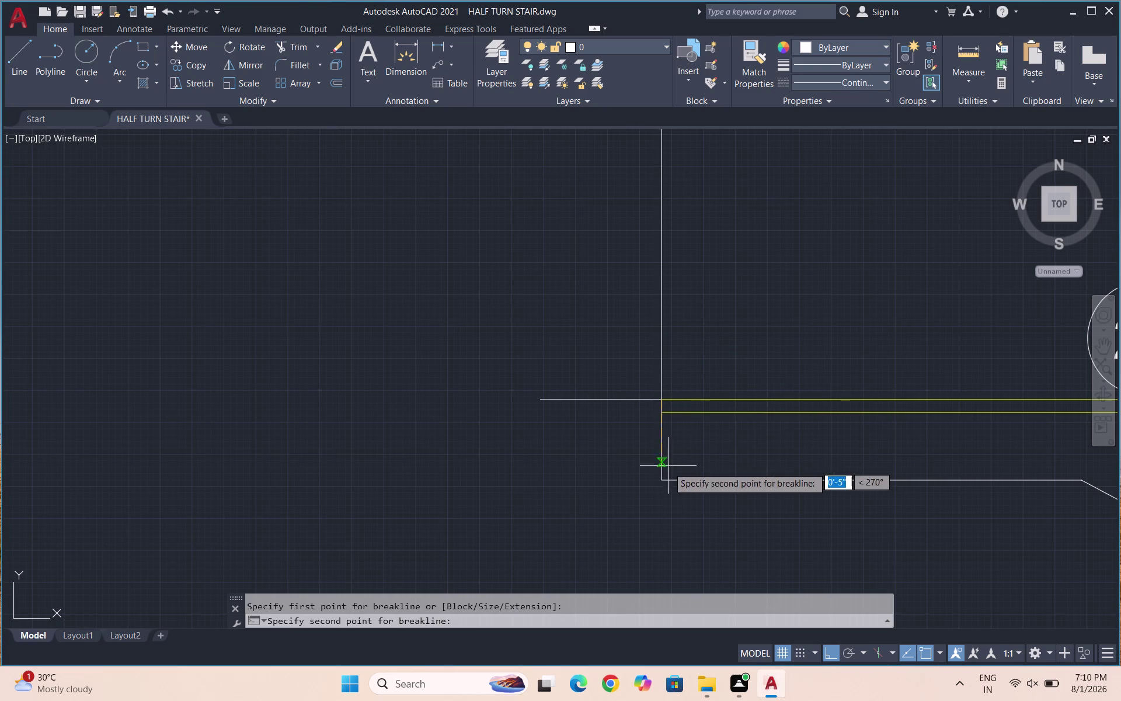
click(666, 482)
click(661, 438)
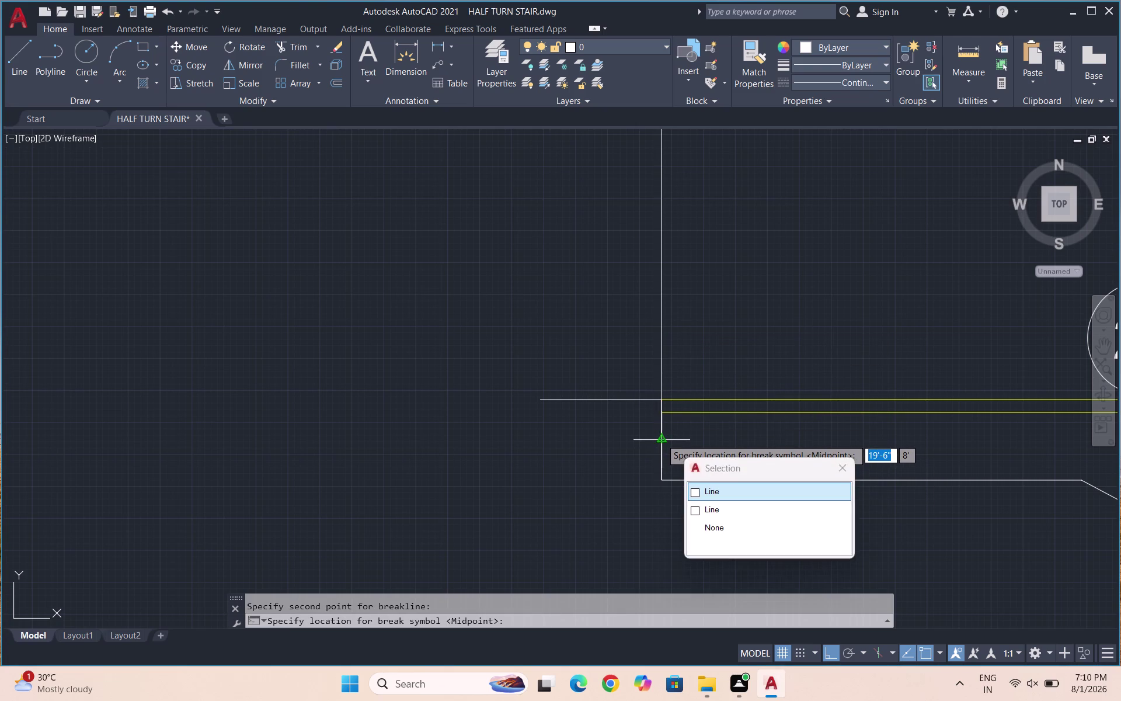
click(695, 491)
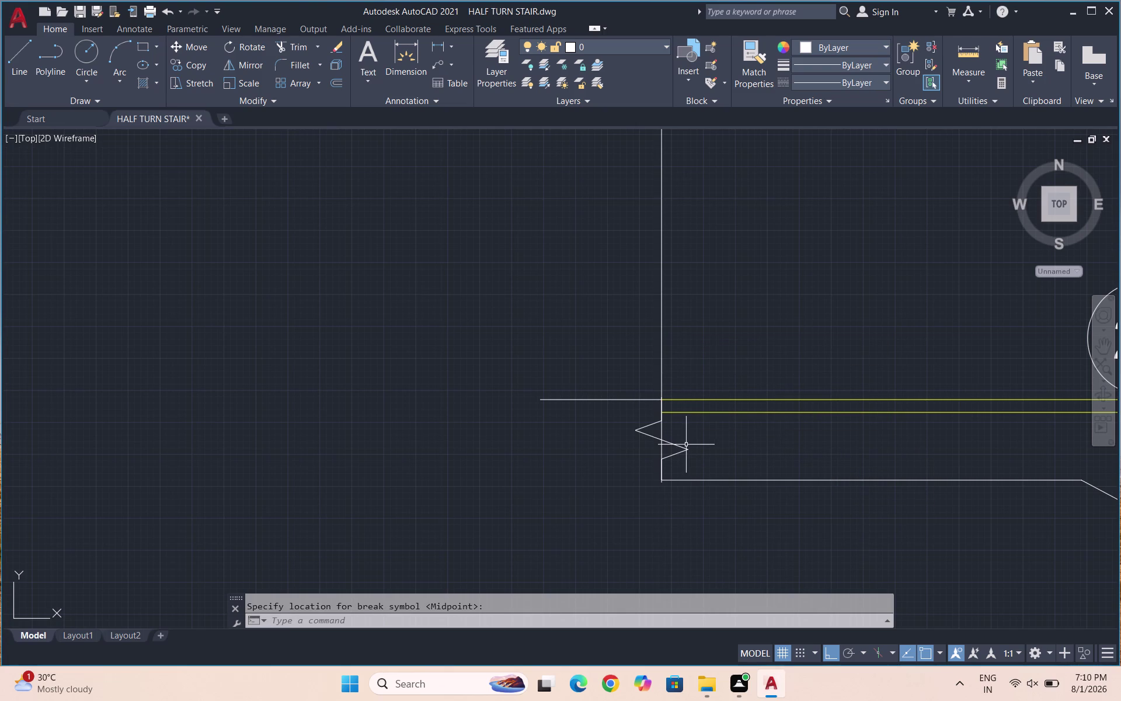
key(Escape)
Trim the straight line segments left inside the zigzag break symbol.
scroll(up, 3)
key(t)
key(r)
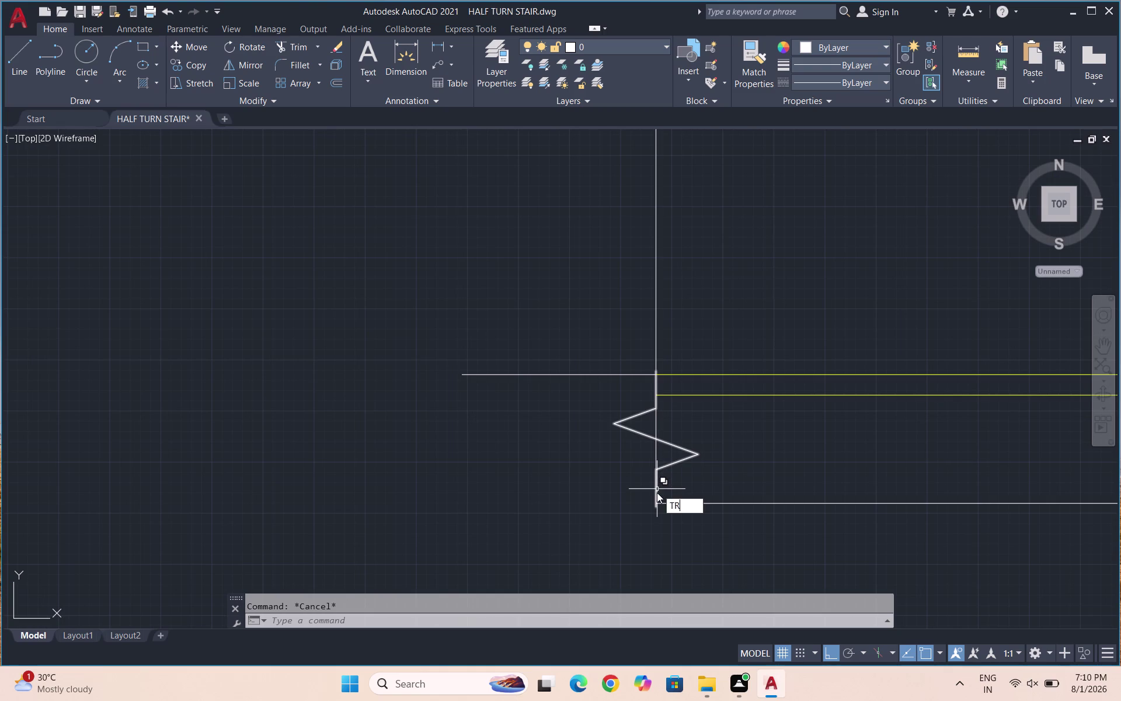
key(Return)
key(Return)
click(655, 460)
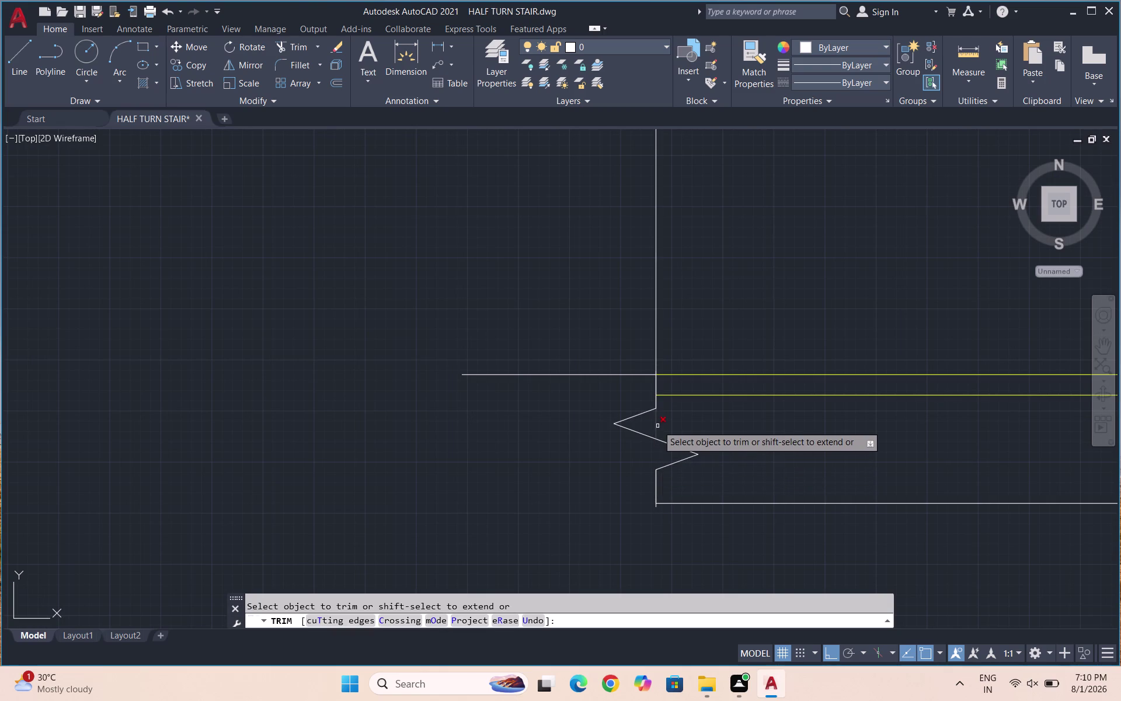
click(658, 425)
click(599, 374)
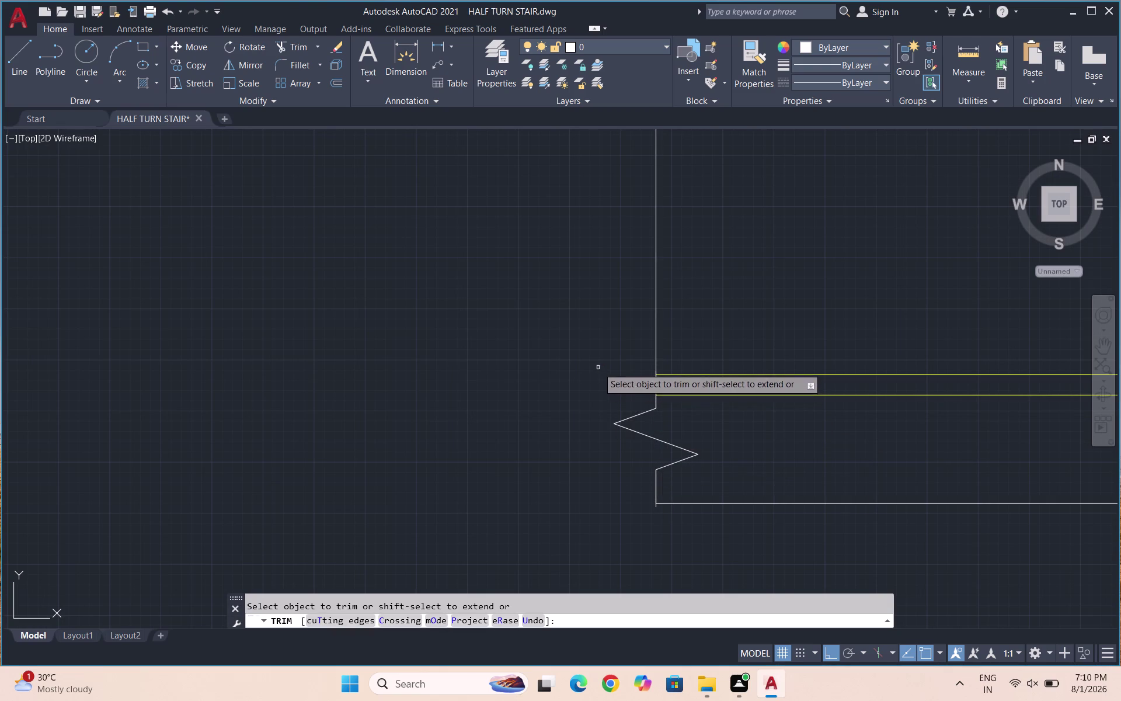
scroll(down, 3)
key(Escape)
scroll(down, 3)
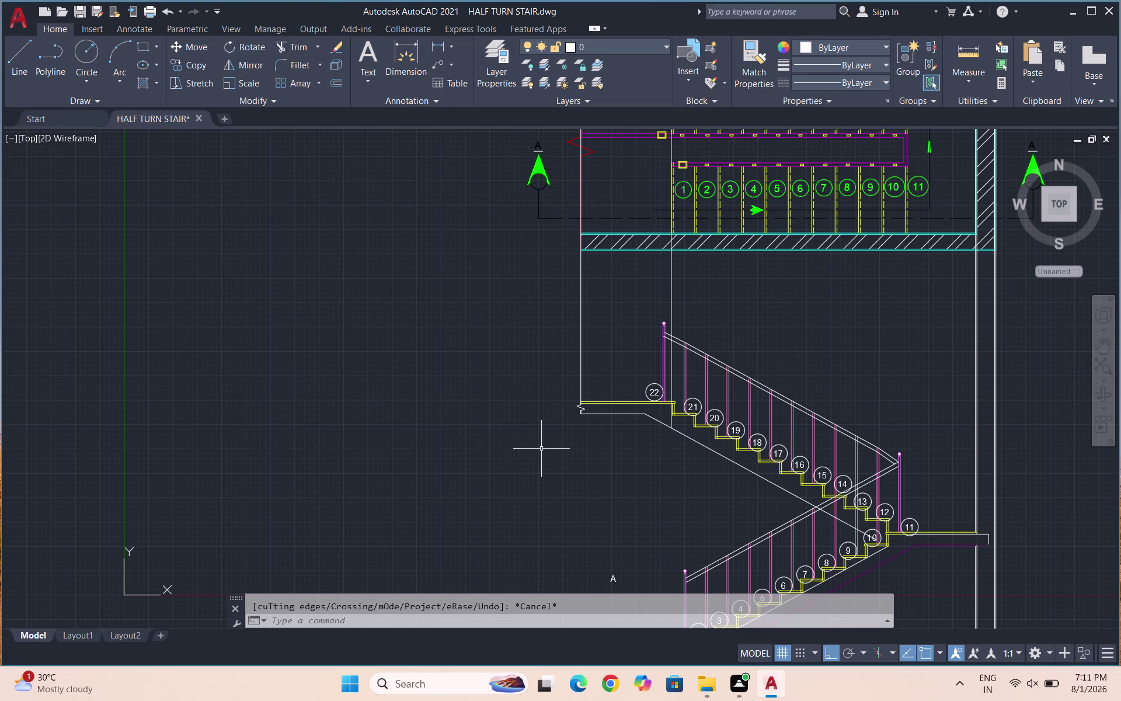
Try a crossing-window trim above the landing and undo it.
key(t)
key(r)
key(Return)
key(Return)
drag(693, 296, 556, 309)
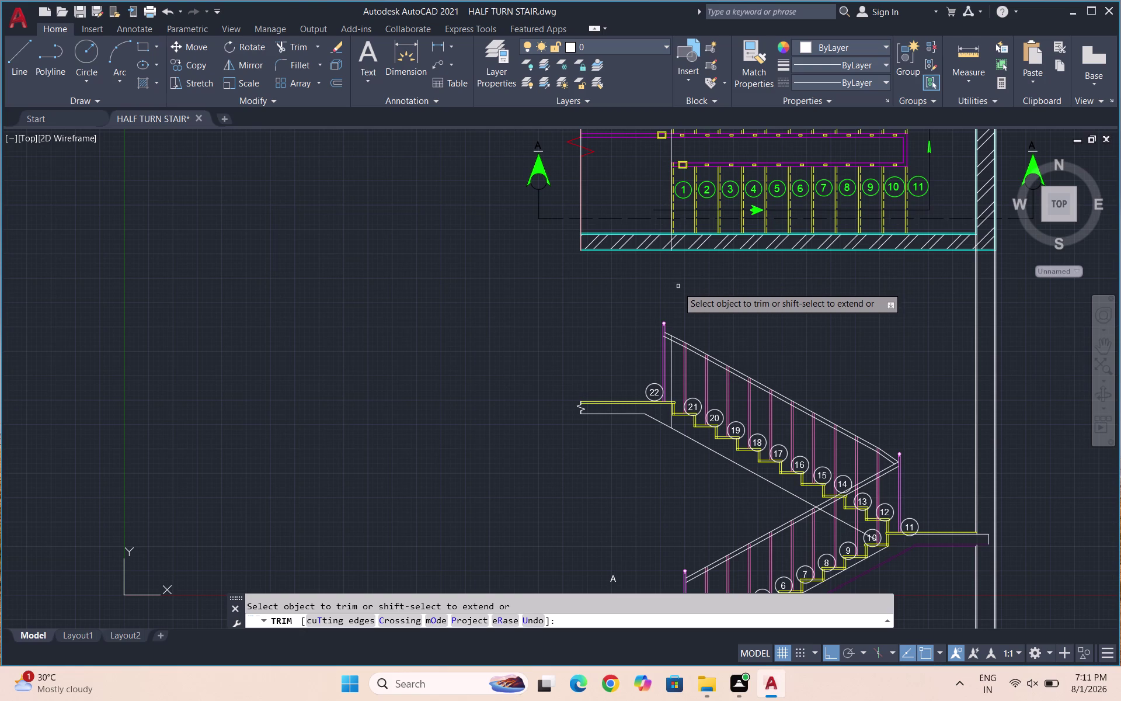
key(ctrl+z)
key(Escape)
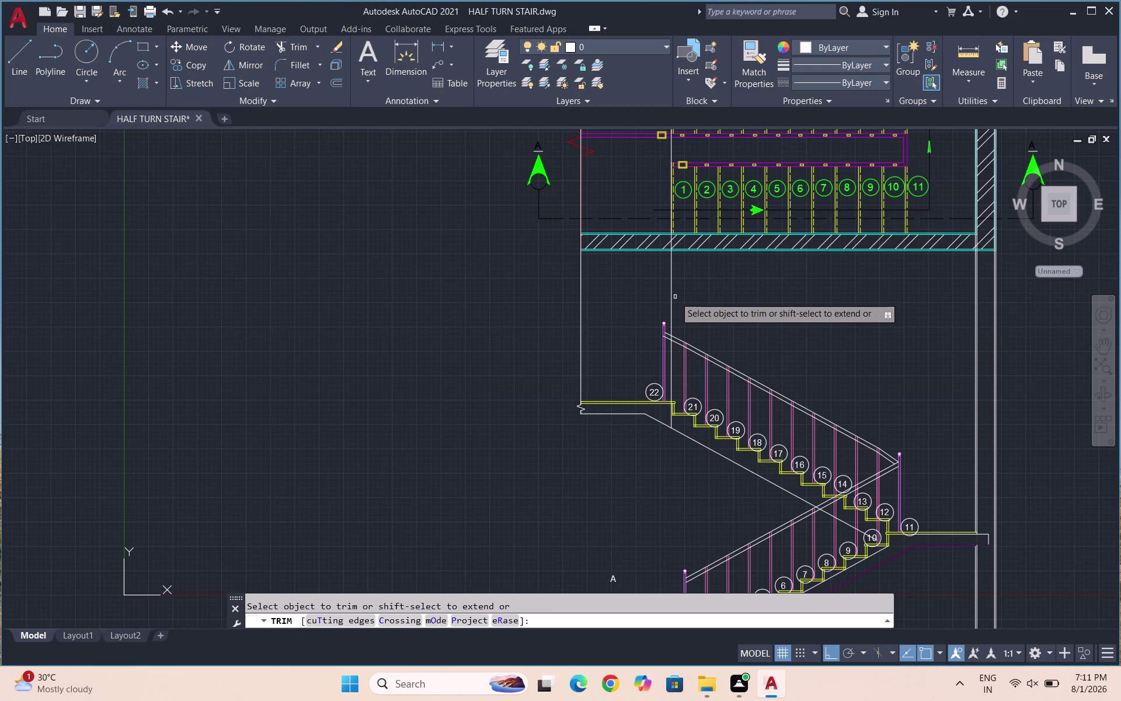
Erase the two vertical lines above the upper landing.
drag(688, 291, 565, 300)
click(564, 301)
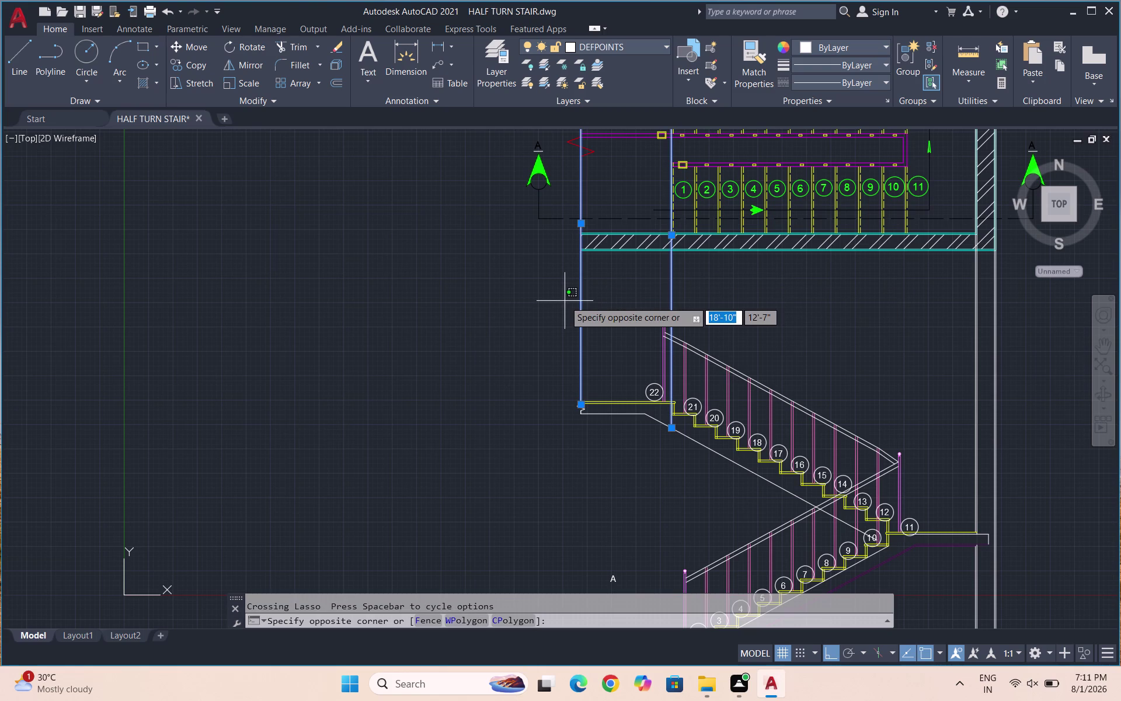
key(Delete)
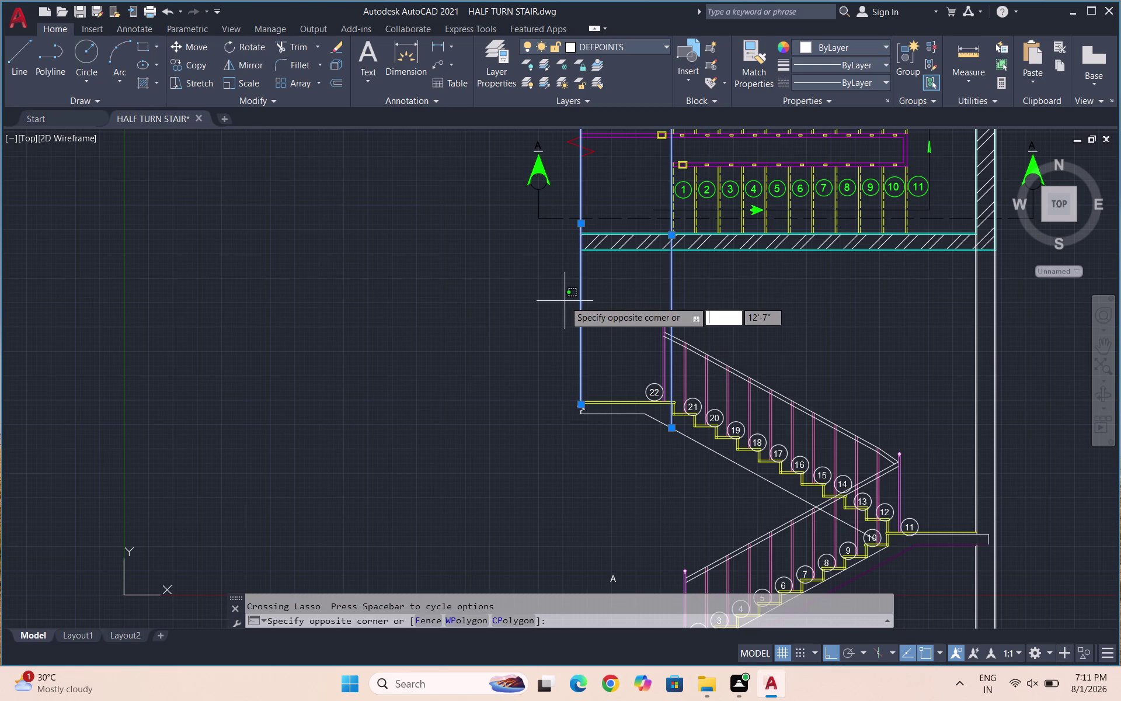
click(721, 315)
click(793, 311)
key(Delete)
scroll(down, 3)
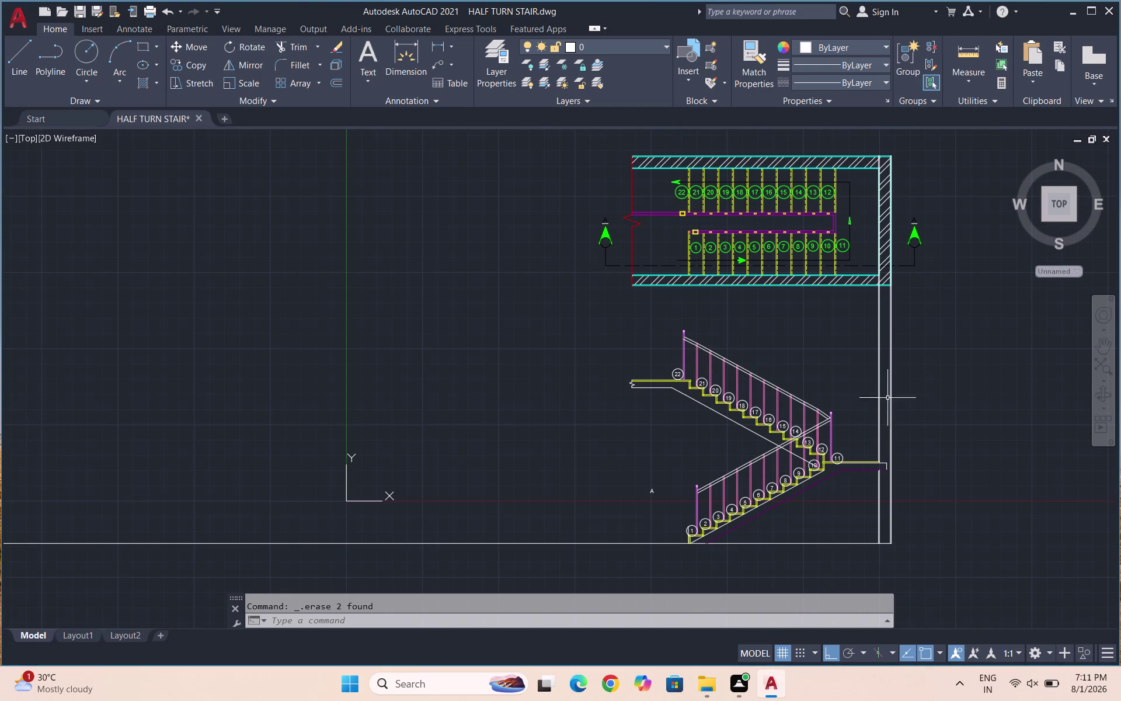
Place a BREAKLINE symbol across the top of the right wall lines.
key(b)
key(r)
key(e)
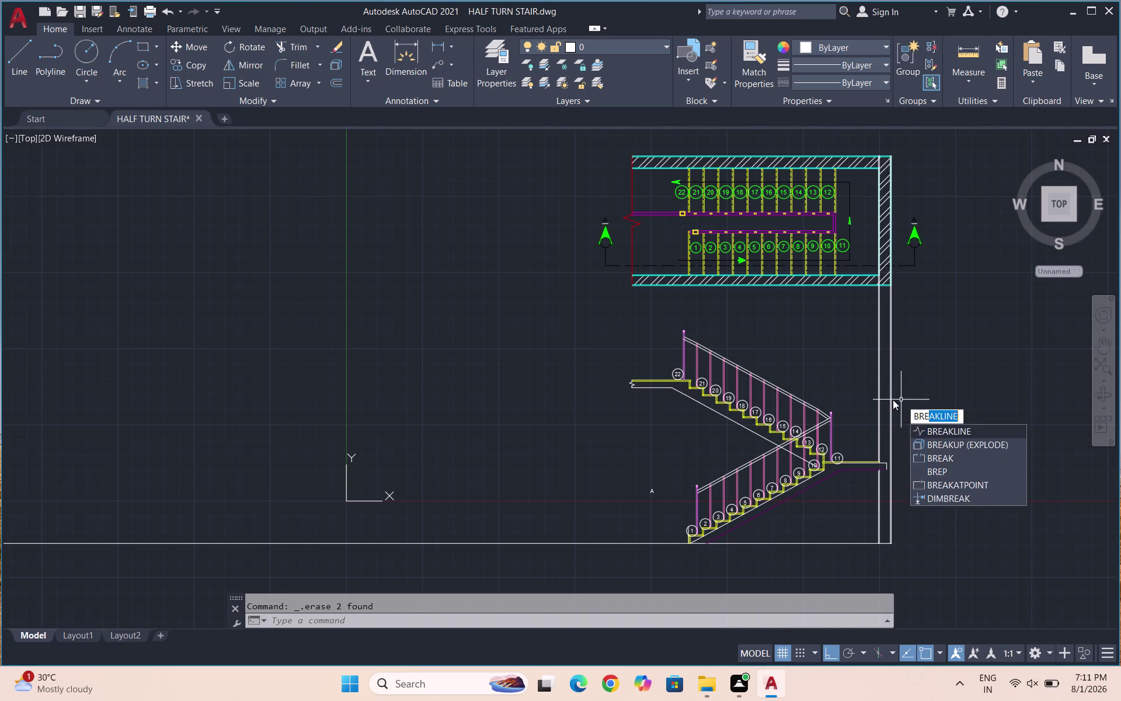
text(AK)
key(l)
key(i)
text(N)
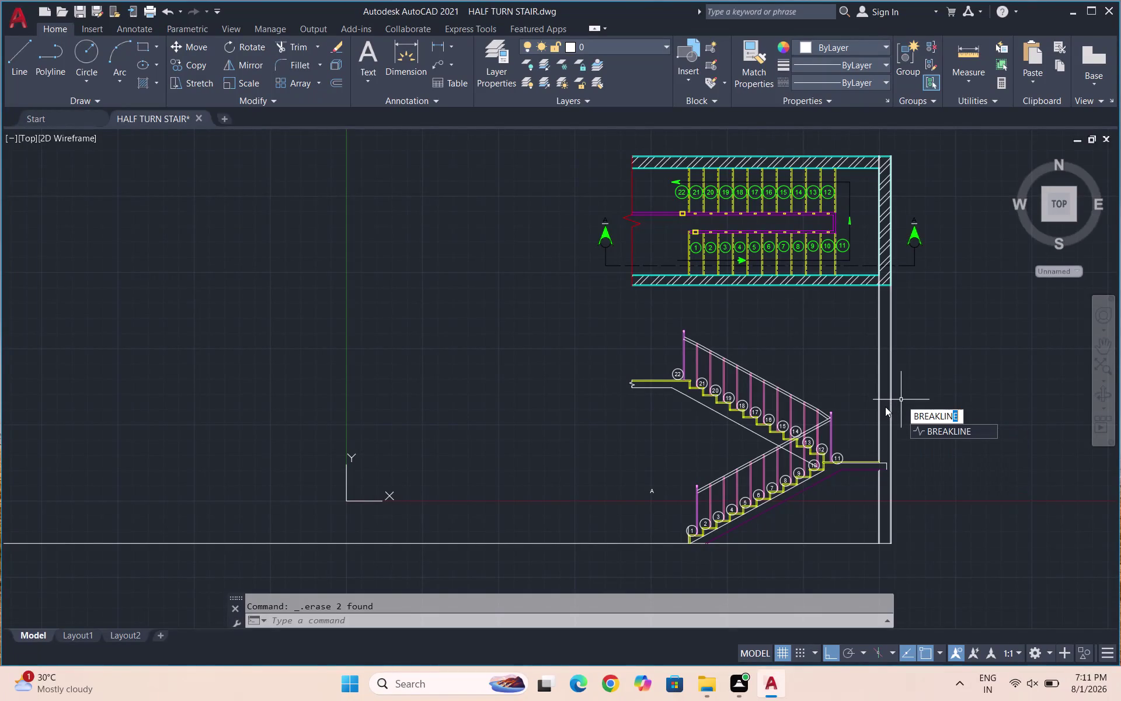
text(E)
key(Return)
scroll(up, 3)
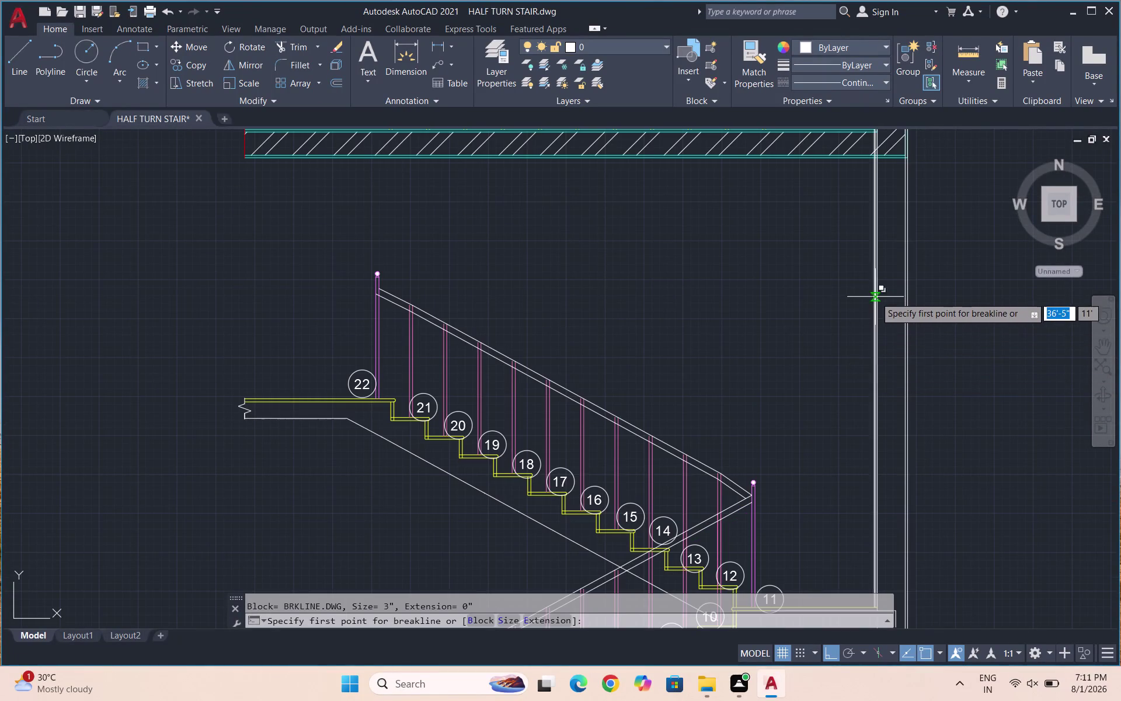
scroll(up, 3)
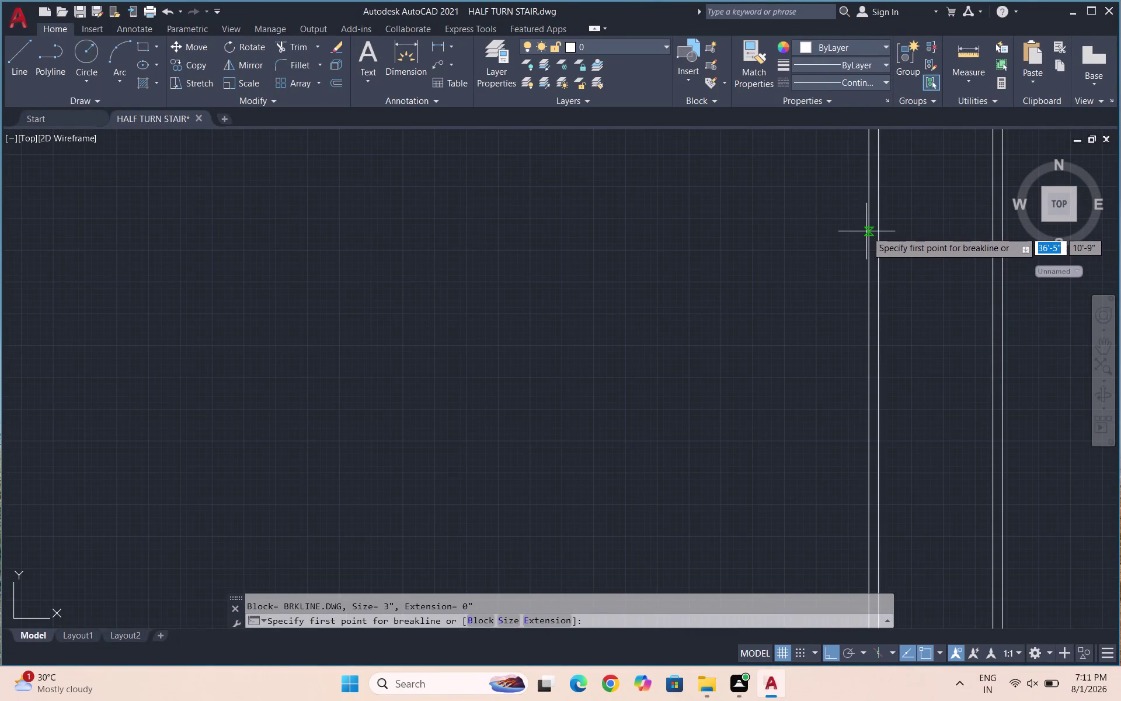
click(869, 227)
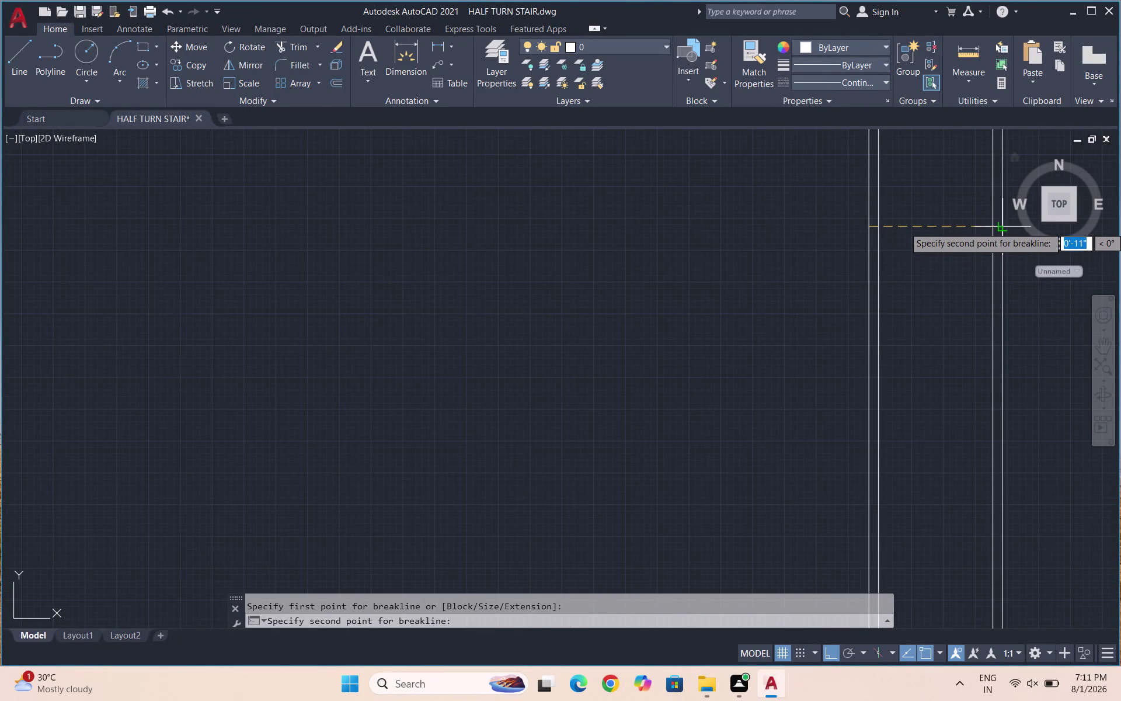
click(1003, 224)
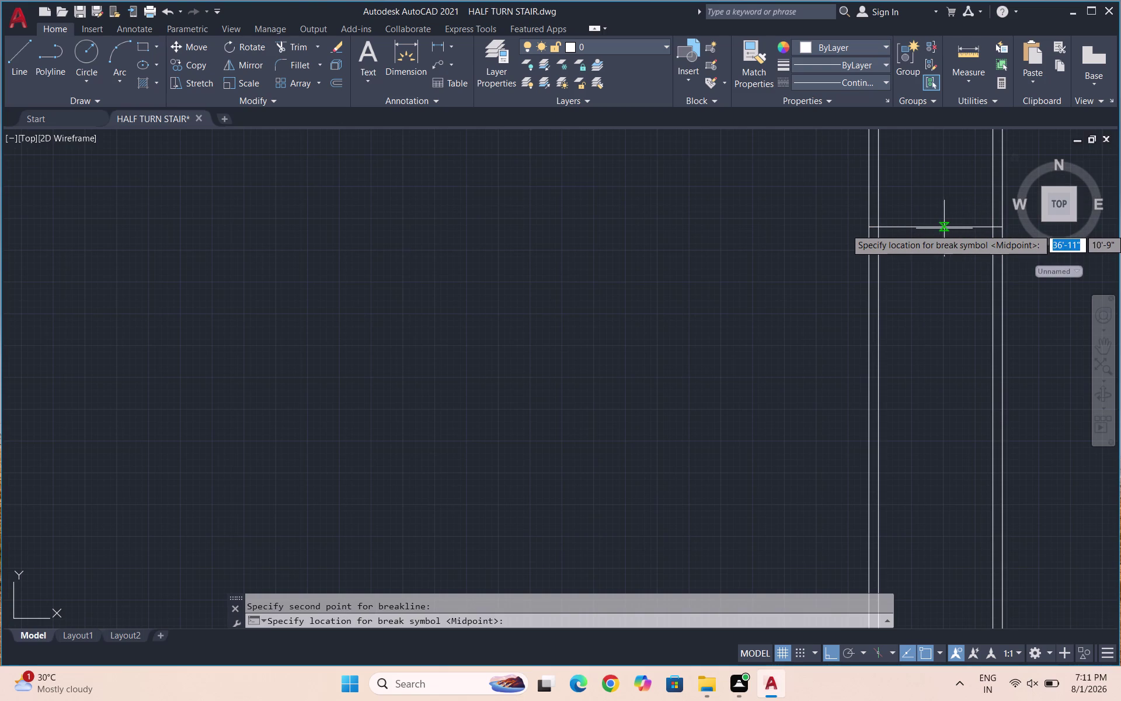
click(935, 228)
key(Escape)
Start a selection near the wall, then cancel it.
scroll(down, 3)
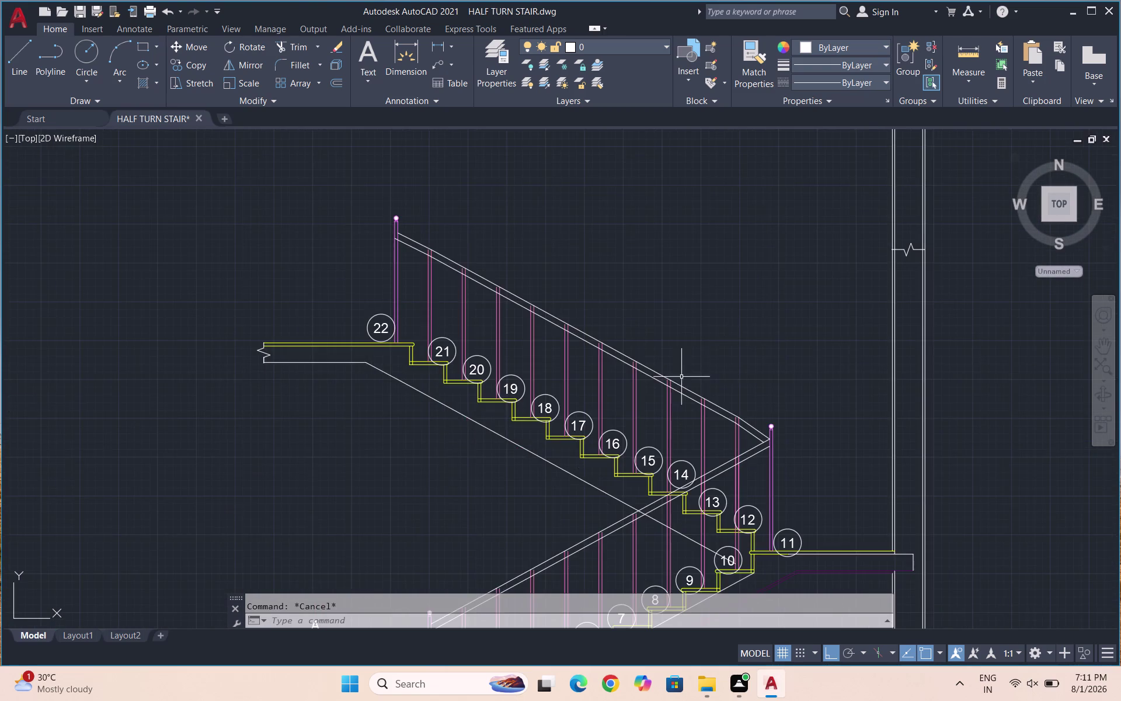
scroll(down, 3)
drag(900, 249, 886, 249)
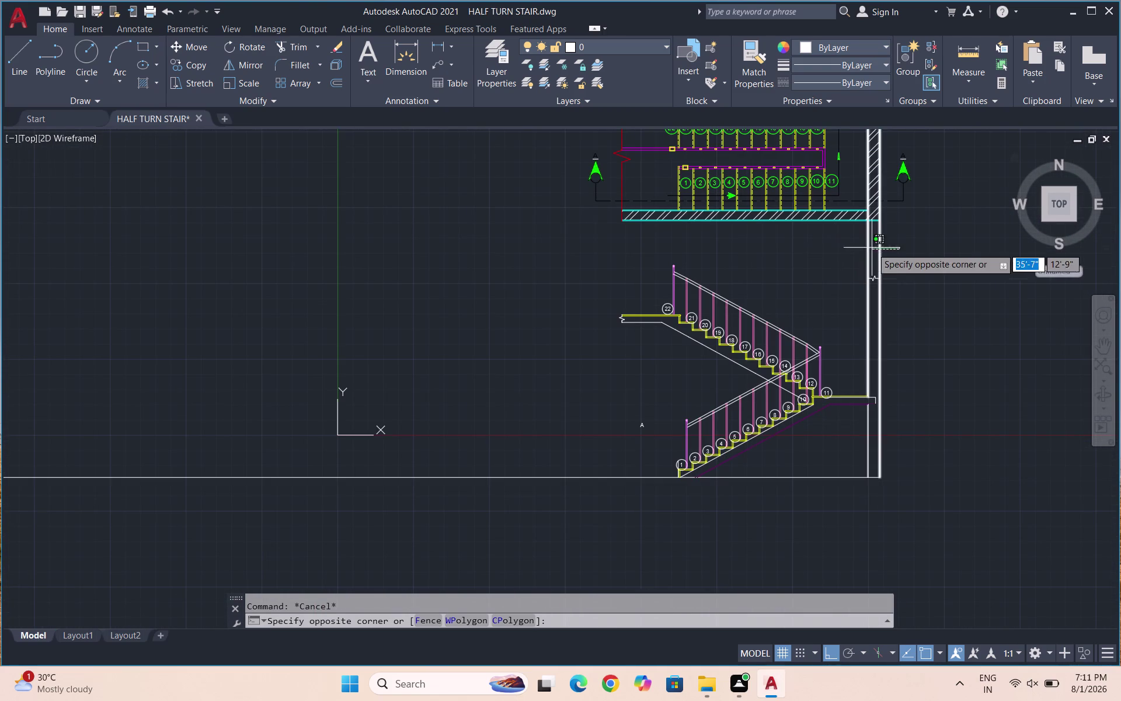
scroll(up, 3)
key(Escape)
key(Escape)
key(Escape)
key(Escape)
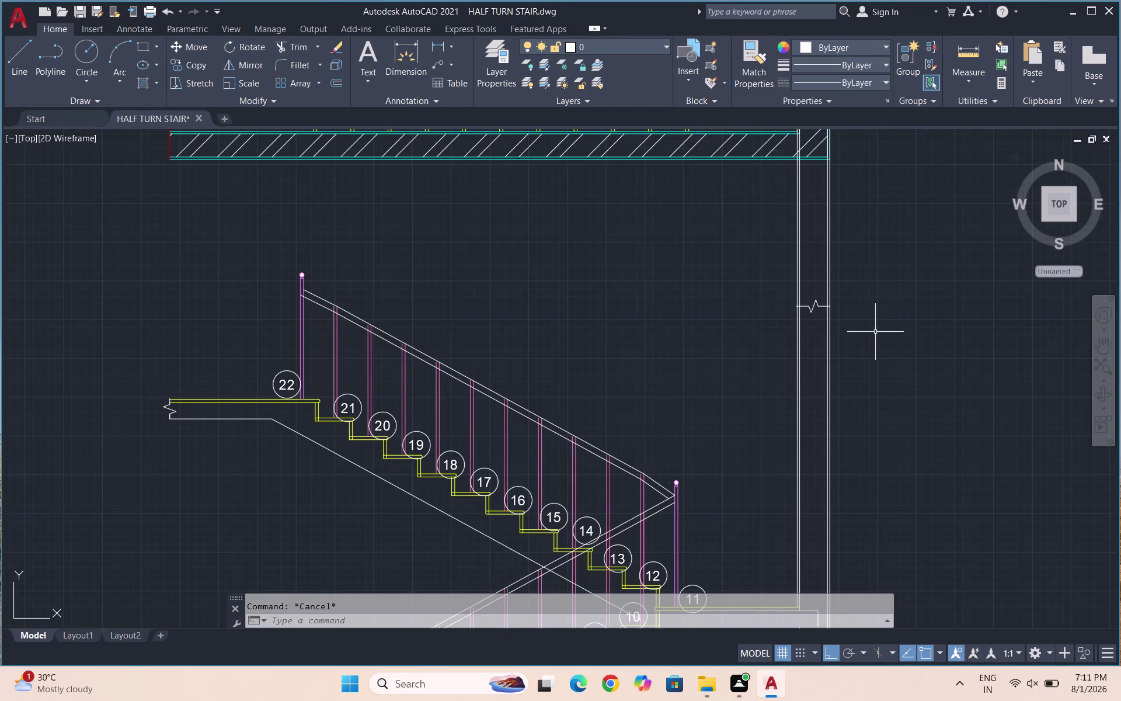
Draw two short LINE segments extending the break line across the wall.
key(l)
key(Return)
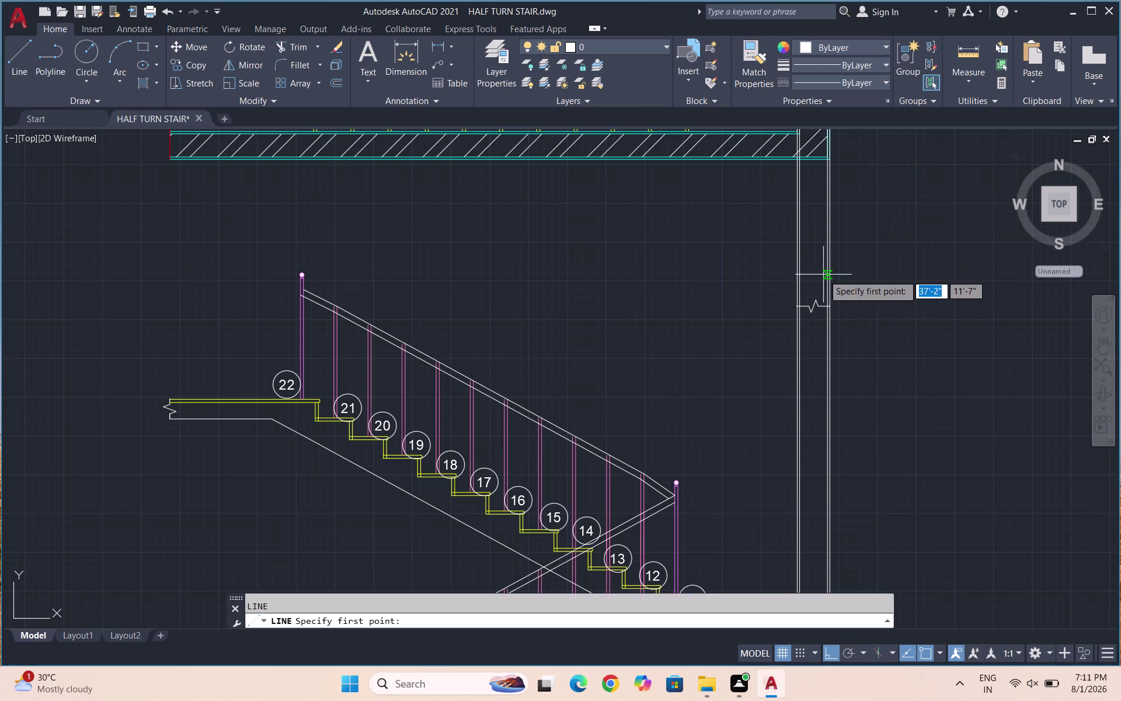
scroll(up, 3)
click(868, 359)
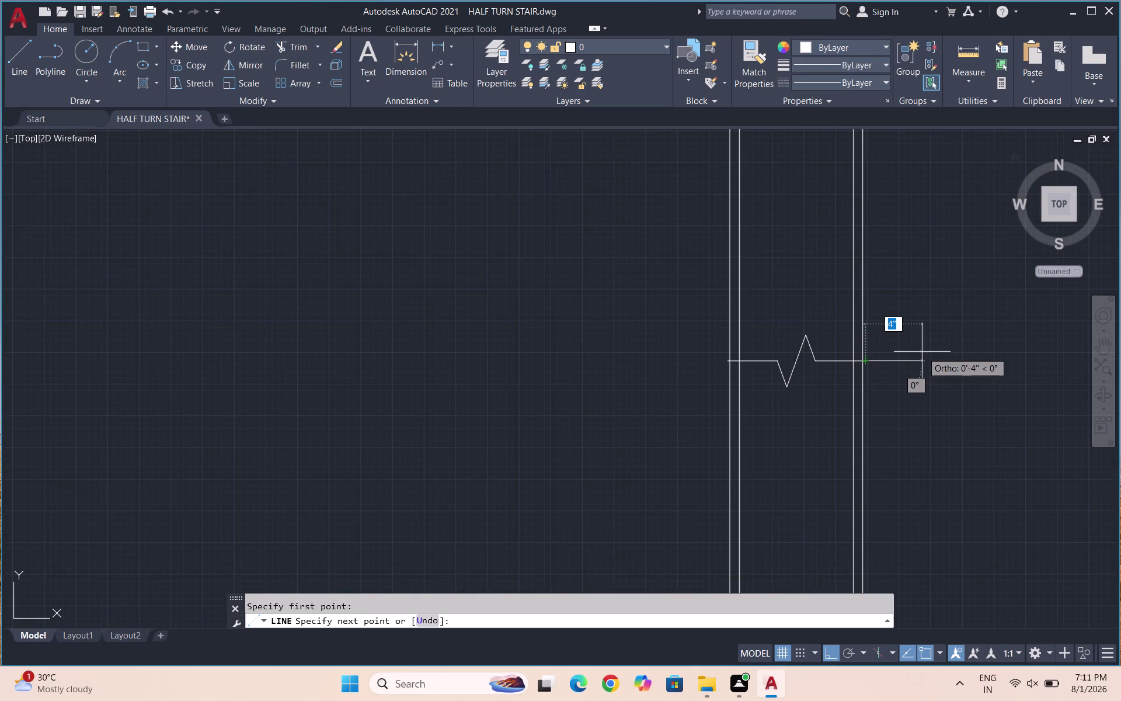
click(923, 352)
key(Escape)
key(space)
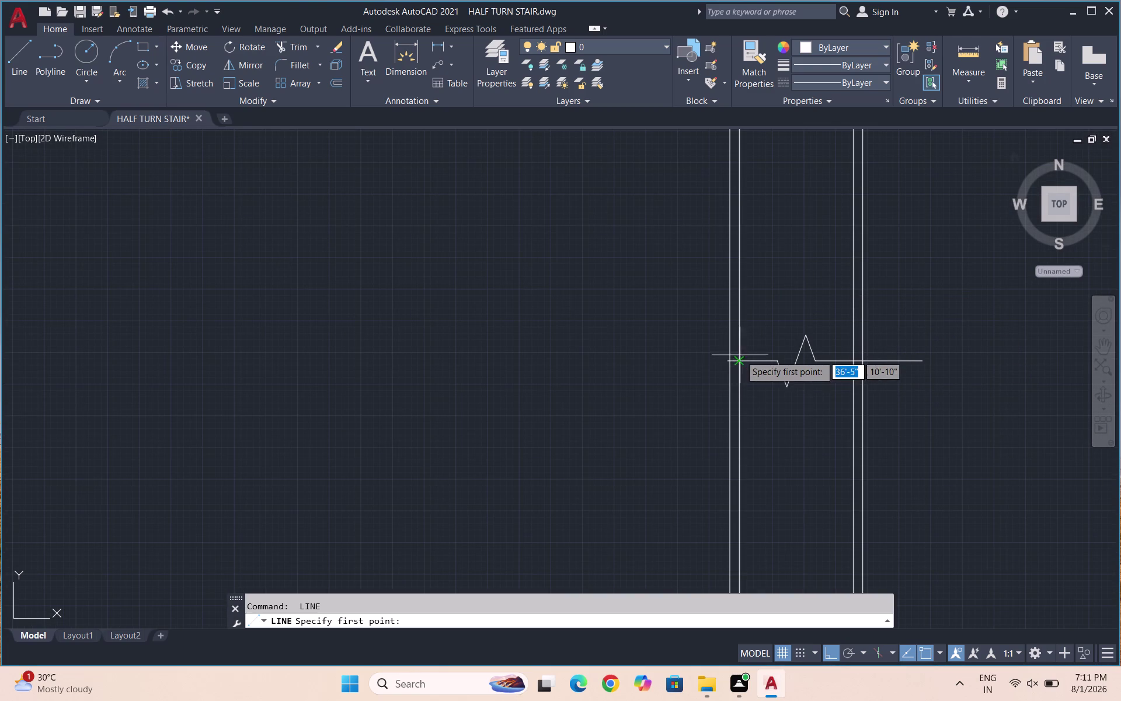
scroll(up, 3)
click(709, 370)
click(600, 368)
key(Escape)
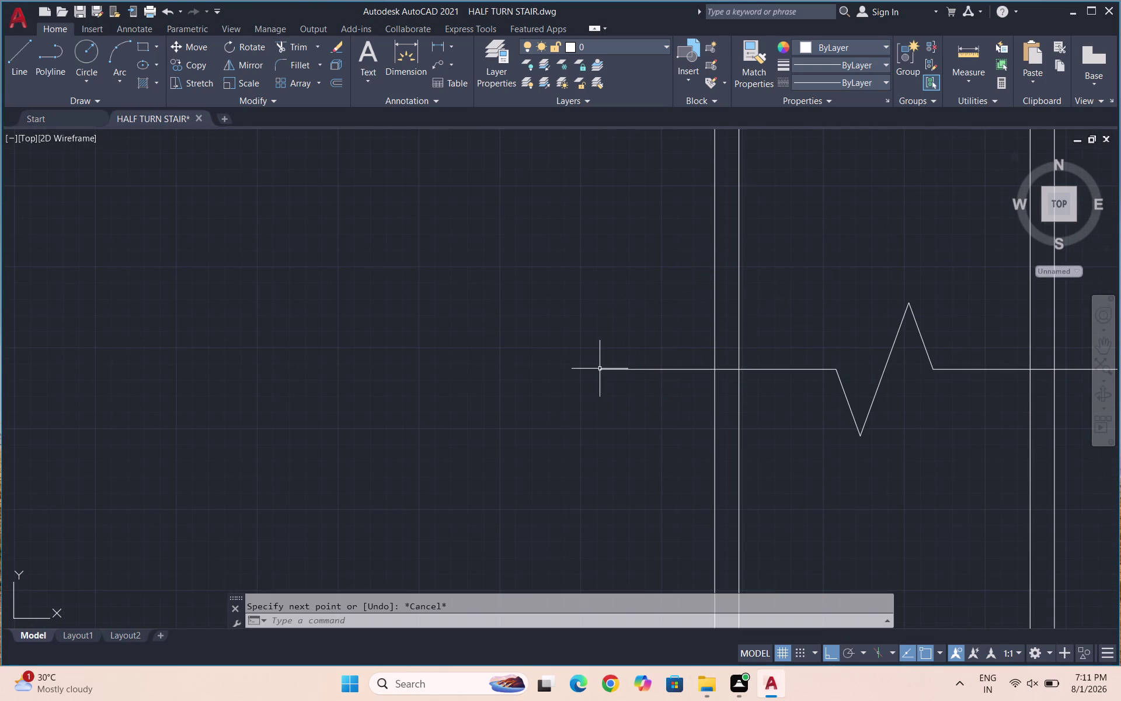
scroll(down, 3)
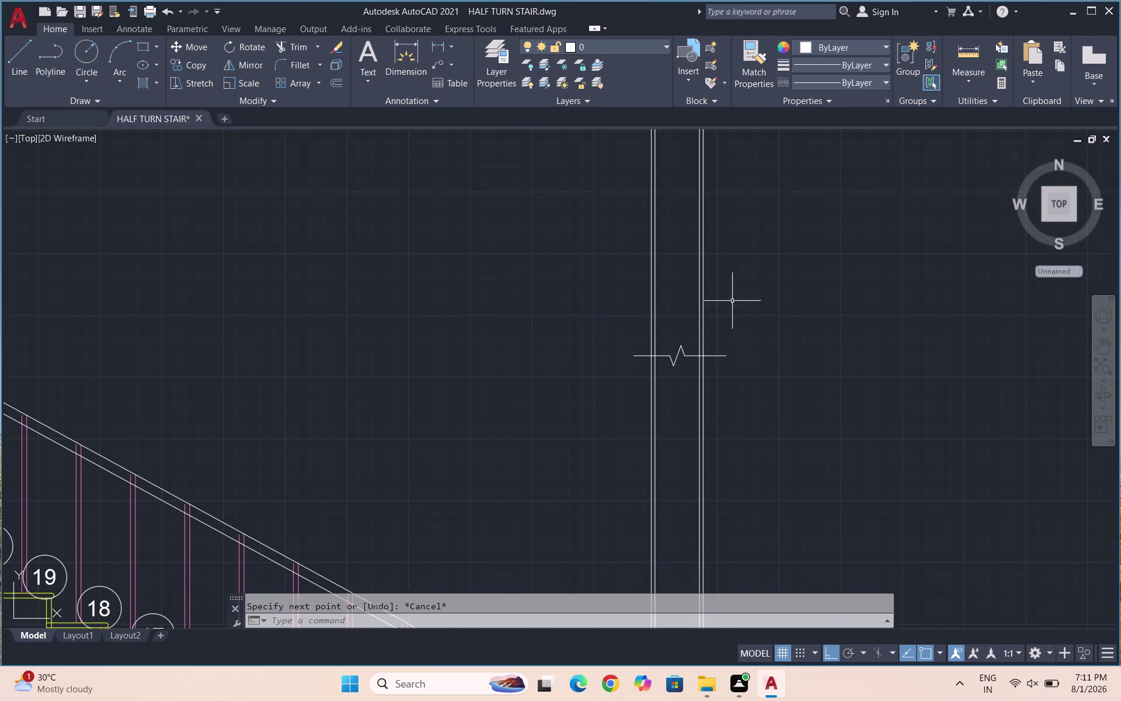
Attempt a crossing-window TRIM above the elevation and cancel it.
drag(749, 286, 597, 304)
key(Escape)
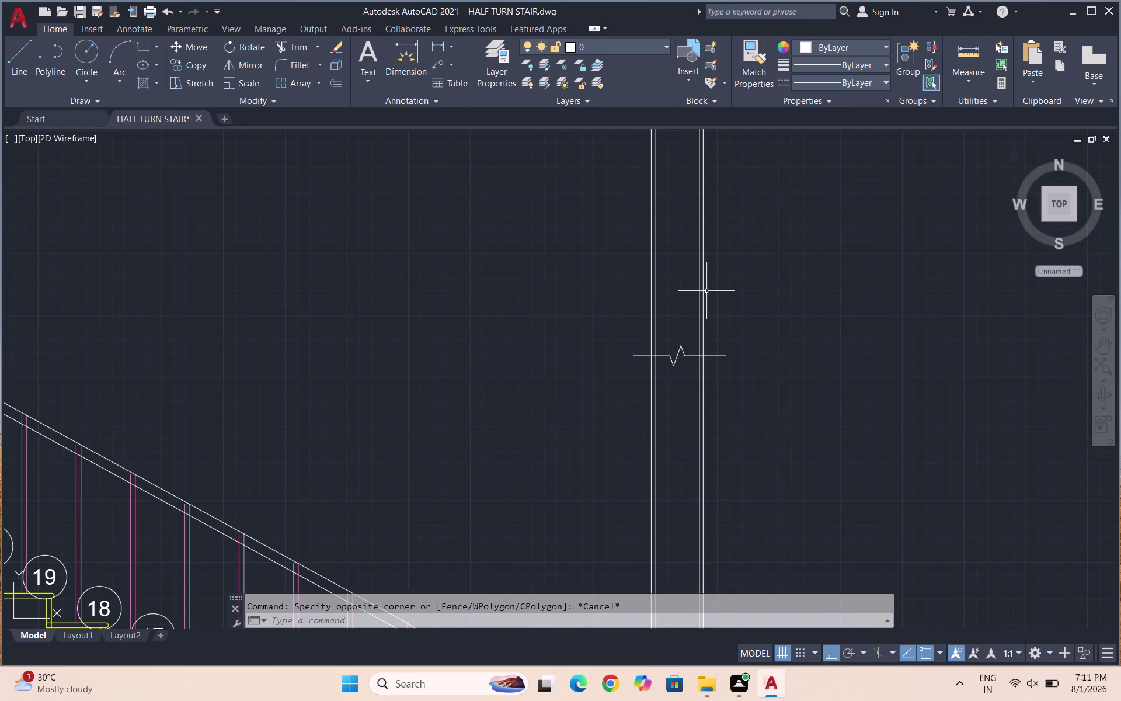
text(TR)
key(Return)
key(Return)
drag(741, 267, 590, 282)
scroll(down, 3)
key(Escape)
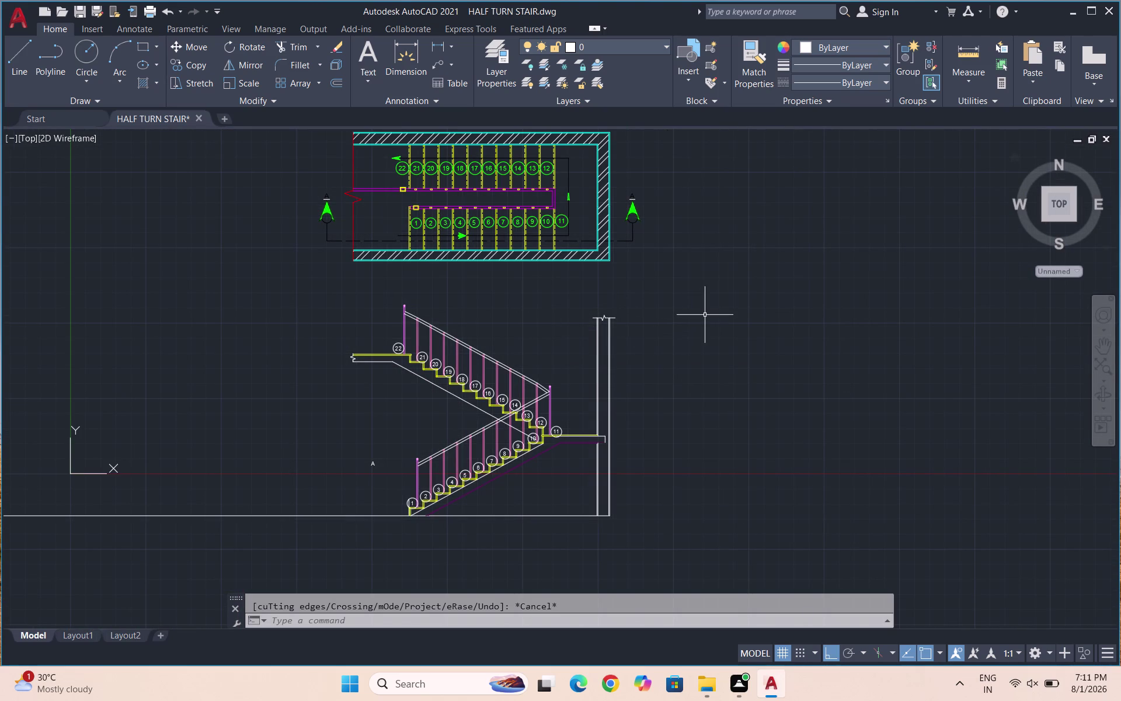
Draw a vertical line up from the ground line at the elevation's left side.
key(Escape)
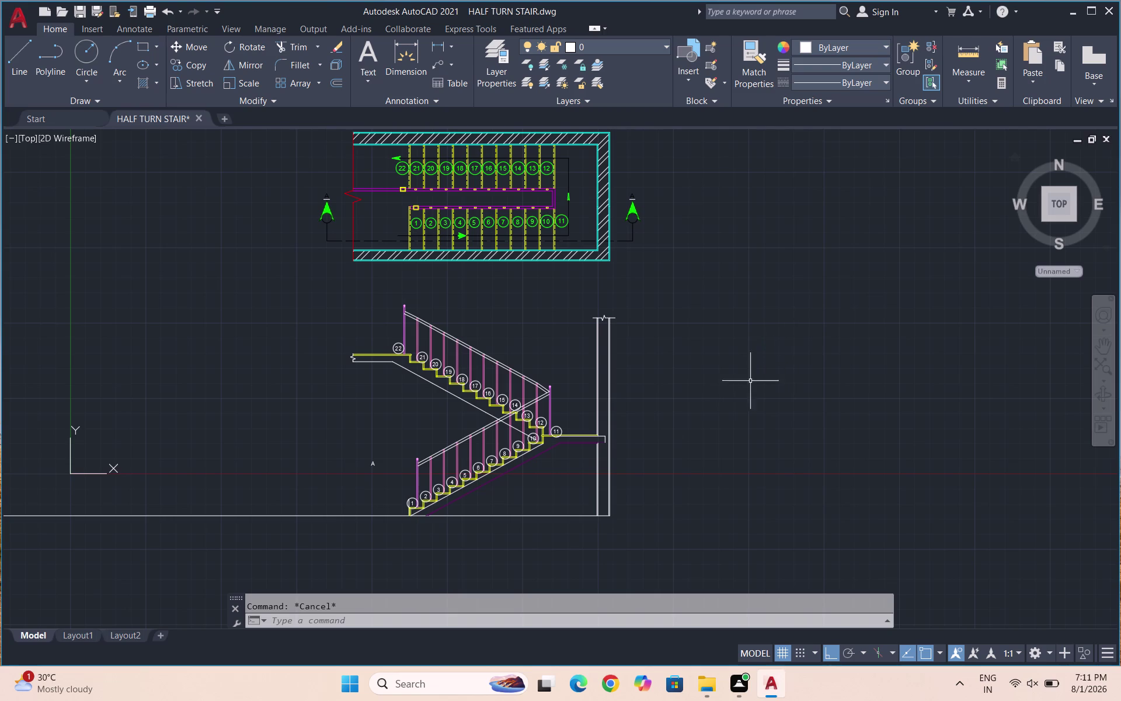
scroll(down, 3)
key(l)
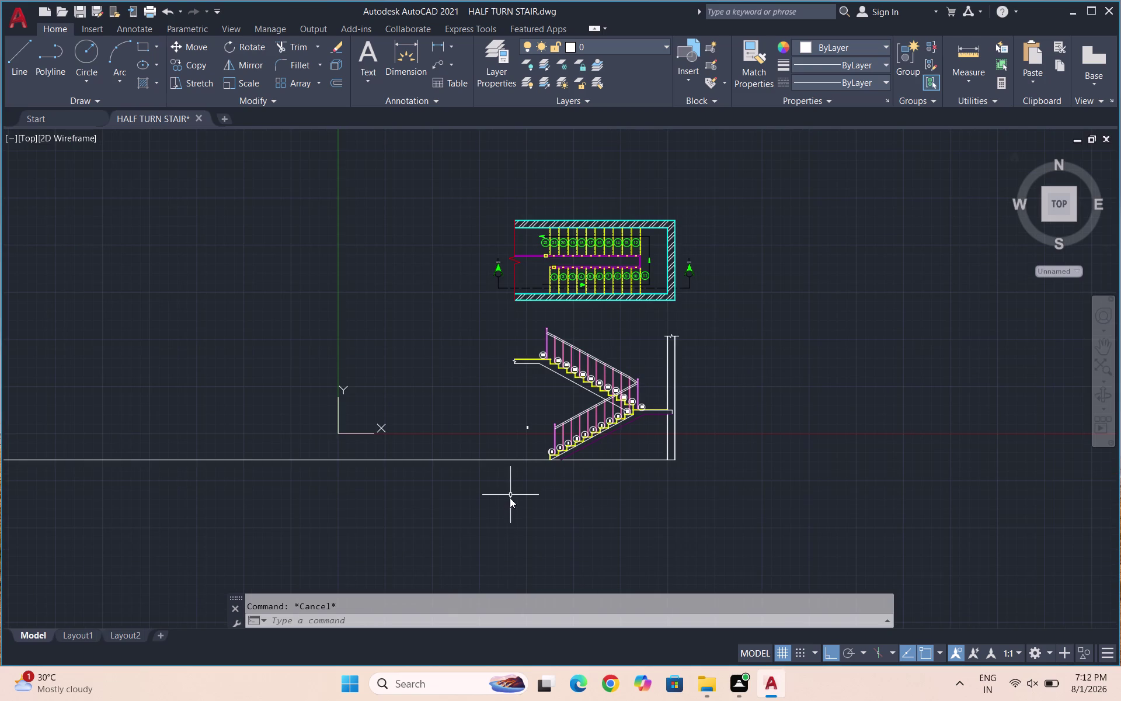
key(Return)
scroll(up, 3)
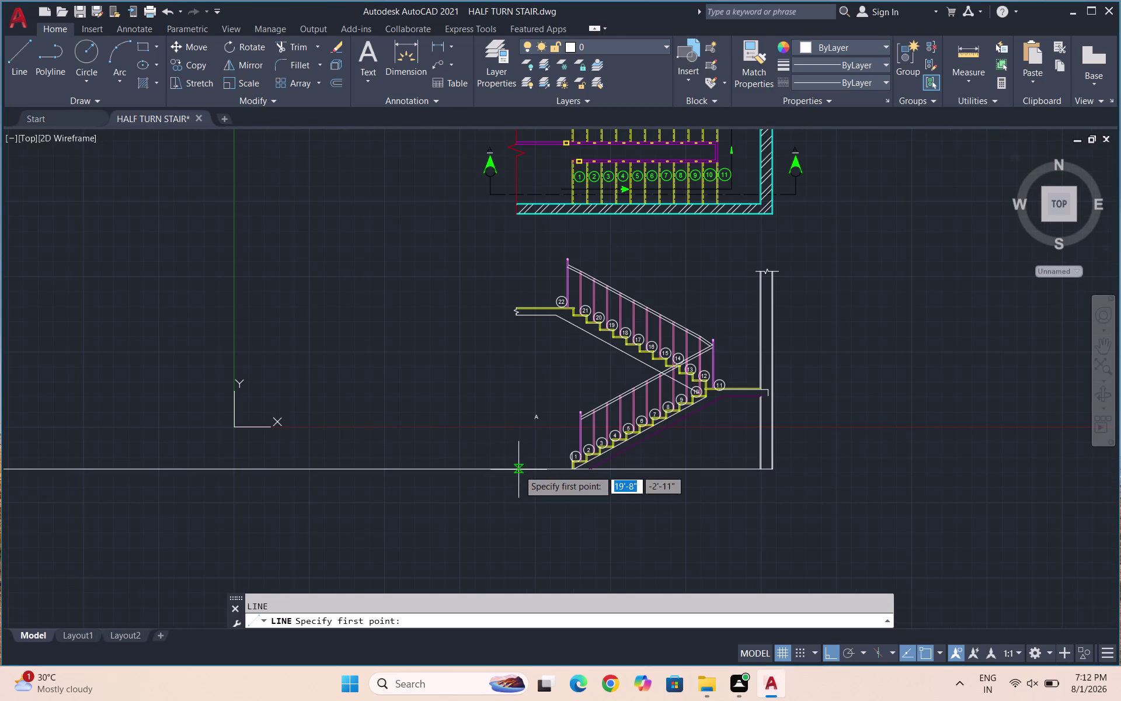
click(518, 470)
click(526, 388)
key(Escape)
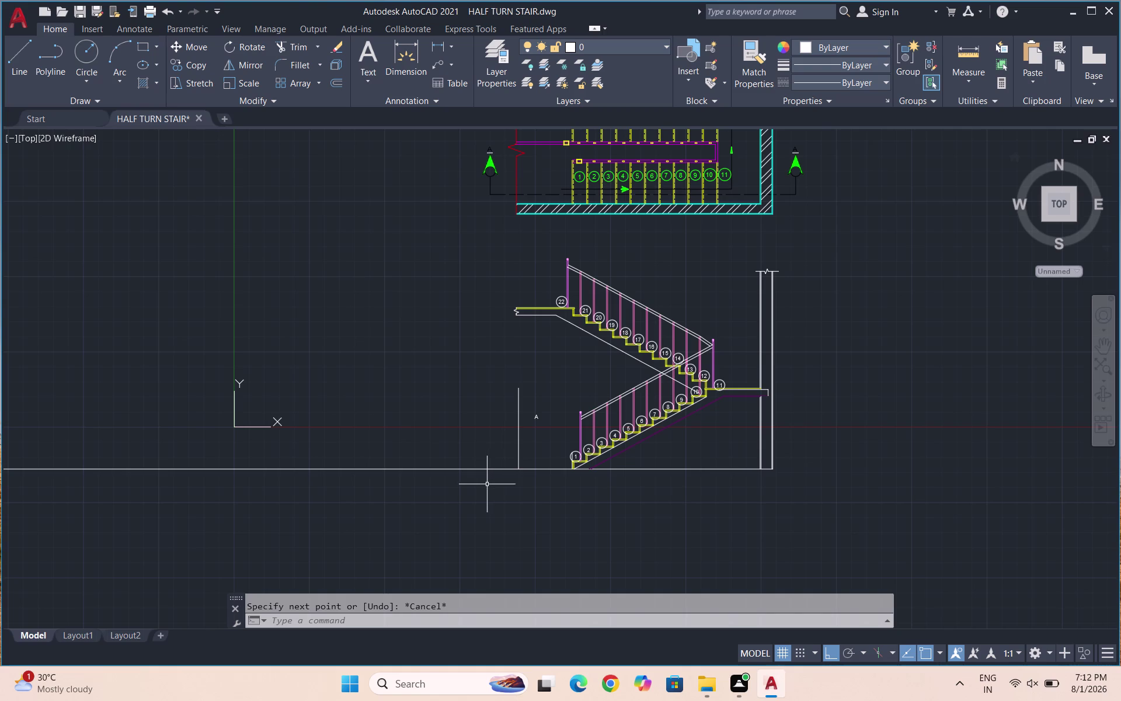
Trim the ground line to the left of the new vertical edge.
key(t)
key(r)
key(Return)
key(Return)
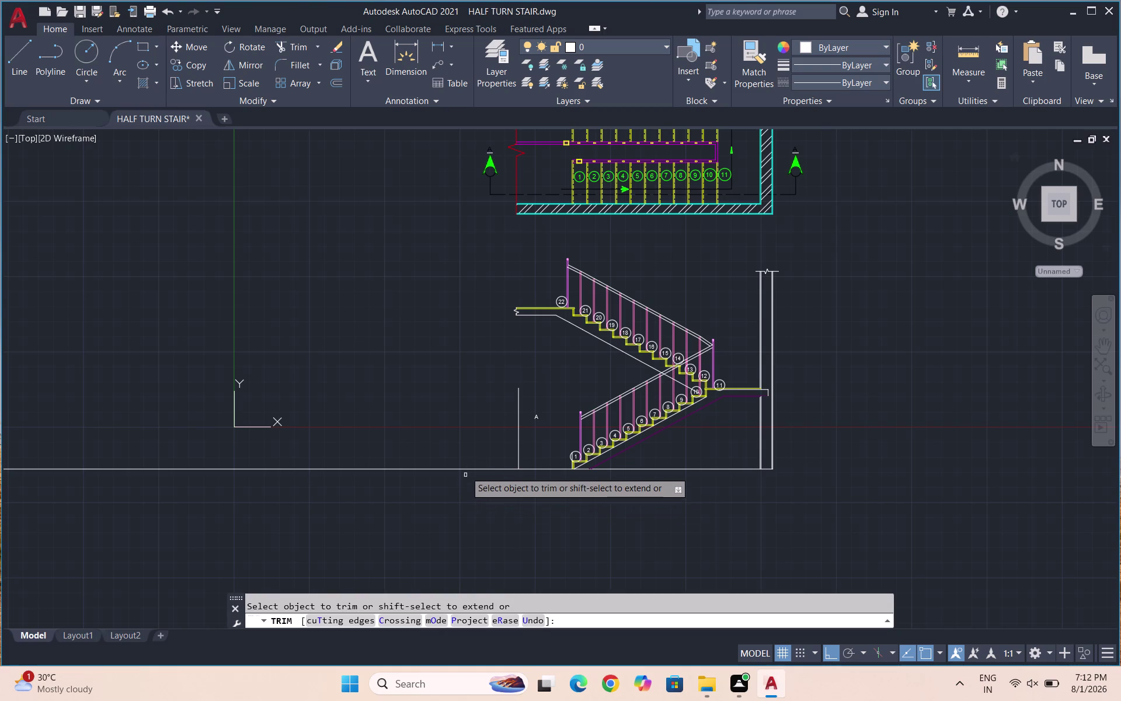
click(470, 469)
key(Escape)
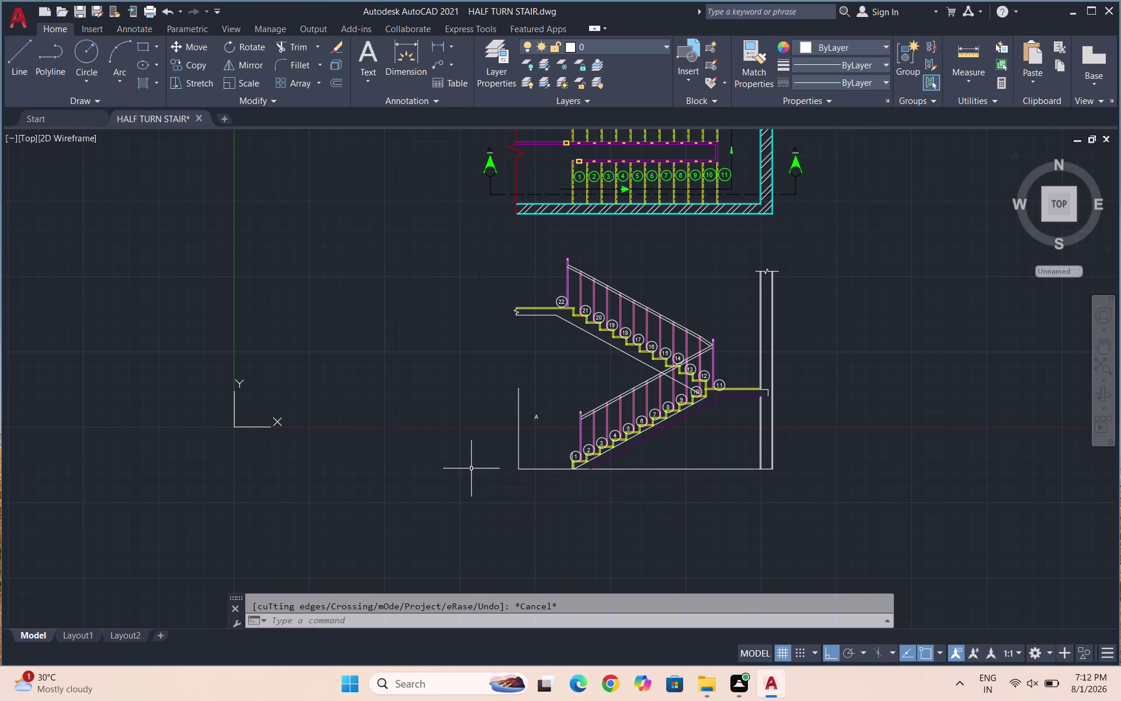
Erase the stray letter 'A' label and save the drawing.
scroll(down, 3)
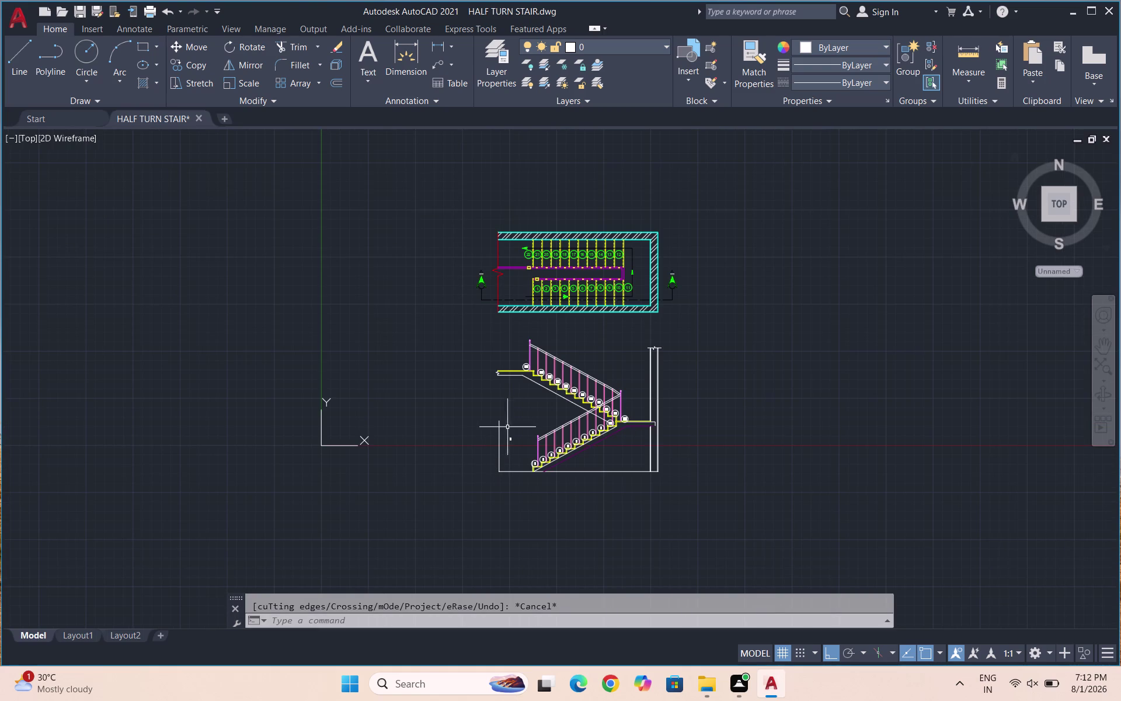
scroll(up, 3)
scroll(up, 3)
drag(522, 454, 516, 432)
click(512, 416)
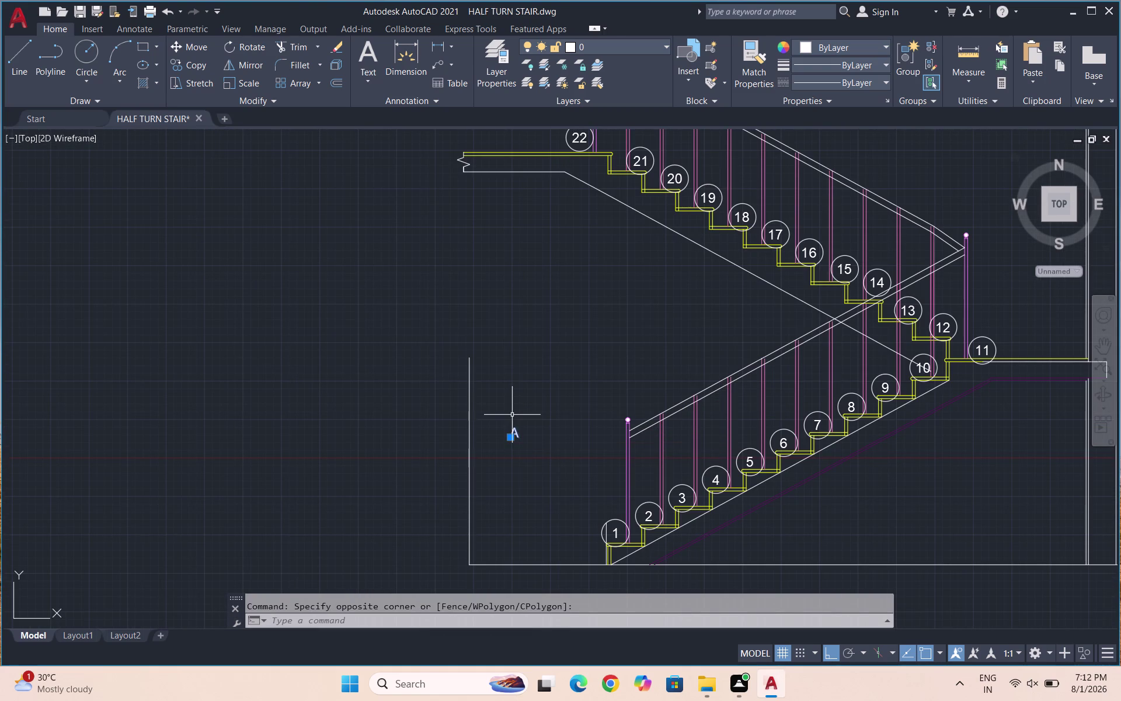
key(Delete)
scroll(down, 3)
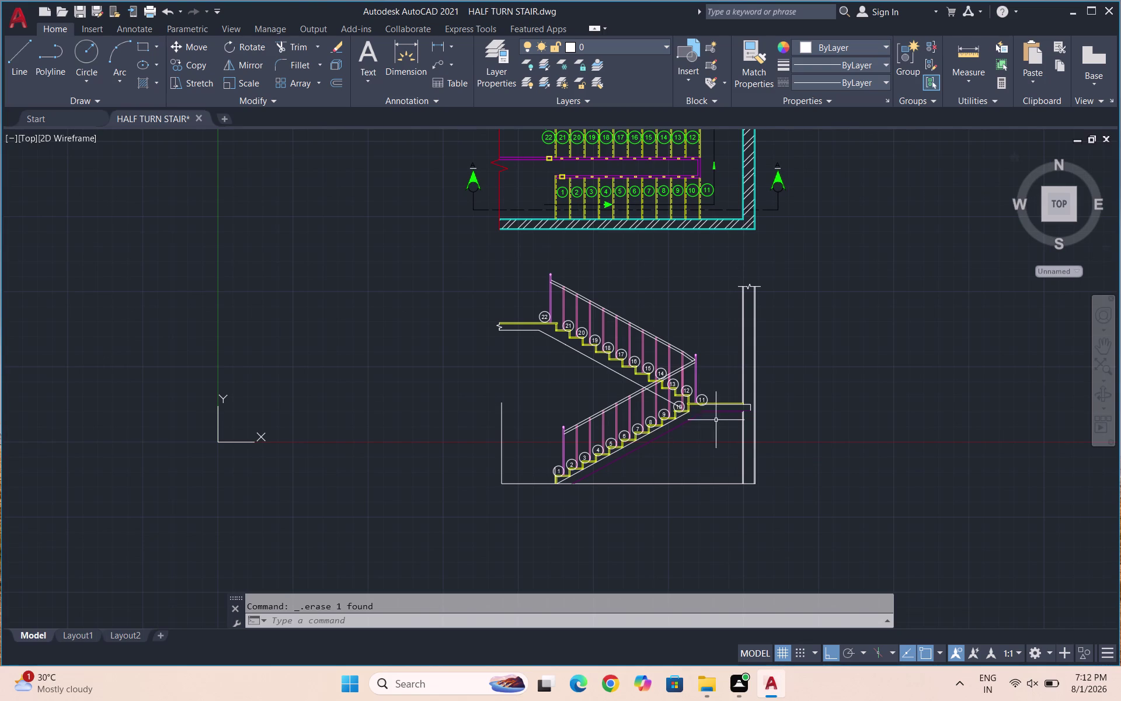
scroll(up, 3)
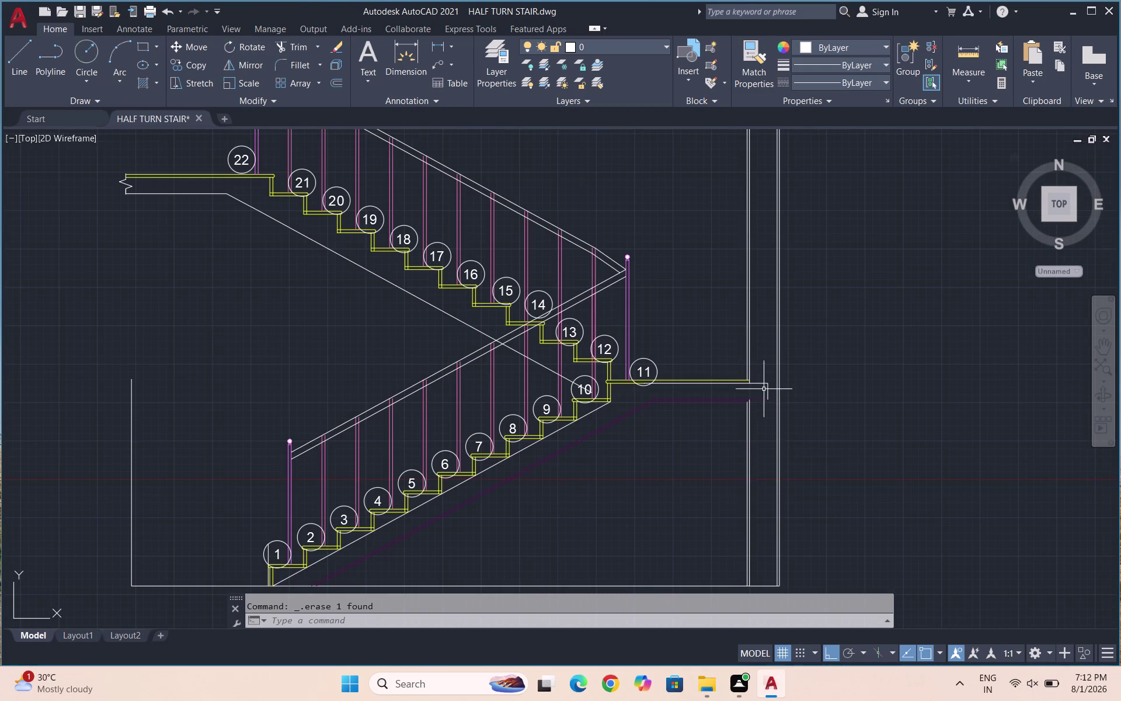
key(Escape)
scroll(down, 3)
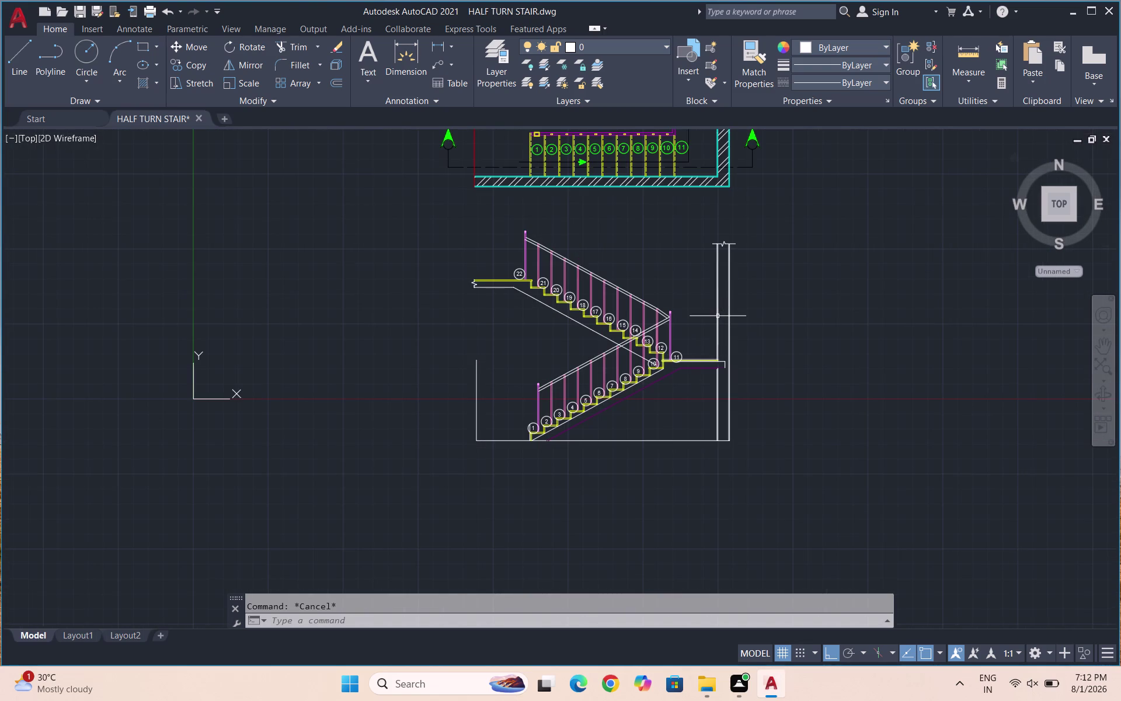
key(ctrl+s)
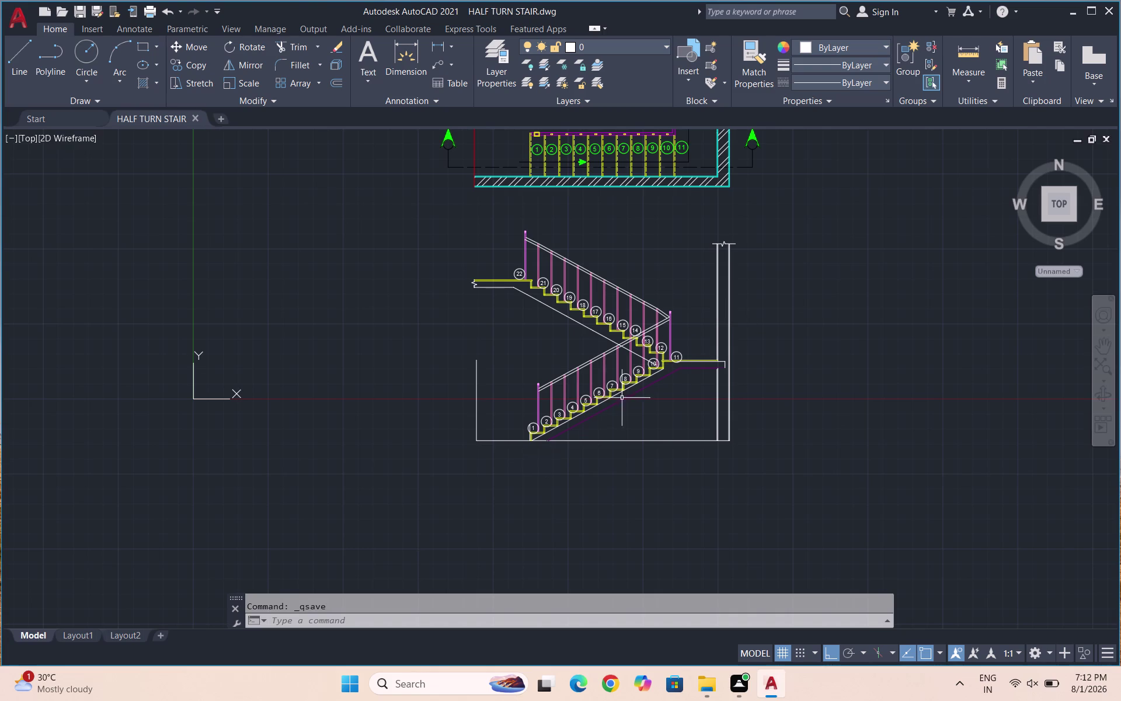
text(ML)
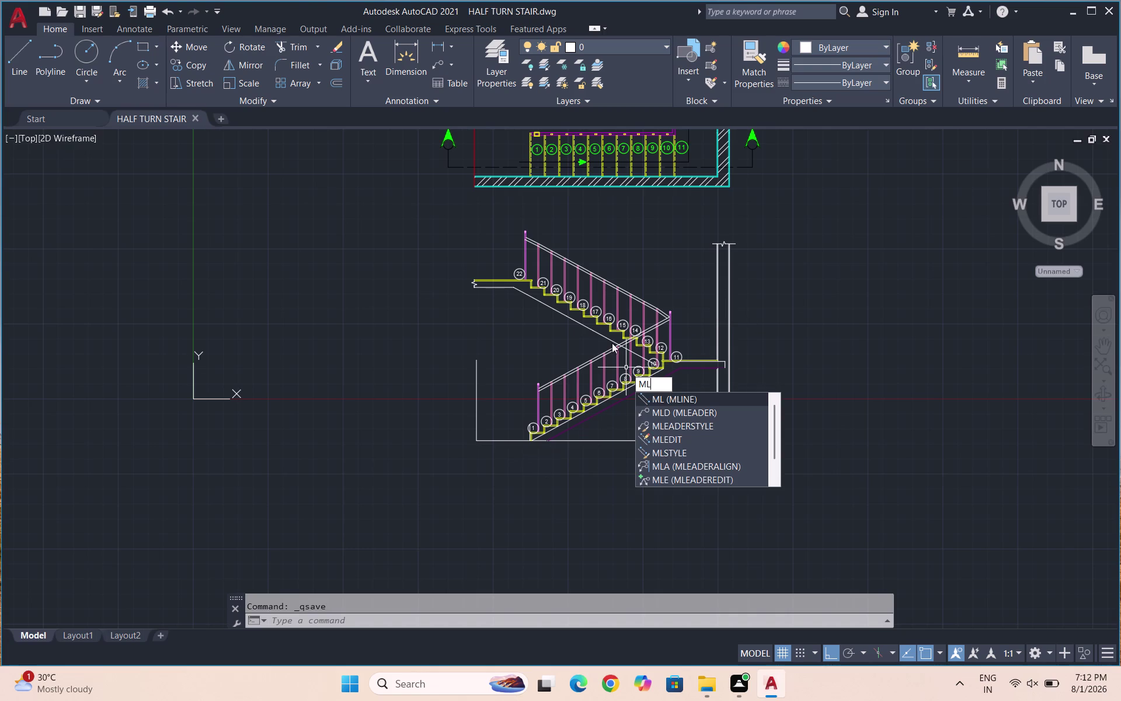
click(710, 409)
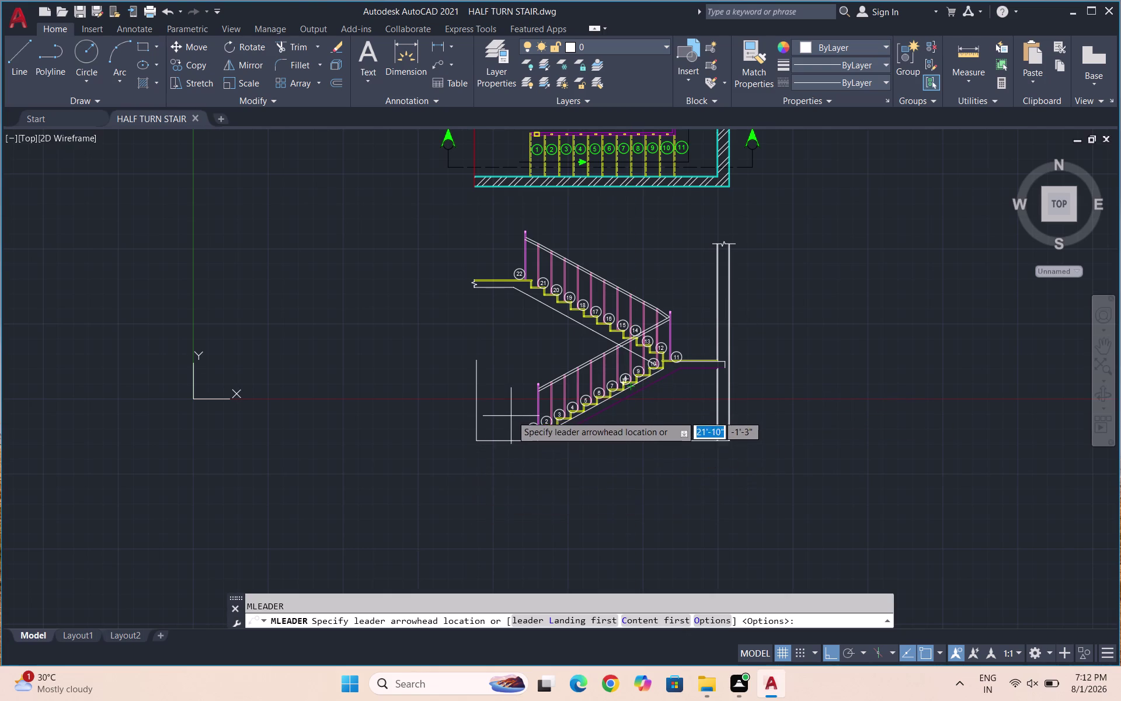
scroll(up, 3)
scroll(up, 3)
scroll(up, 3)
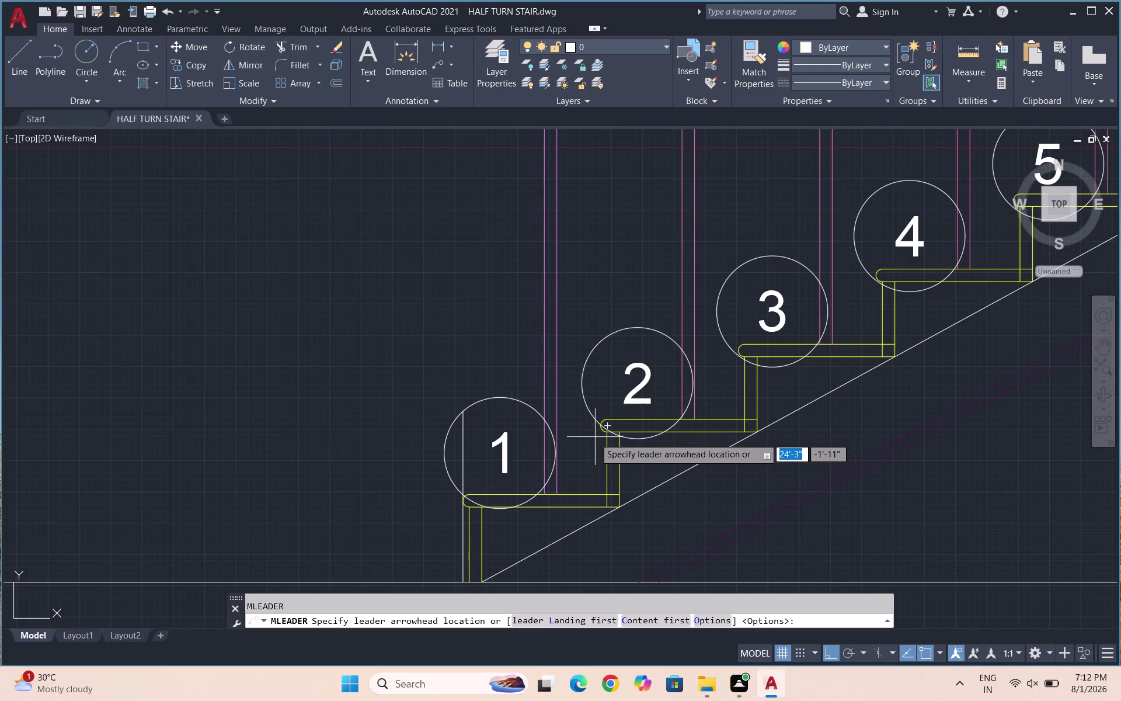
scroll(down, 3)
scroll(down, 3)
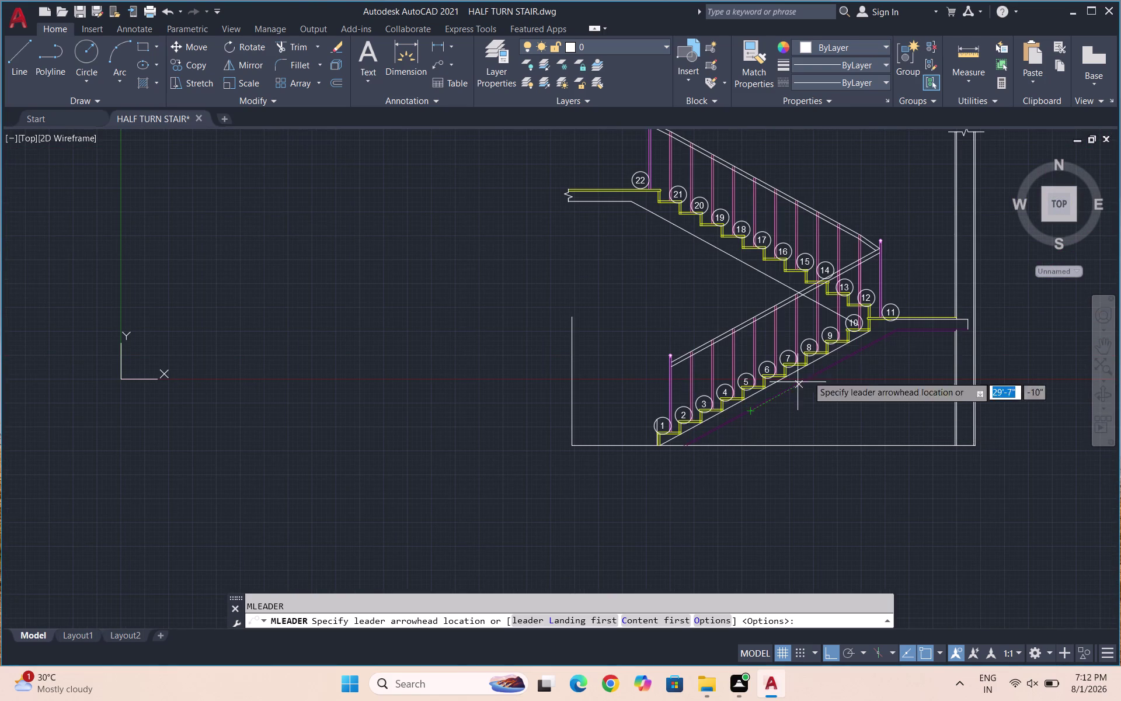
scroll(down, 3)
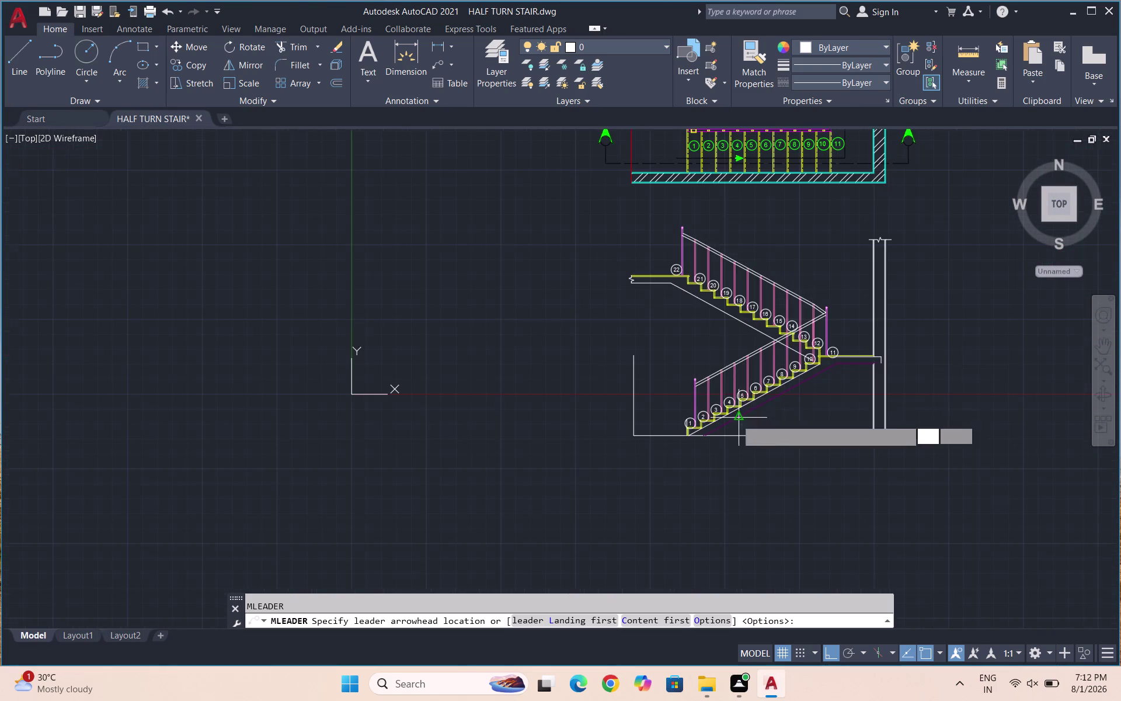
scroll(down, 3)
scroll(up, 3)
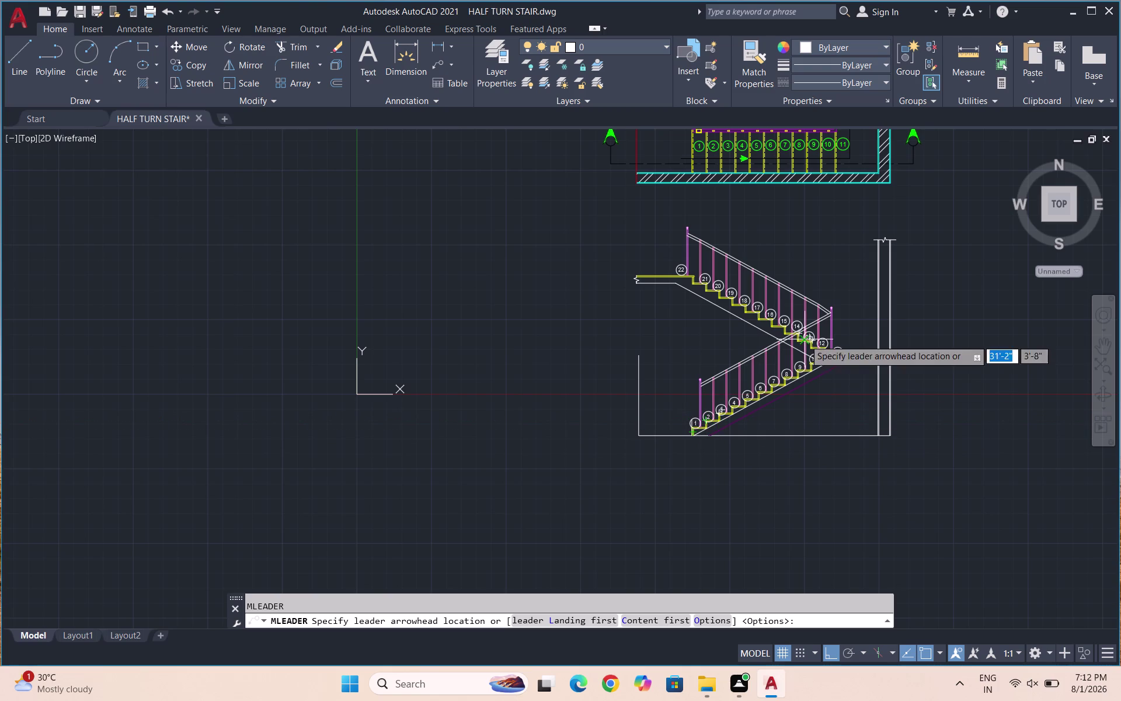
scroll(up, 3)
scroll(up, 3)
scroll(down, 3)
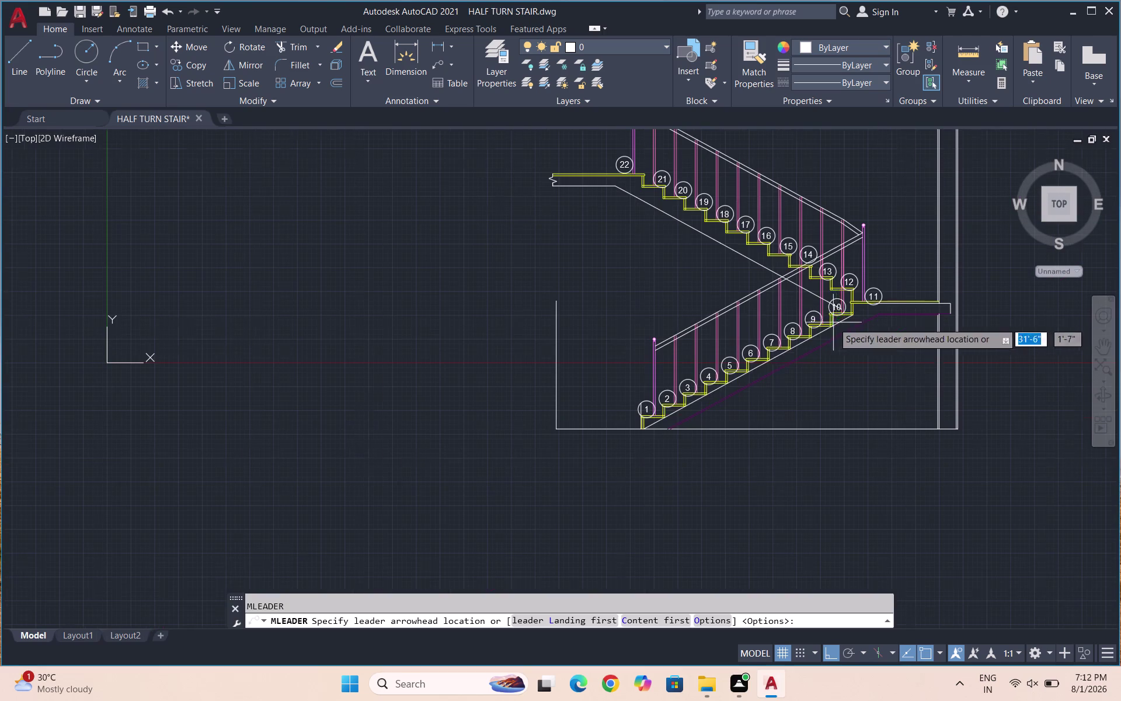
key(Escape)
key(Escape)
scroll(up, 3)
scroll(up, 3)
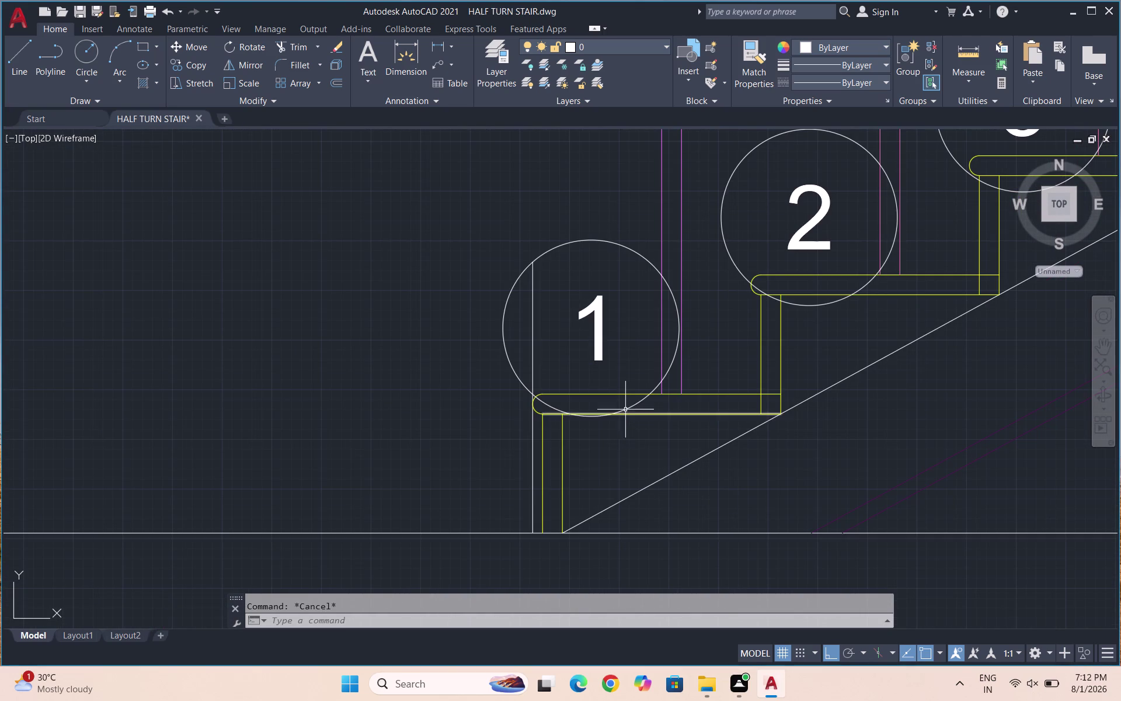
Move circle 1 down from its bottom point so it sits on its tread.
click(629, 408)
key(m)
key(Return)
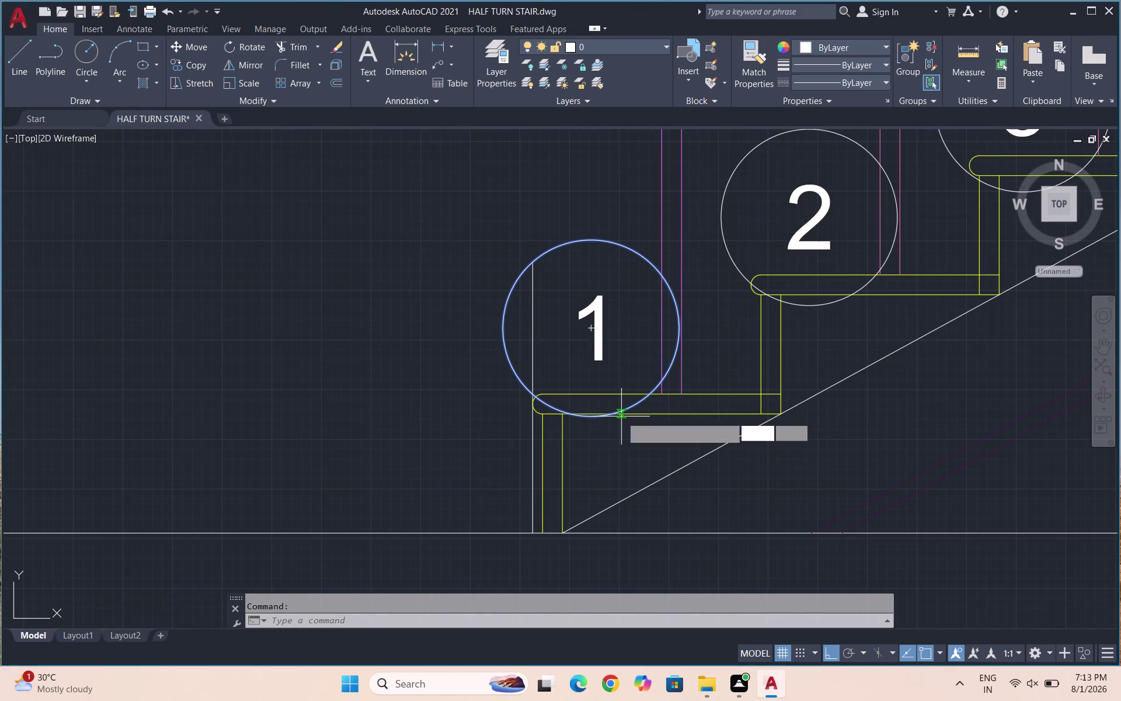
scroll(up, 3)
scroll(up, 3)
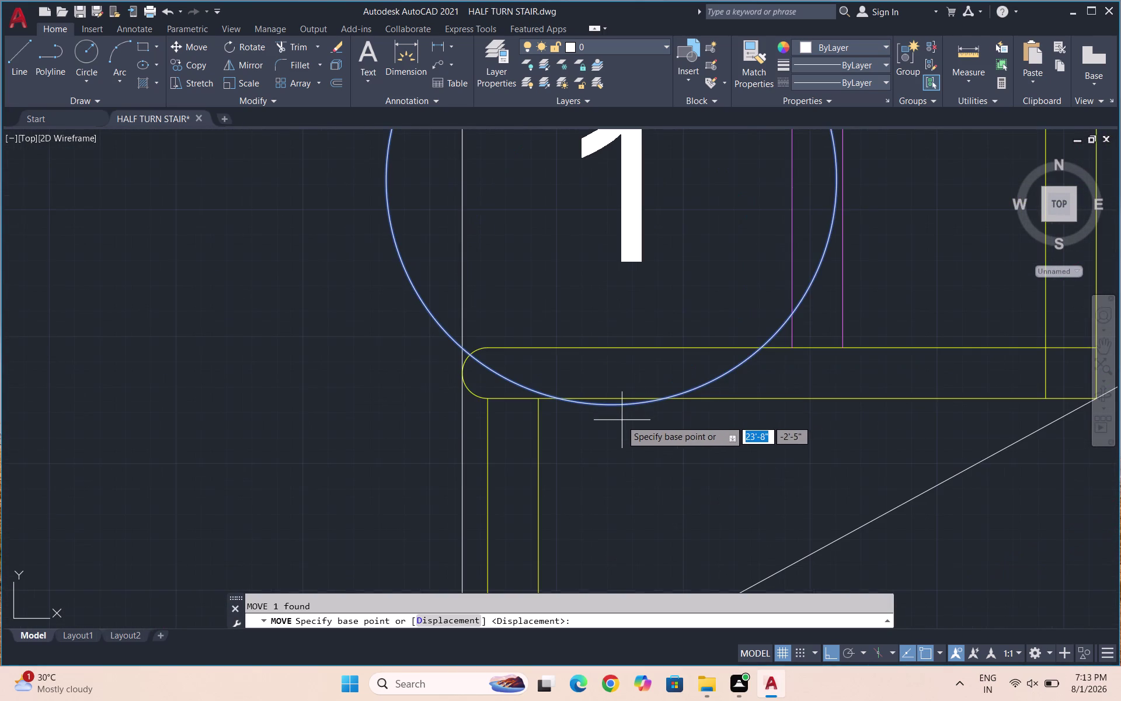
click(620, 407)
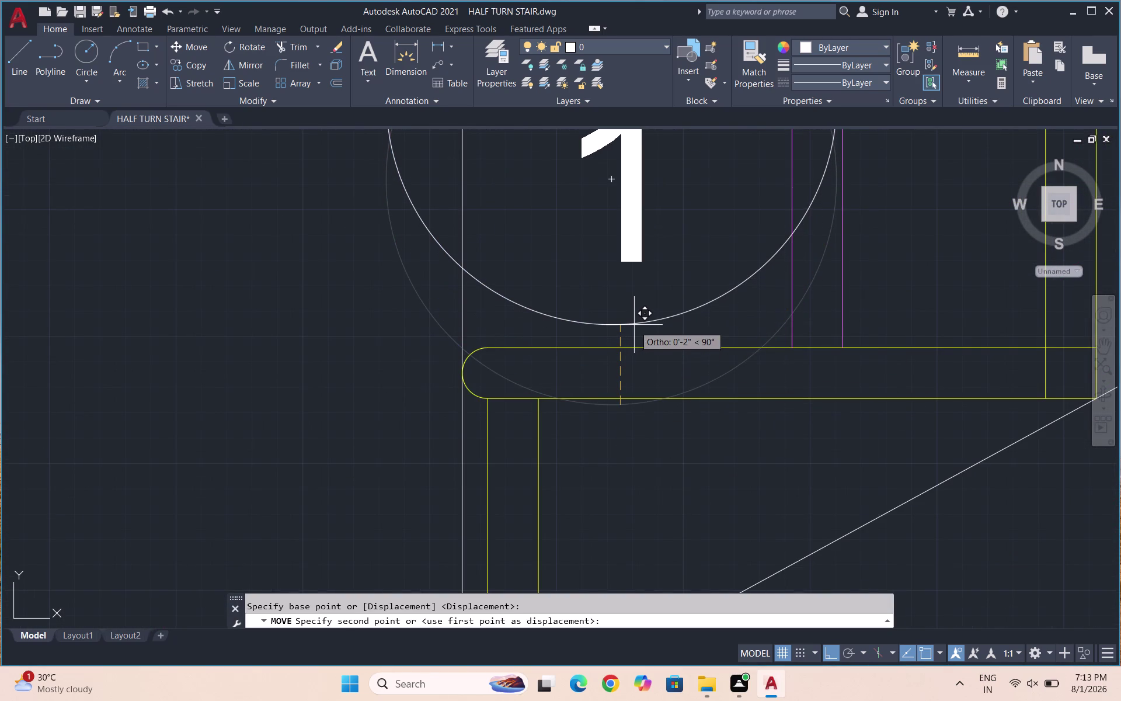
click(634, 322)
scroll(down, 3)
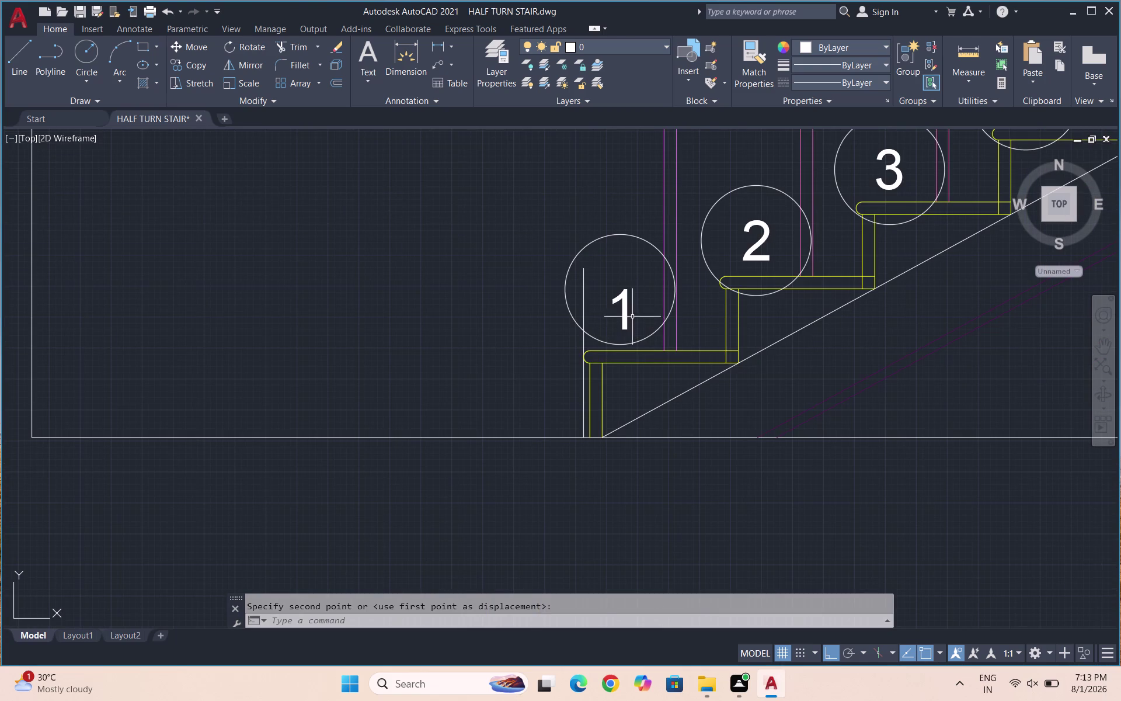
Try moving number 1, then undo the misplaced move.
click(624, 313)
key(space)
click(627, 303)
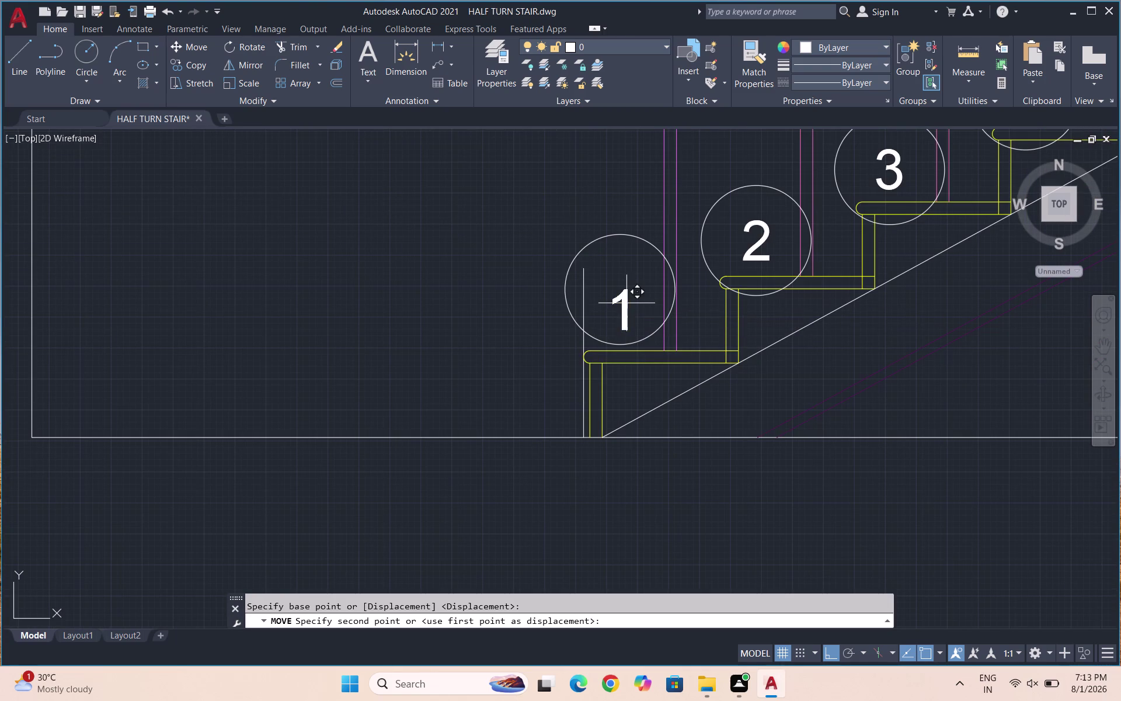
click(621, 283)
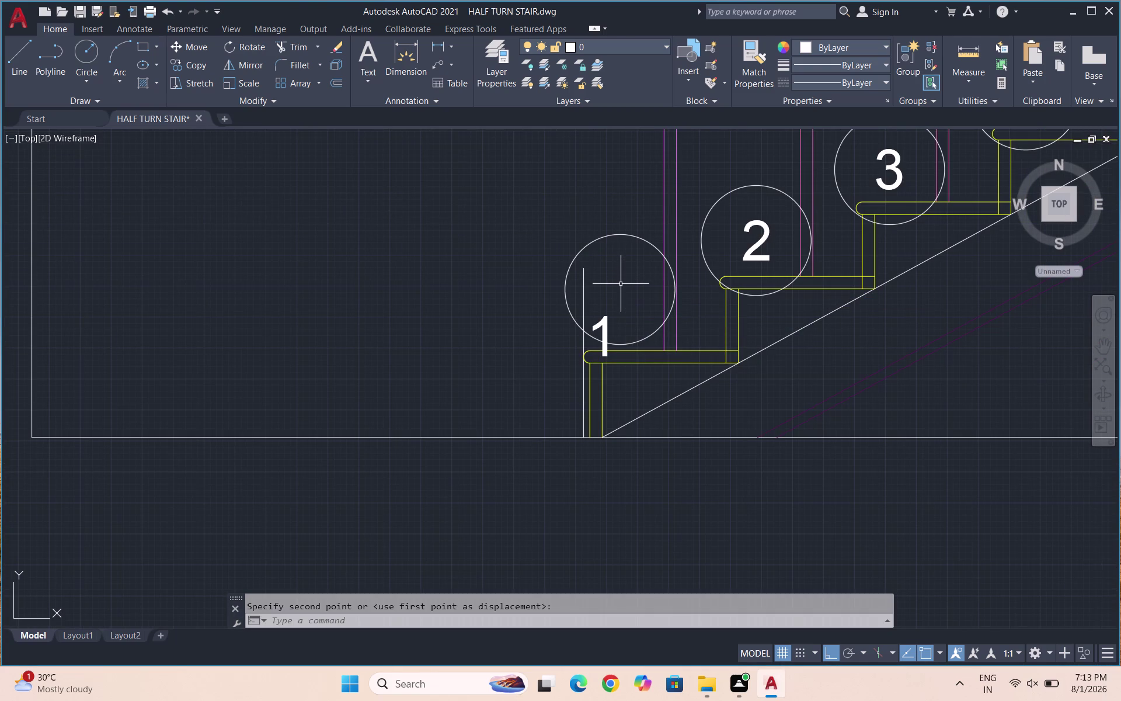
key(ctrl+z)
key(space)
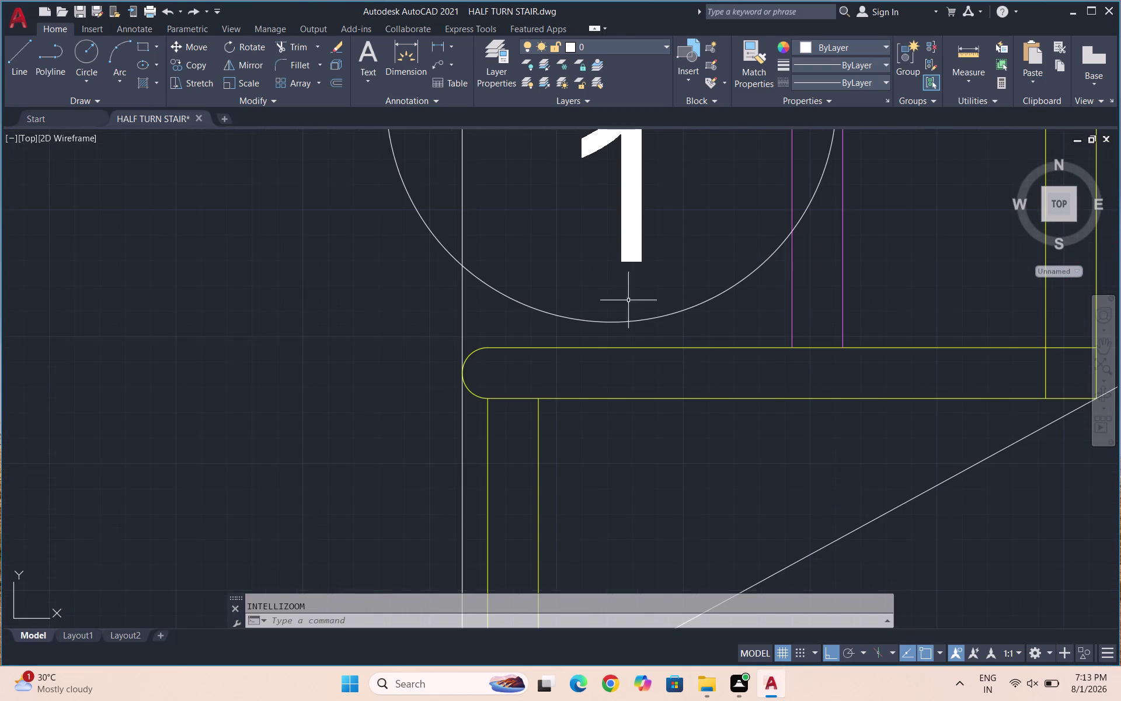
Raise number 1 to the centre of its circle.
click(630, 260)
key(m)
key(Return)
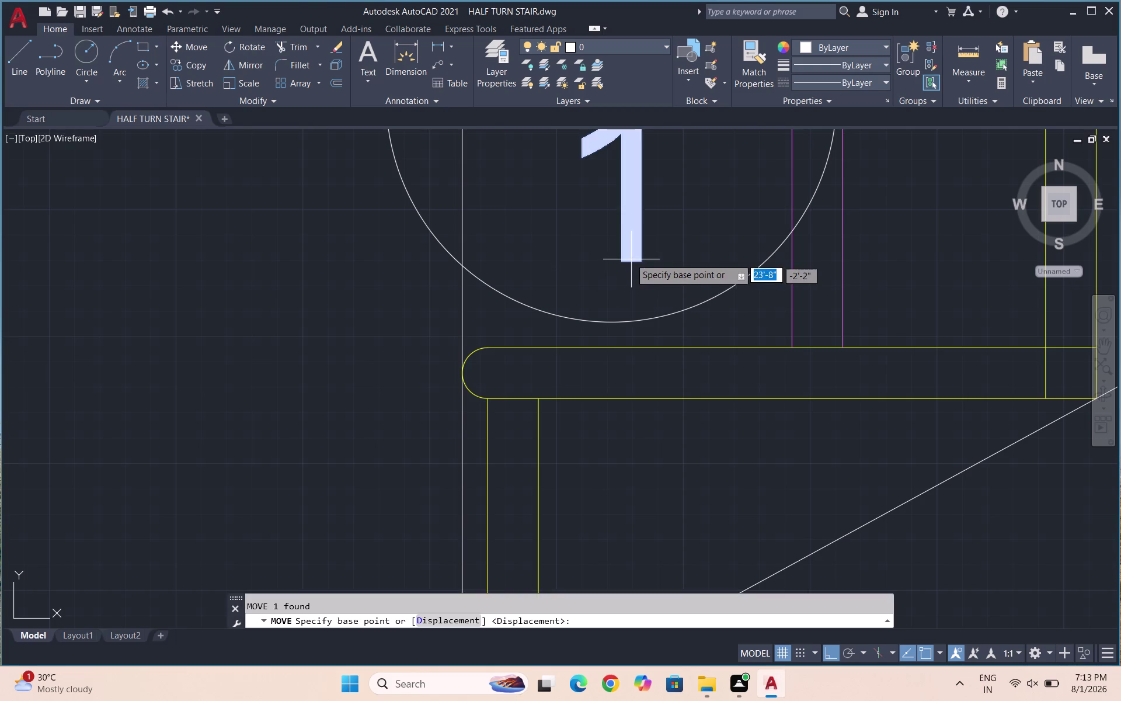
scroll(down, 3)
click(615, 250)
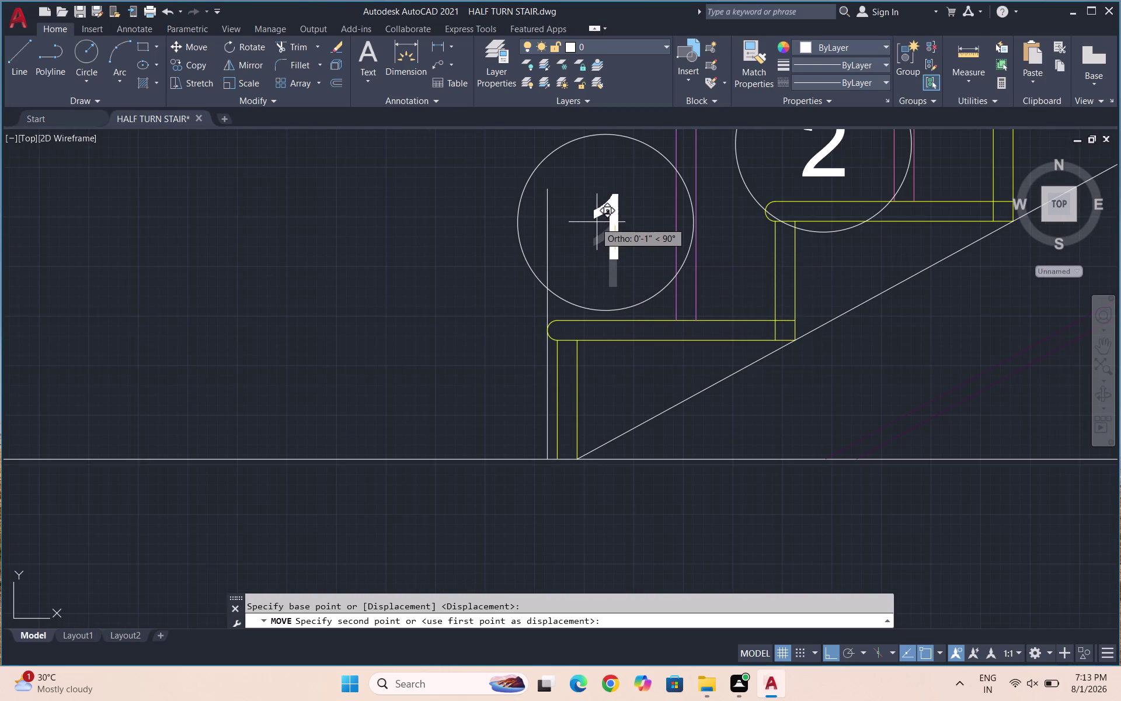
click(595, 222)
scroll(down, 3)
Move circle 2 from its bottom point onto its tread top.
scroll(up, 3)
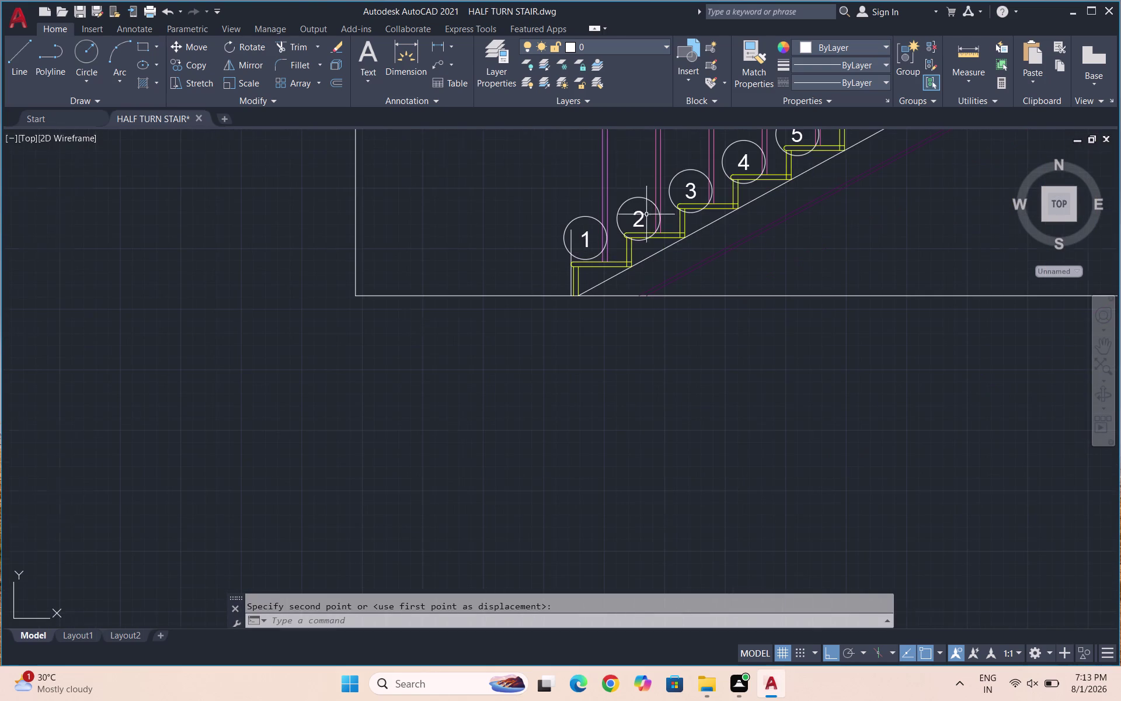
scroll(up, 3)
click(636, 317)
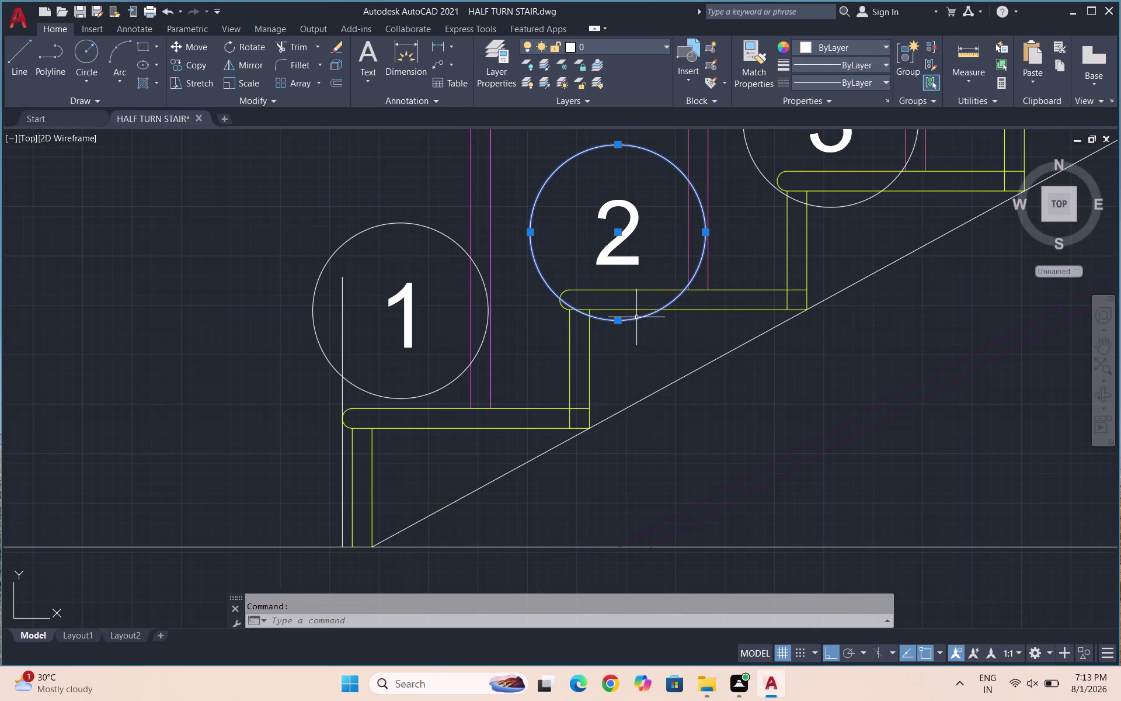
key(m)
key(Return)
click(620, 324)
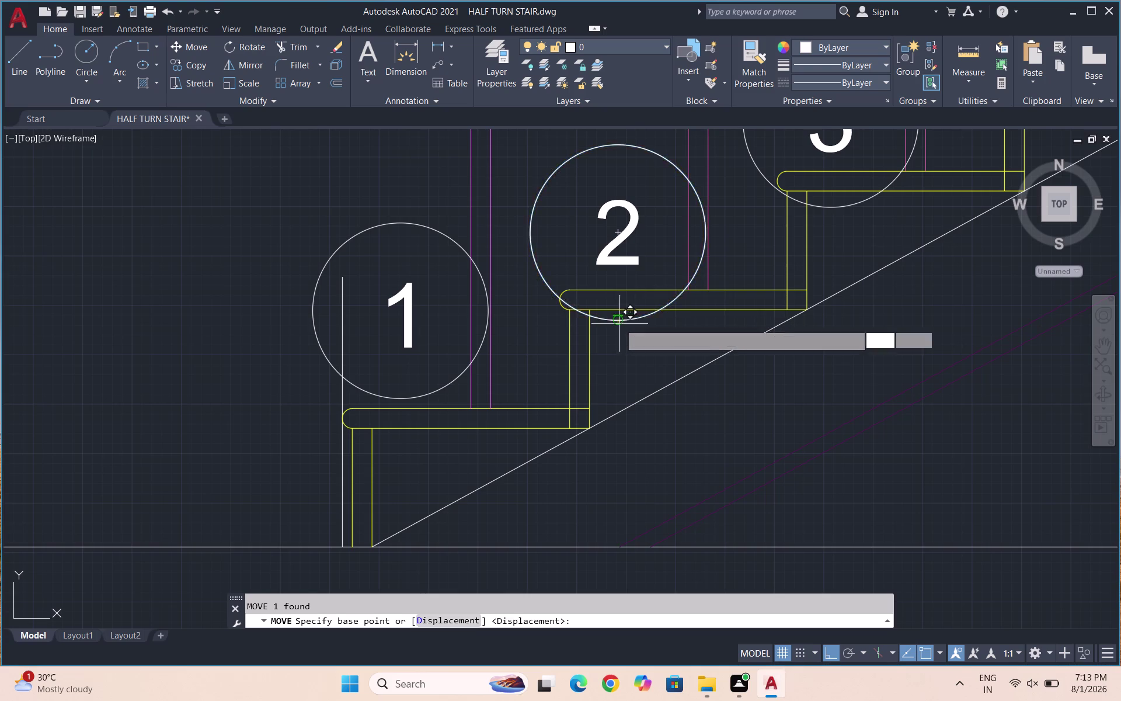
click(619, 284)
click(625, 259)
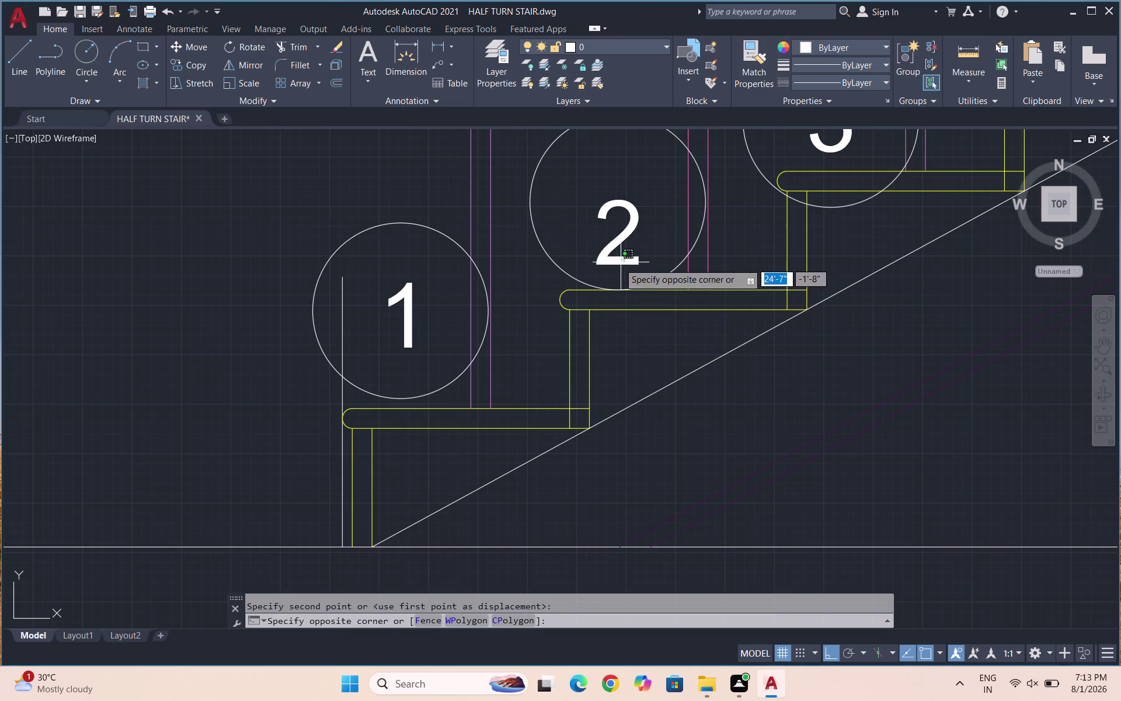
Select number 2 and raise it to its circle's centre.
click(616, 264)
click(616, 257)
click(623, 268)
drag(621, 268, 609, 262)
click(596, 253)
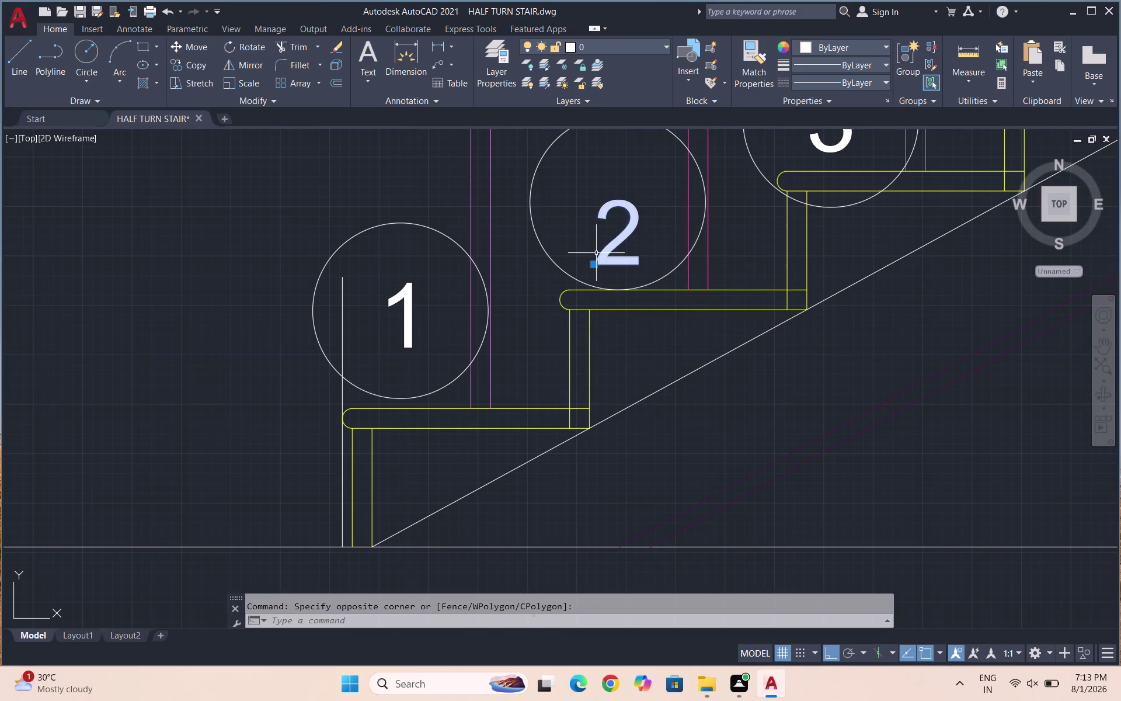
key(m)
key(Return)
click(612, 241)
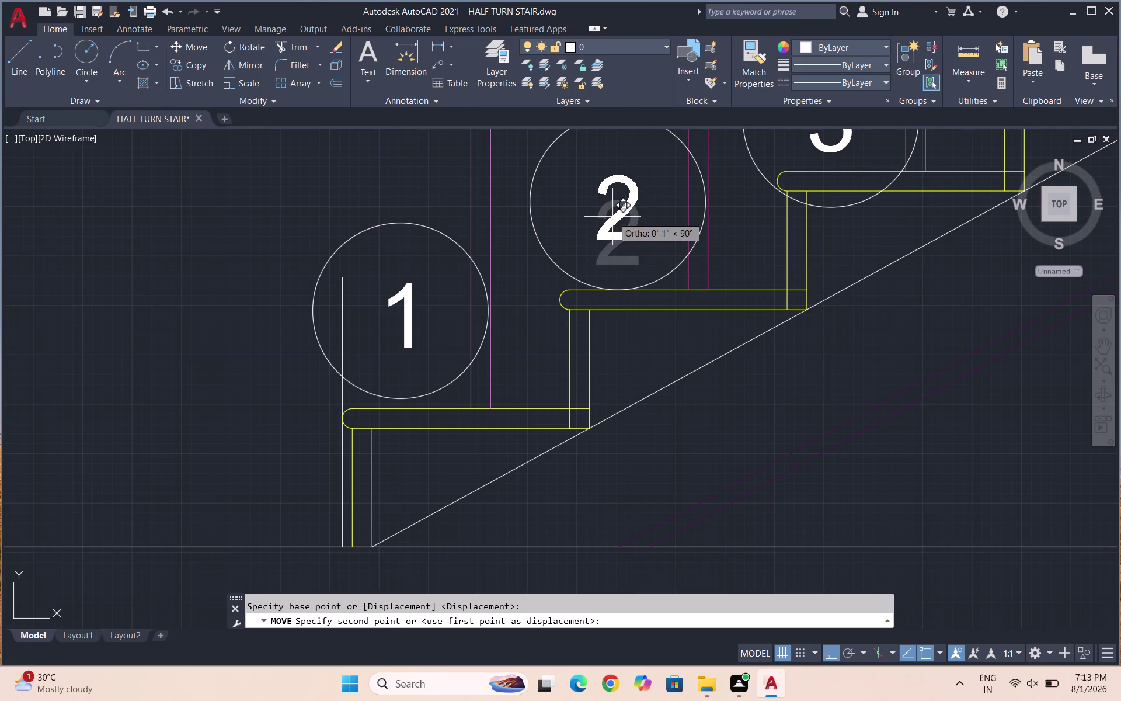
click(612, 213)
scroll(down, 3)
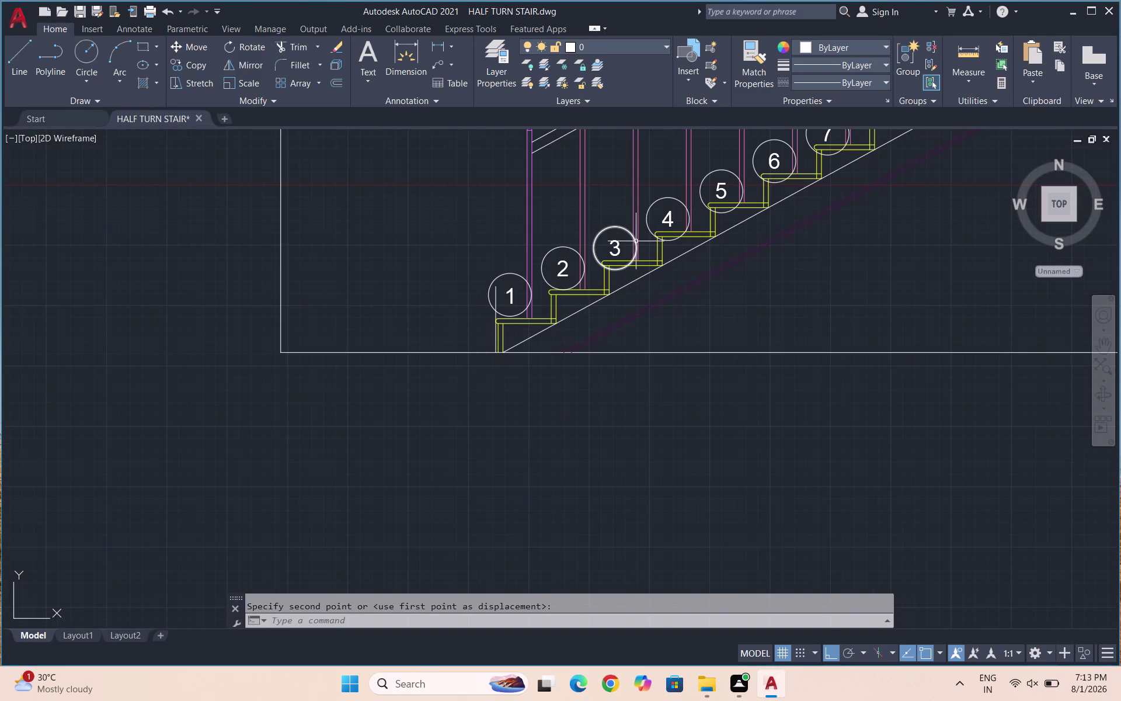
Move circle 3 from its bottom point onto its tread top.
scroll(up, 3)
scroll(up, 3)
click(594, 306)
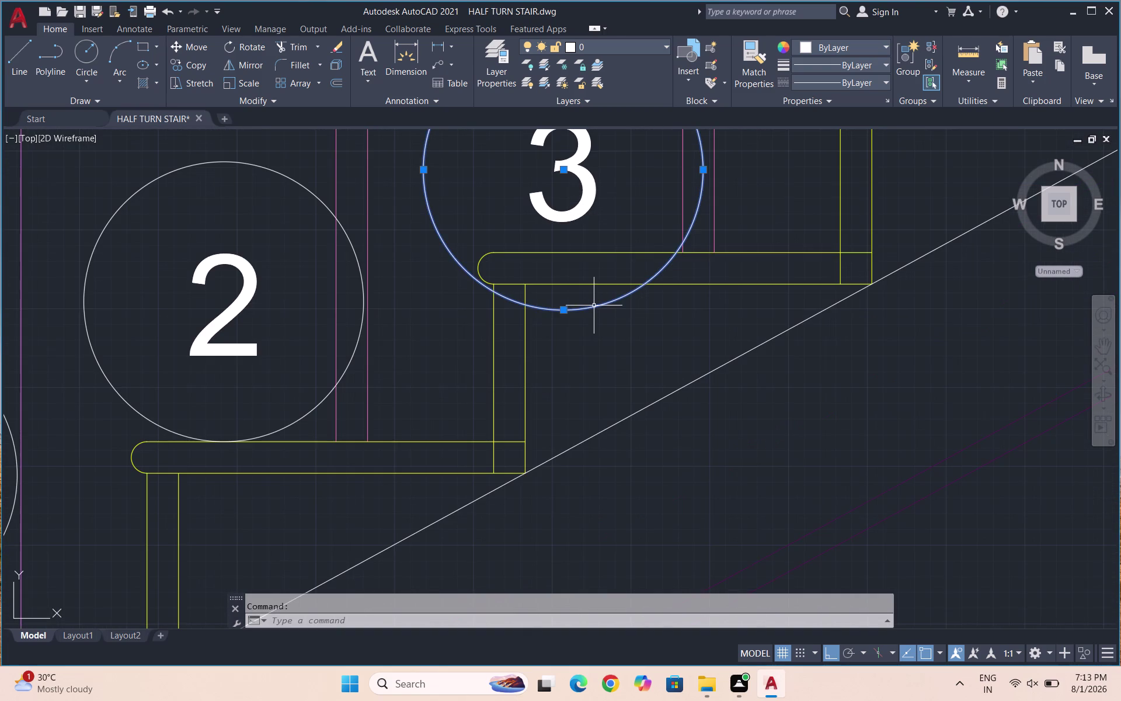
key(m)
key(Return)
click(575, 316)
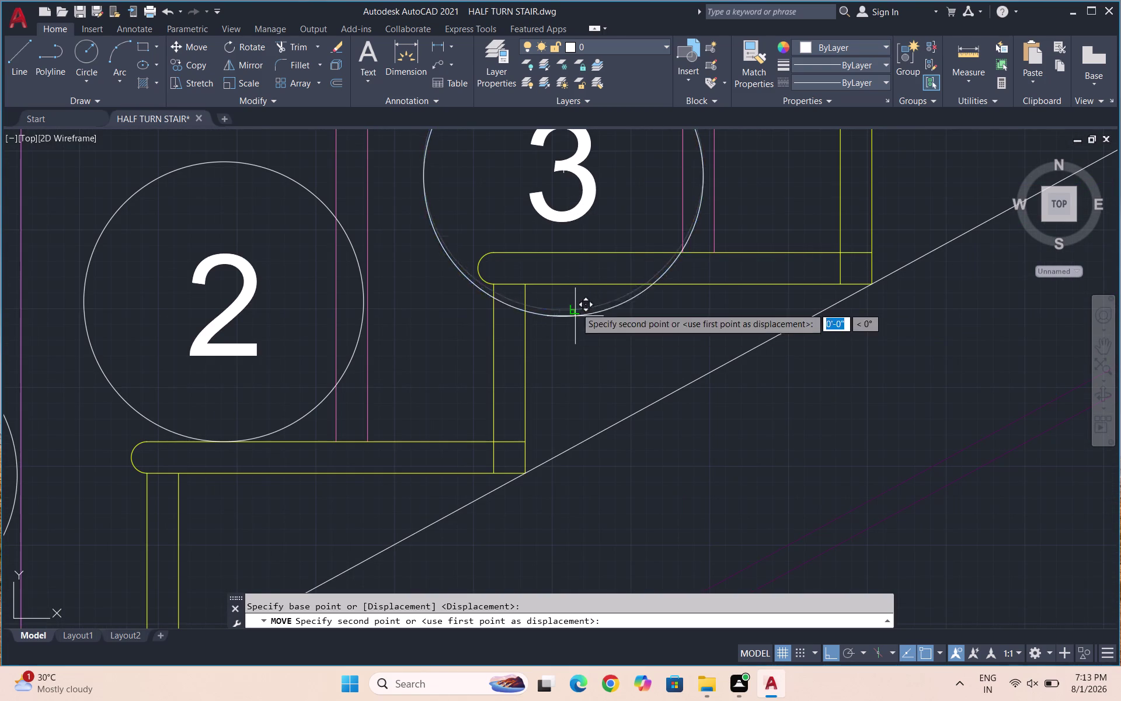
click(576, 227)
scroll(down, 3)
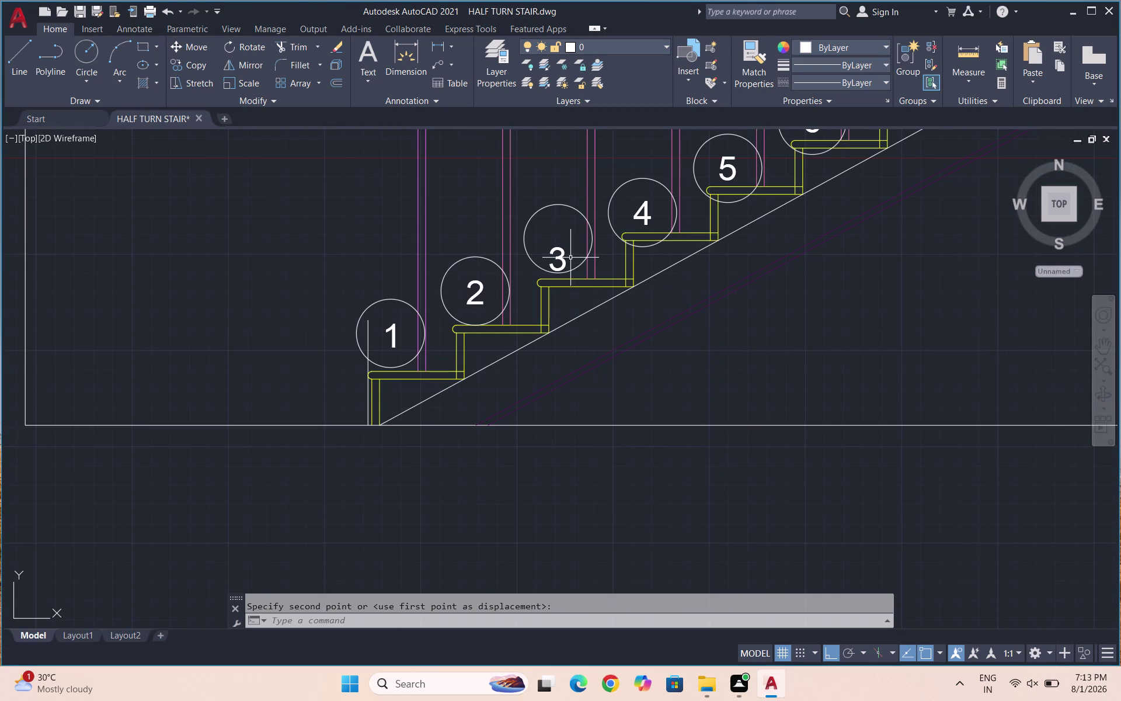
Move number 3 up to the centre of its circle.
scroll(up, 3)
click(560, 257)
key(m)
key(space)
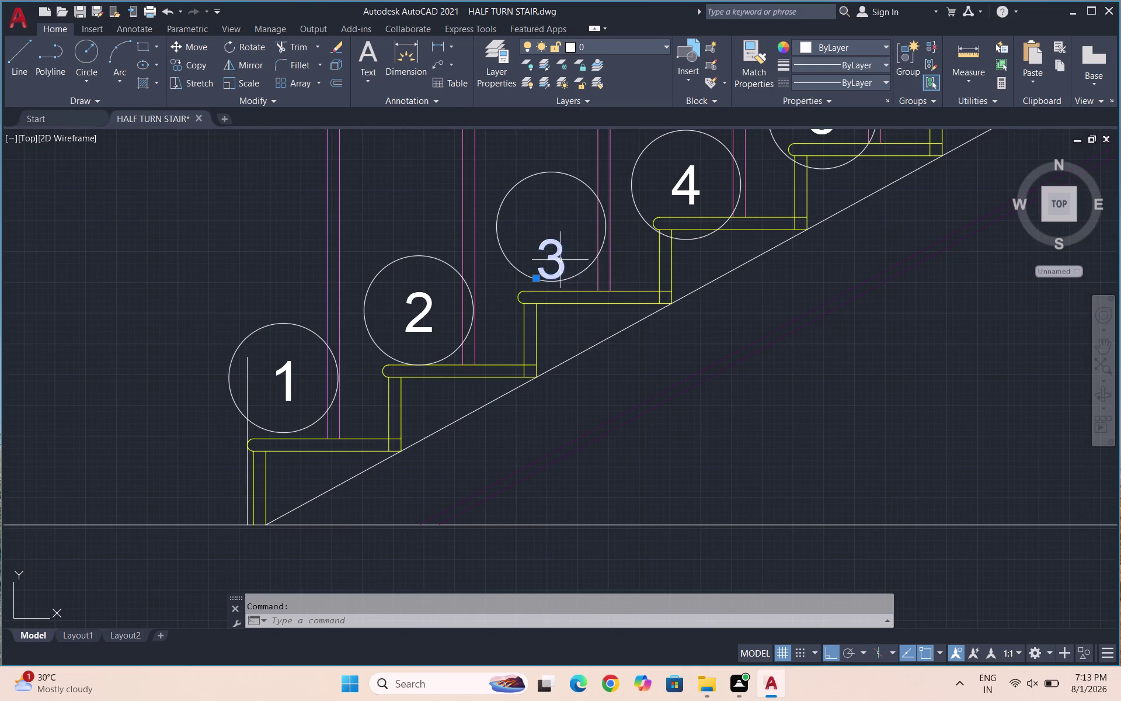
click(561, 254)
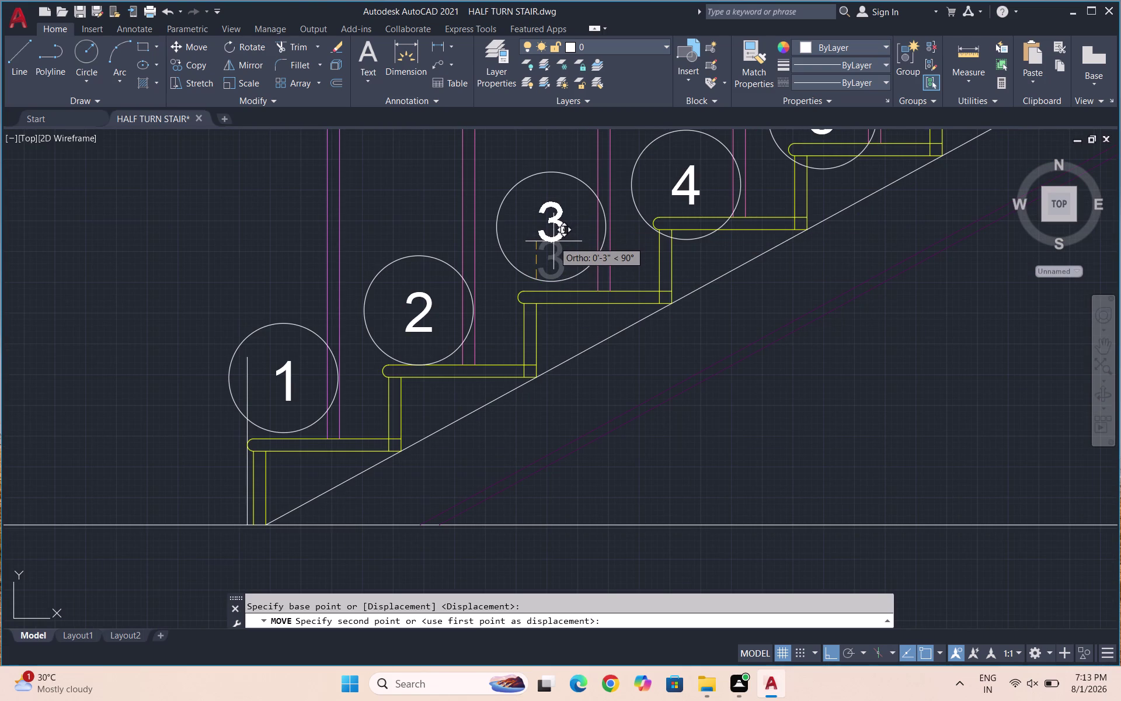
click(551, 247)
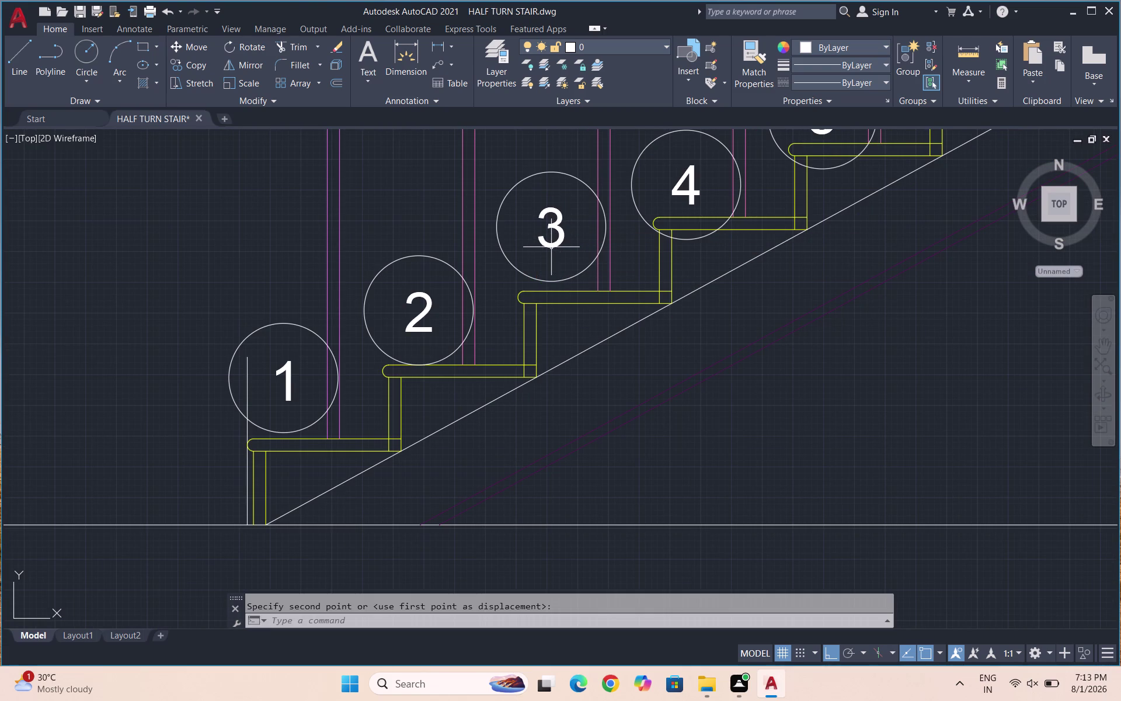
Move circle 4 straight down from its bottom point onto its tread.
scroll(down, 3)
scroll(down, 3)
scroll(up, 3)
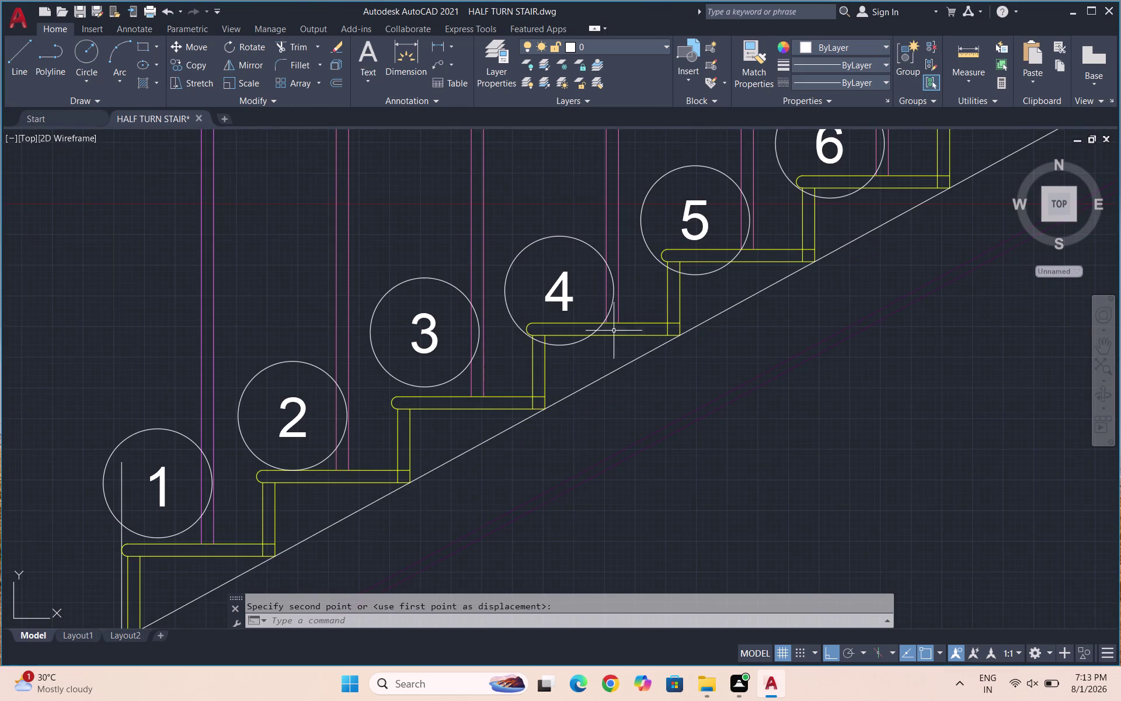
scroll(up, 3)
click(539, 351)
click(518, 333)
click(517, 329)
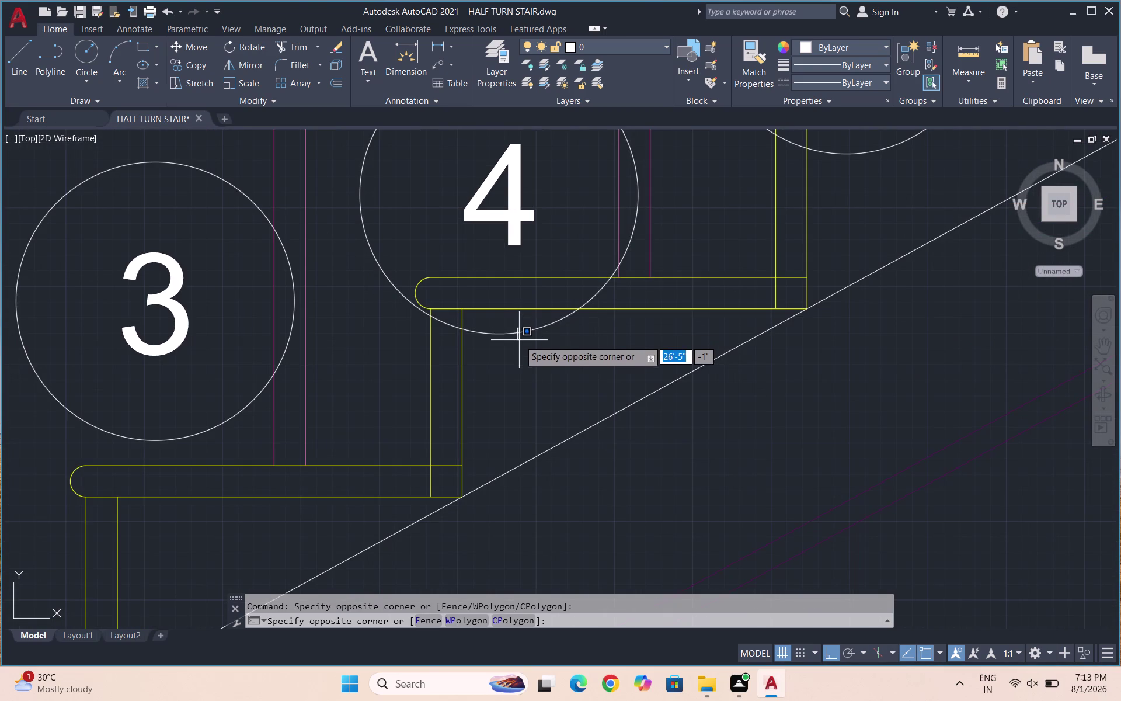
click(519, 336)
drag(556, 353, 546, 347)
click(519, 328)
key(m)
key(Return)
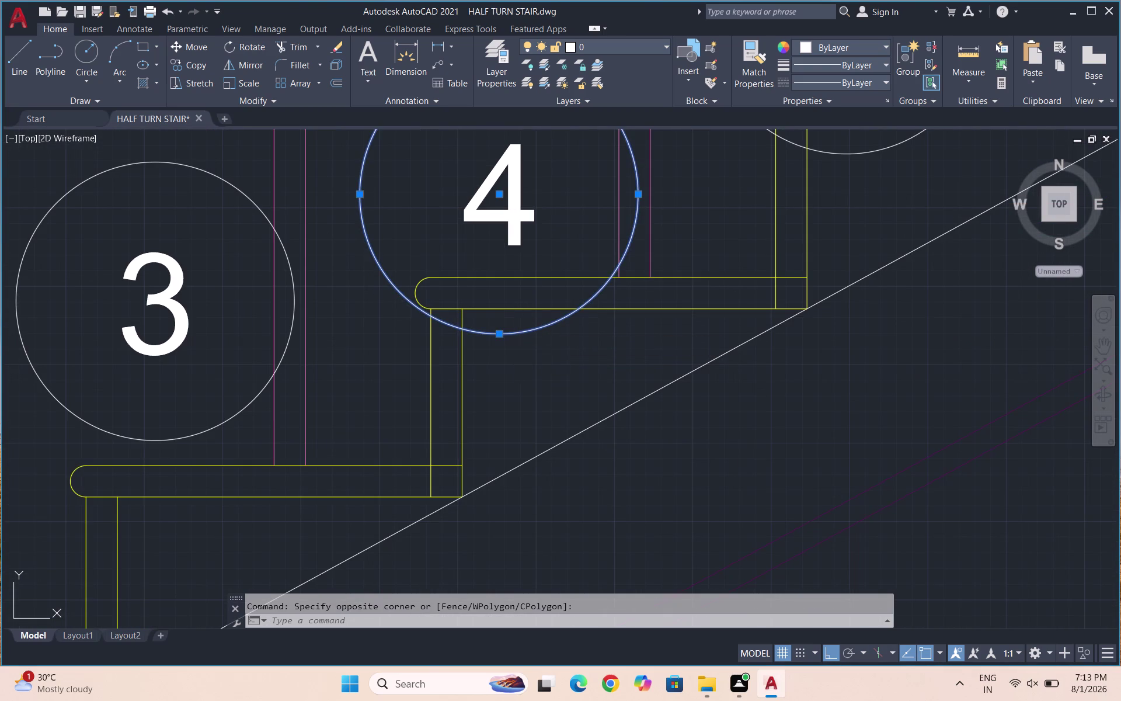
click(504, 338)
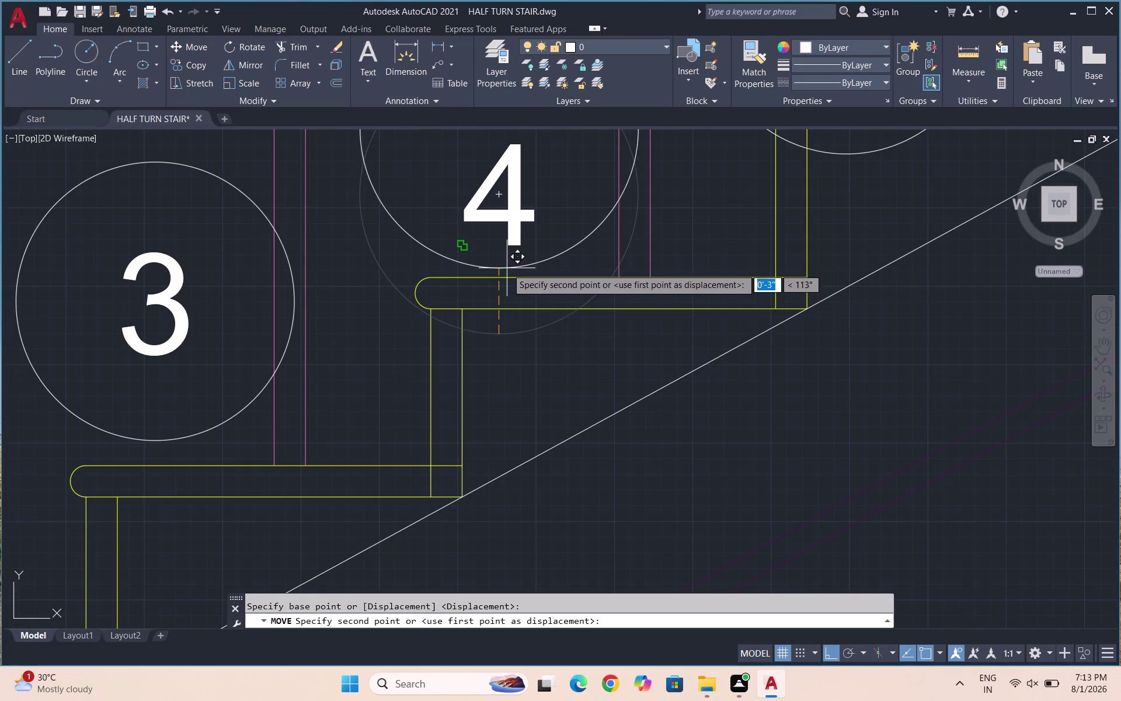
click(507, 268)
Move the number 4 into its circle's centre, with Ortho off.
scroll(down, 3)
scroll(up, 3)
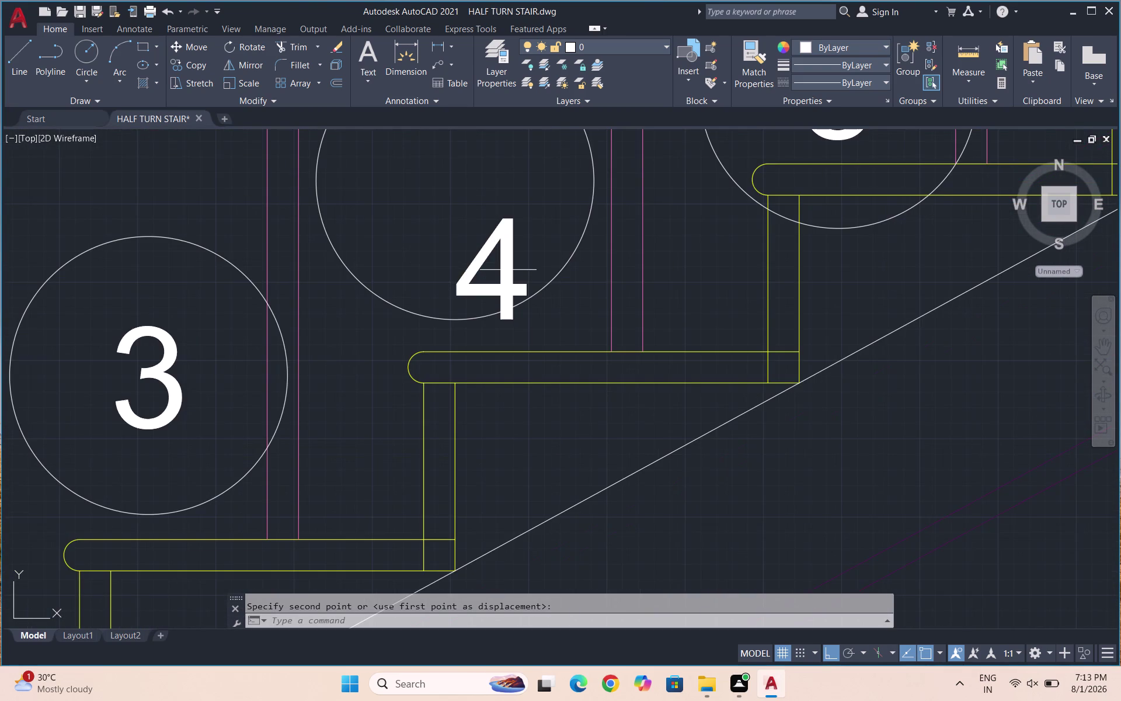
drag(526, 268, 503, 261)
click(447, 259)
key(m)
key(Return)
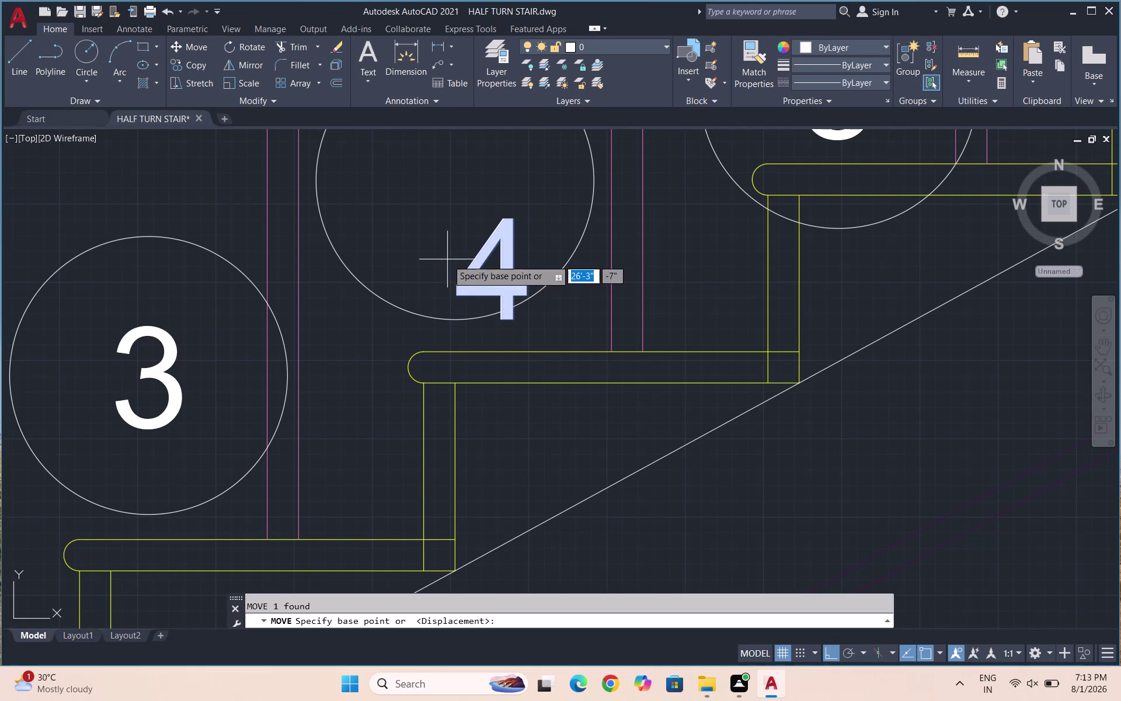
click(469, 270)
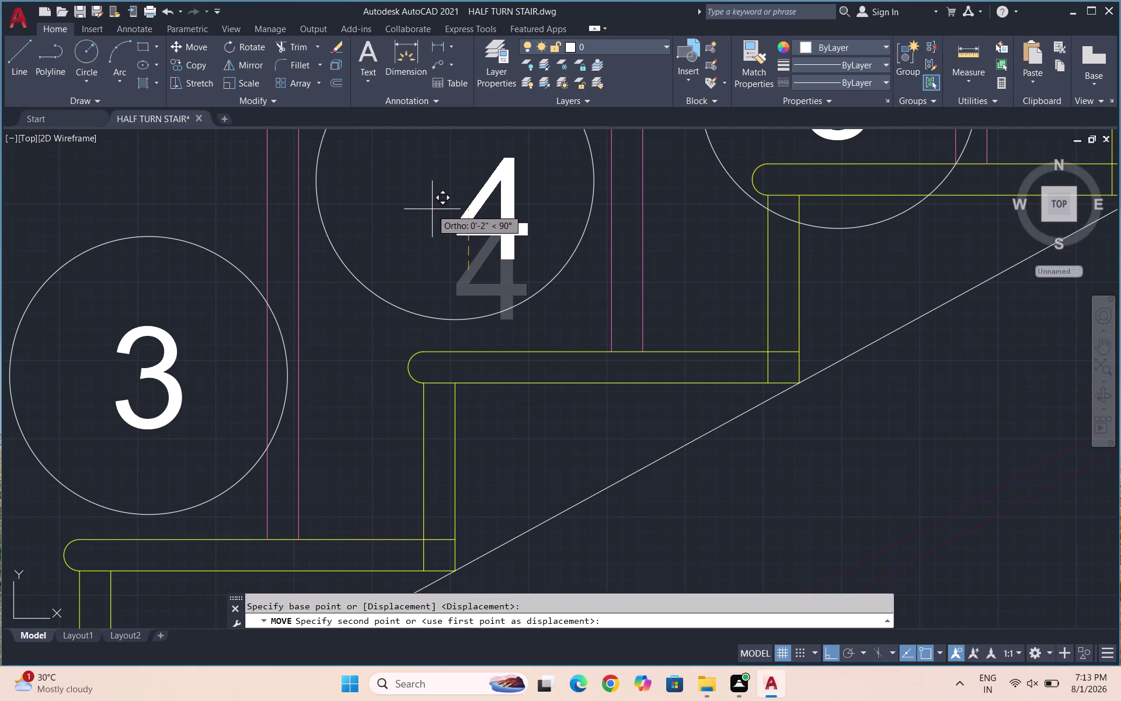
key(F8)
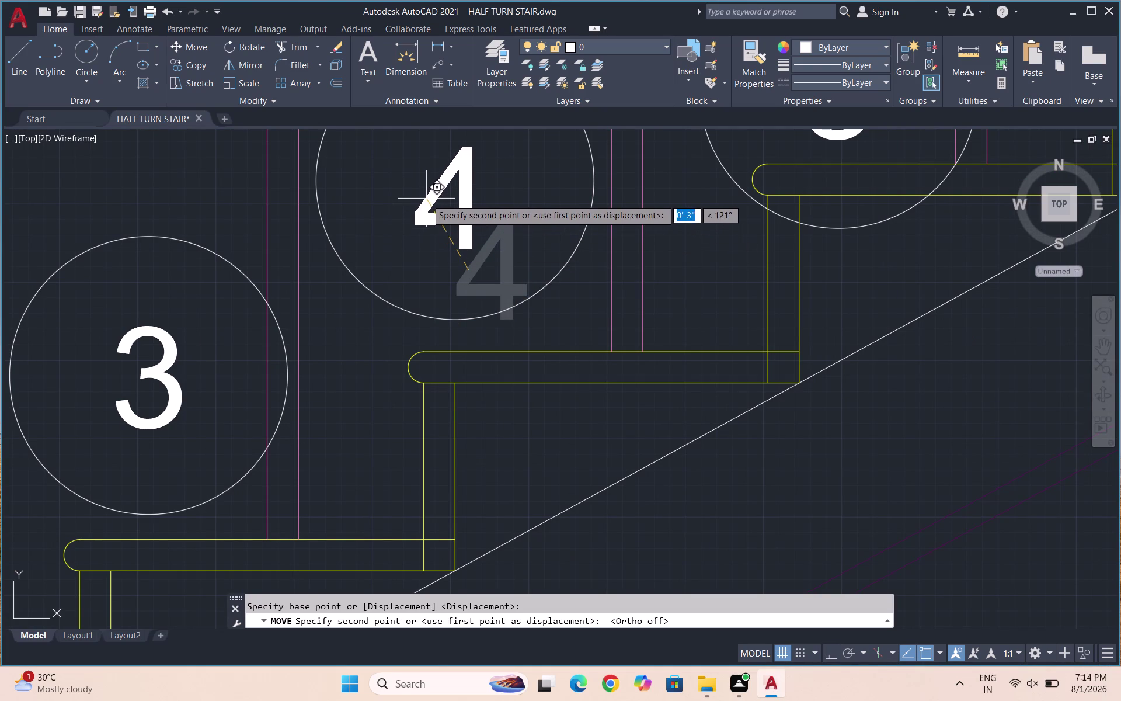
click(426, 199)
Drop circle 5 onto its tread and re-centre the number 5 inside it.
scroll(down, 3)
scroll(up, 3)
drag(506, 315, 502, 306)
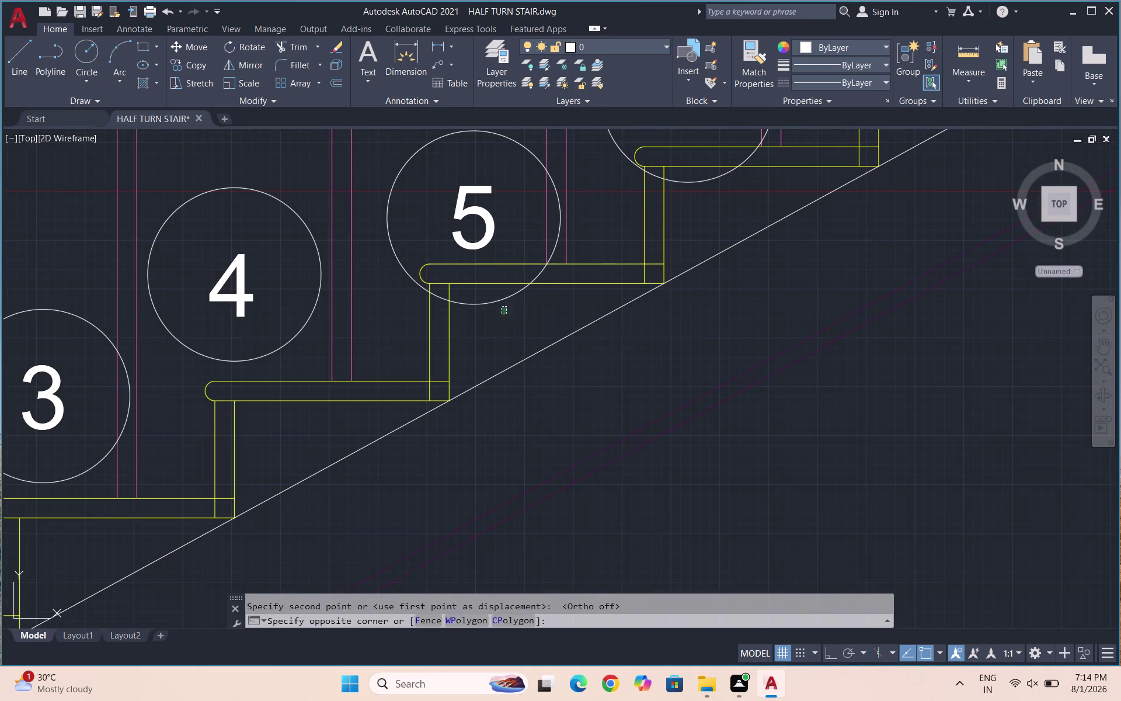
click(486, 298)
key(m)
key(Return)
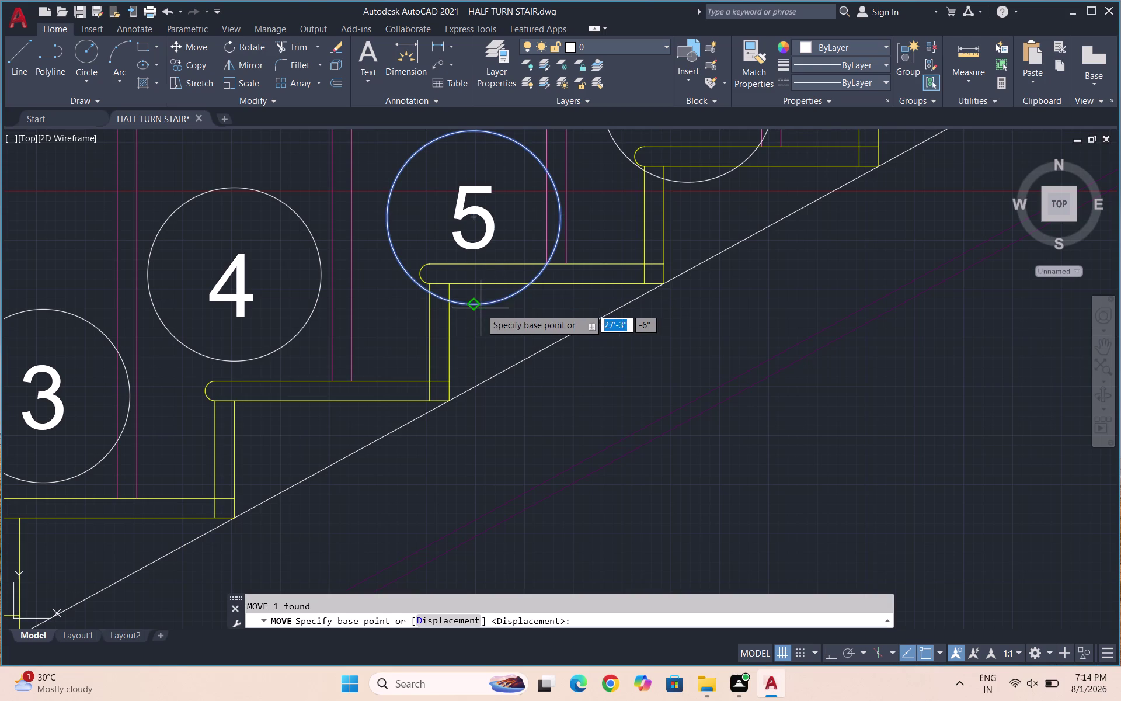
click(481, 308)
click(473, 245)
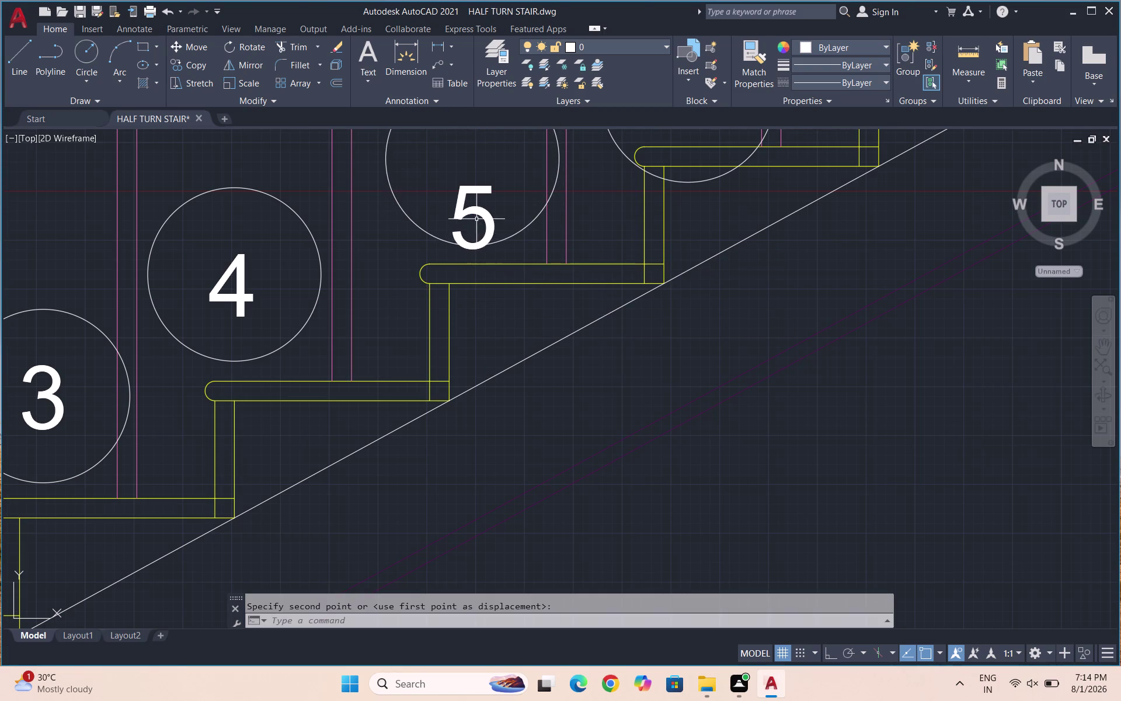
click(462, 211)
key(space)
click(474, 235)
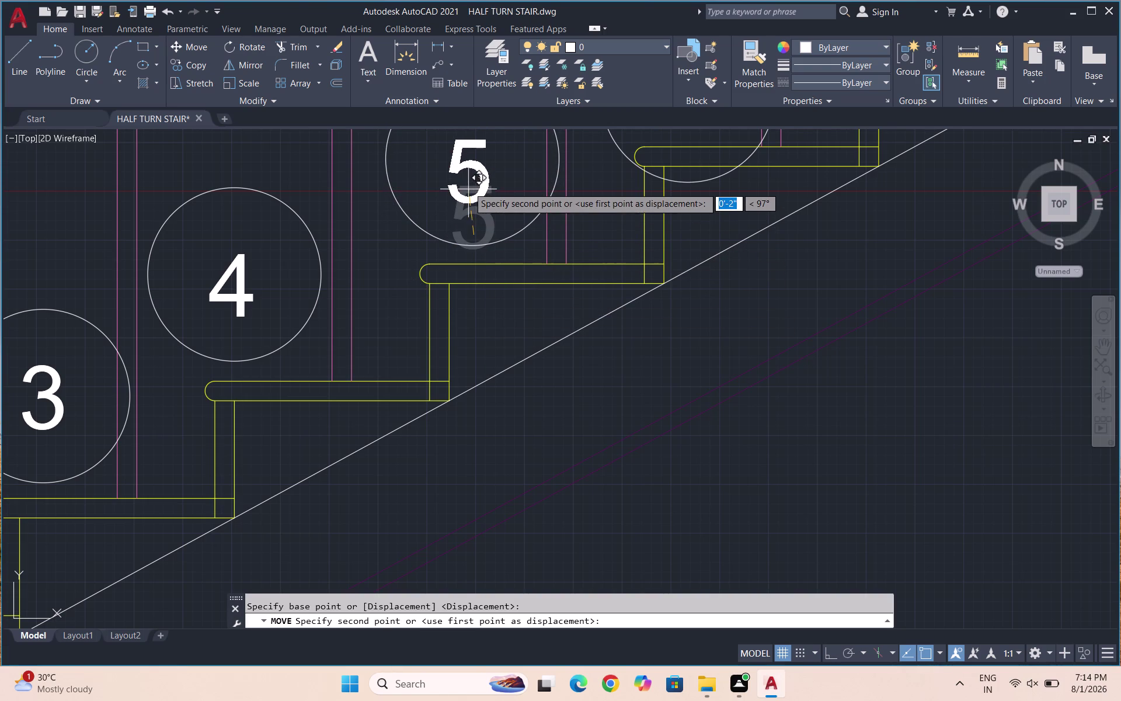
click(468, 183)
Drop circle 6 onto its tread and place the number 6 inside it.
scroll(down, 3)
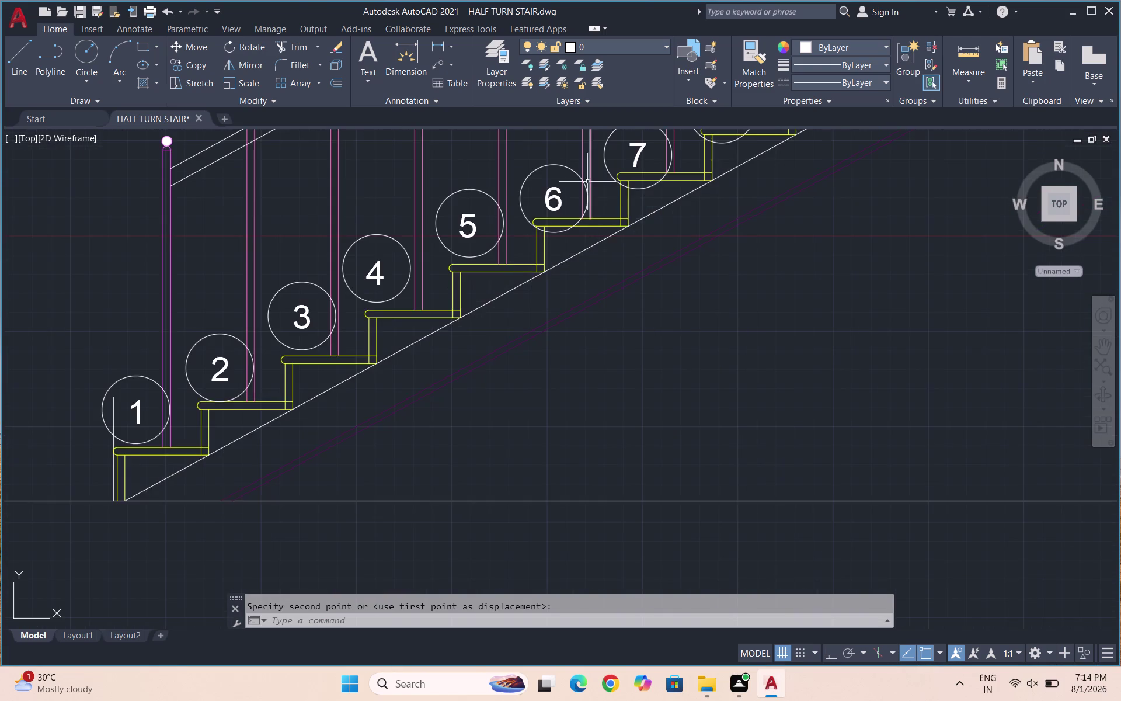
scroll(up, 3)
drag(539, 332, 532, 326)
click(511, 304)
key(space)
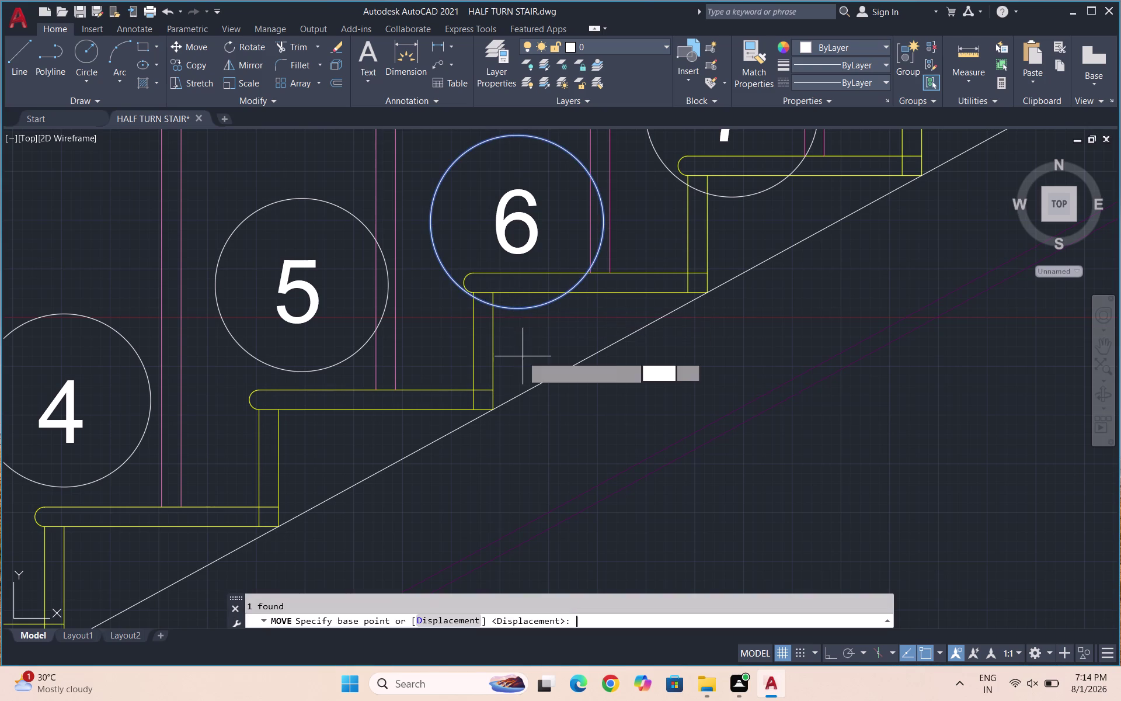
click(524, 306)
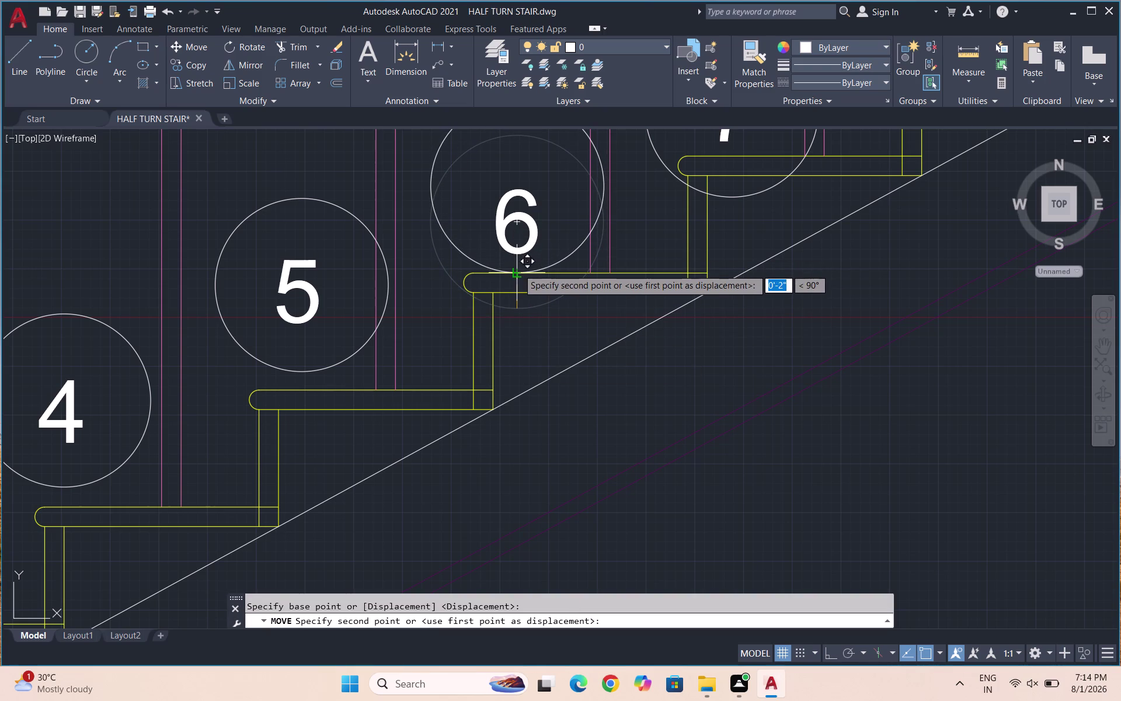
click(519, 261)
click(523, 247)
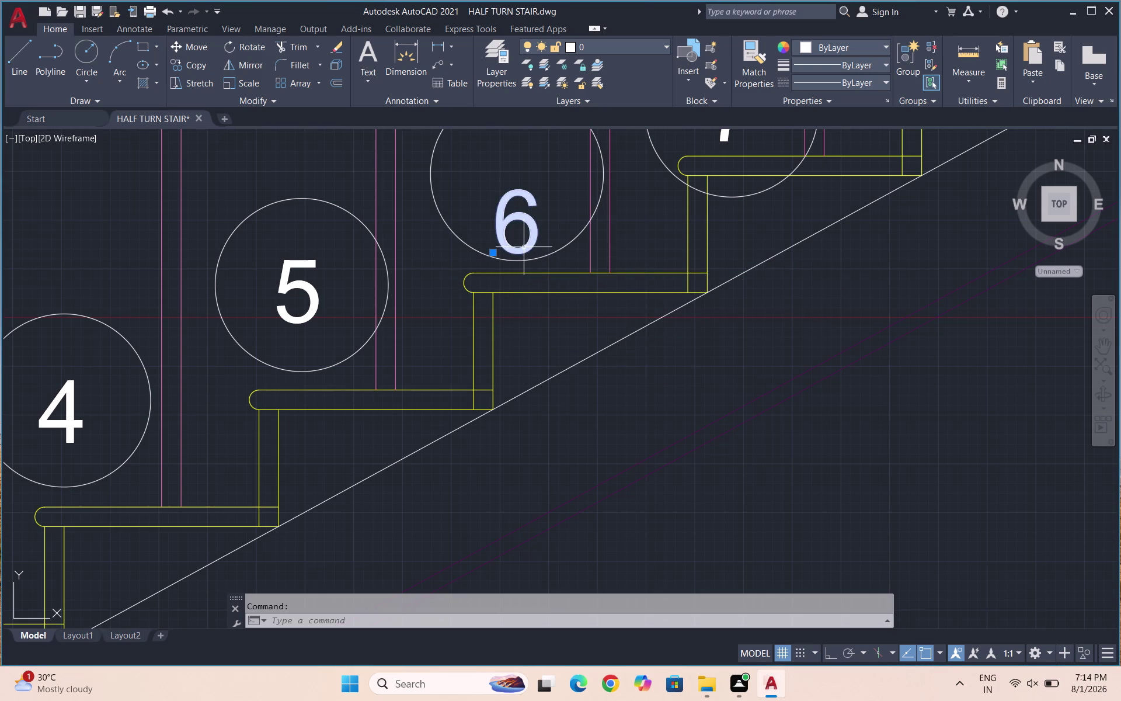
key(space)
click(520, 240)
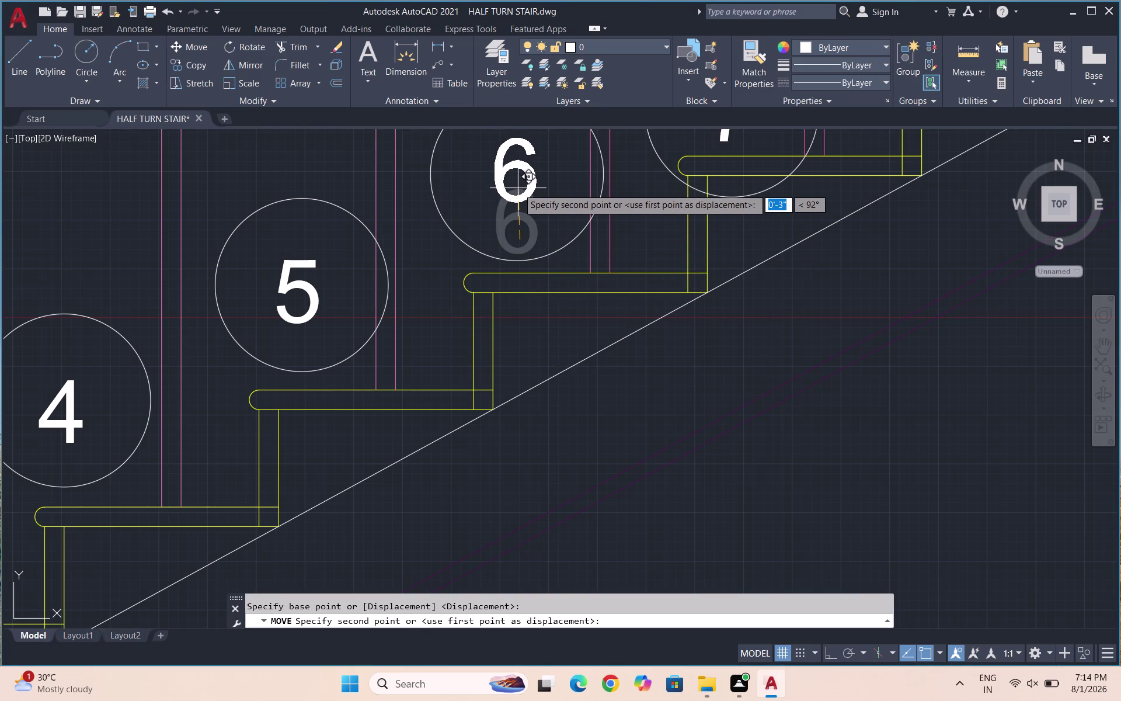
key(F8)
click(517, 196)
Move circle 7 down onto its tread.
scroll(down, 3)
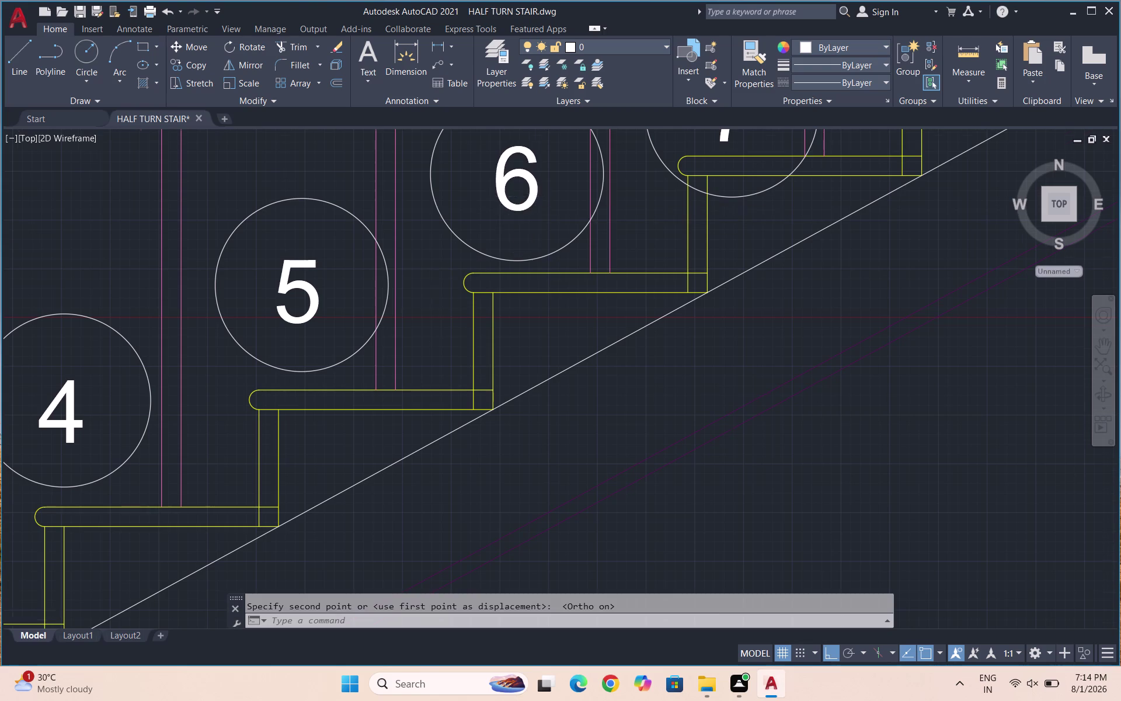
scroll(up, 3)
drag(655, 343, 641, 331)
click(615, 320)
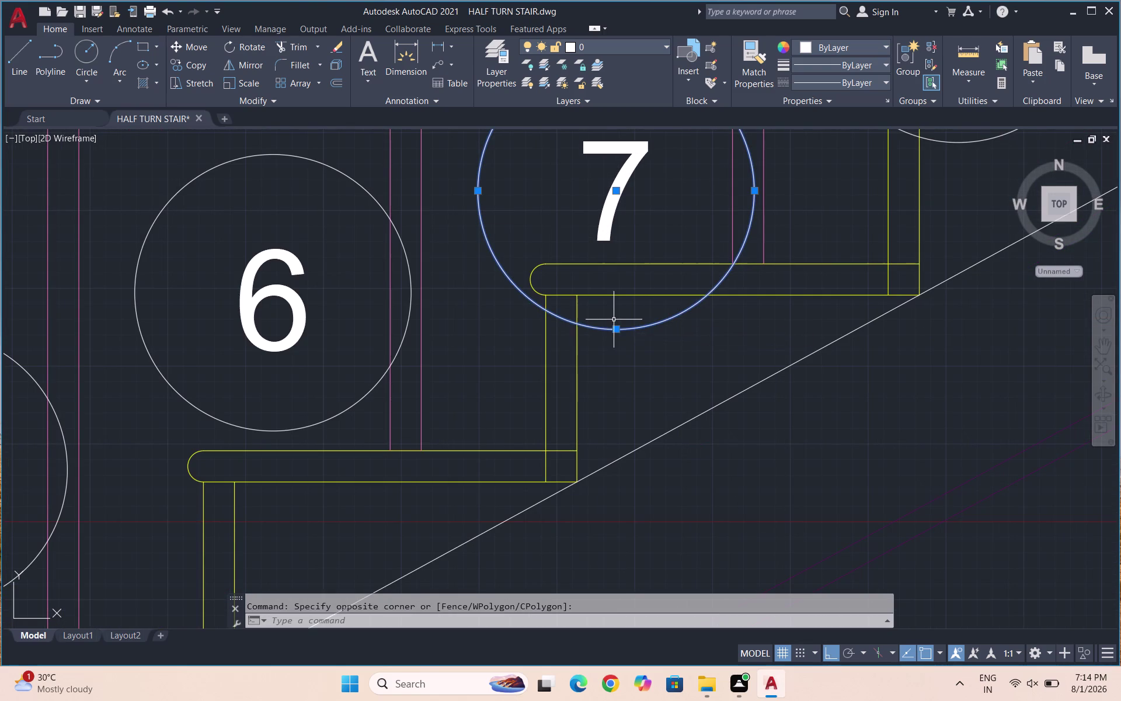
key(m)
key(Return)
click(612, 332)
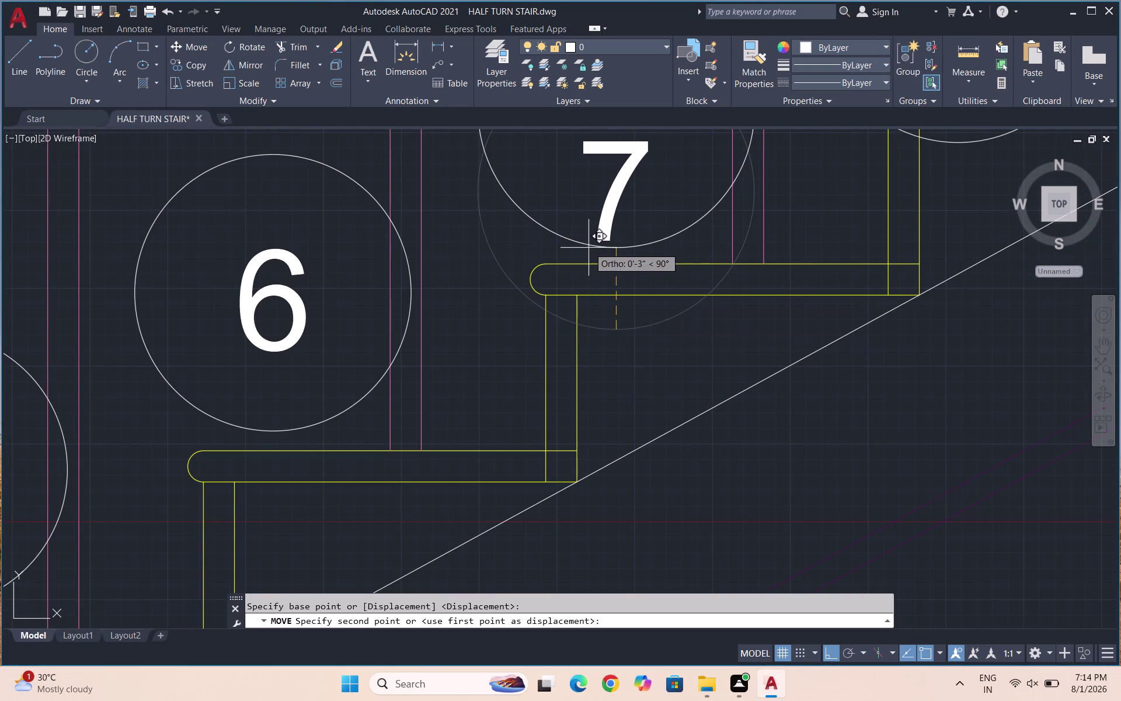
click(589, 247)
Centre the number 7 inside its relocated circle.
drag(616, 222, 609, 216)
click(597, 214)
key(m)
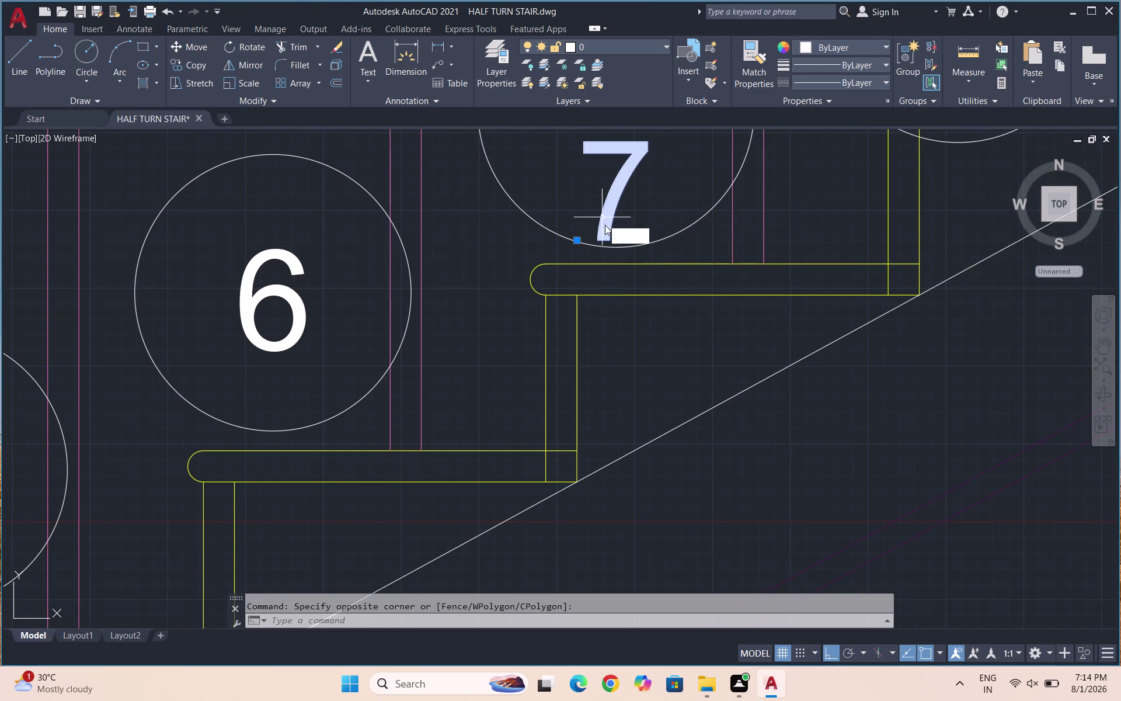
key(Return)
click(614, 215)
scroll(down, 3)
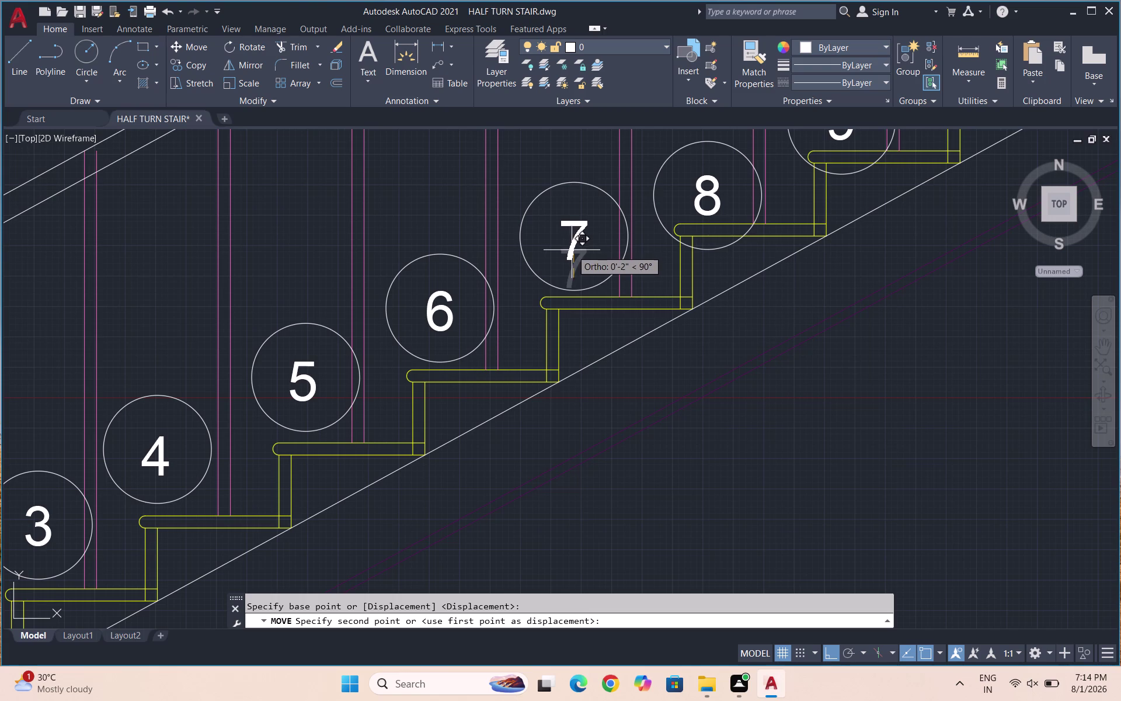
click(572, 250)
Move circle 8 down onto its tread.
scroll(down, 3)
scroll(up, 3)
drag(604, 308, 593, 300)
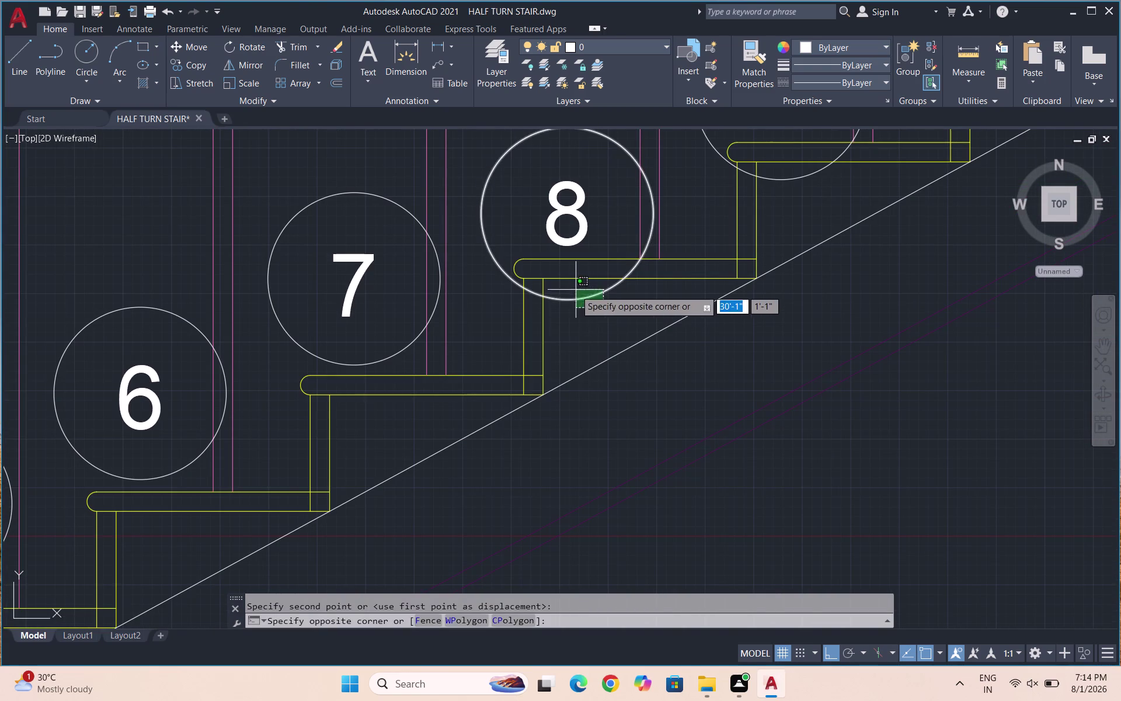
click(575, 289)
key(m)
key(Return)
click(568, 301)
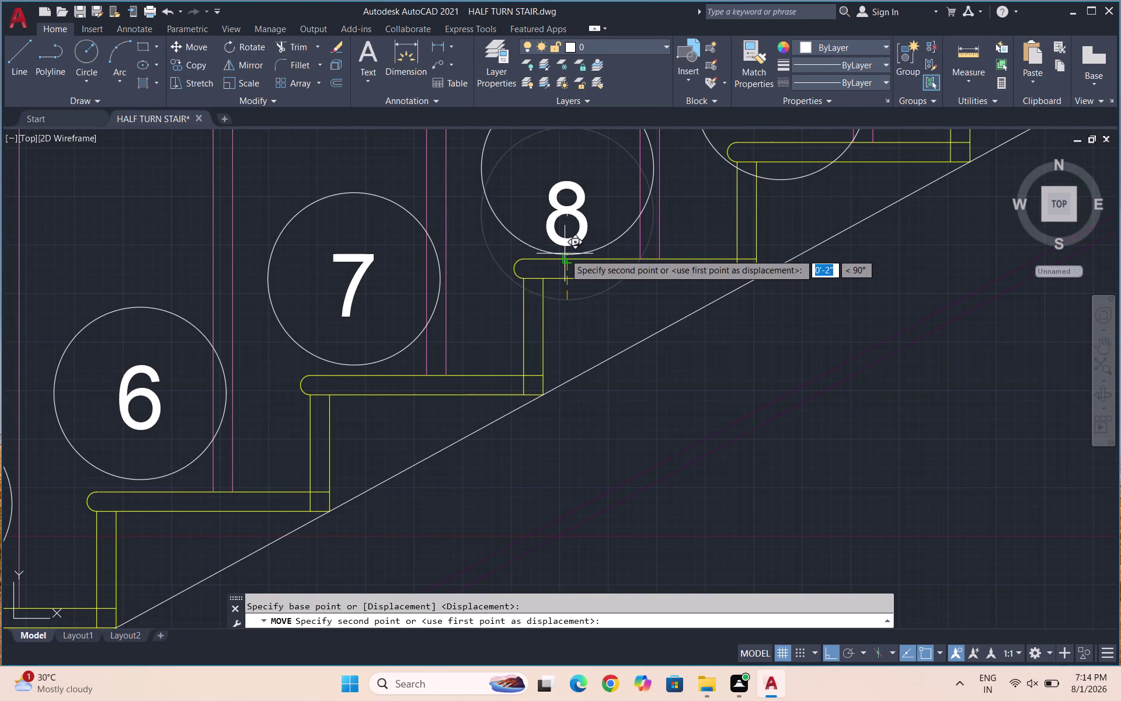
click(564, 253)
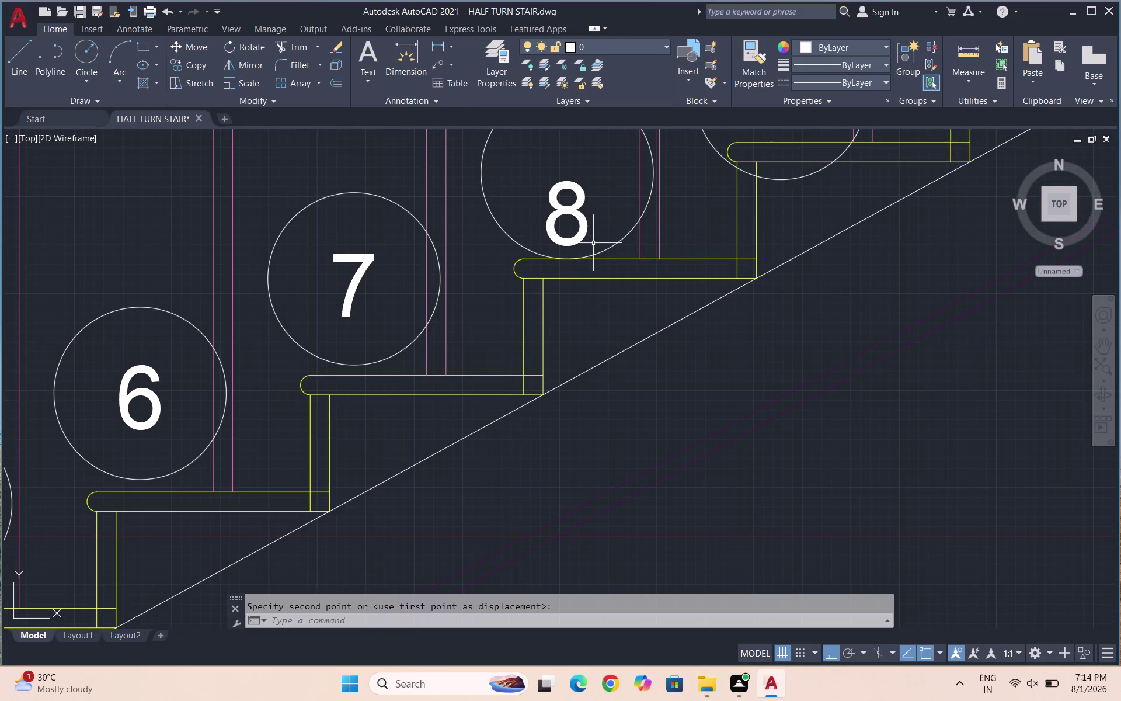
Centre the number 8 inside its relocated circle.
key(space)
click(578, 240)
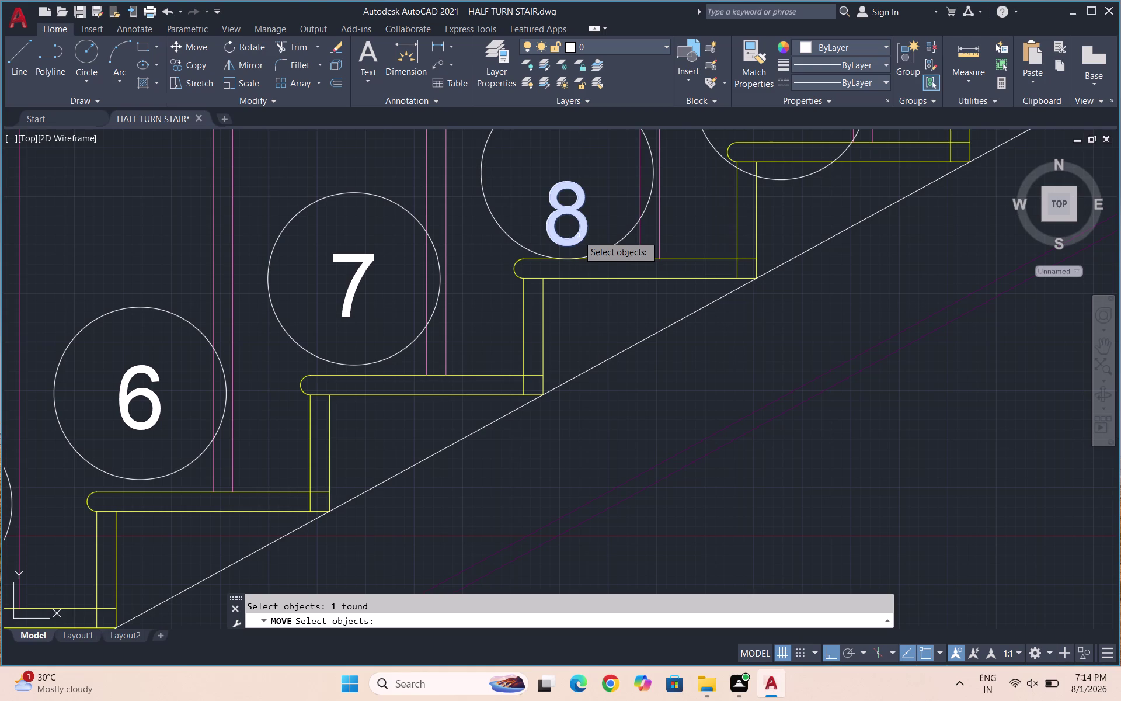
key(Return)
click(569, 243)
click(569, 204)
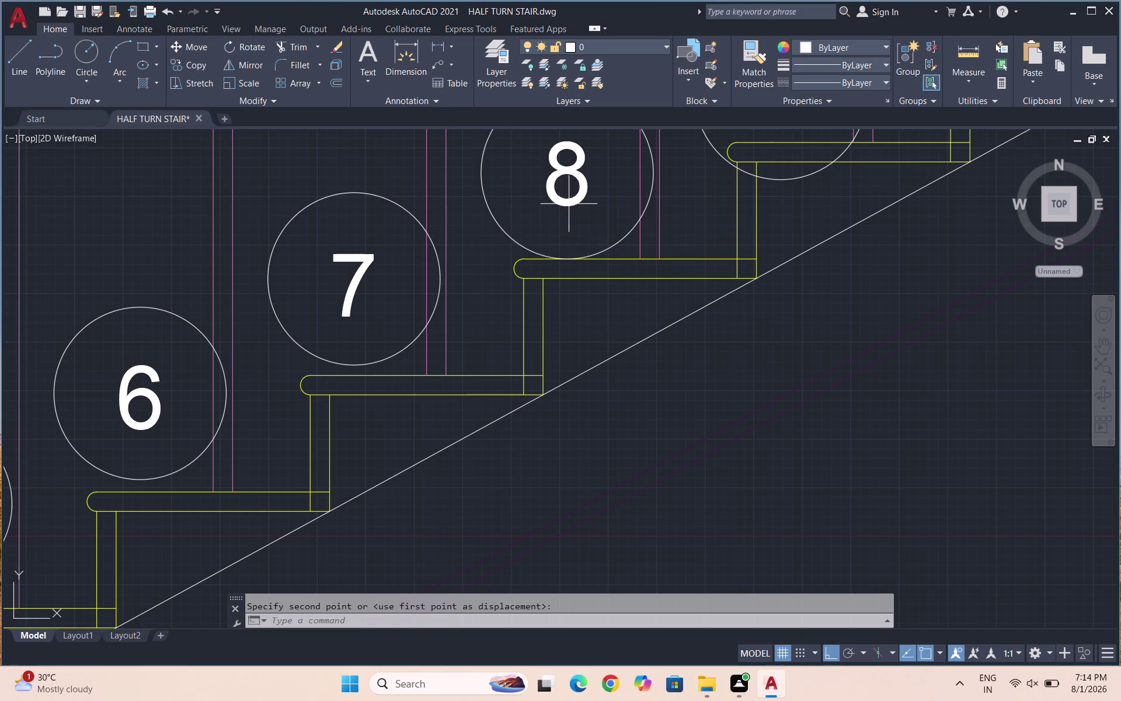
Move circle 9 down onto its tread.
scroll(down, 3)
scroll(up, 3)
click(601, 313)
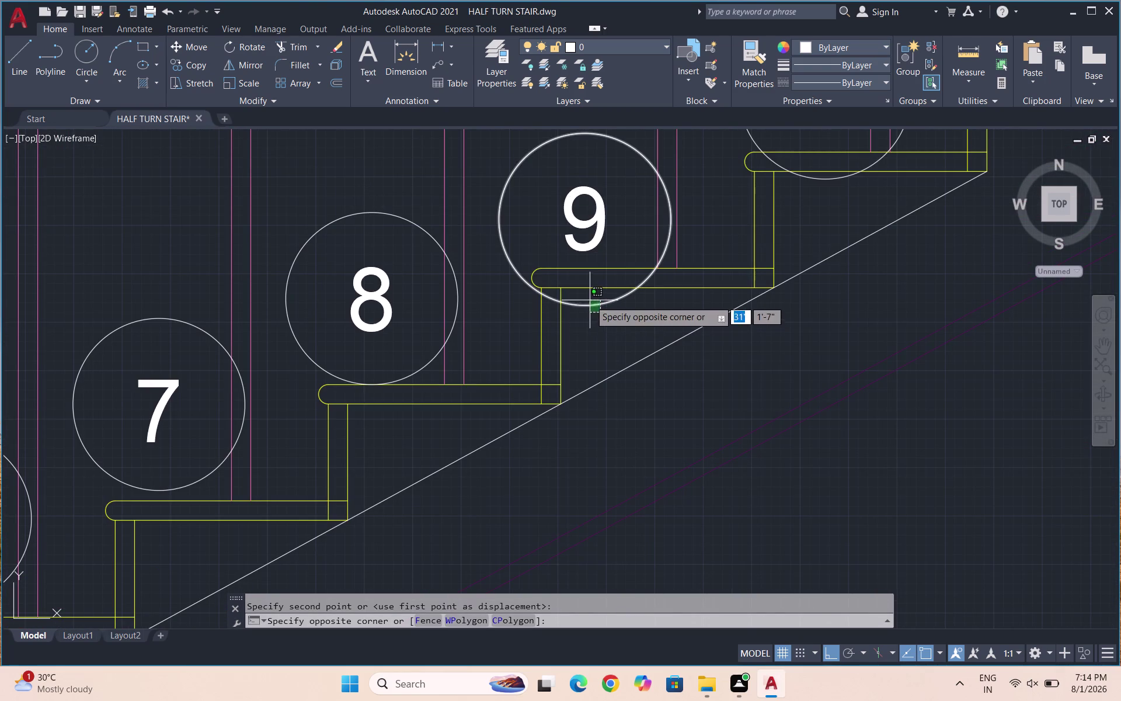
click(590, 300)
key(m)
key(Return)
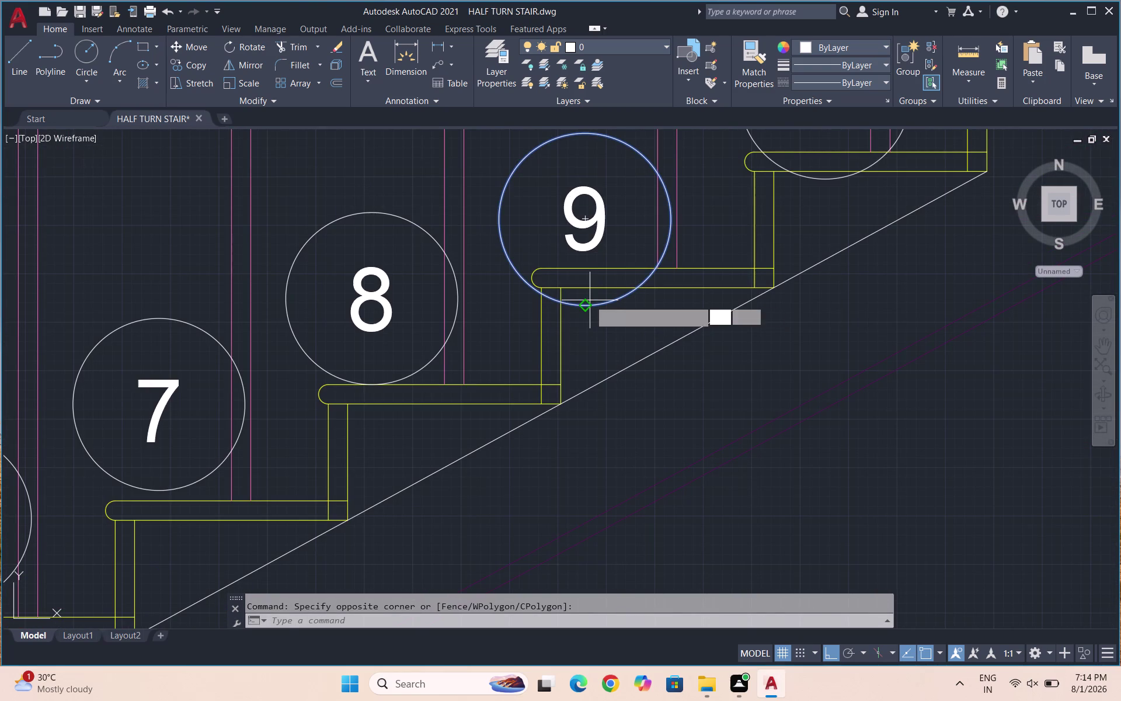
click(584, 306)
drag(581, 261, 584, 258)
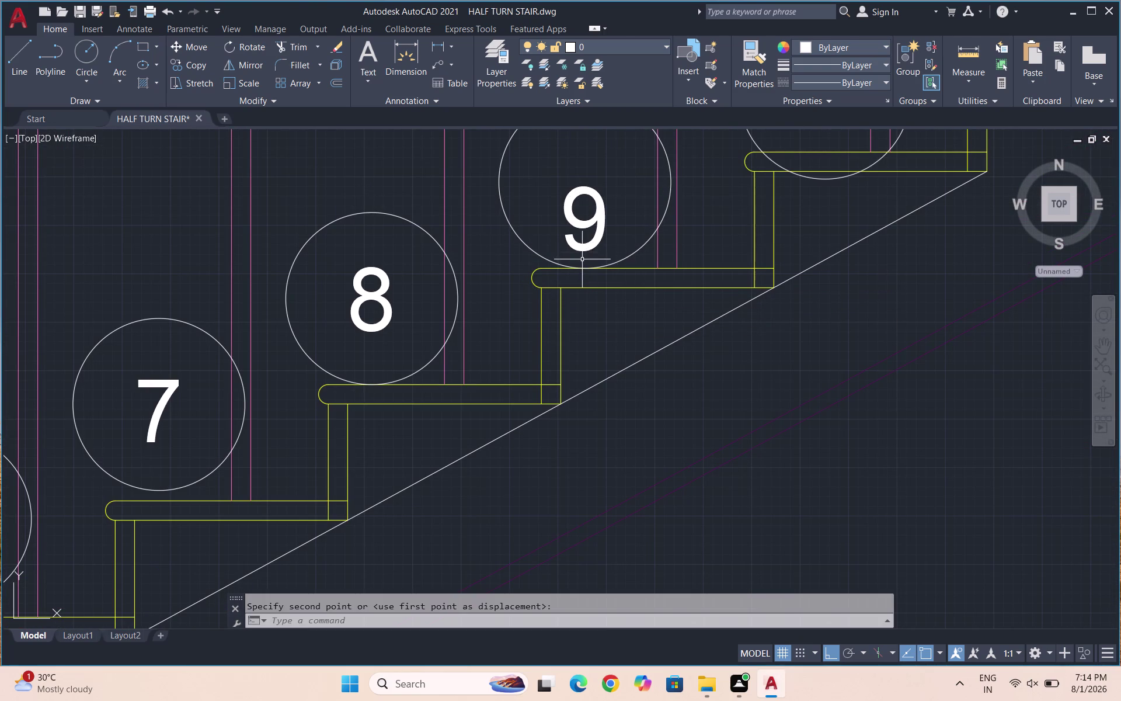
Centre the number 9 inside its relocated circle.
drag(583, 258, 590, 246)
click(589, 245)
key(space)
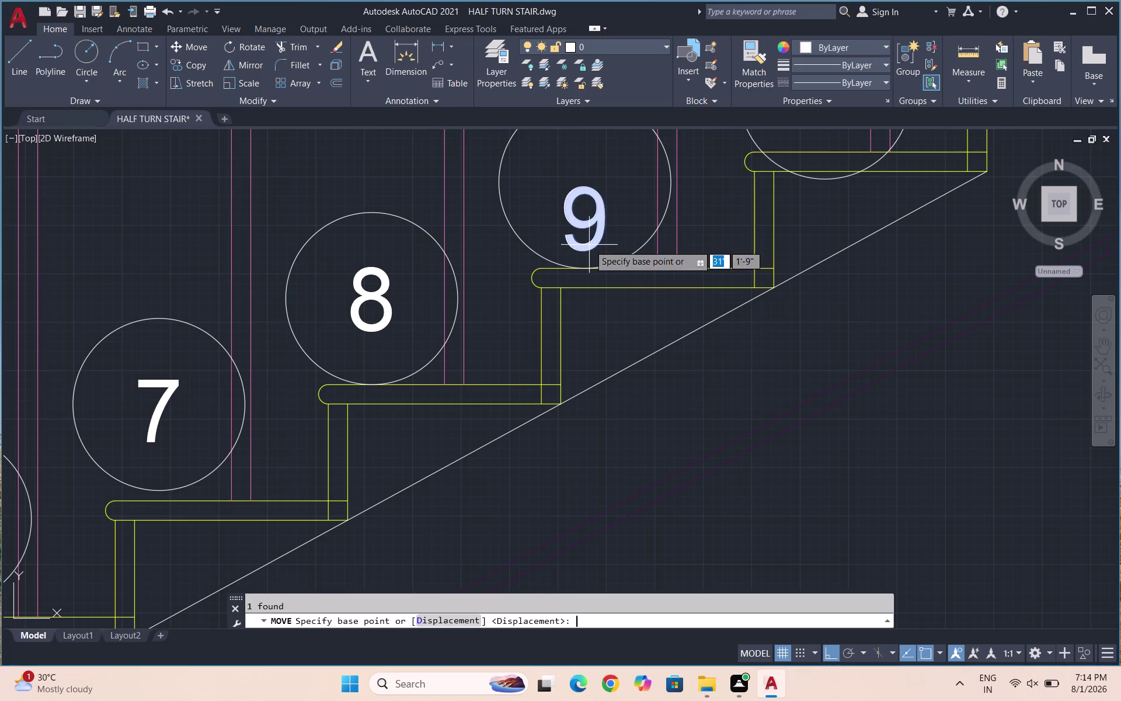
click(589, 236)
click(591, 197)
Move circle 10, then undo the misplaced move.
scroll(down, 3)
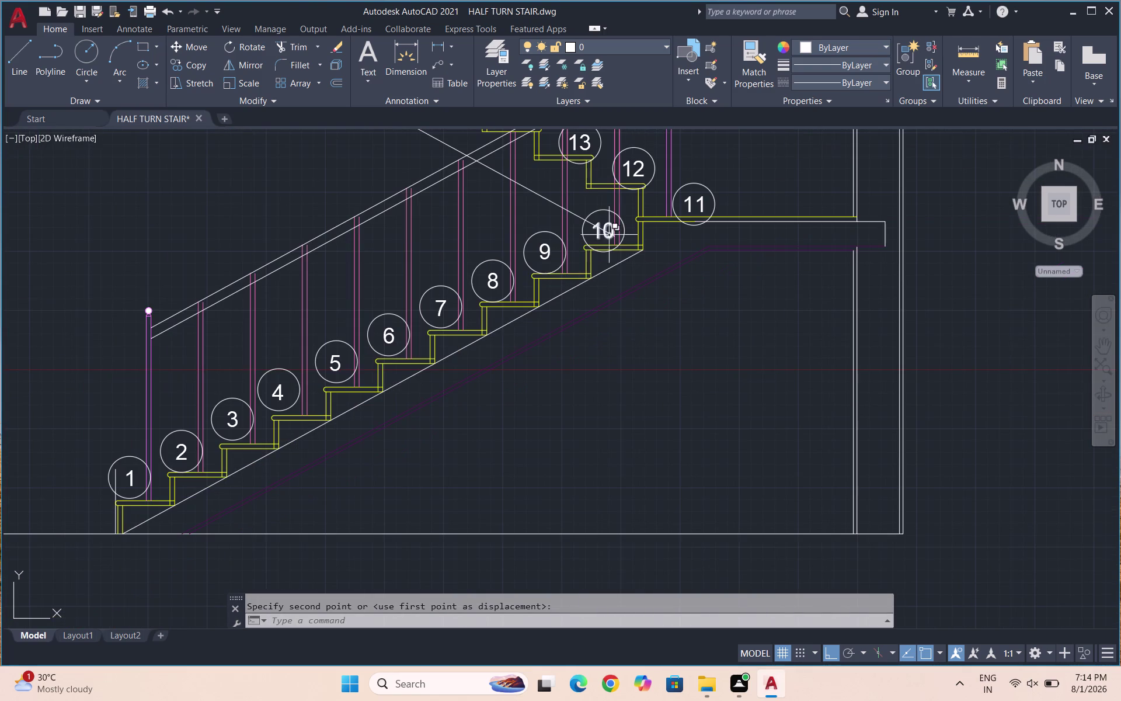
scroll(up, 3)
scroll(up, 3)
drag(604, 333, 605, 320)
click(596, 305)
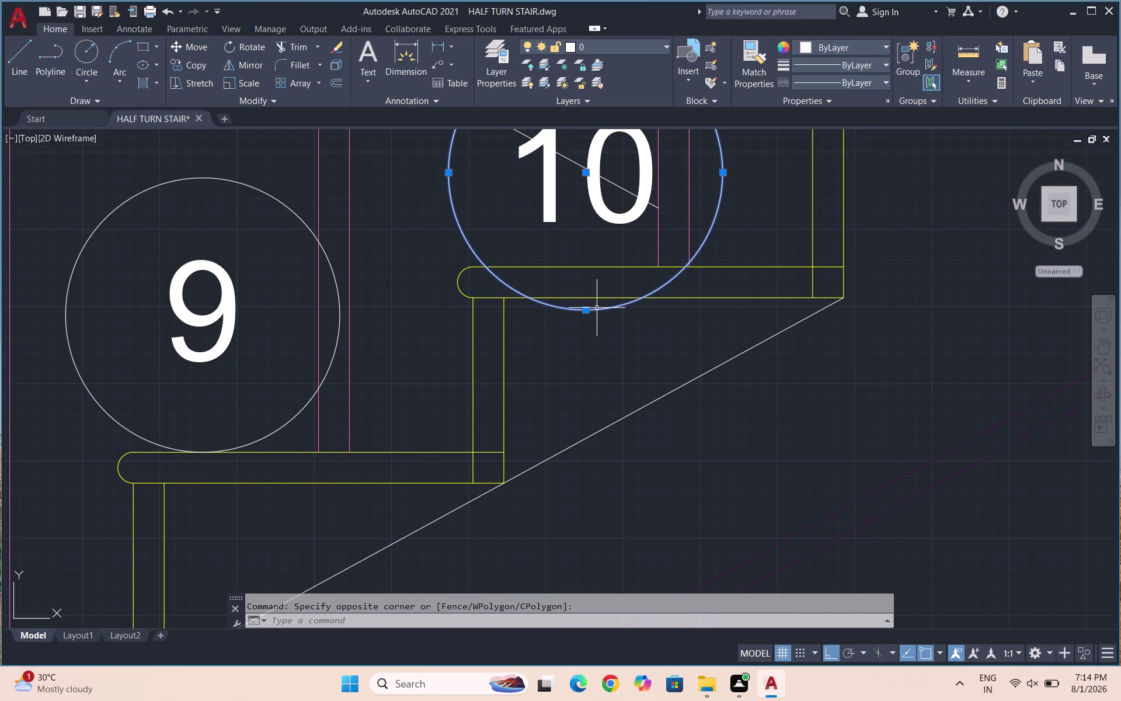
key(Return)
click(592, 320)
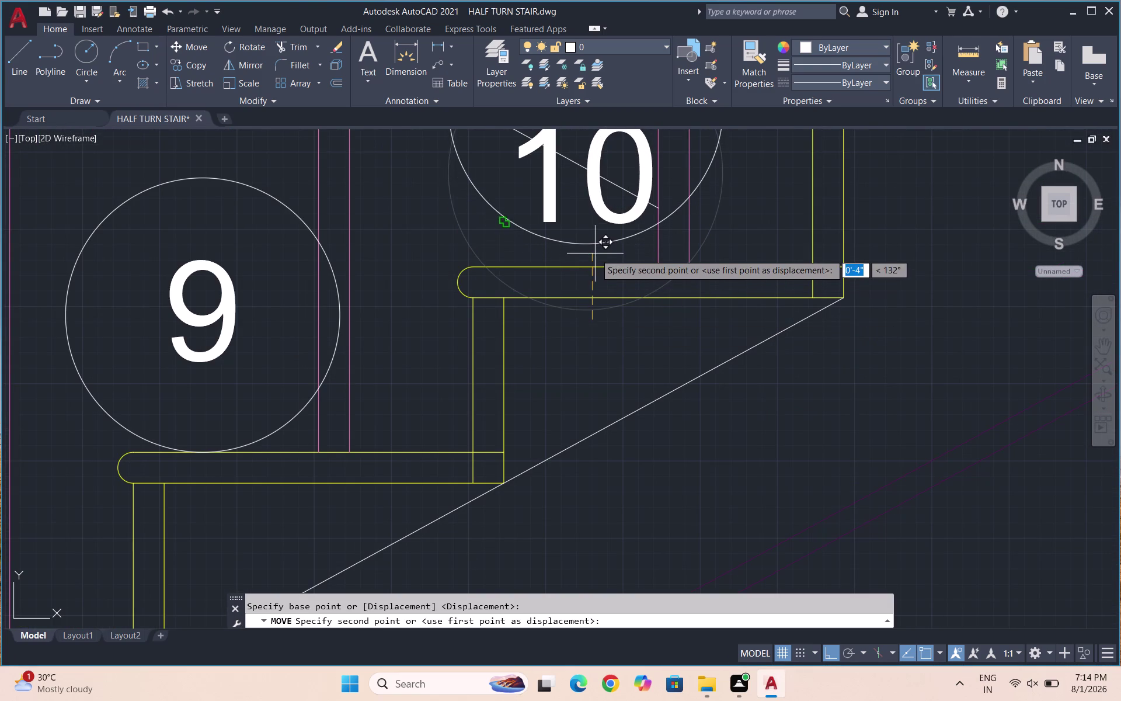
click(596, 253)
scroll(down, 3)
key(ctrl+z)
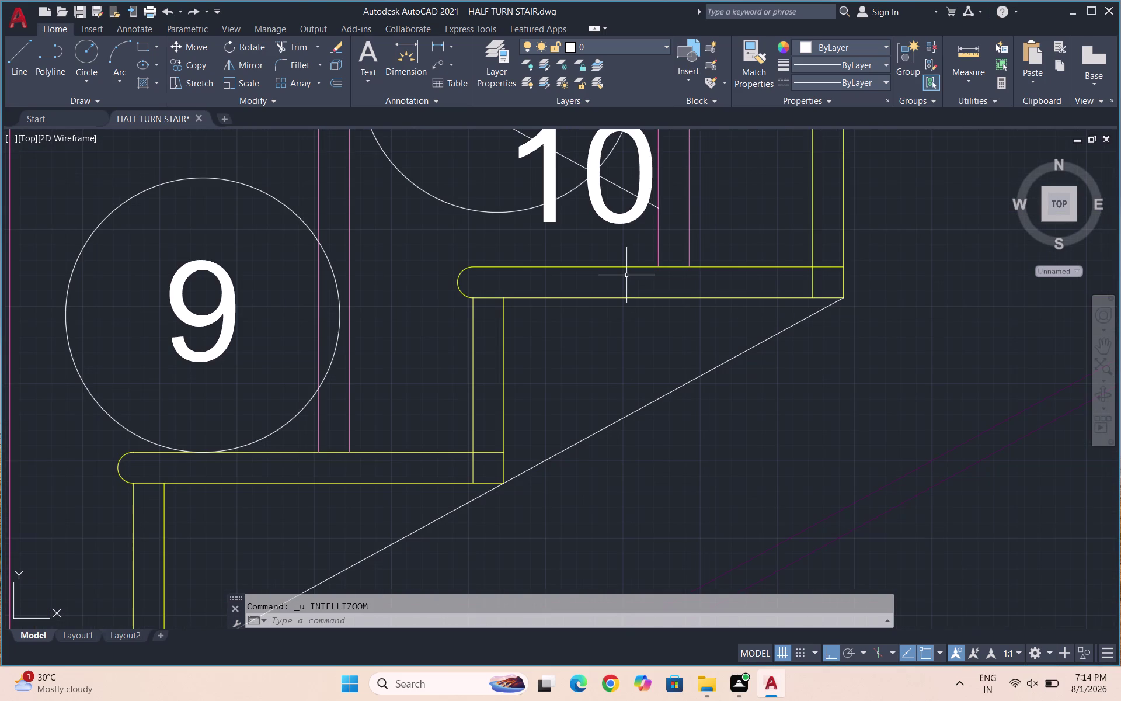
key(ctrl+z)
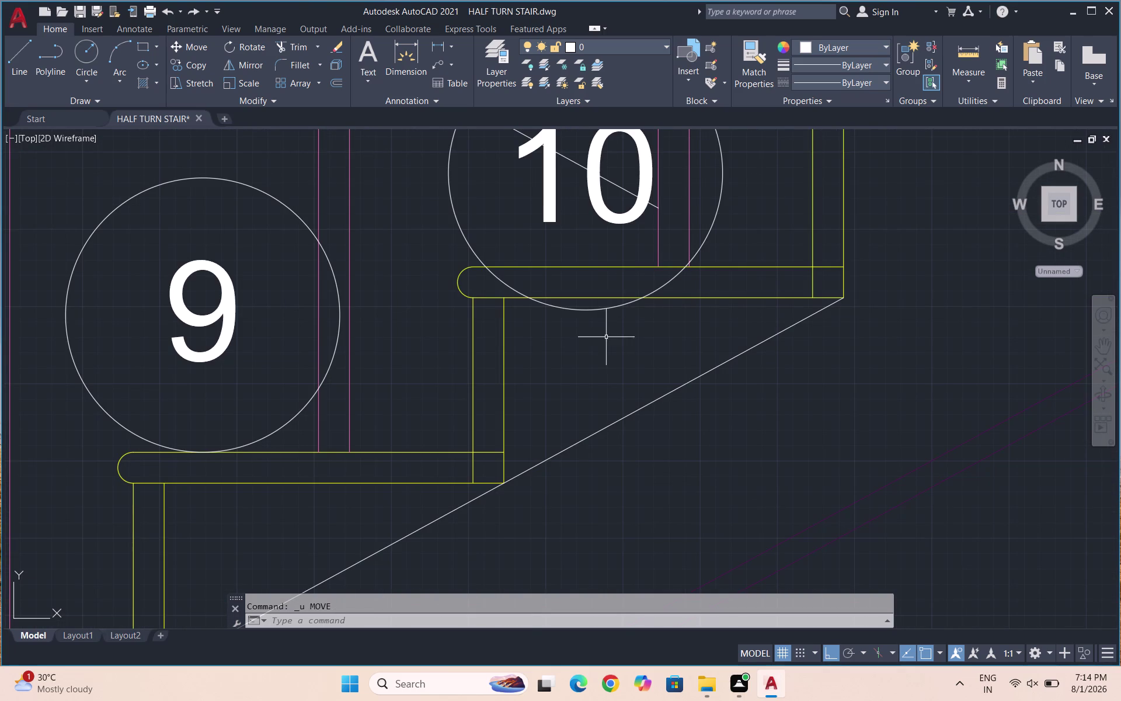
Move circle 10 again, straight down onto its tread.
drag(606, 337, 600, 331)
click(580, 303)
key(m)
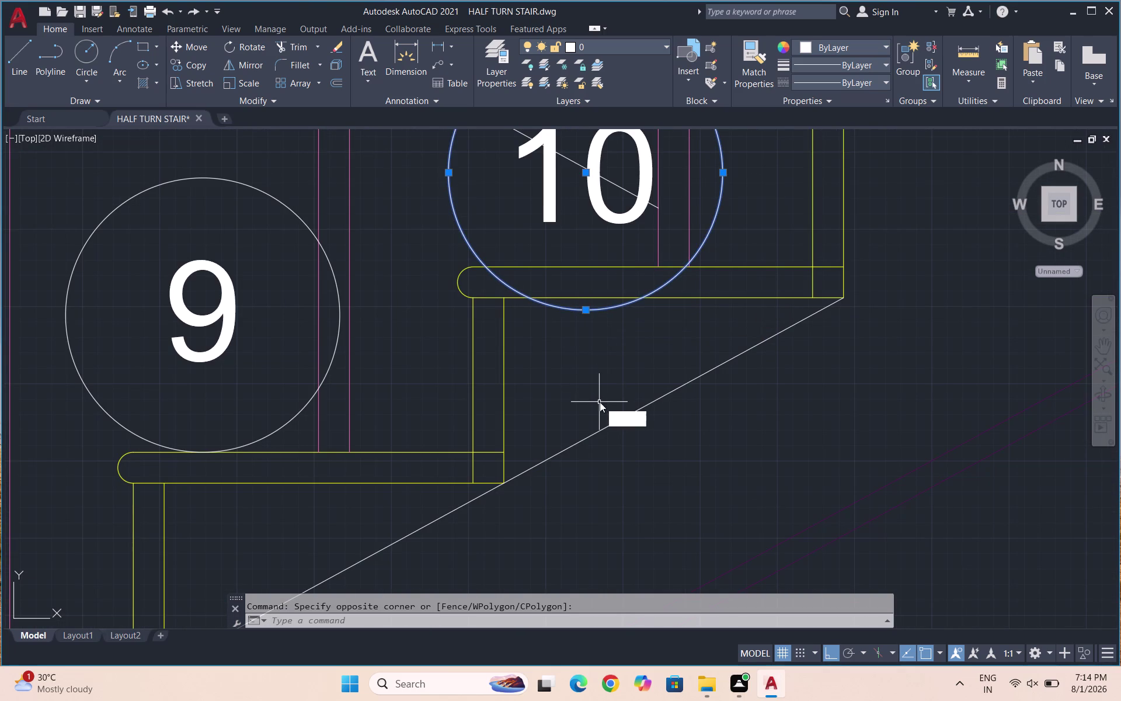
key(Return)
click(587, 312)
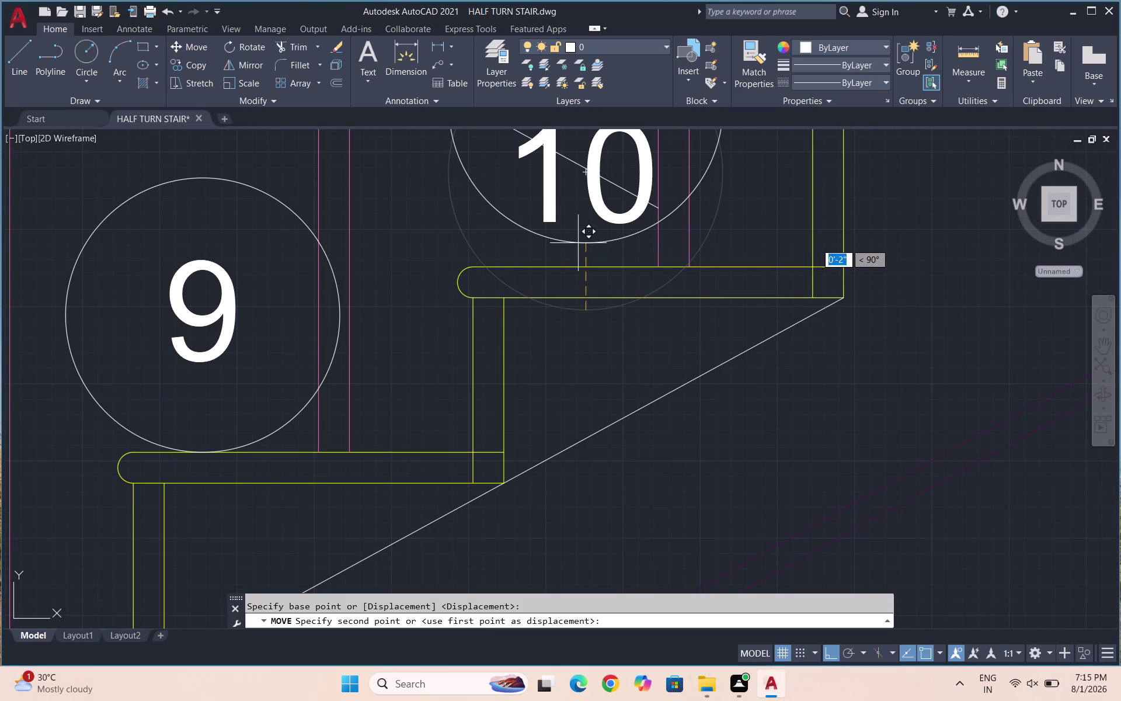
click(590, 242)
scroll(down, 3)
scroll(up, 3)
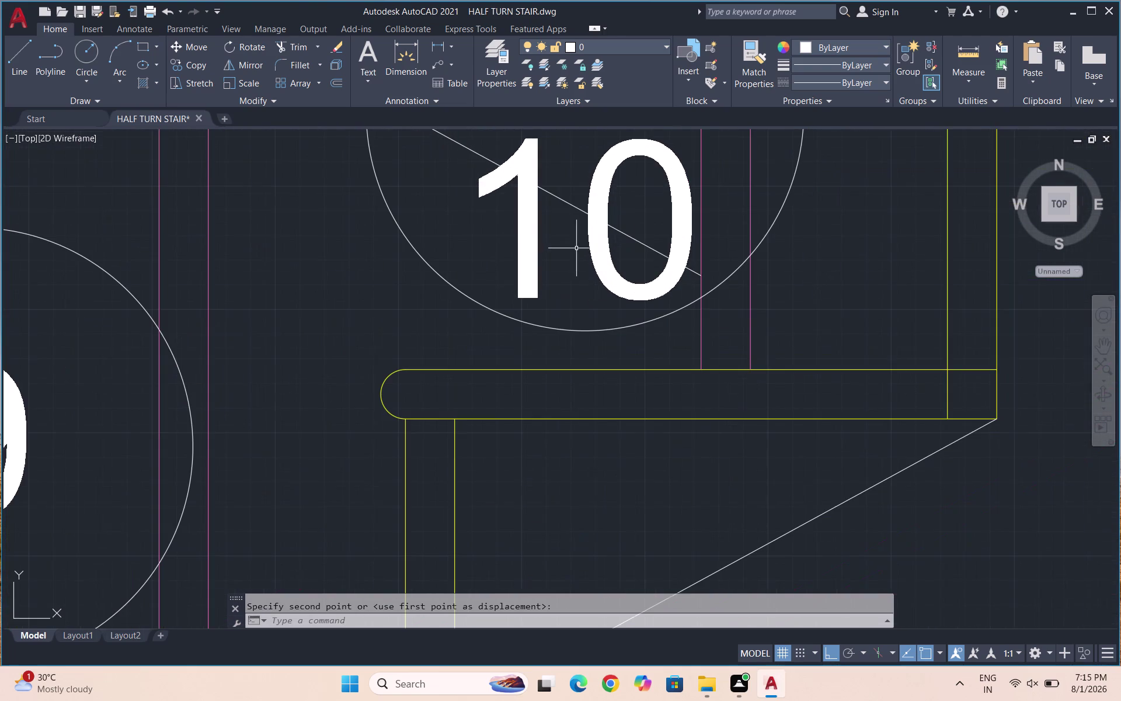
Centre the number 10 inside its relocated circle.
click(533, 251)
click(519, 268)
drag(582, 263, 558, 264)
click(493, 269)
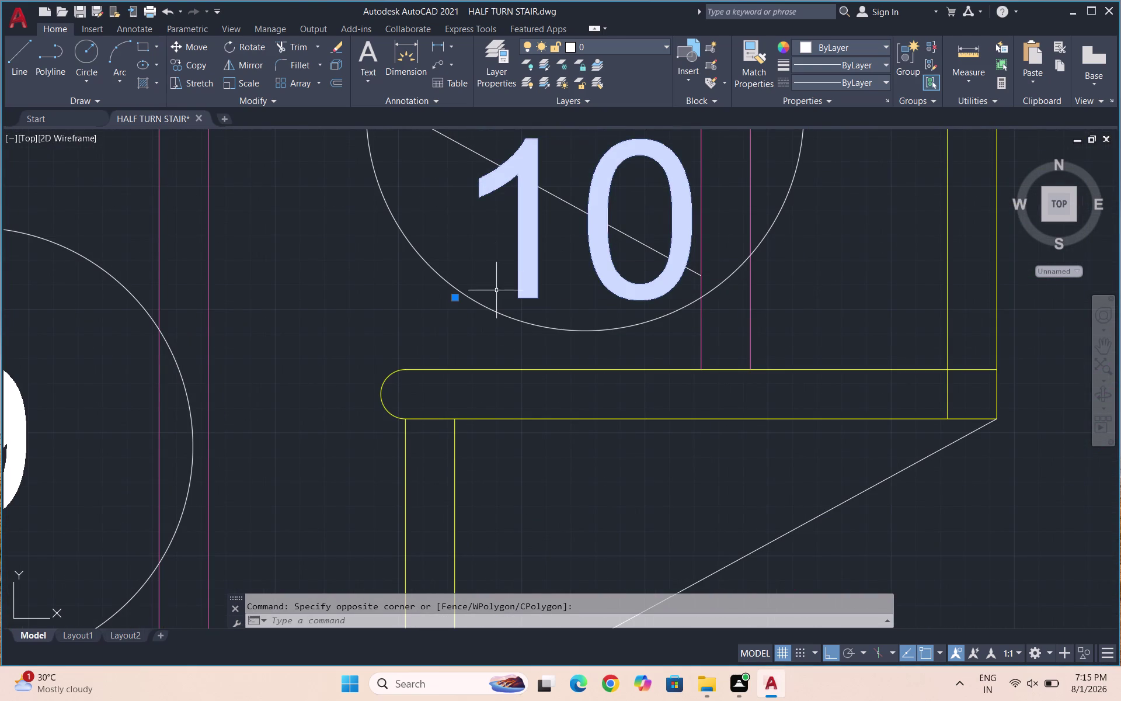
key(m)
key(Return)
click(590, 260)
scroll(down, 3)
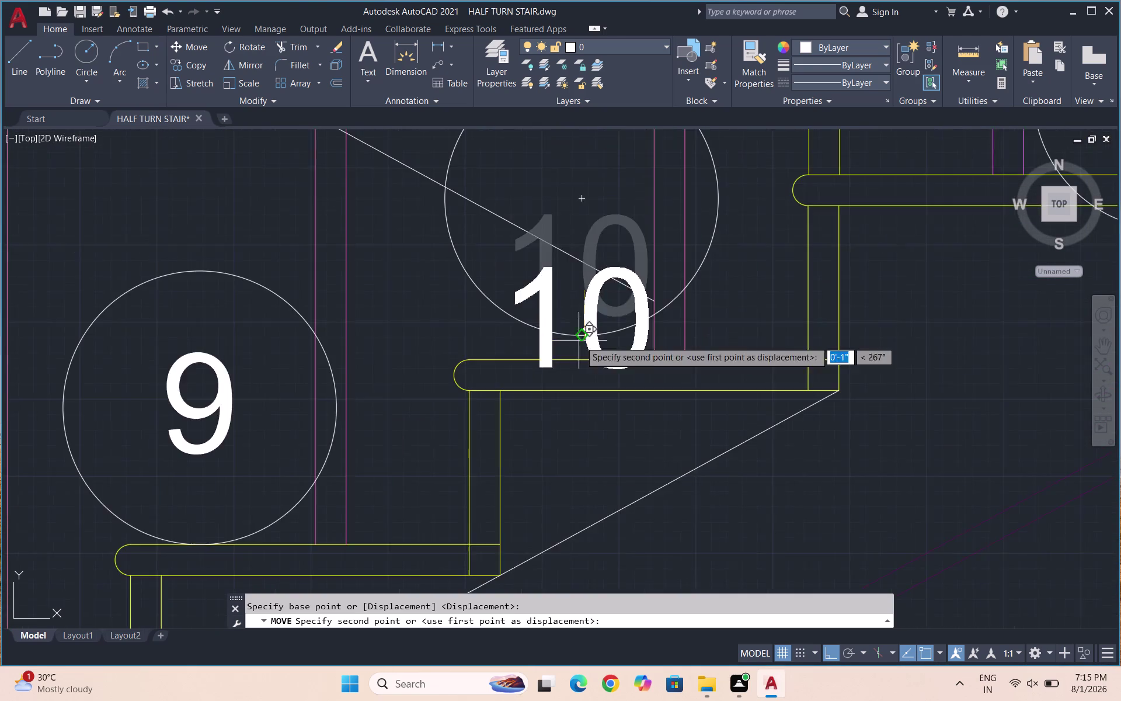
scroll(down, 3)
click(562, 277)
scroll(down, 3)
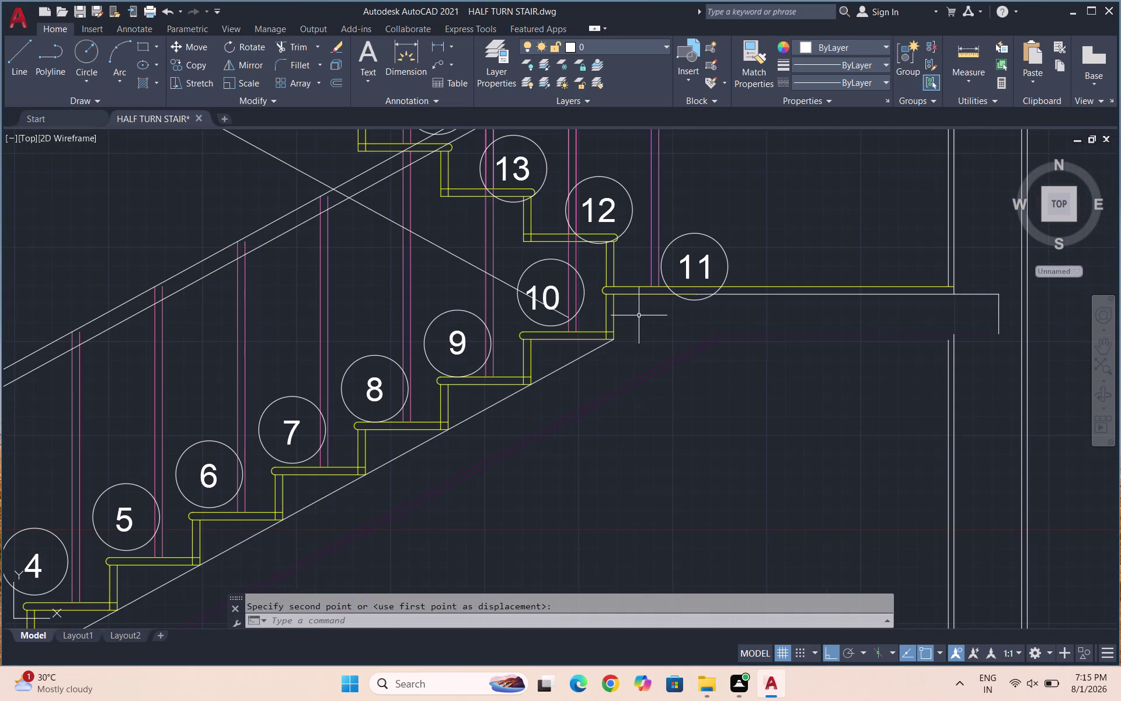
Move circle 11 from its bottom point down onto the landing.
scroll(up, 3)
scroll(up, 3)
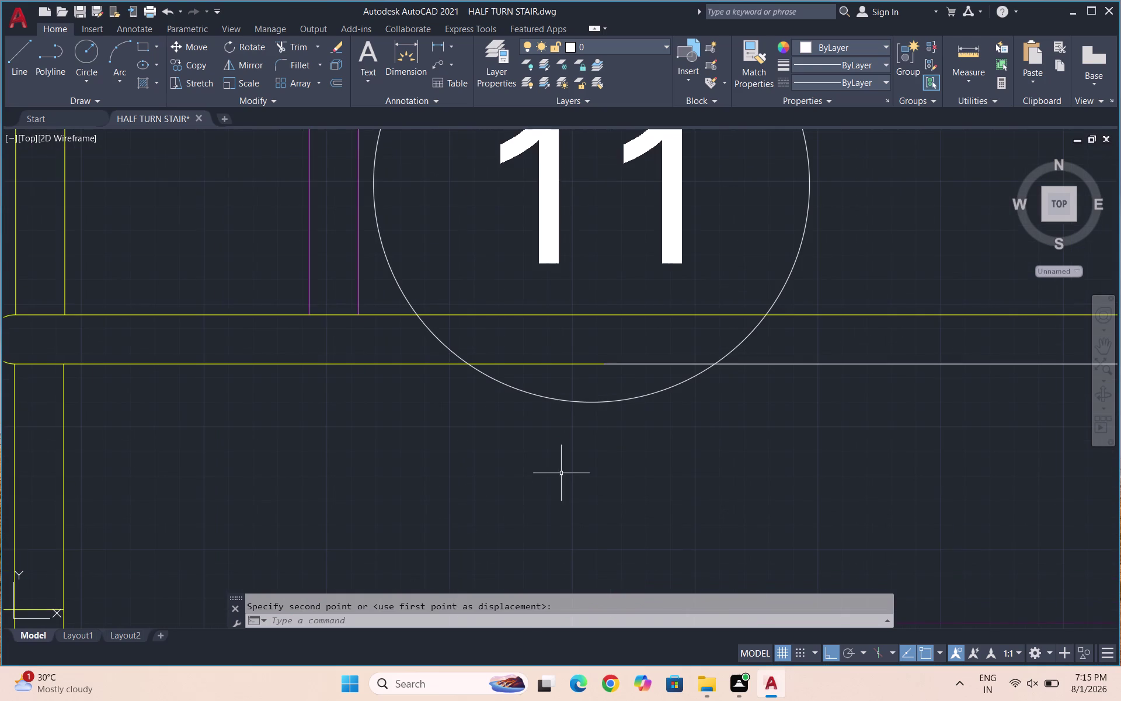
drag(598, 446, 585, 430)
click(570, 388)
key(m)
key(Return)
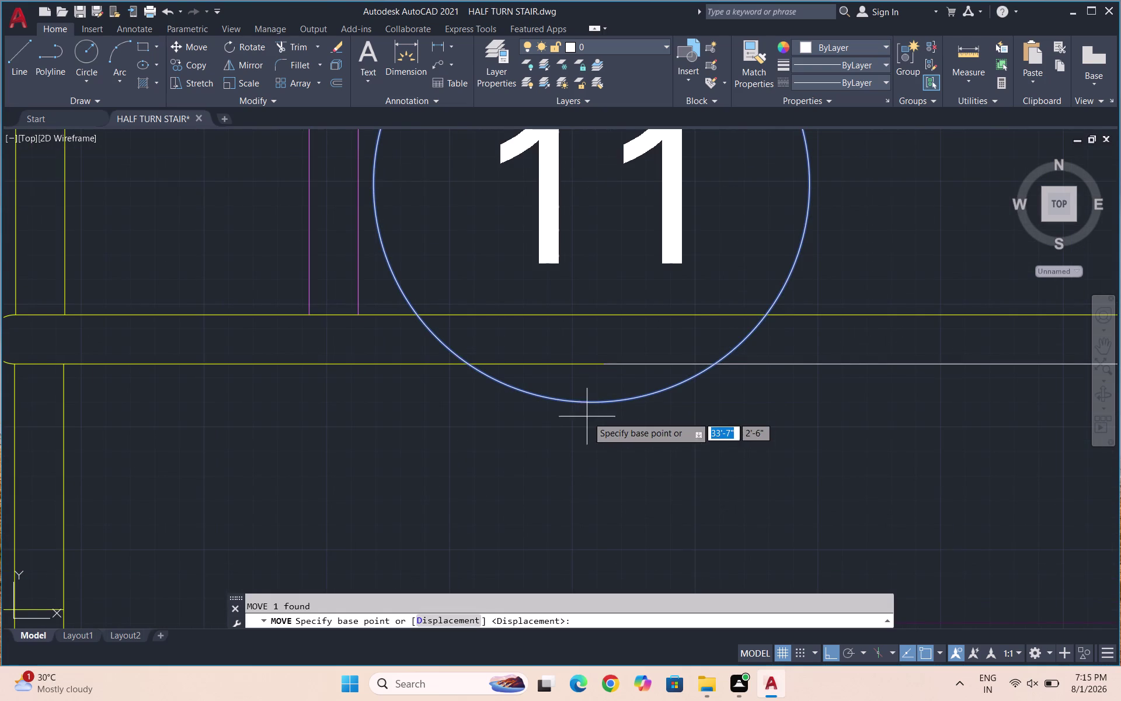
click(588, 400)
click(593, 285)
Move the number 11 so it sits centred inside its circle.
scroll(down, 3)
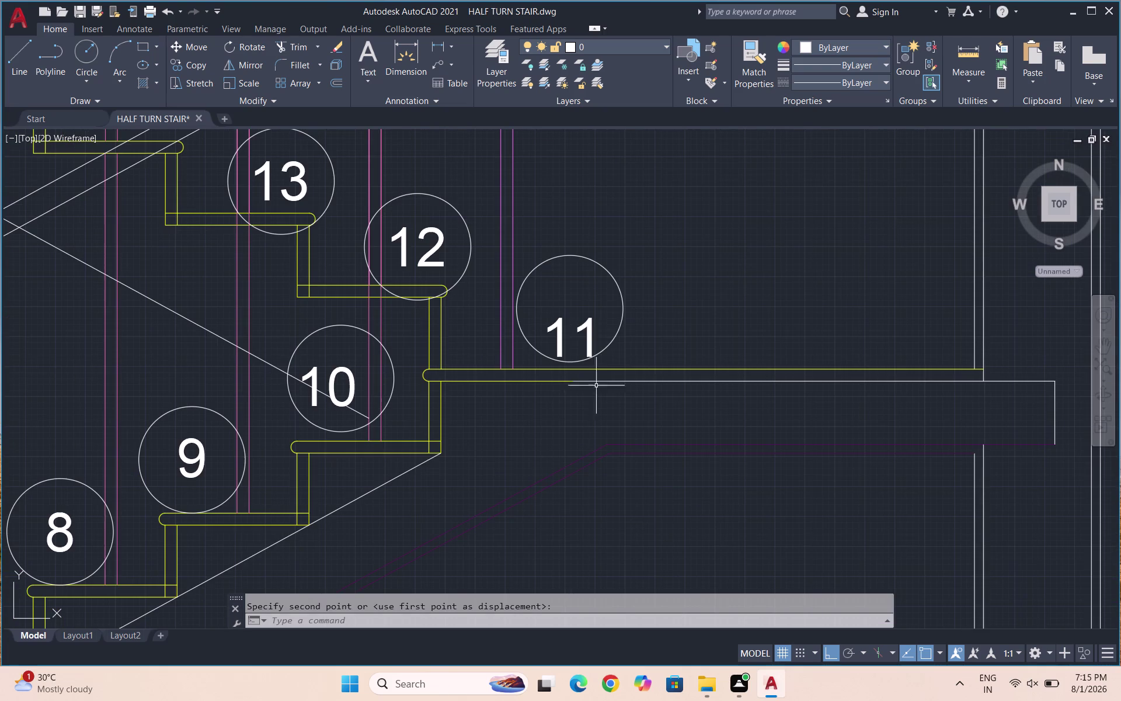
drag(605, 330, 597, 329)
click(538, 329)
key(space)
click(568, 337)
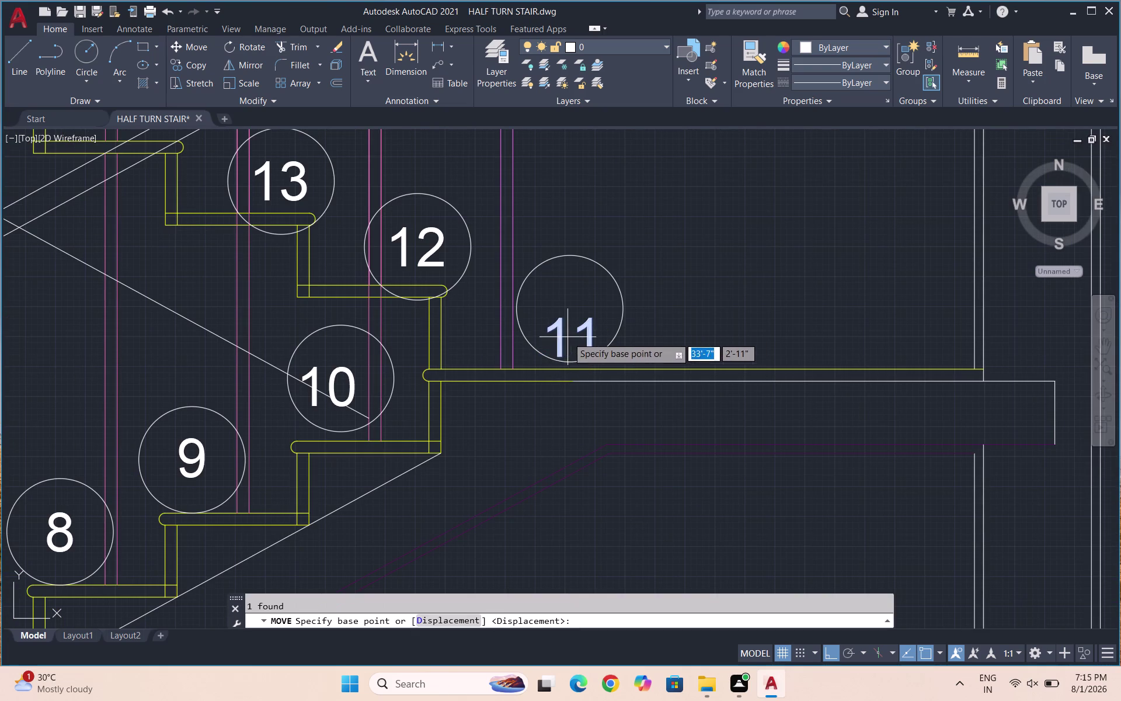
click(569, 315)
Move circle 12 onto its tread nosing.
scroll(down, 3)
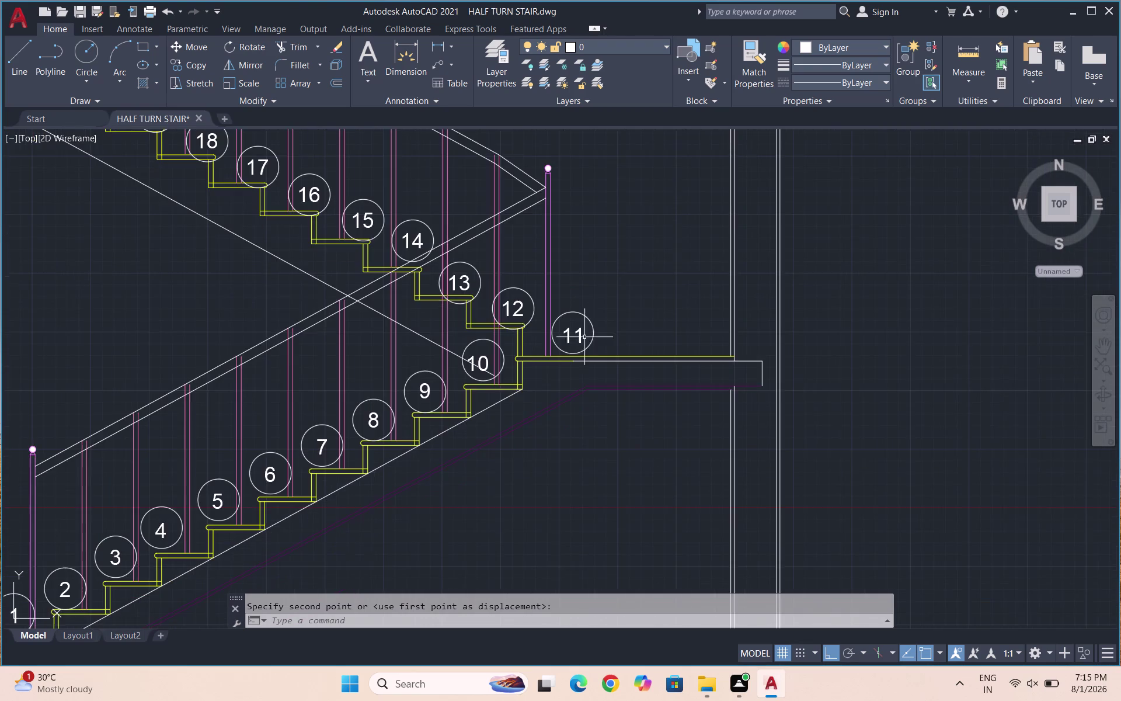
scroll(up, 3)
drag(569, 353, 553, 331)
click(535, 313)
key(m)
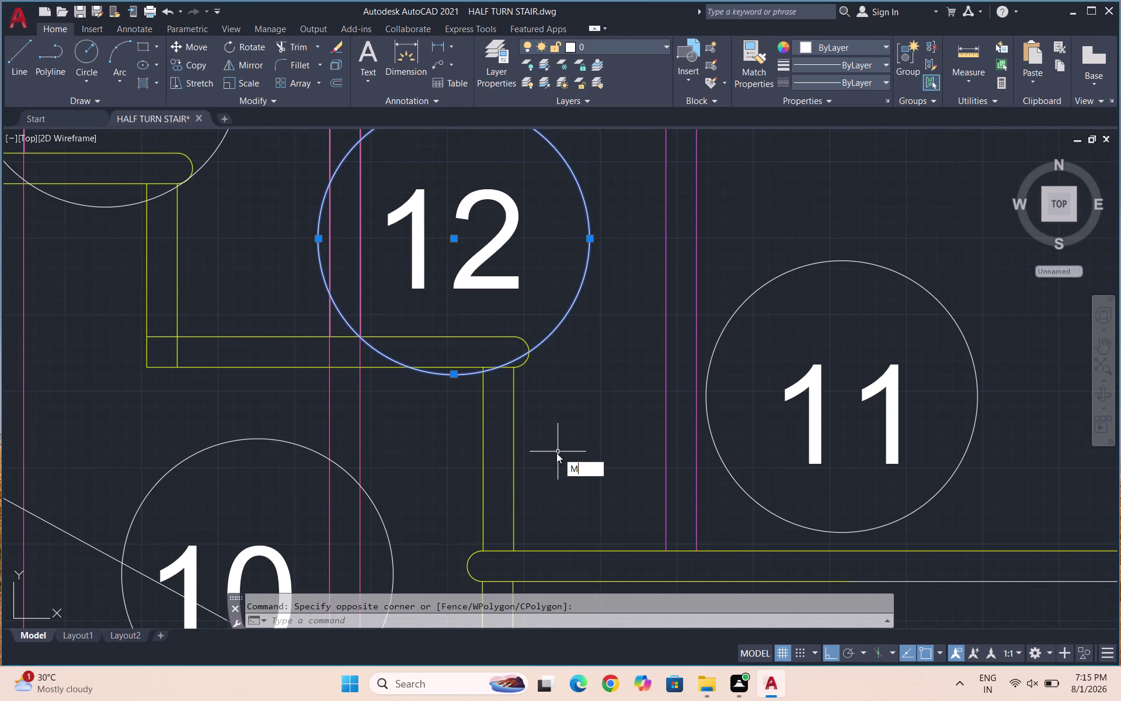
key(Return)
click(457, 375)
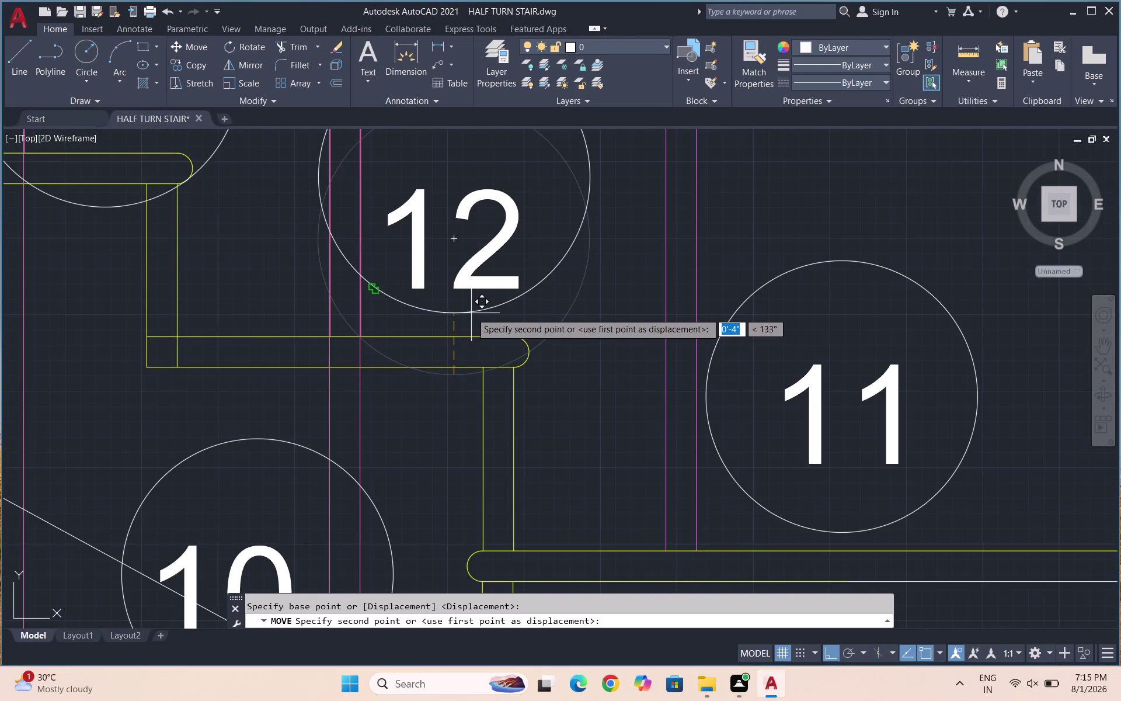
click(471, 312)
With Ortho off, move the number 12 to its circle's centre.
scroll(down, 3)
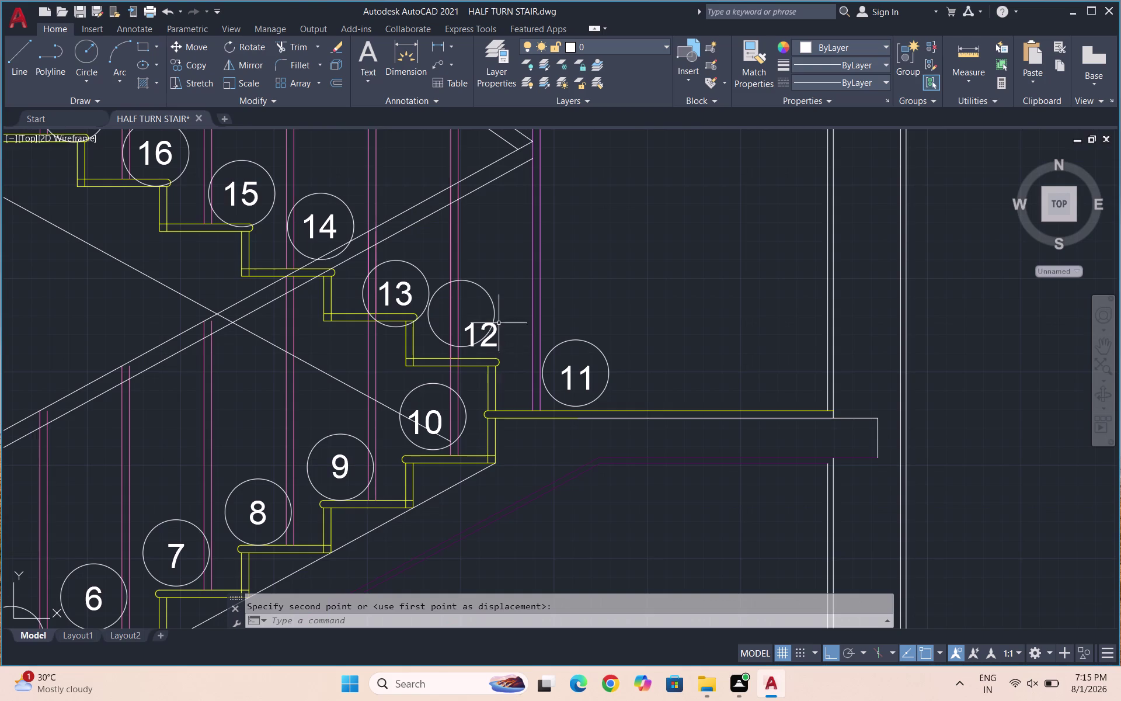
scroll(up, 3)
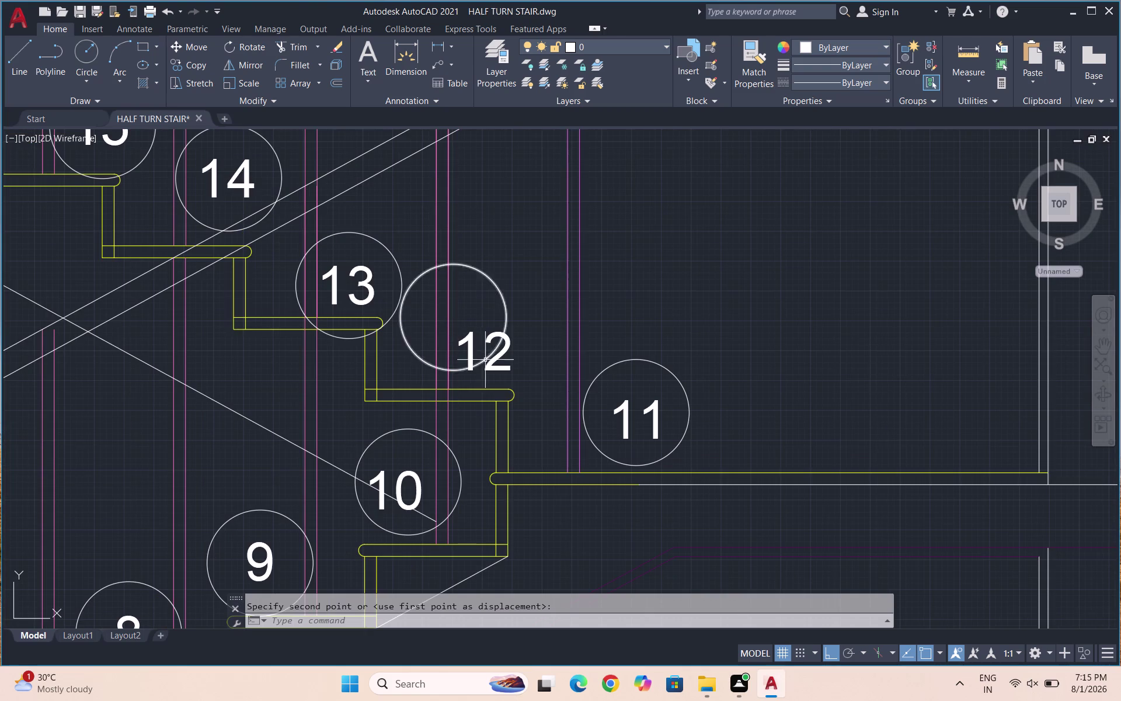
click(496, 363)
key(space)
click(496, 353)
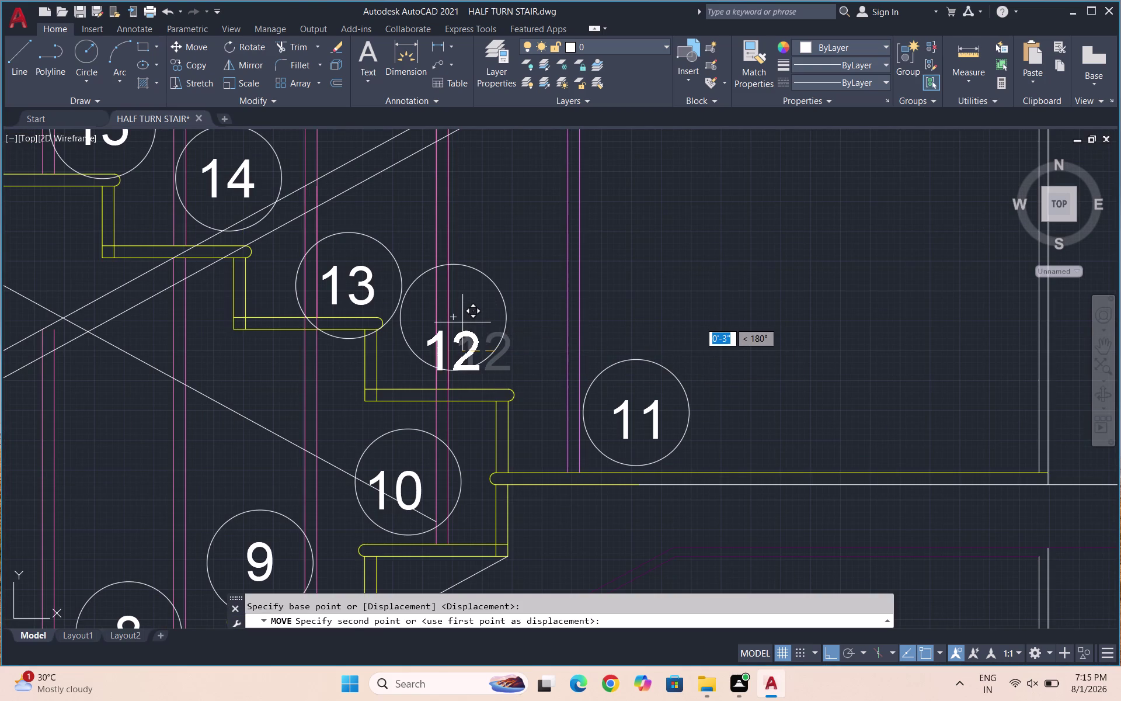
key(F8)
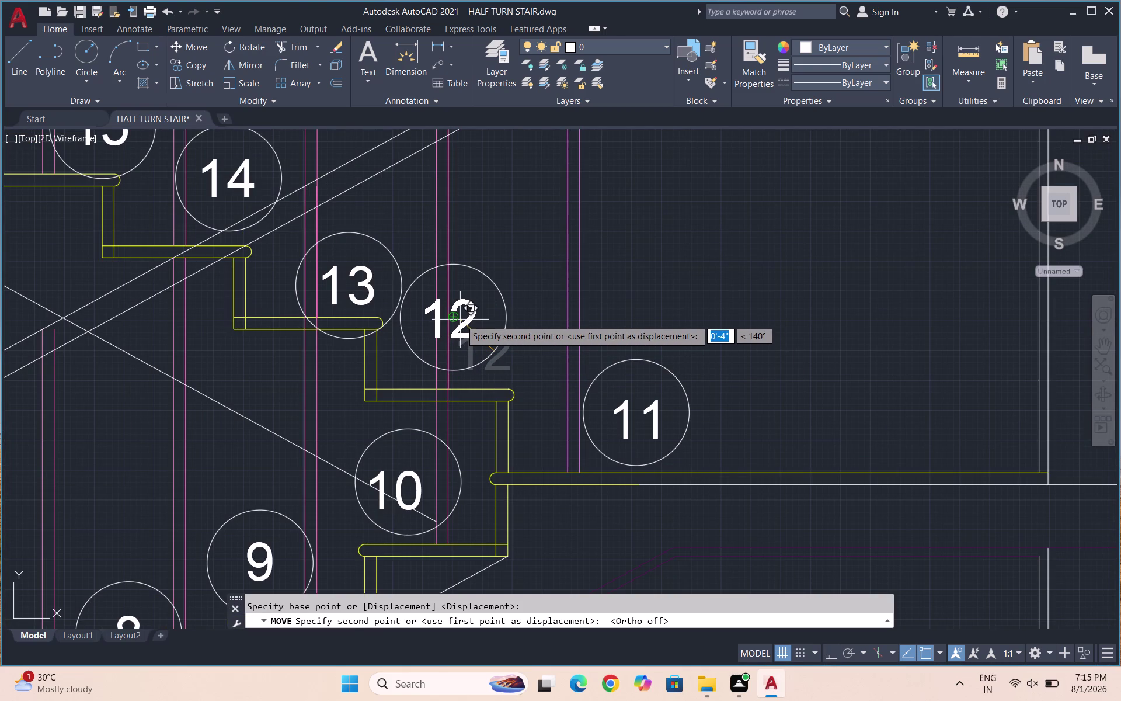
click(460, 319)
Move circle 13 onto its tread nosing.
scroll(down, 3)
scroll(up, 3)
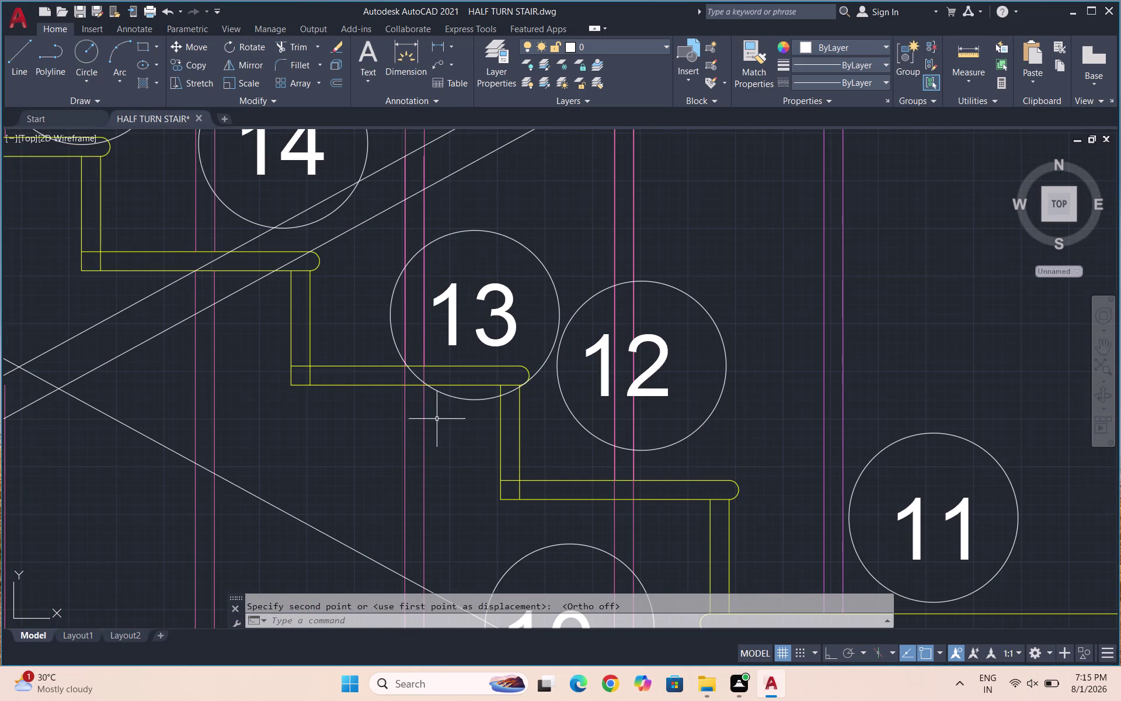
drag(438, 419, 440, 413)
click(457, 393)
drag(463, 411, 461, 402)
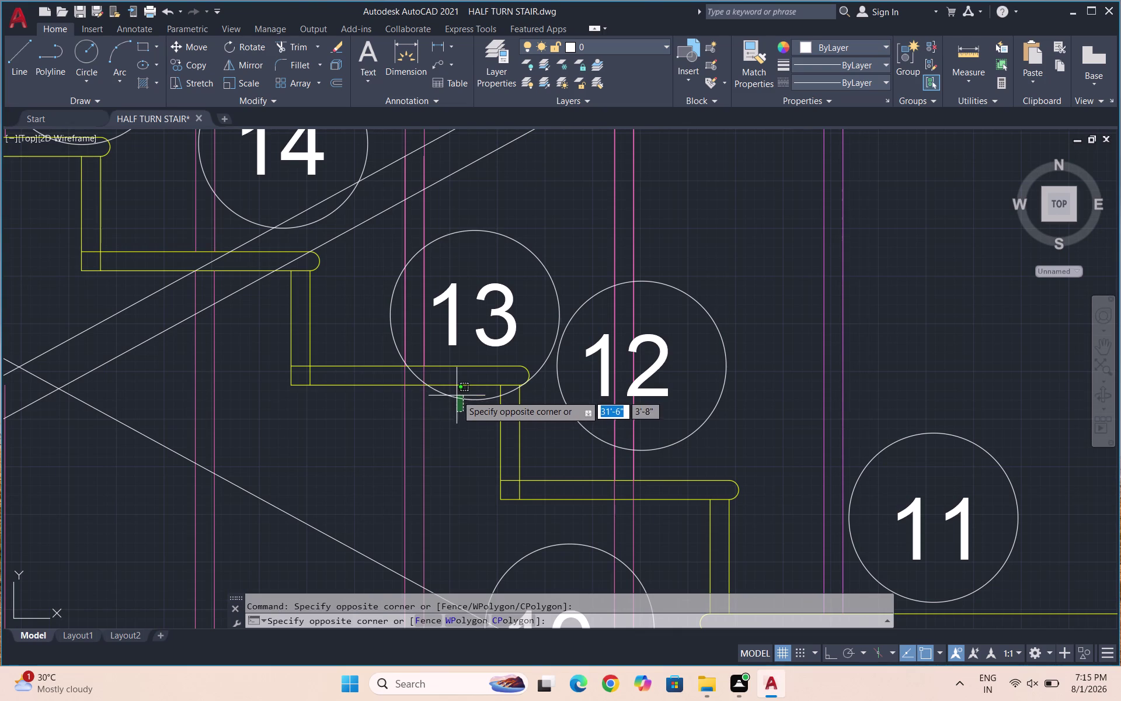
click(456, 391)
key(m)
key(Return)
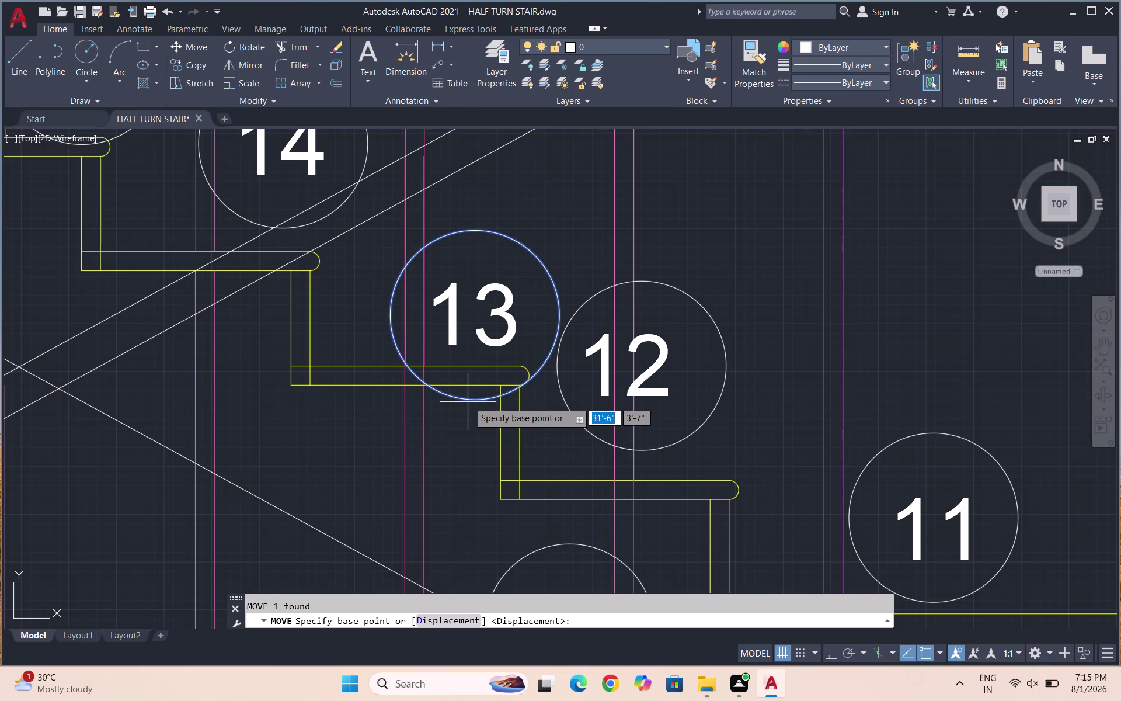
click(468, 402)
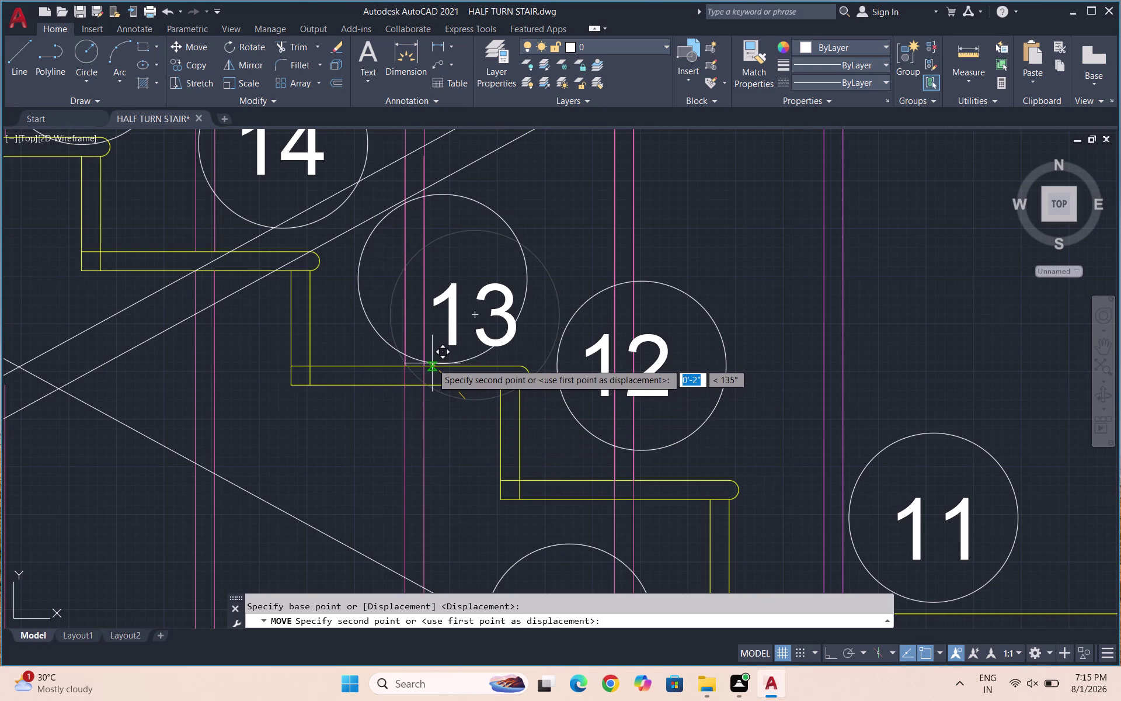
click(432, 363)
Move the number 13 into the centre of its circle.
click(490, 340)
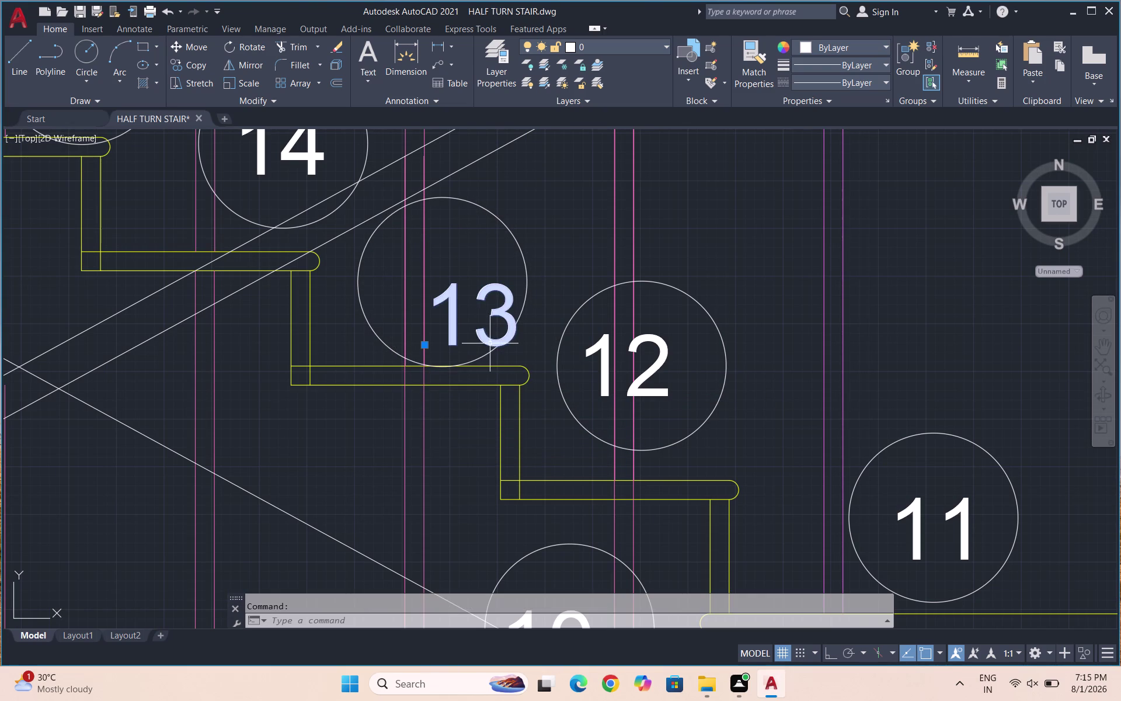
key(space)
click(469, 317)
click(430, 286)
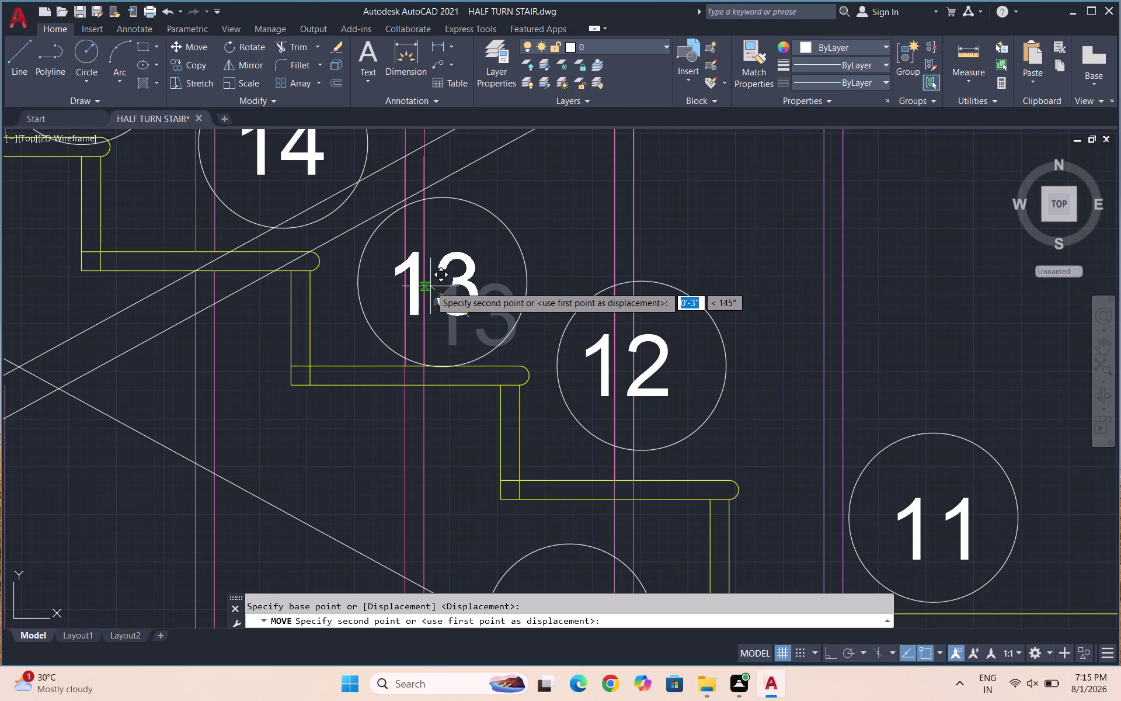
scroll(down, 3)
scroll(up, 3)
scroll(down, 3)
scroll(down, 3)
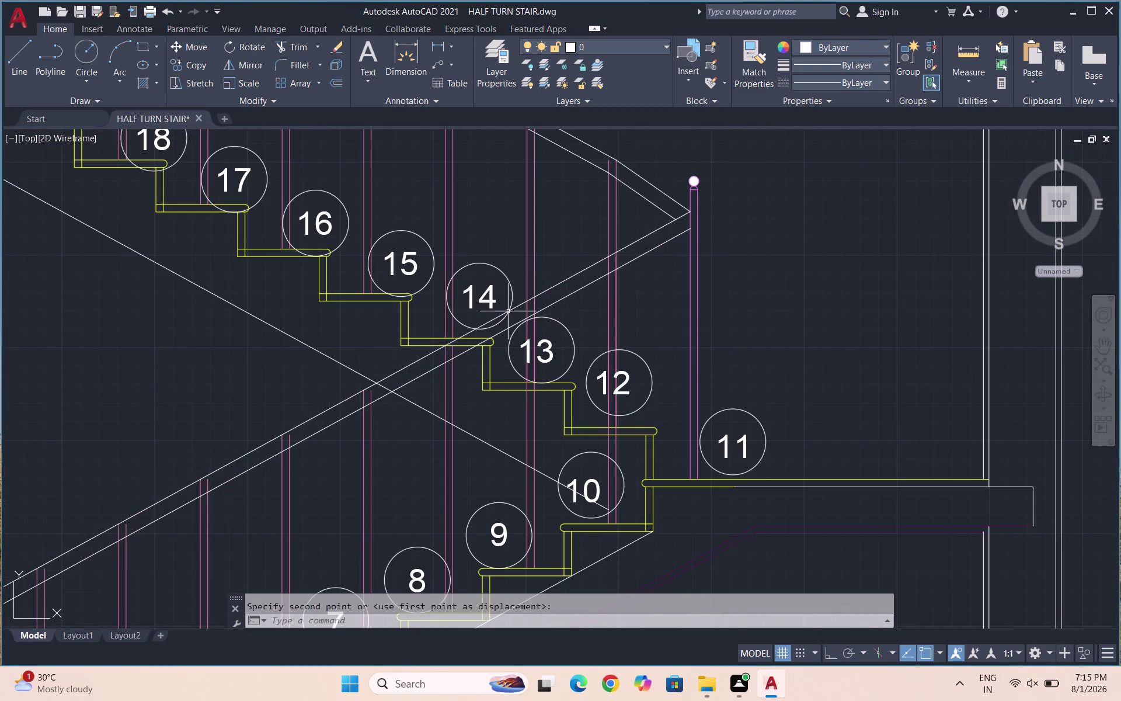
Move circle 14 onto its tread.
scroll(up, 3)
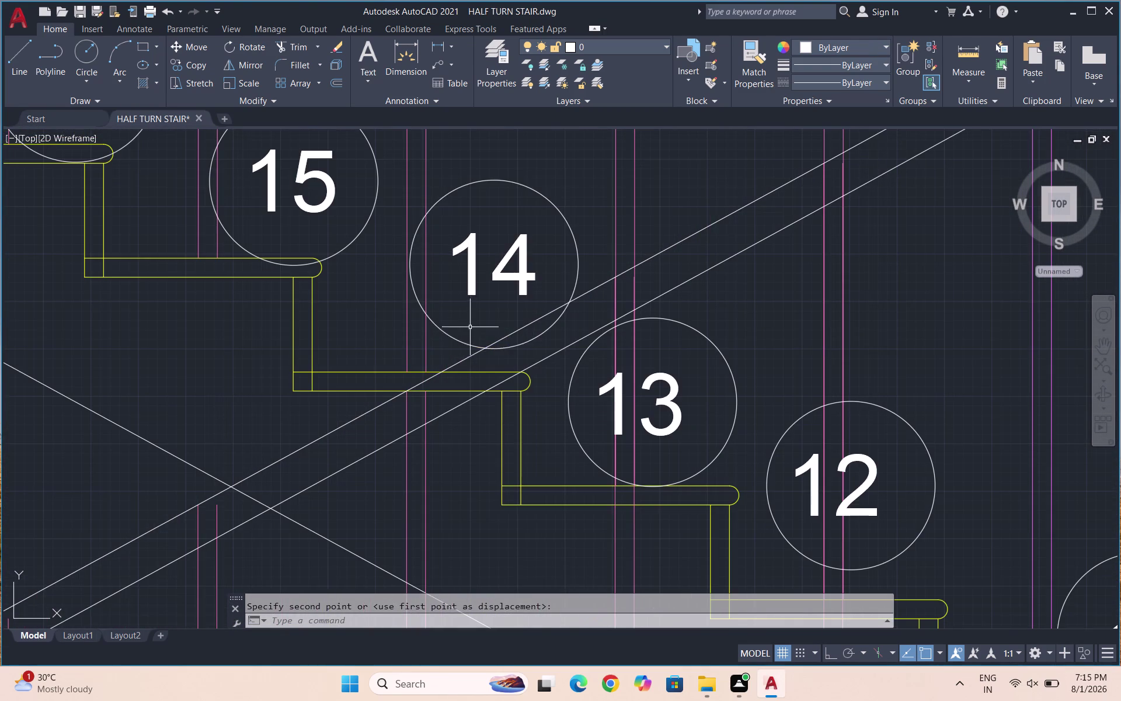
click(456, 346)
click(450, 328)
key(m)
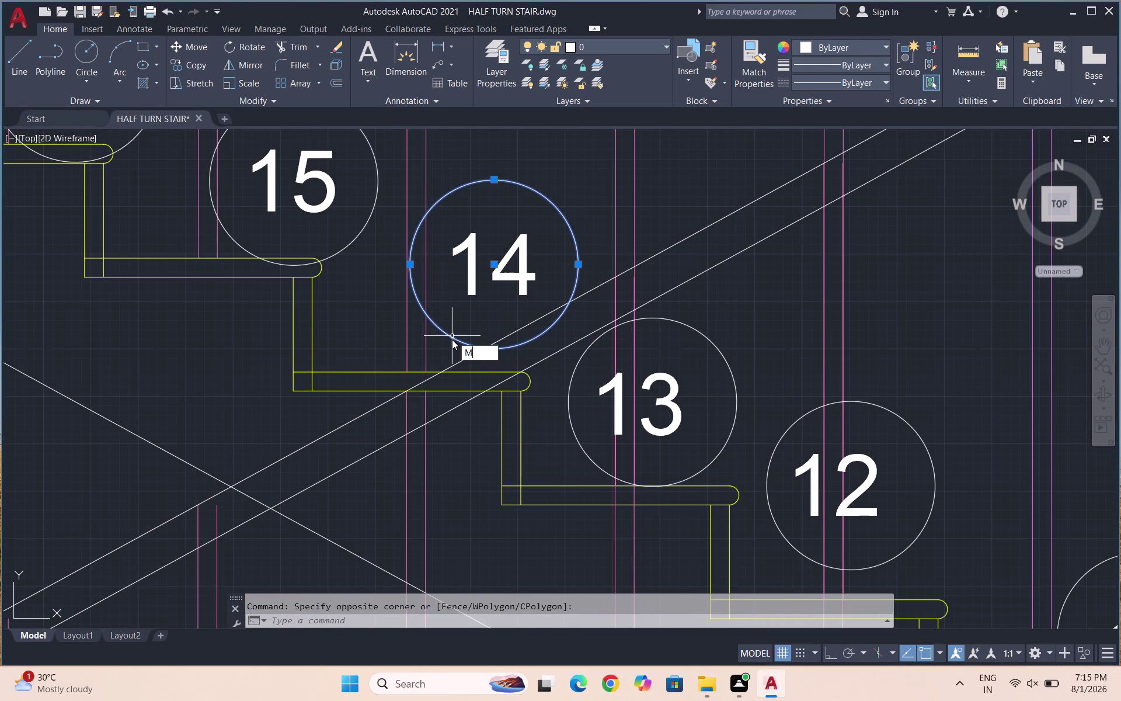
key(Return)
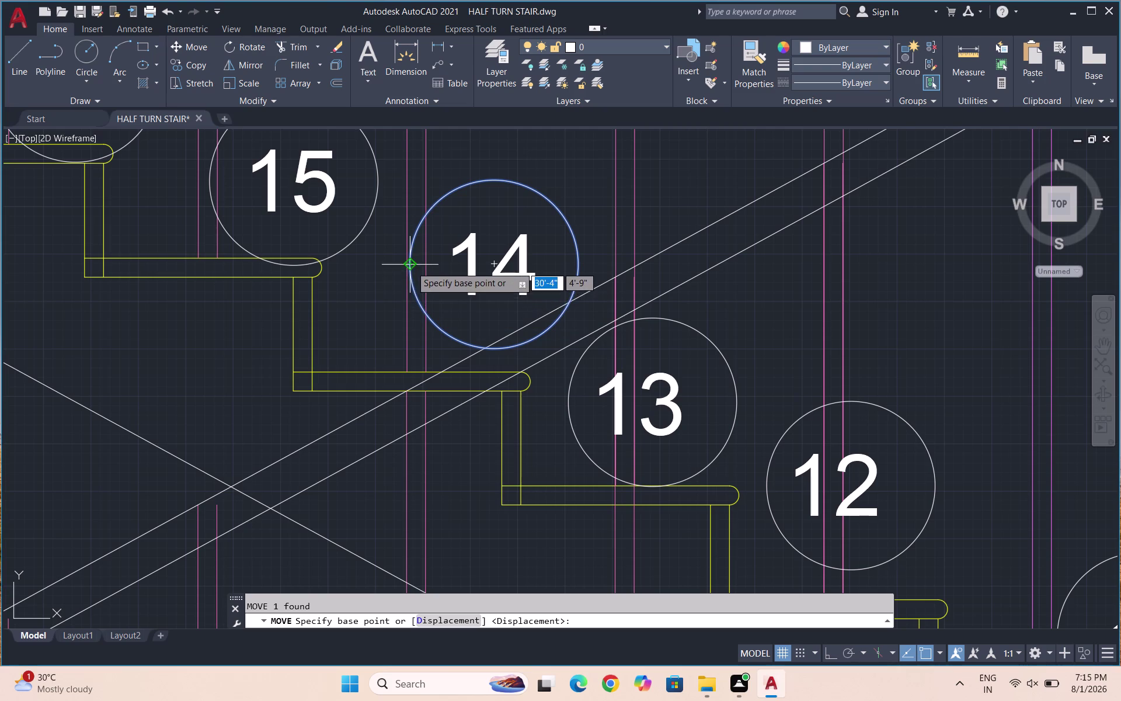
click(412, 265)
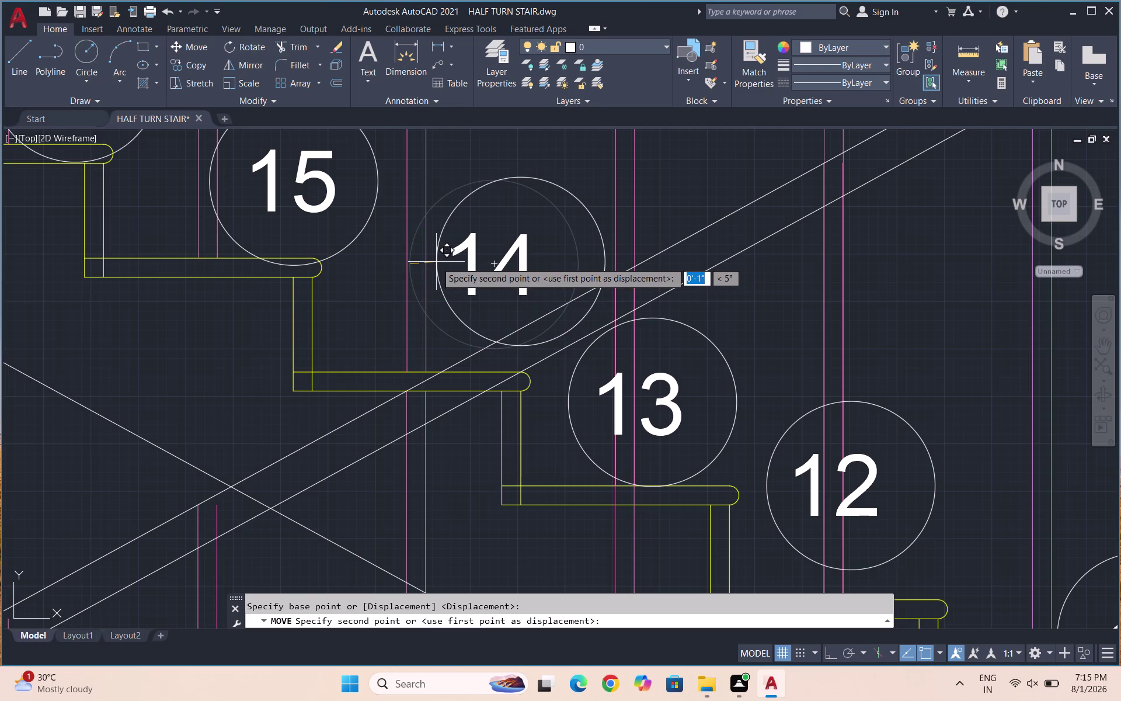
click(436, 262)
Move the number 14 into the centre of its circle.
key(space)
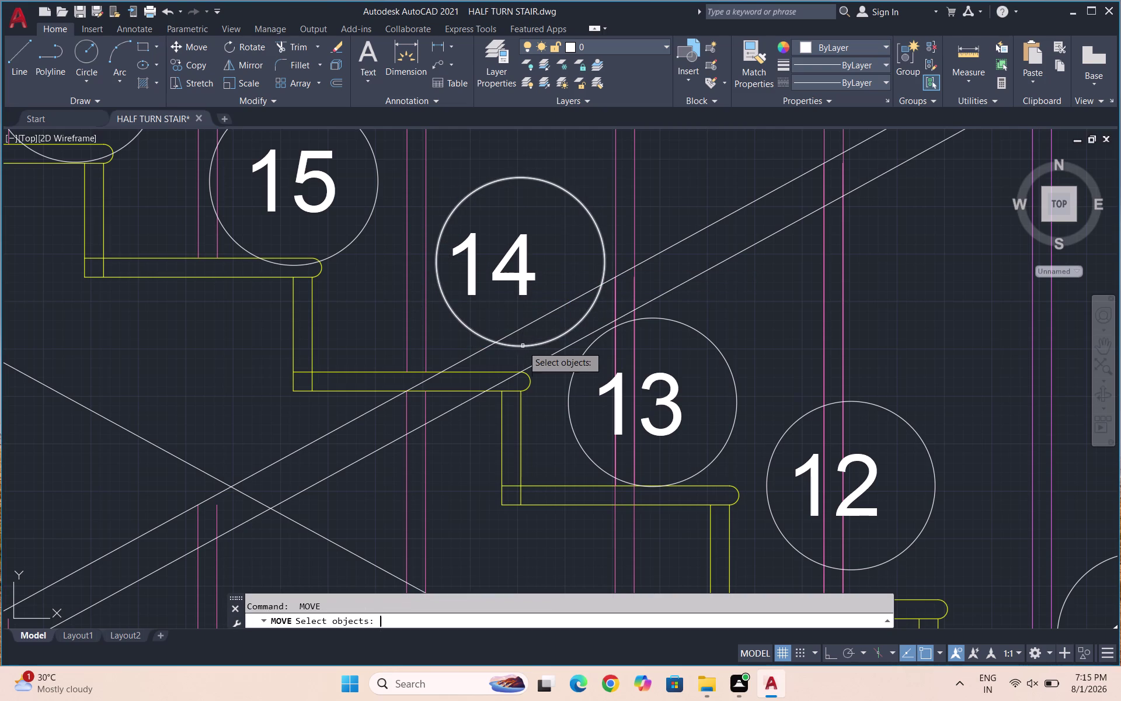
drag(505, 270, 504, 277)
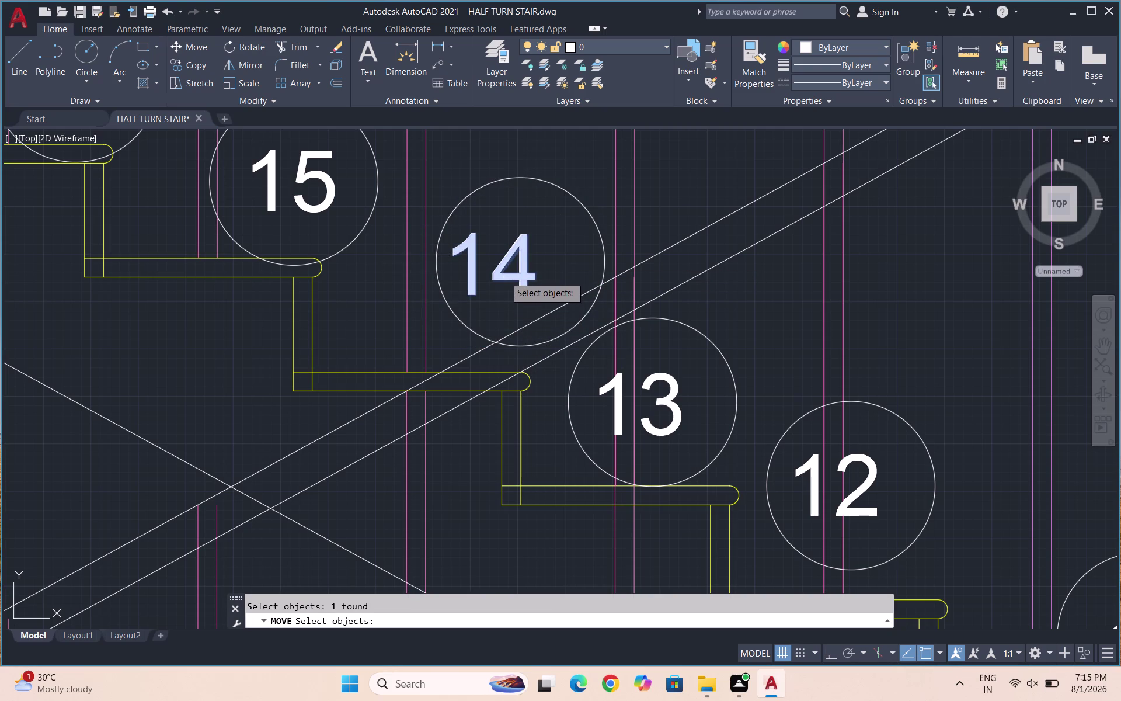
drag(504, 278, 504, 278)
key(space)
drag(506, 277, 512, 278)
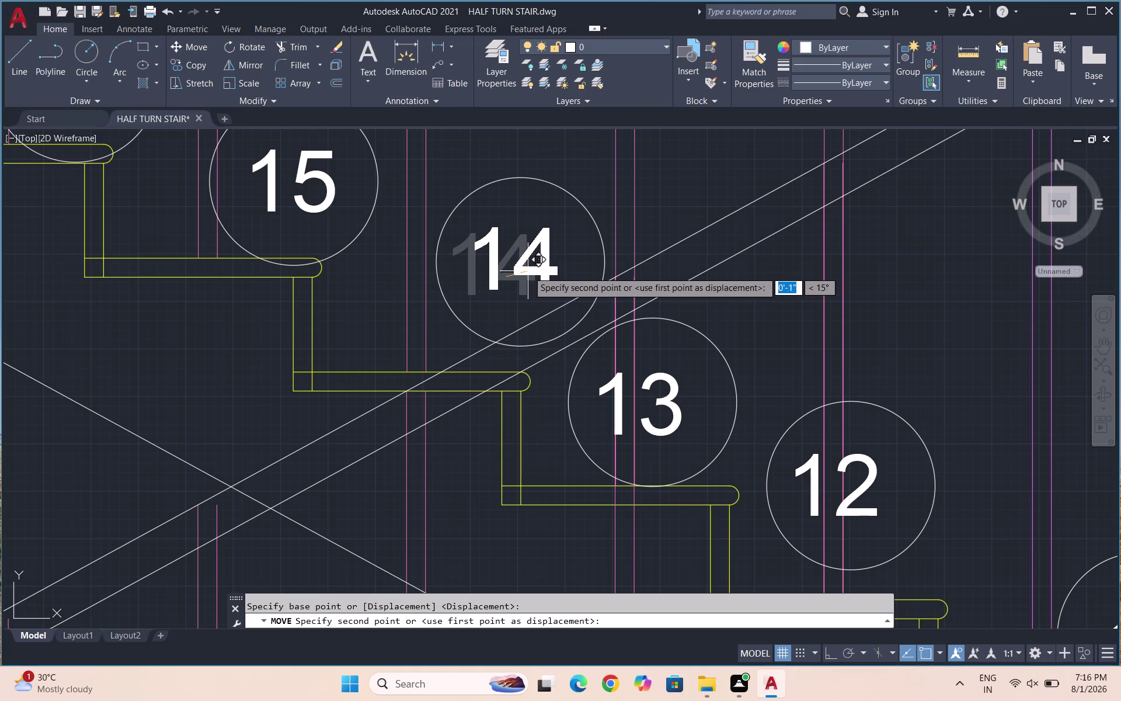
click(528, 271)
Move circle 15 from its bottom point down onto its tread.
scroll(down, 3)
scroll(up, 3)
drag(363, 283, 370, 283)
click(340, 232)
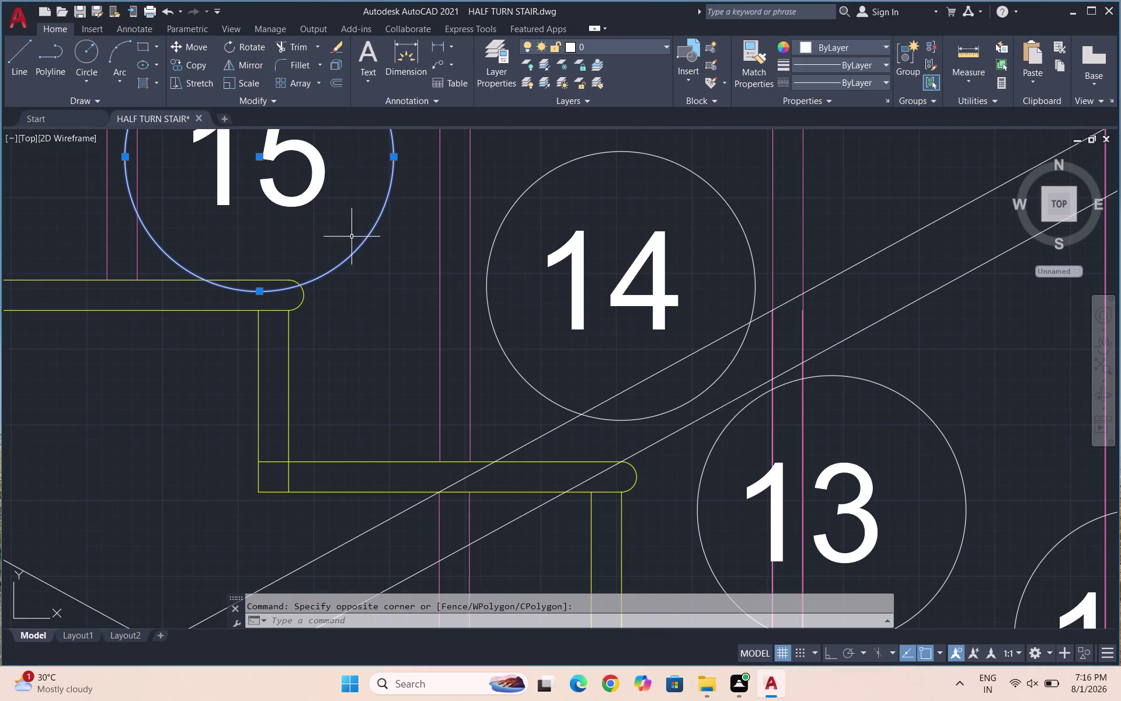
key(m)
key(Return)
click(258, 291)
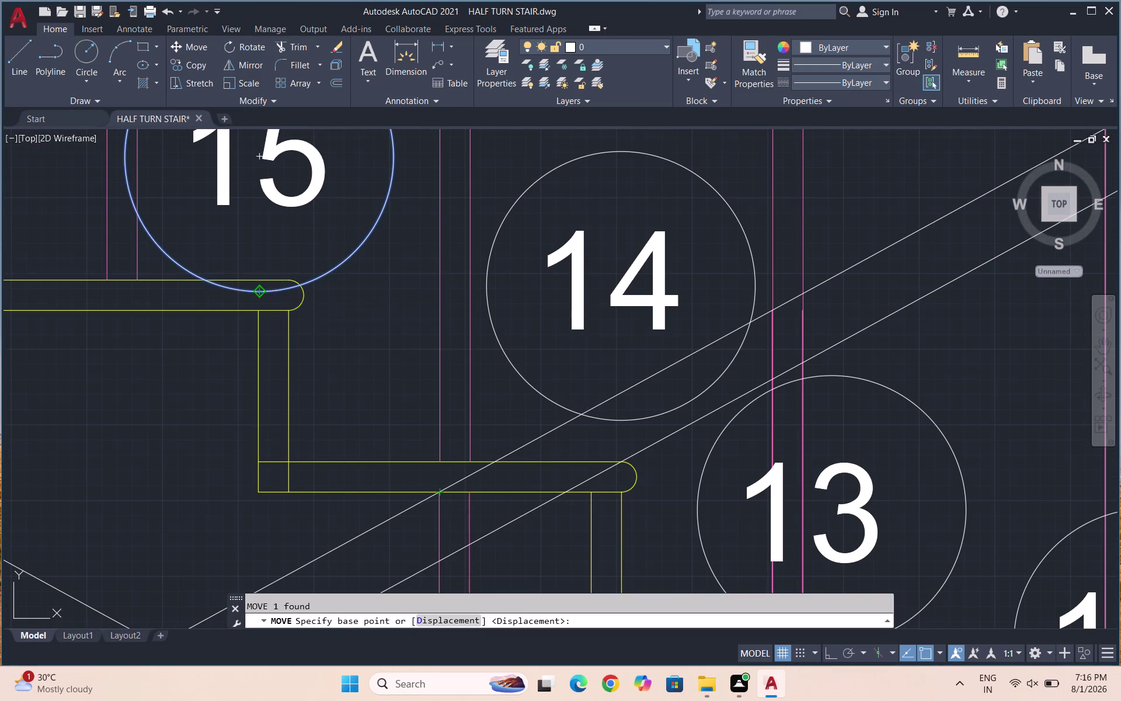
click(281, 255)
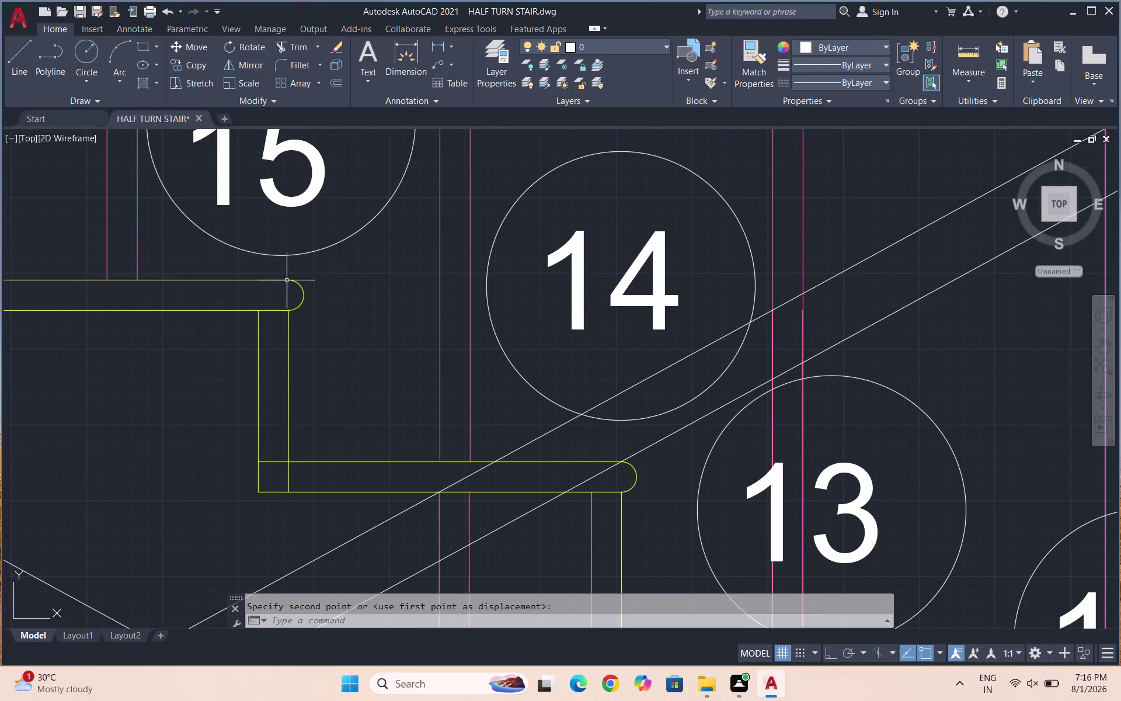
Move the number 15, then undo the misplaced move.
scroll(down, 3)
scroll(up, 3)
drag(315, 259, 293, 234)
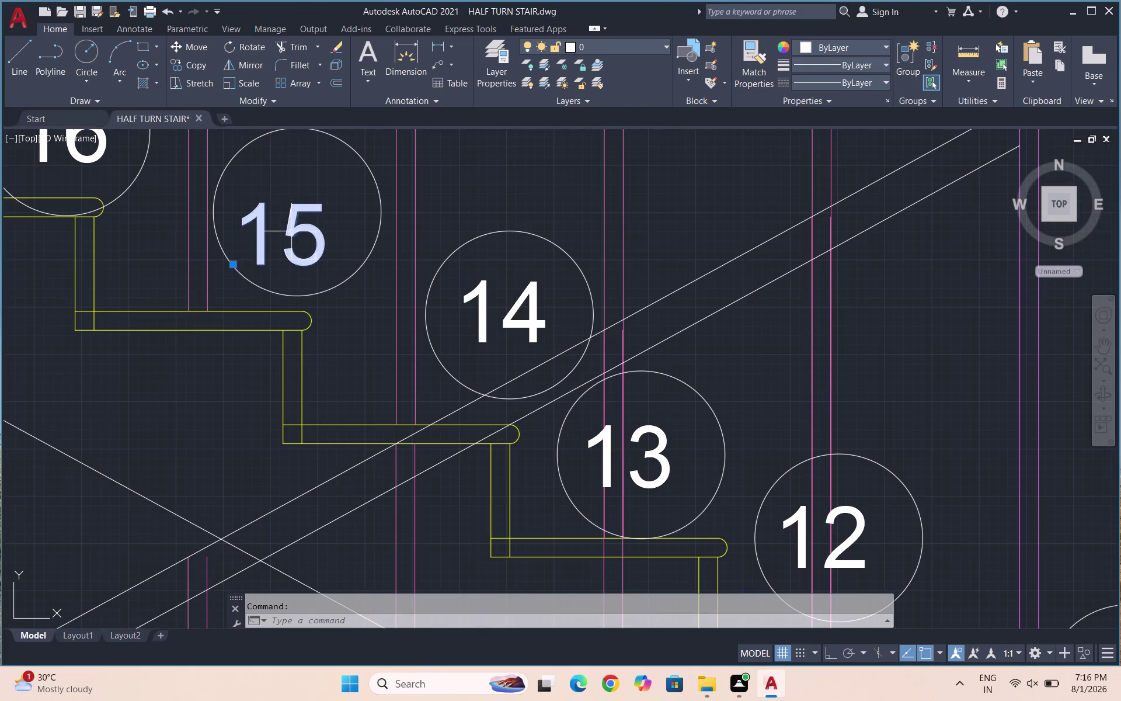
key(space)
click(299, 217)
click(313, 192)
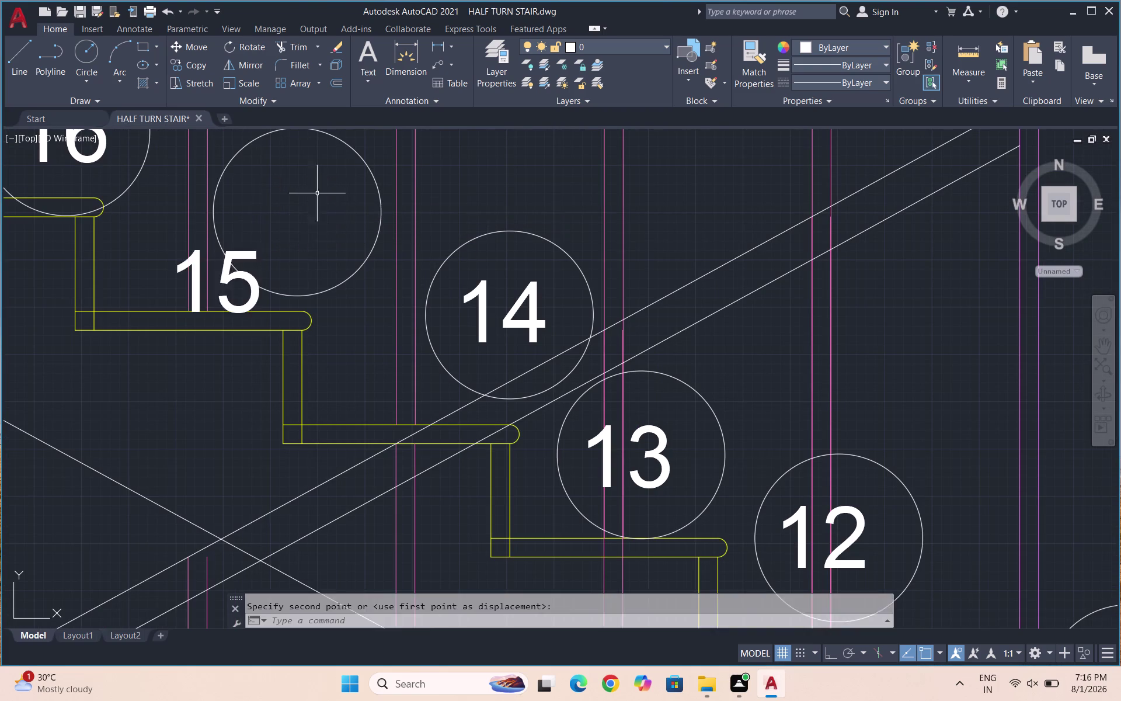
scroll(down, 3)
scroll(up, 3)
key(ctrl+z)
key(ctrl+z)
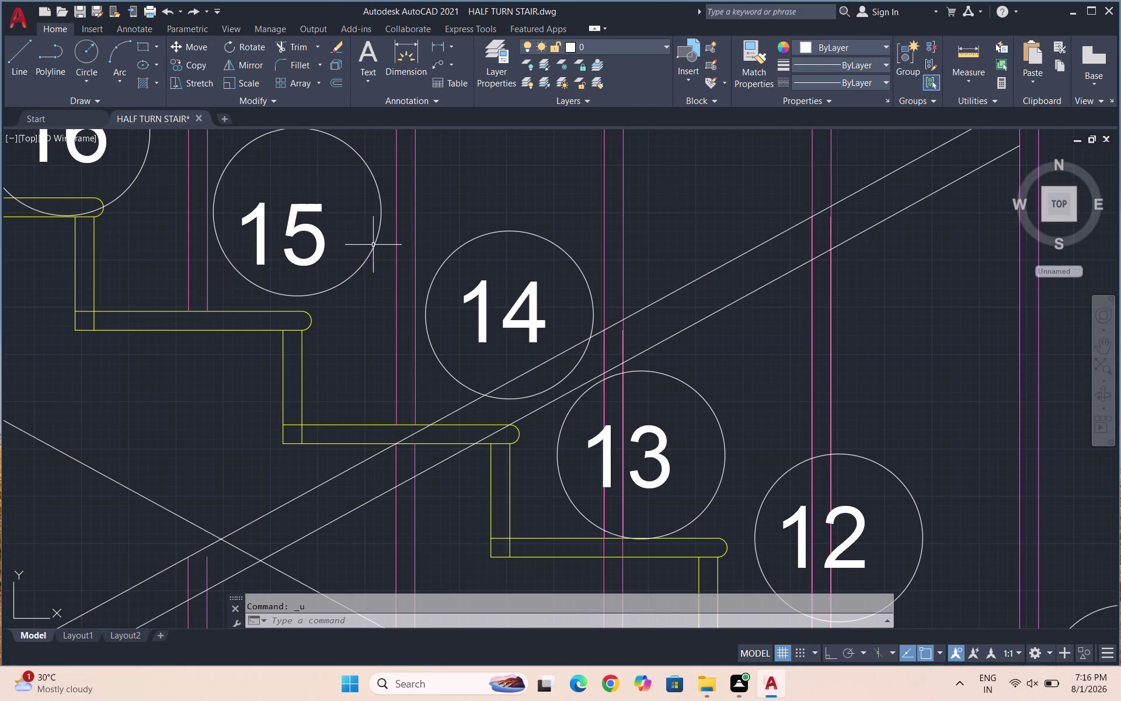